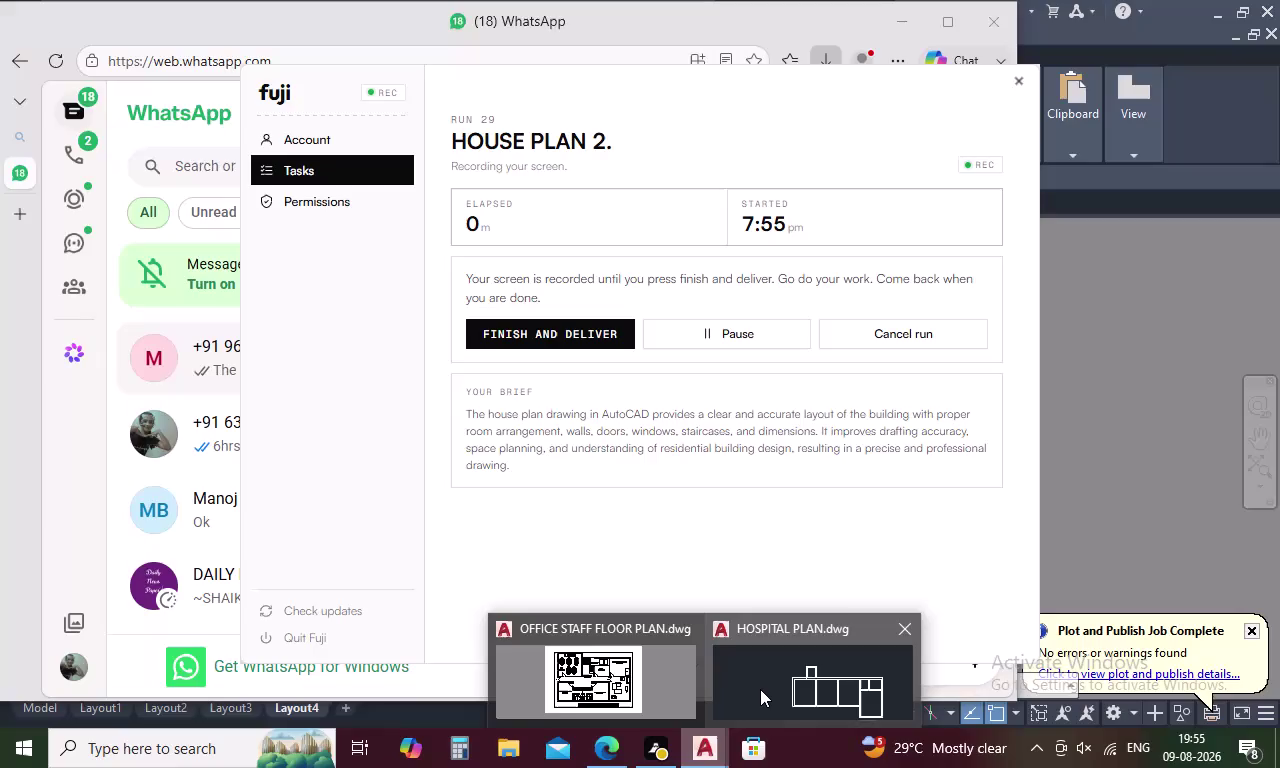
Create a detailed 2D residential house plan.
Close OFFICE STAFF FLOOR PLAN.dwg, saving its changes.
double_click(760, 689)
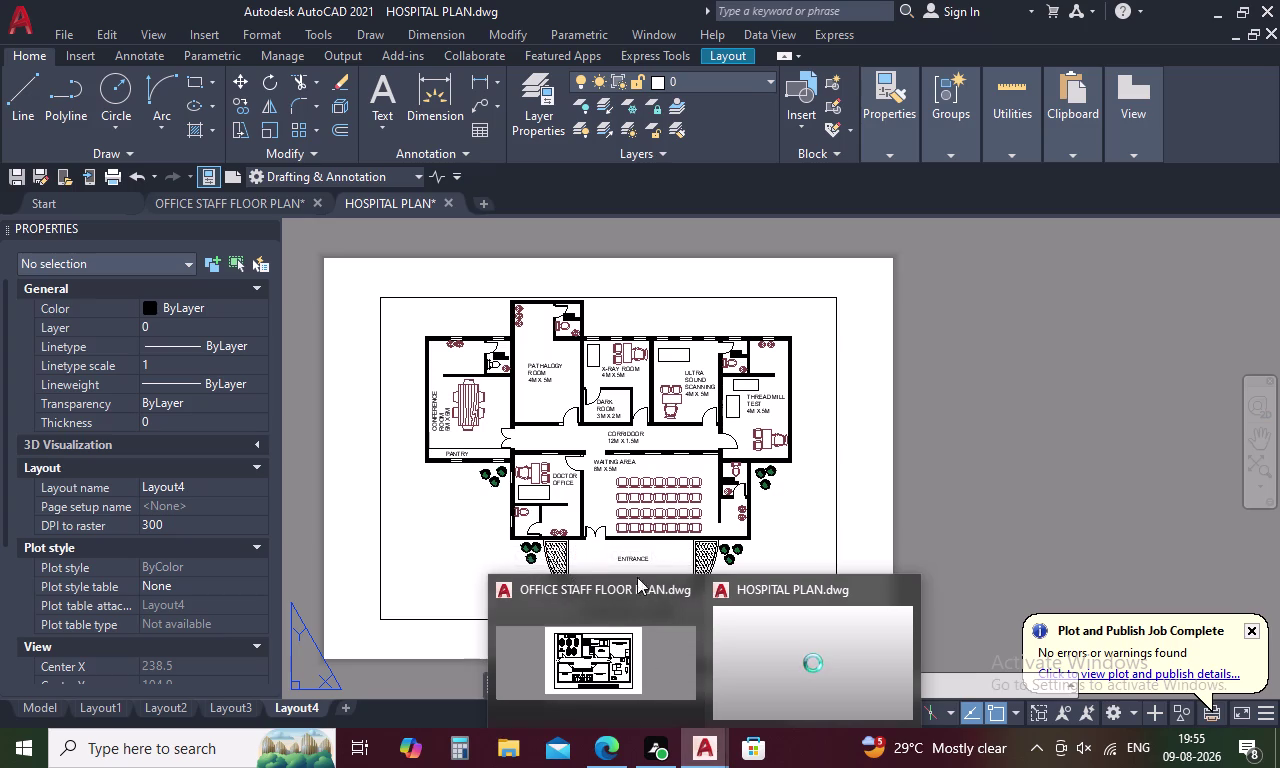
click(691, 595)
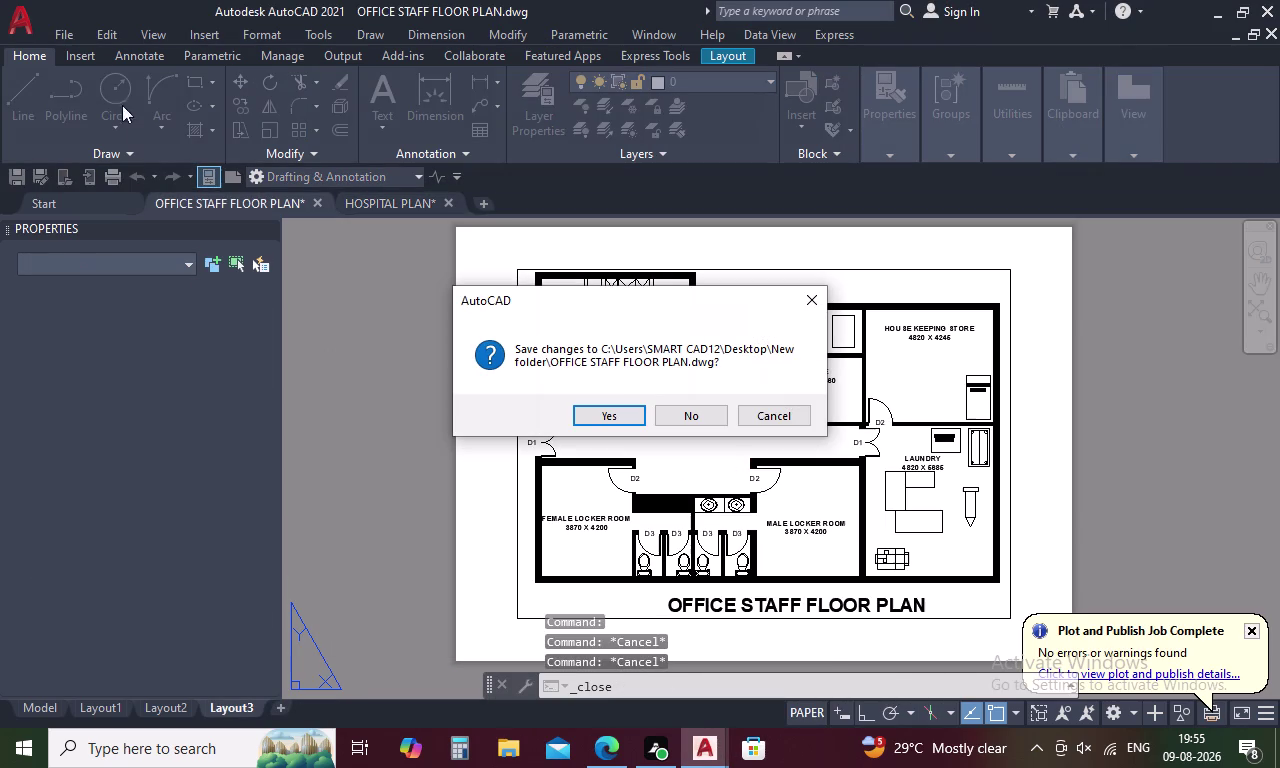
click(14, 19)
click(15, 18)
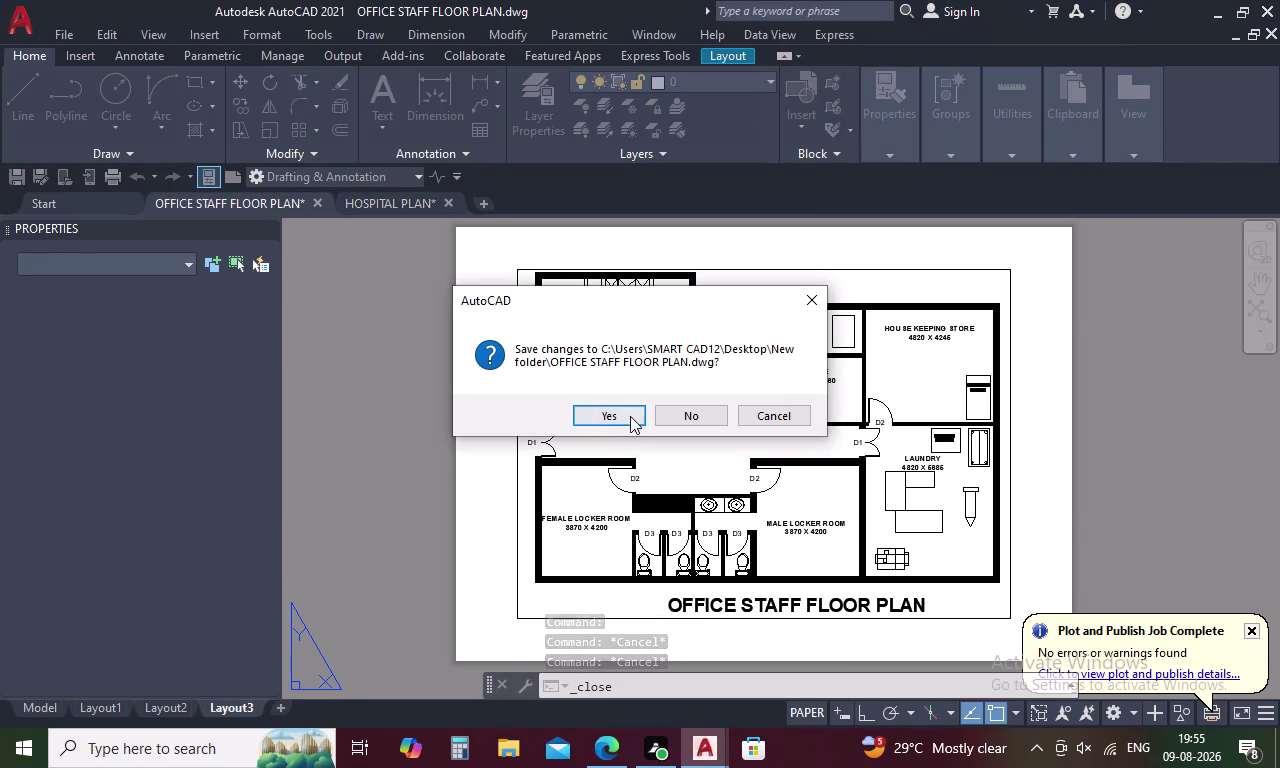
click(628, 415)
Choose New from the application menu to begin a new drawing.
click(32, 32)
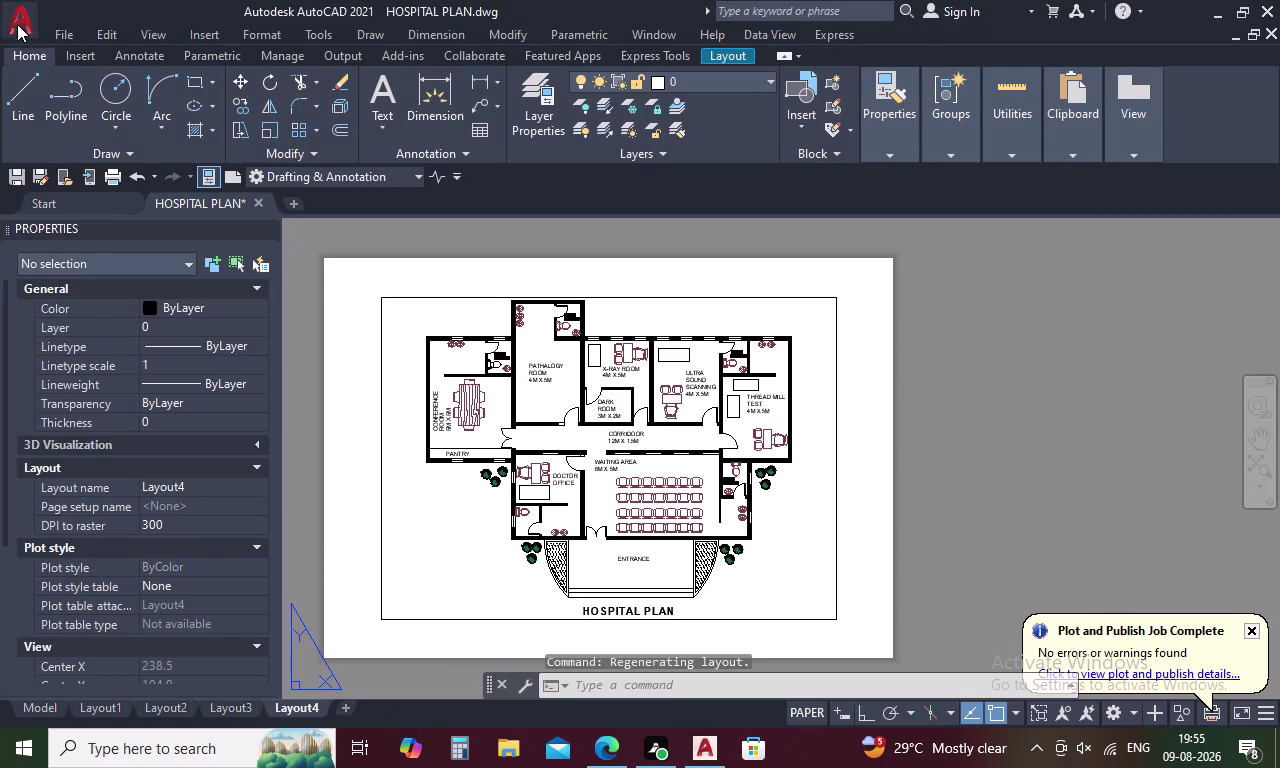
click(19, 22)
click(108, 133)
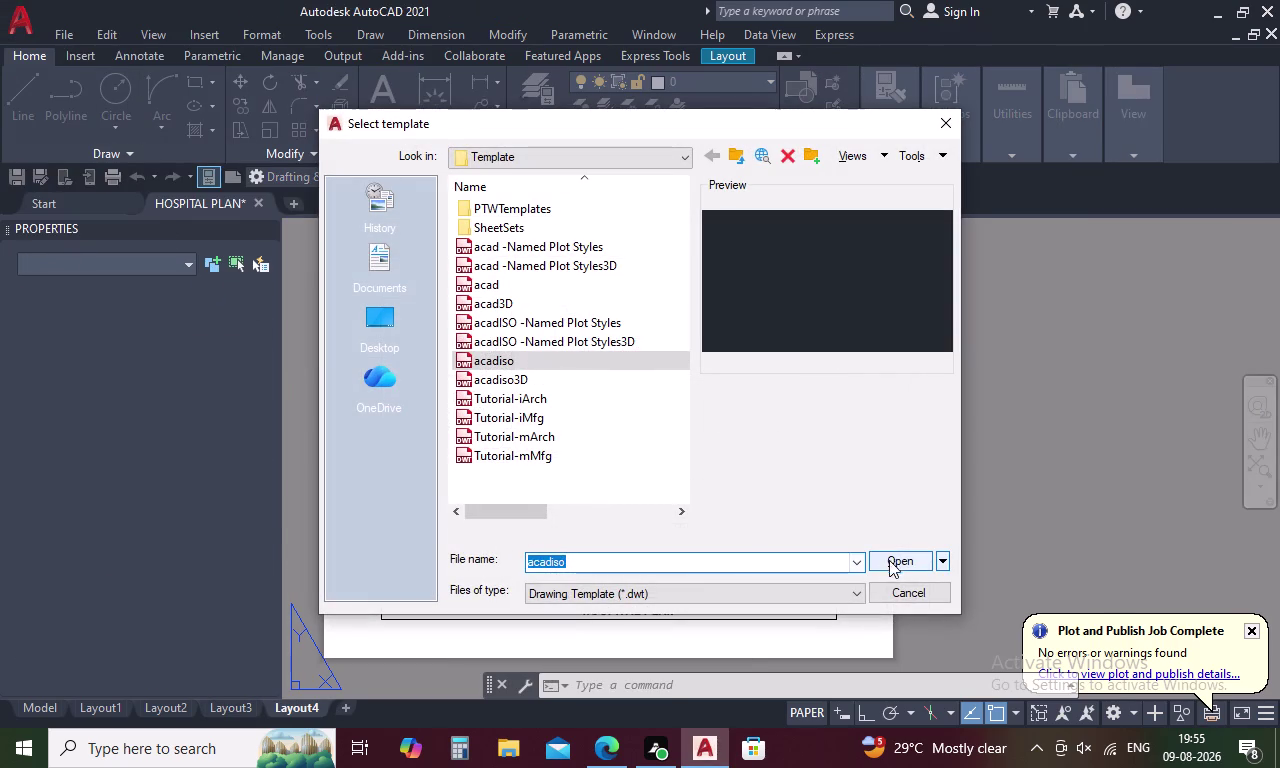
Create a new drawing from acadiso.dwt, then close the HOSPITAL PLAN drawing.
click(890, 558)
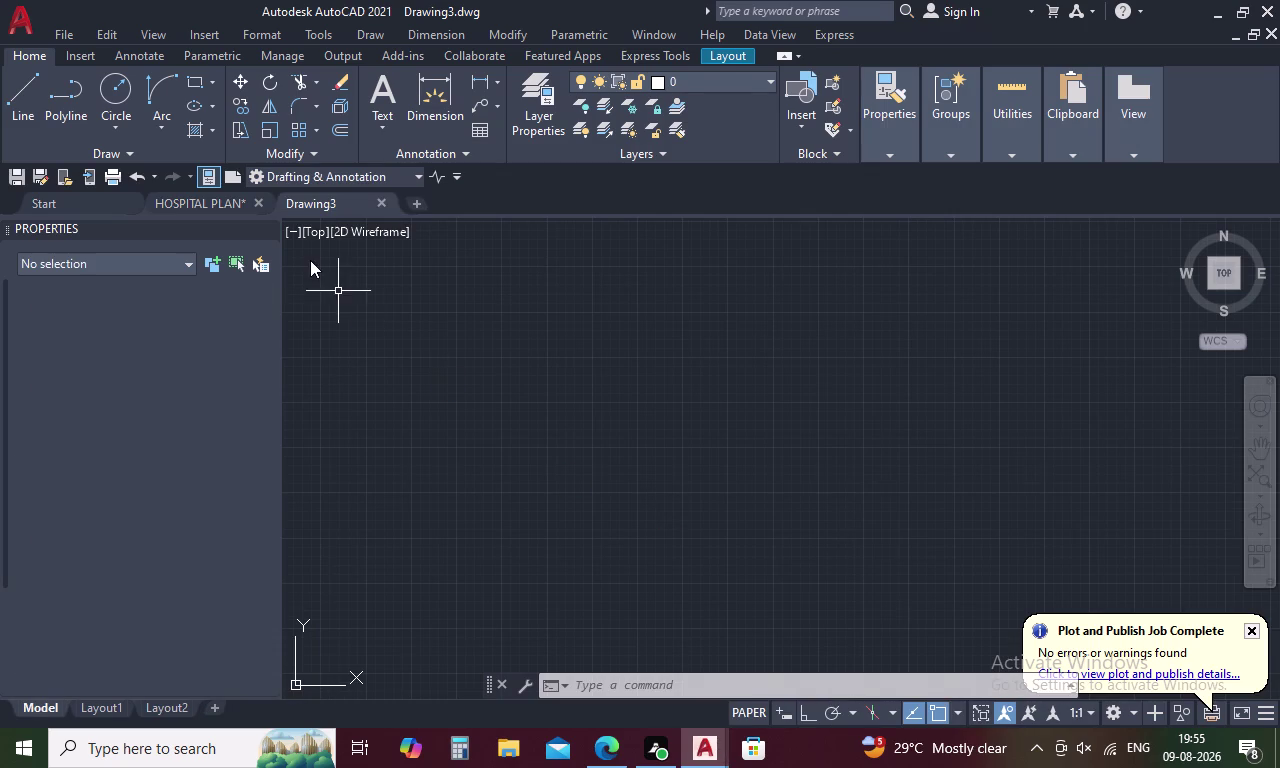
click(269, 225)
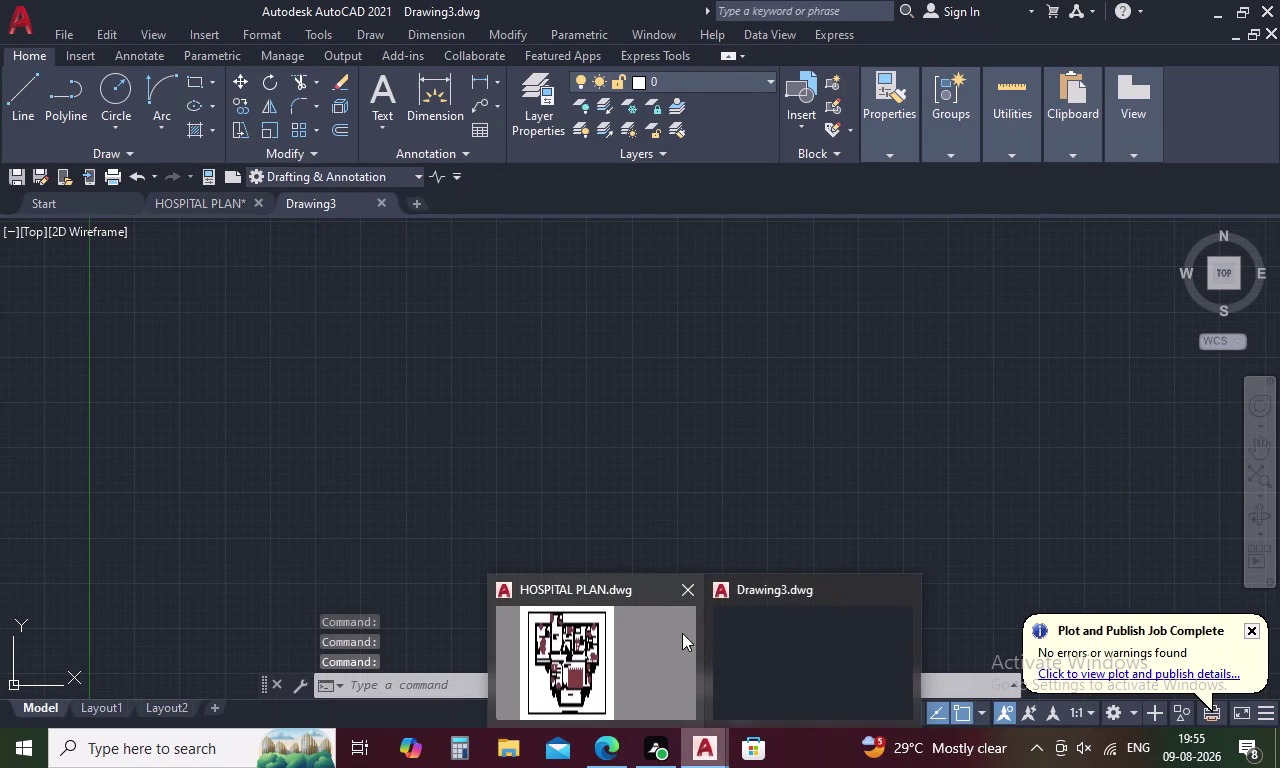
click(677, 578)
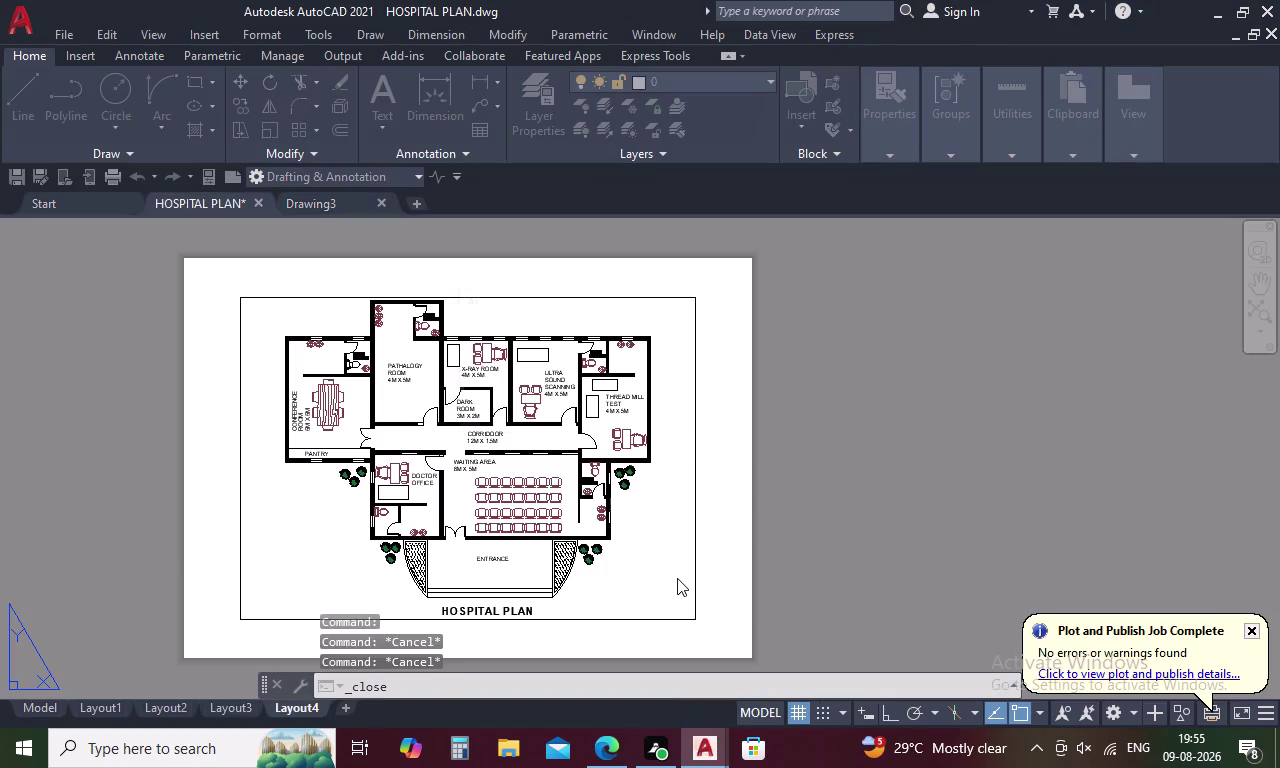
click(621, 417)
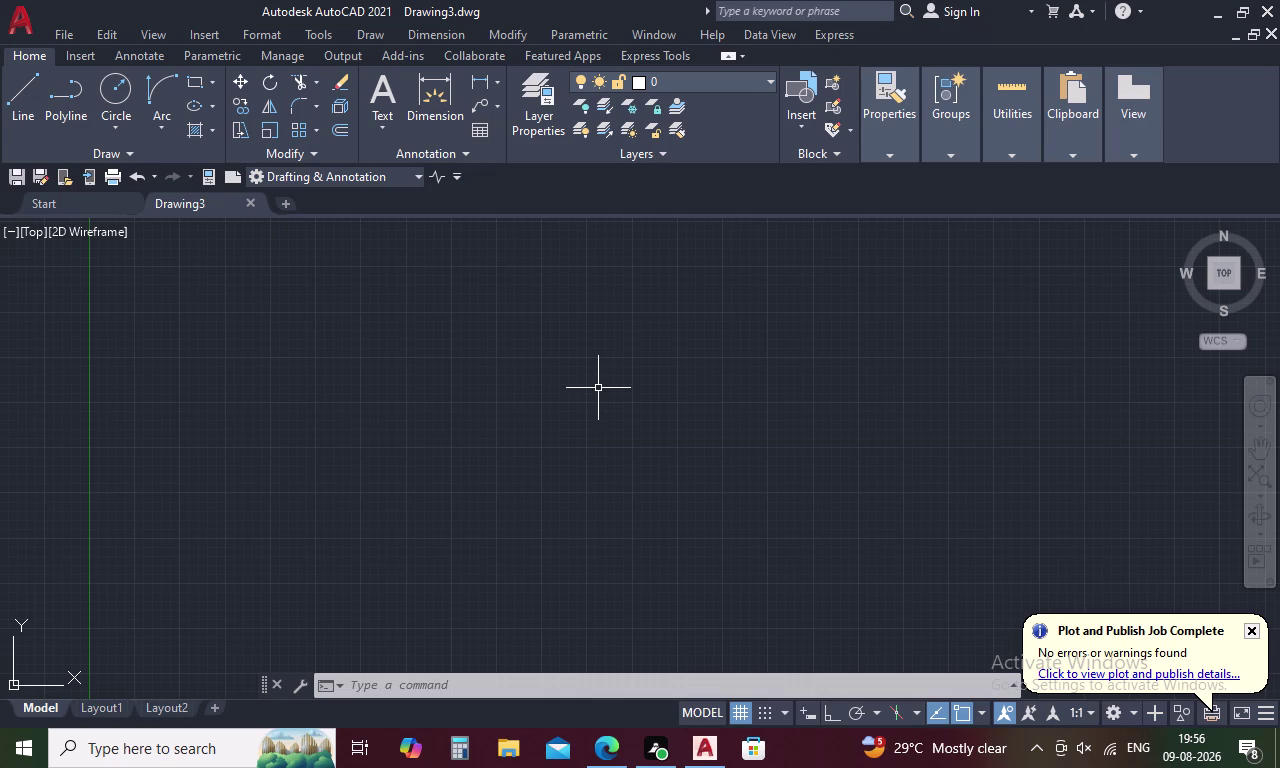
Set drawing units to Engineering, 0'-0.00" precision and Inches insertion scale.
text(UN)
key(space)
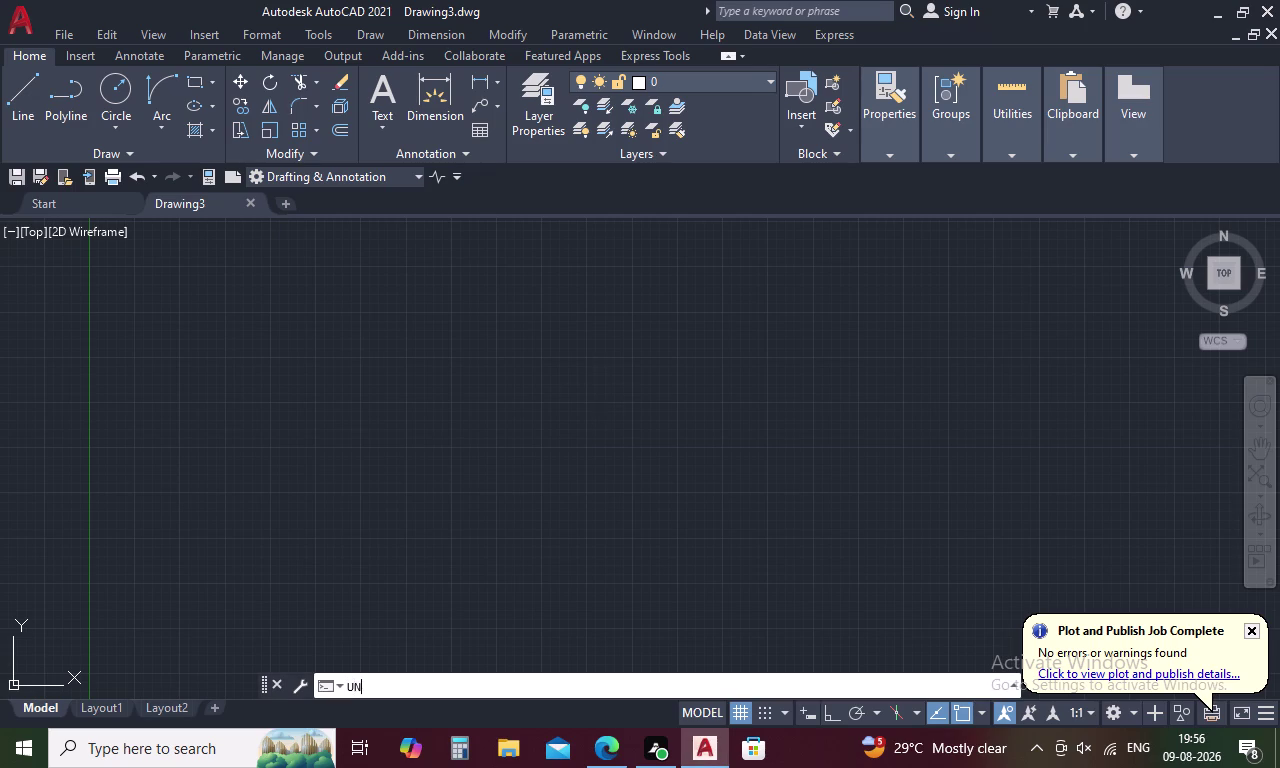
click(603, 233)
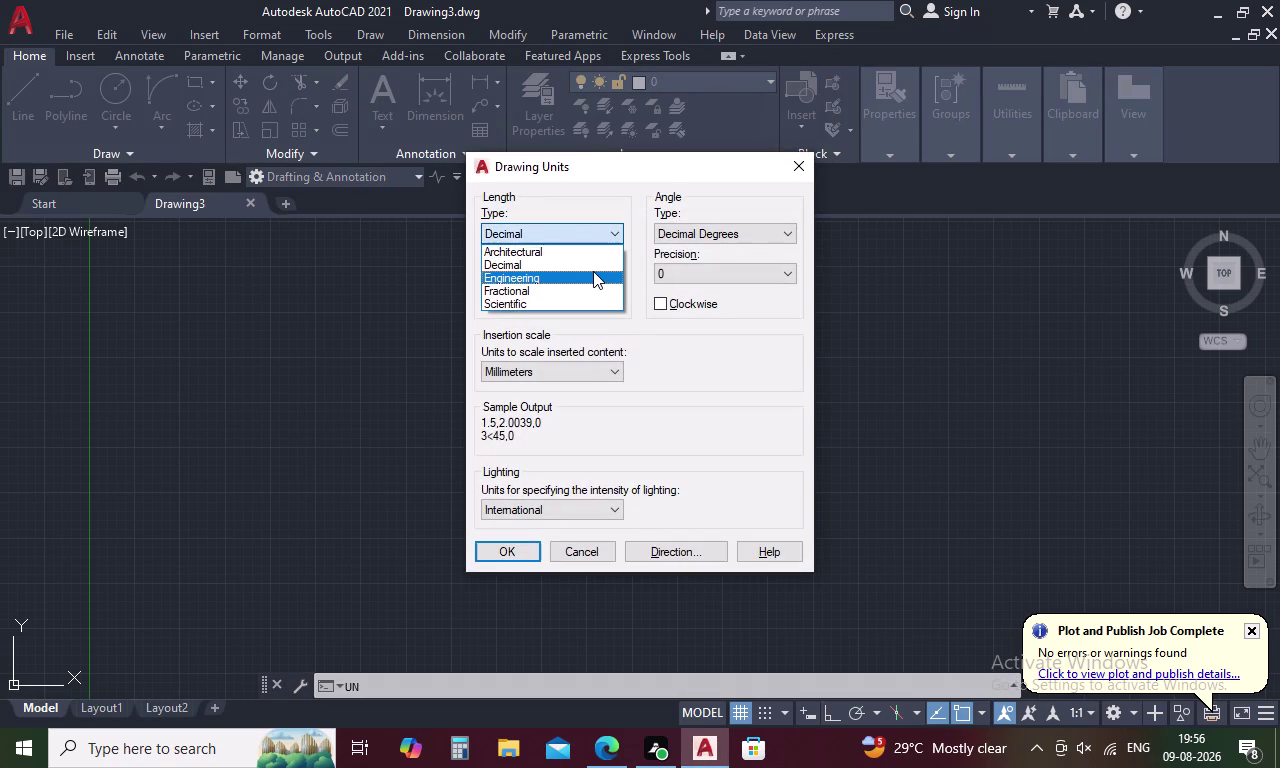
click(593, 271)
click(598, 276)
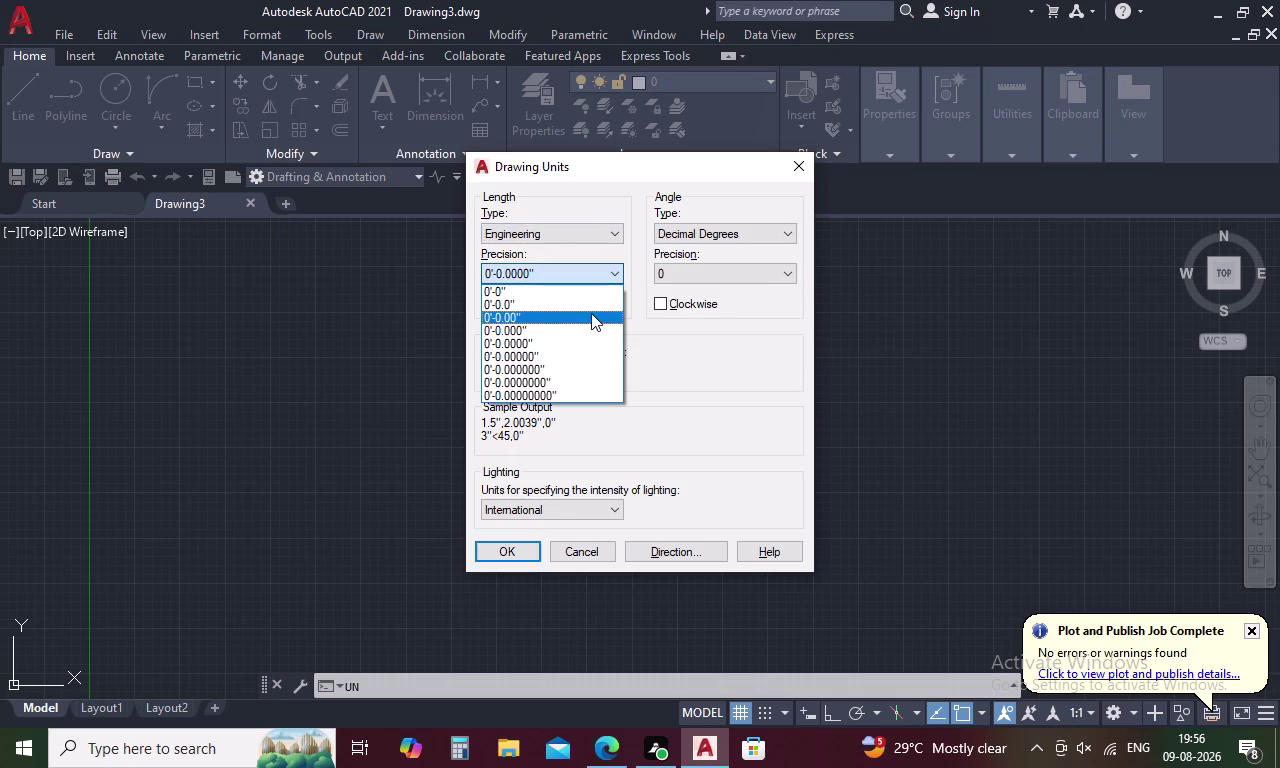
click(594, 313)
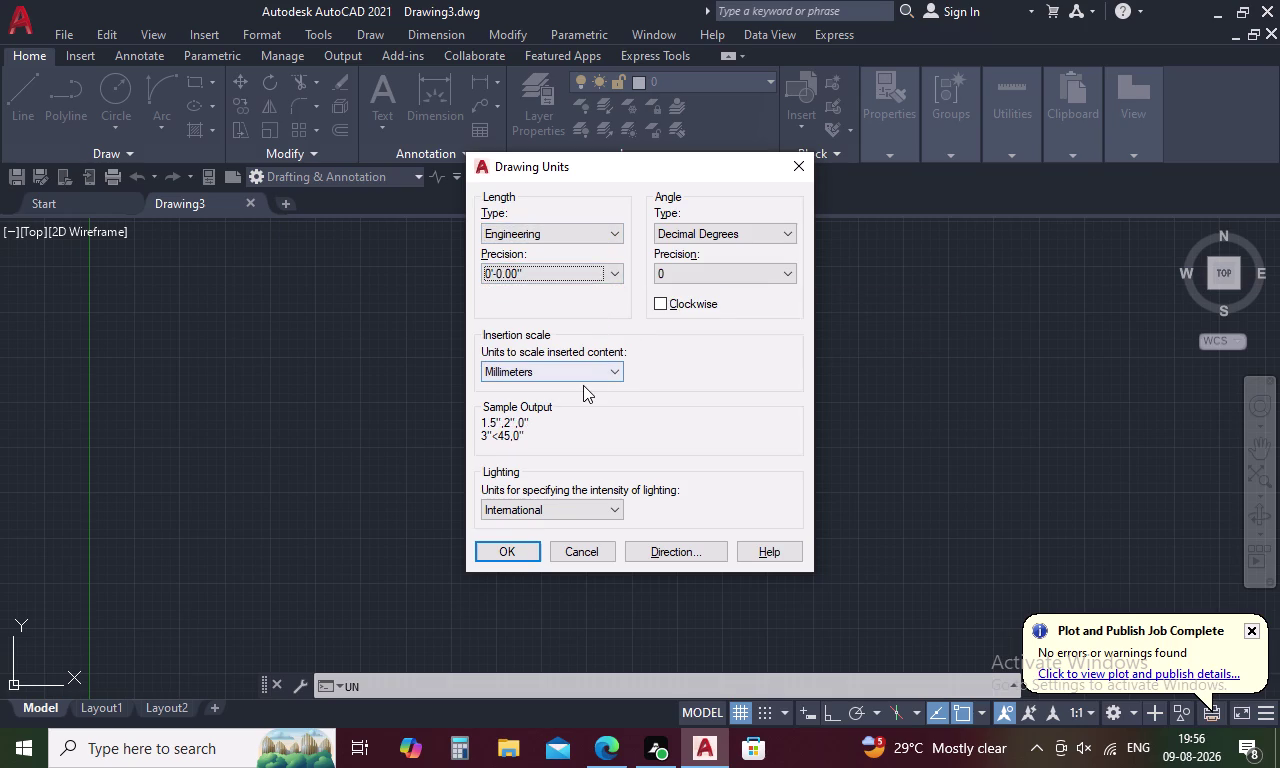
click(583, 377)
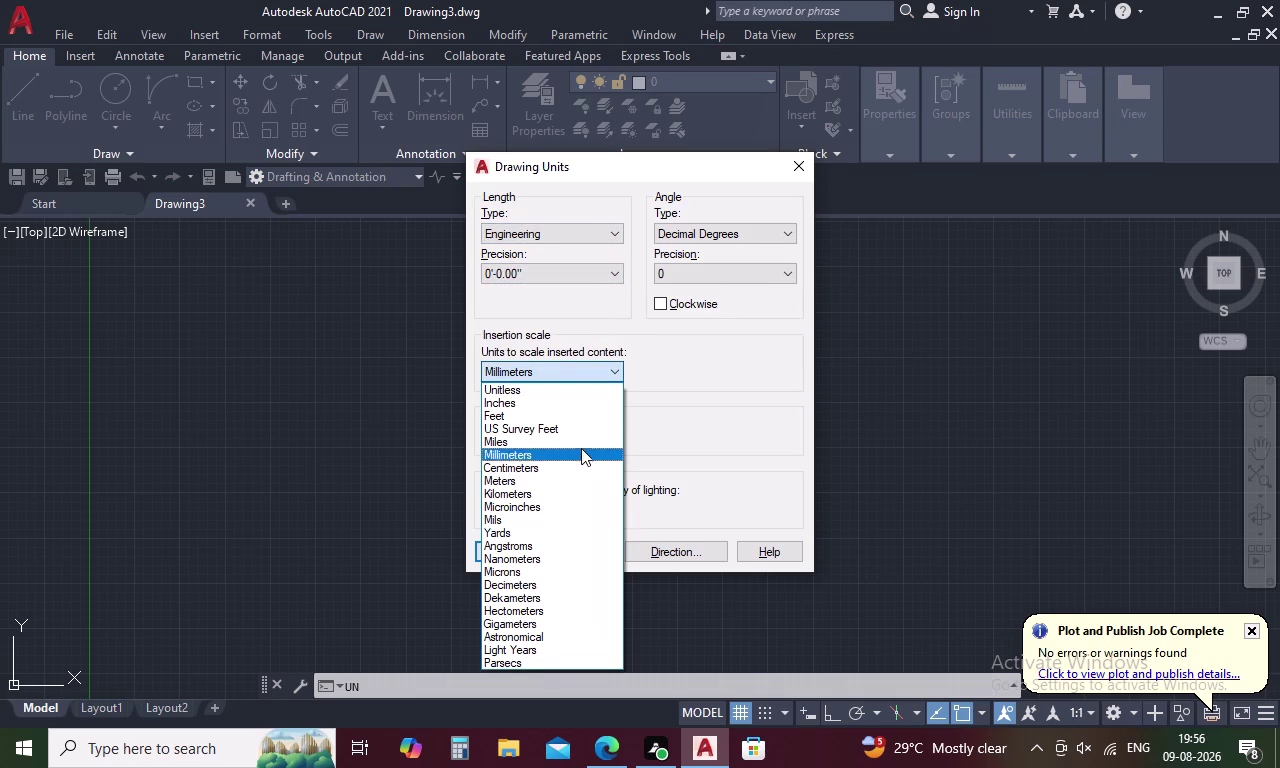
click(581, 406)
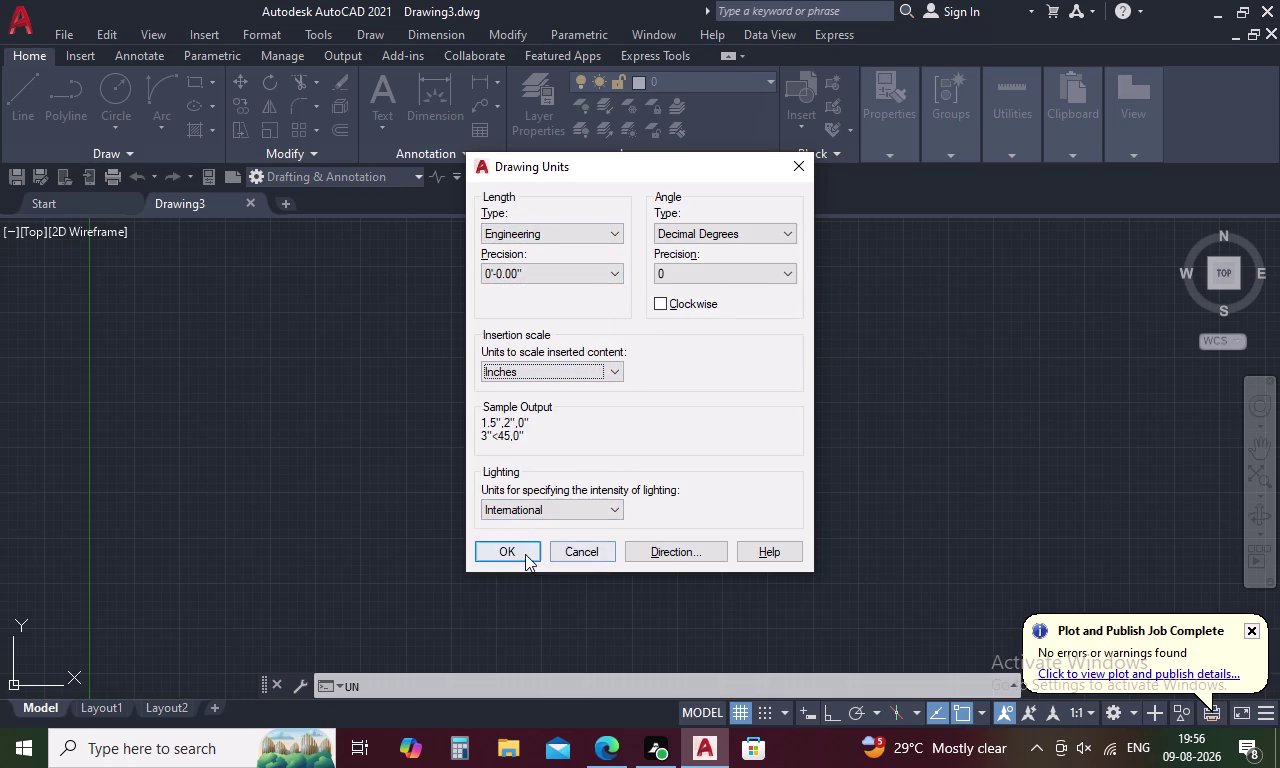
click(524, 553)
text(L)
key(space)
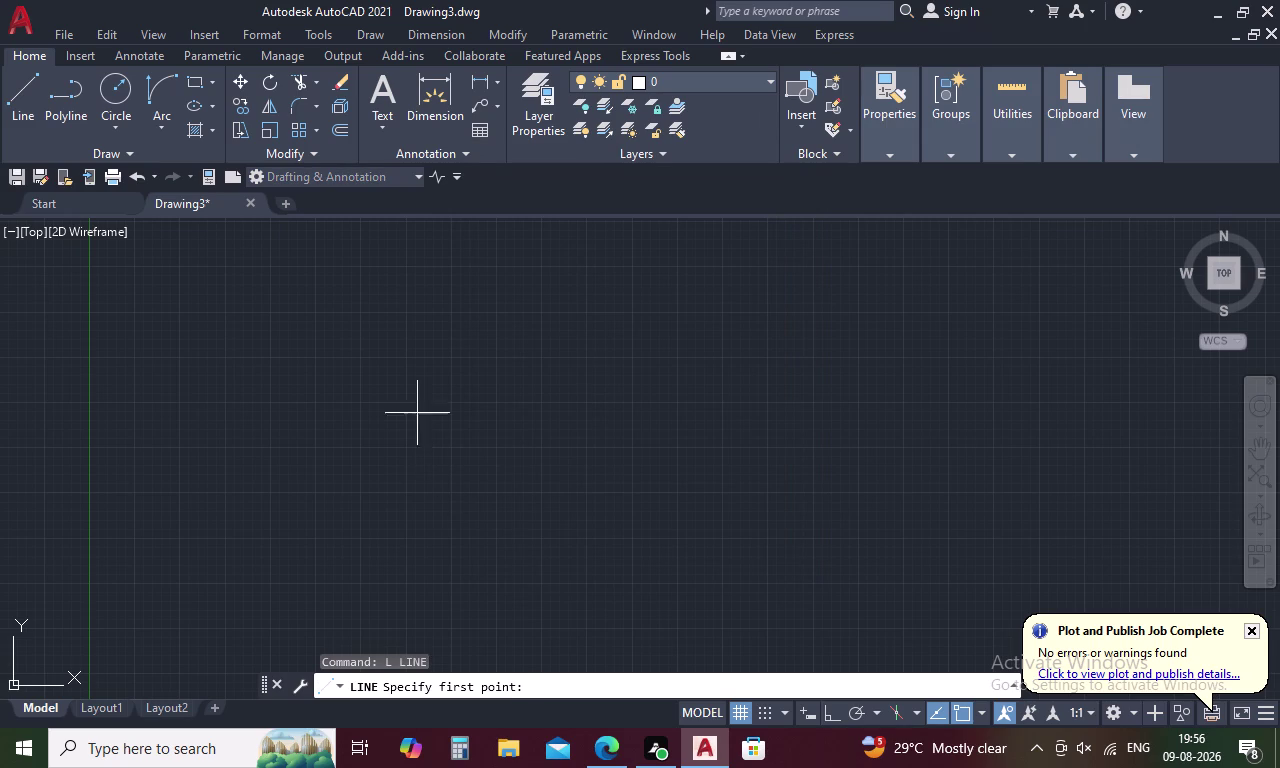
With Ortho on, draw a 28' horizontal wall and a 30' vertical wall.
click(417, 313)
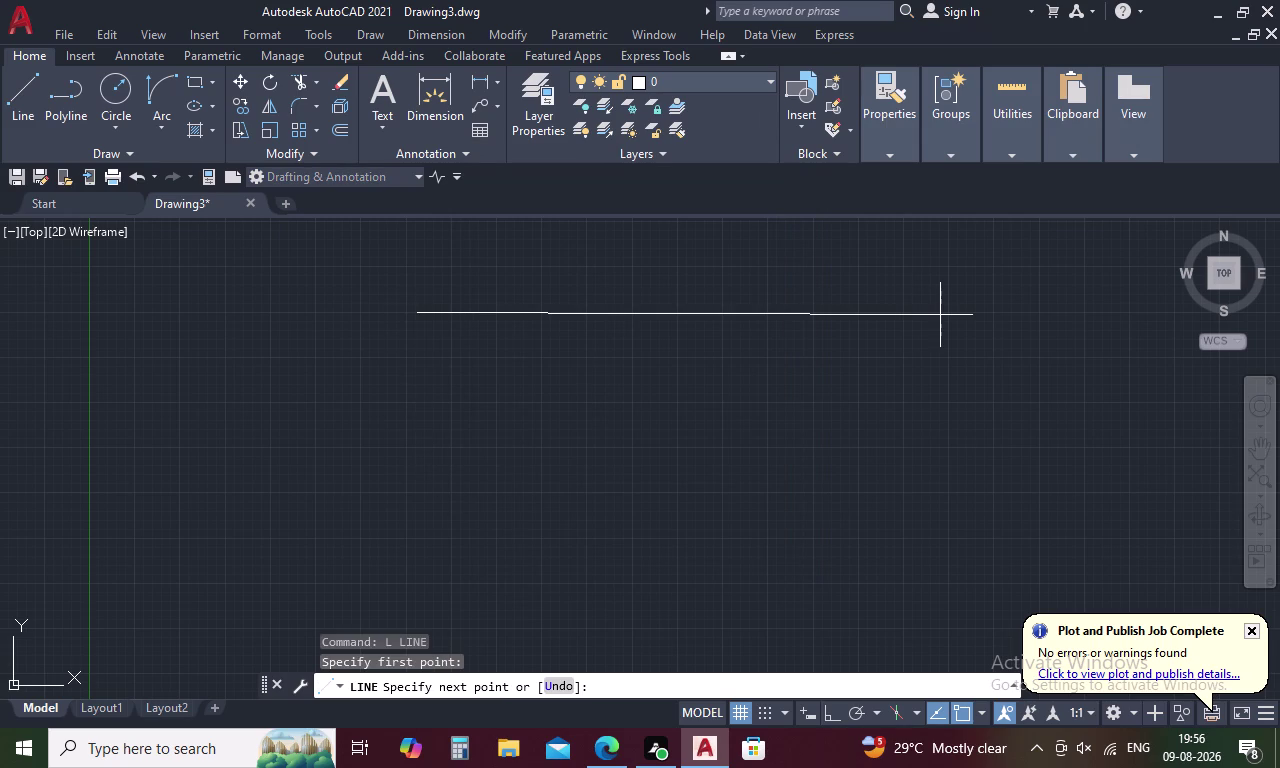
key(F8)
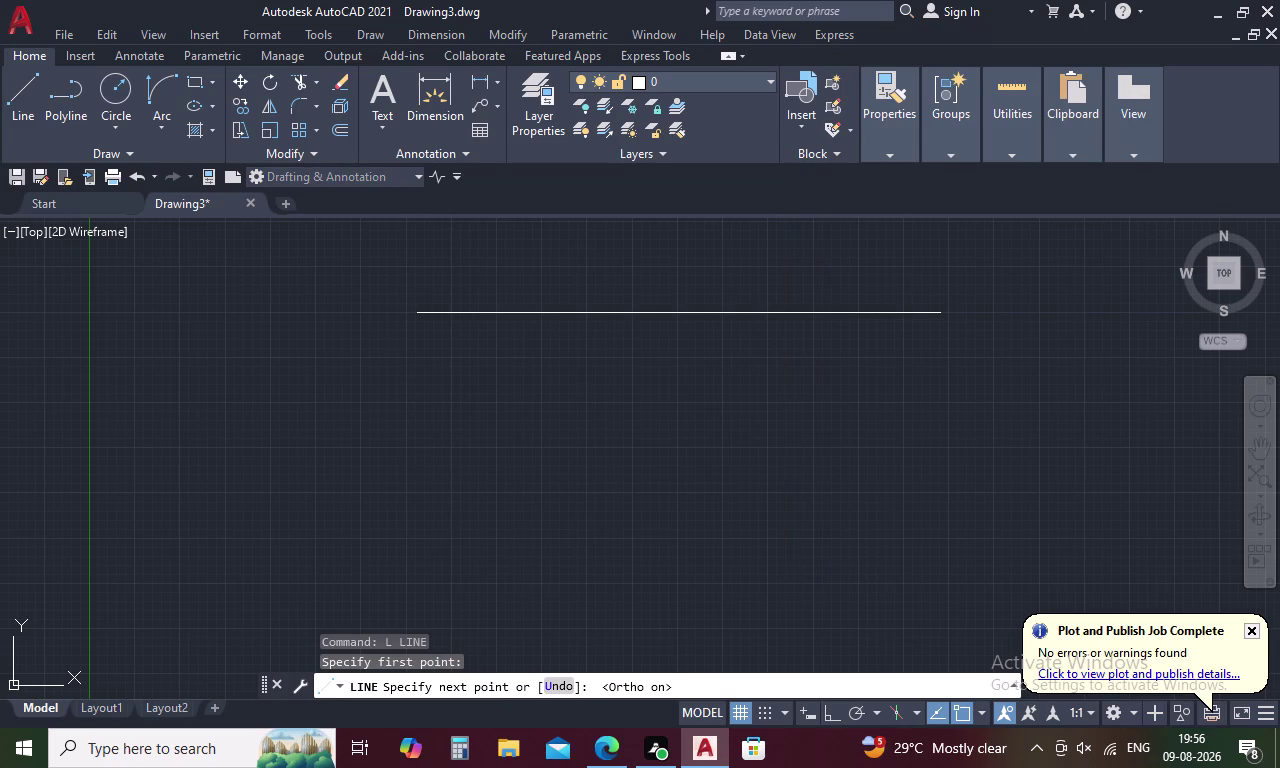
text(28)
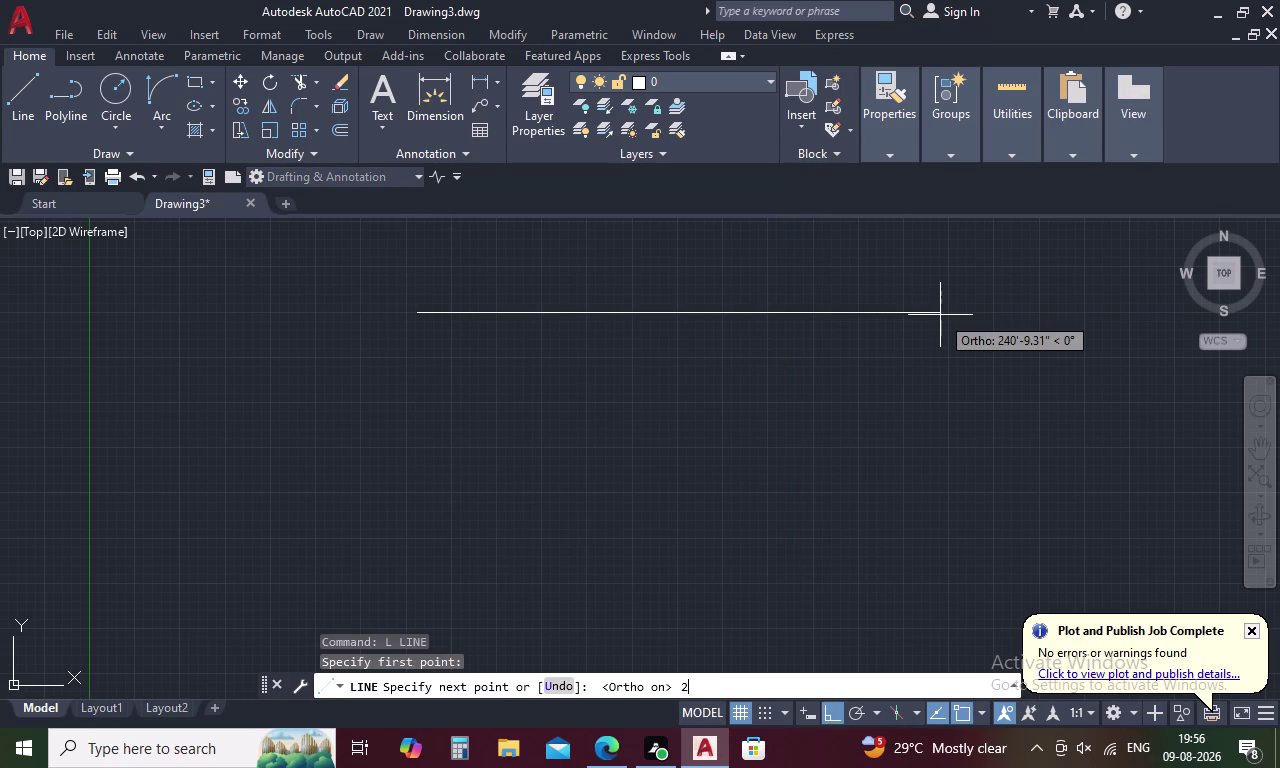
text(')
key(space)
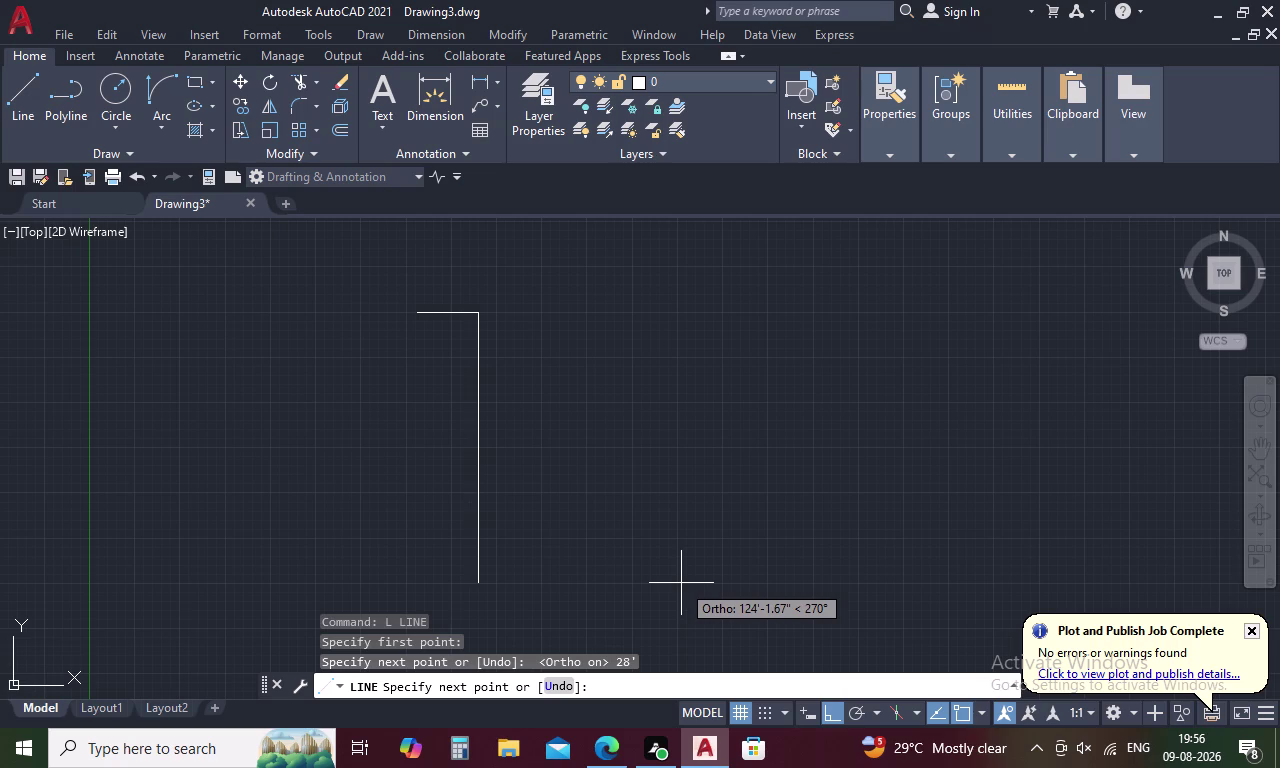
text(30)
text(')
key(space)
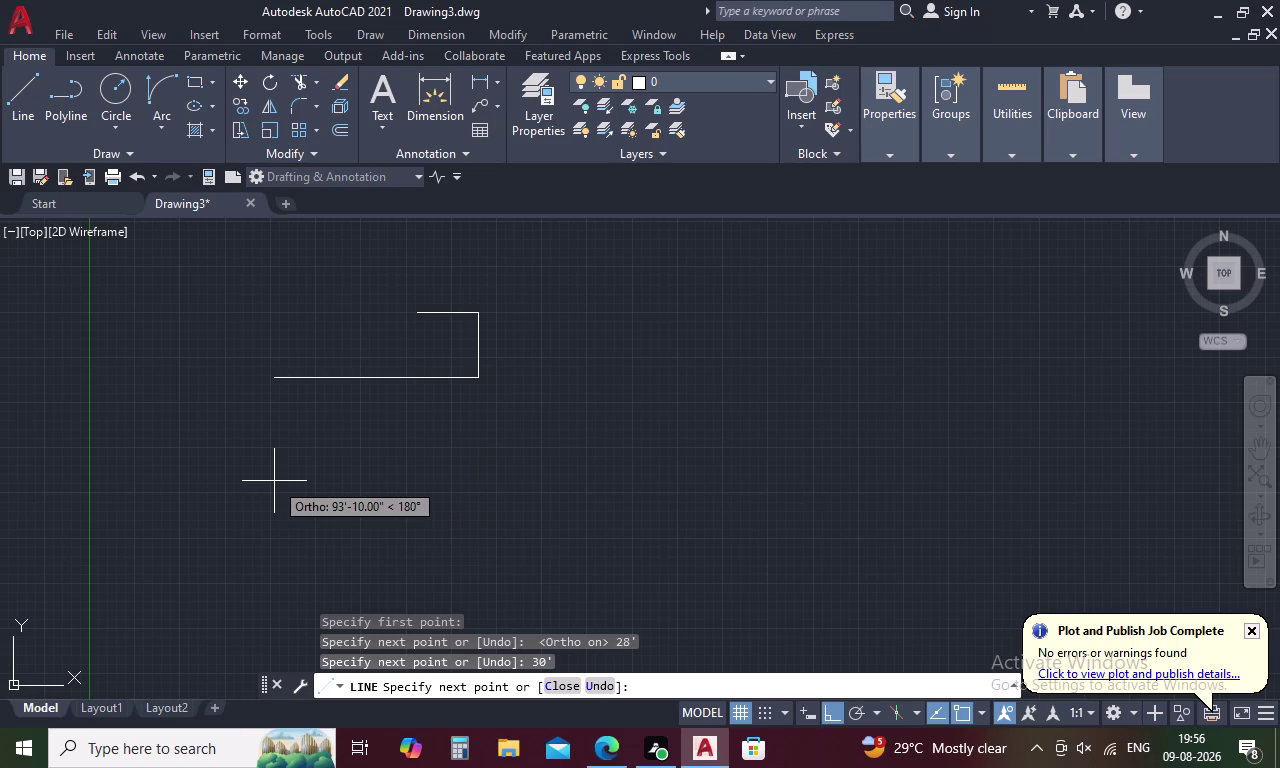
Draw the opposite 28' wall and close the outline at the starting corner.
text(28)
text(')
key(space)
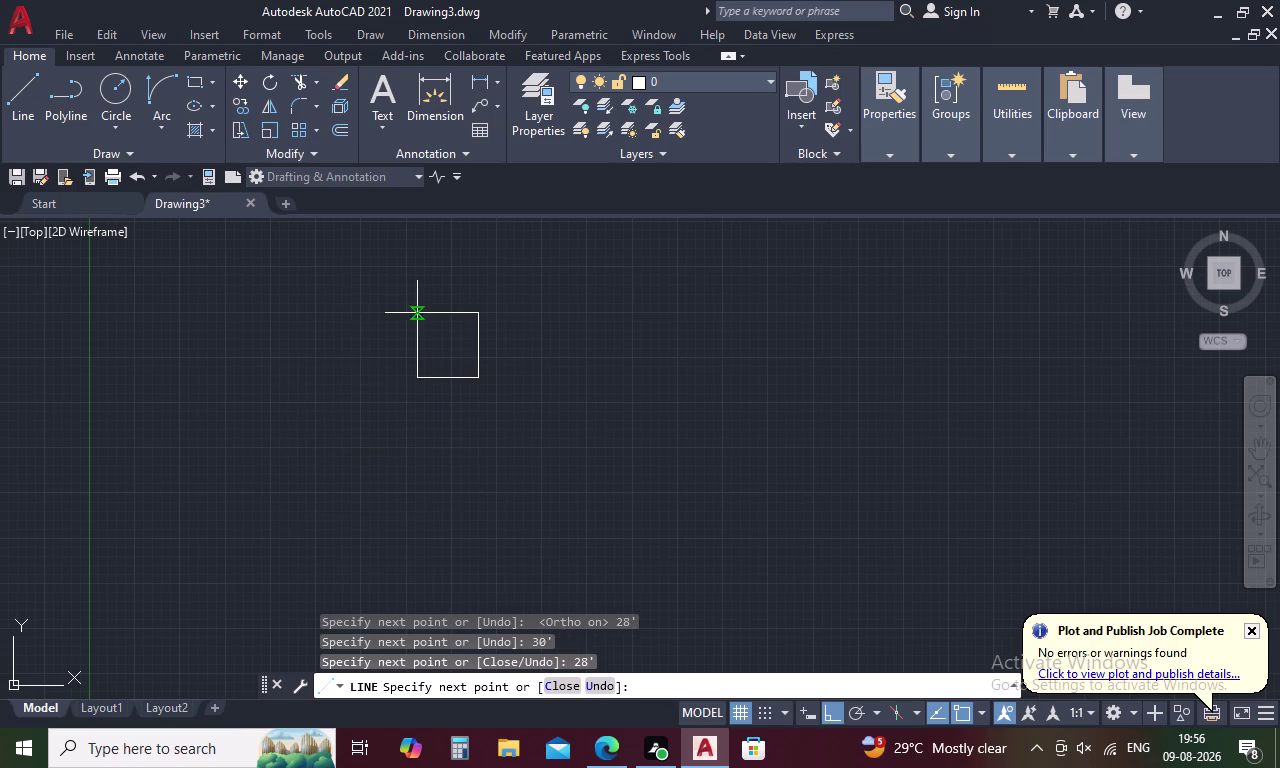
click(418, 314)
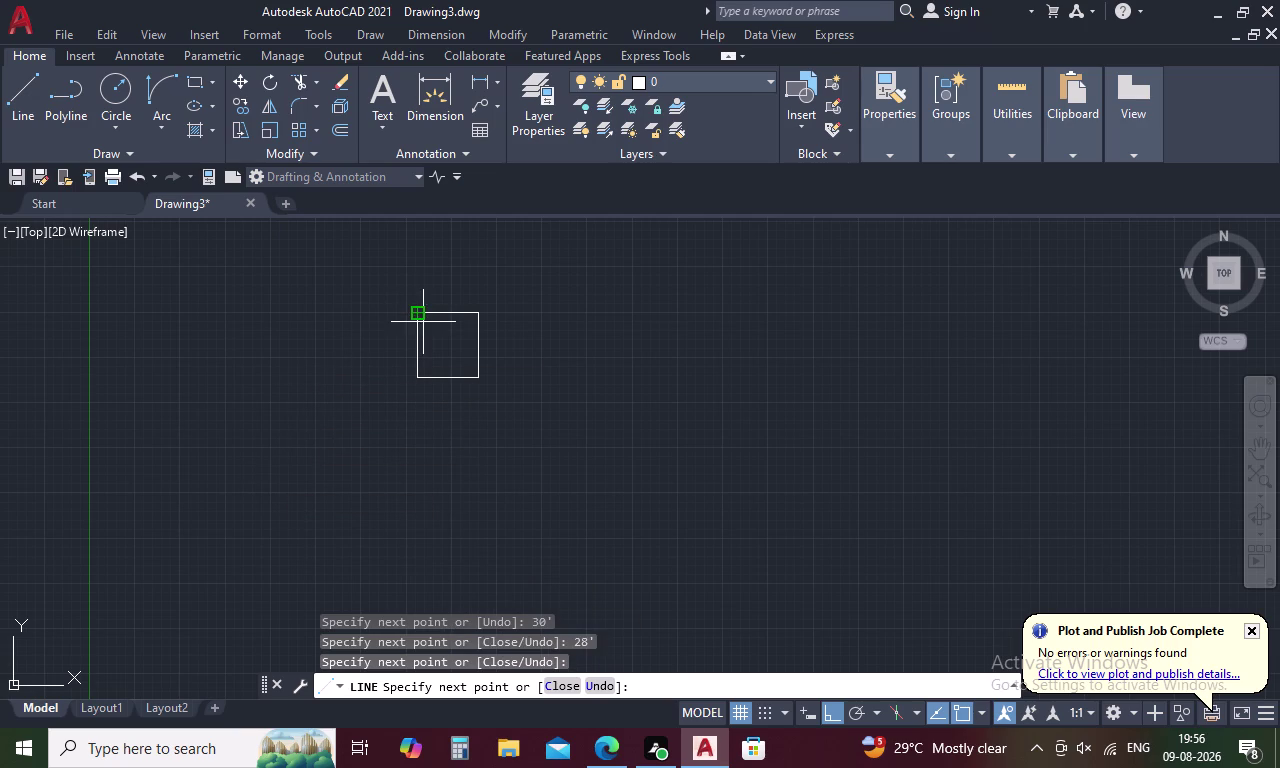
key(Escape)
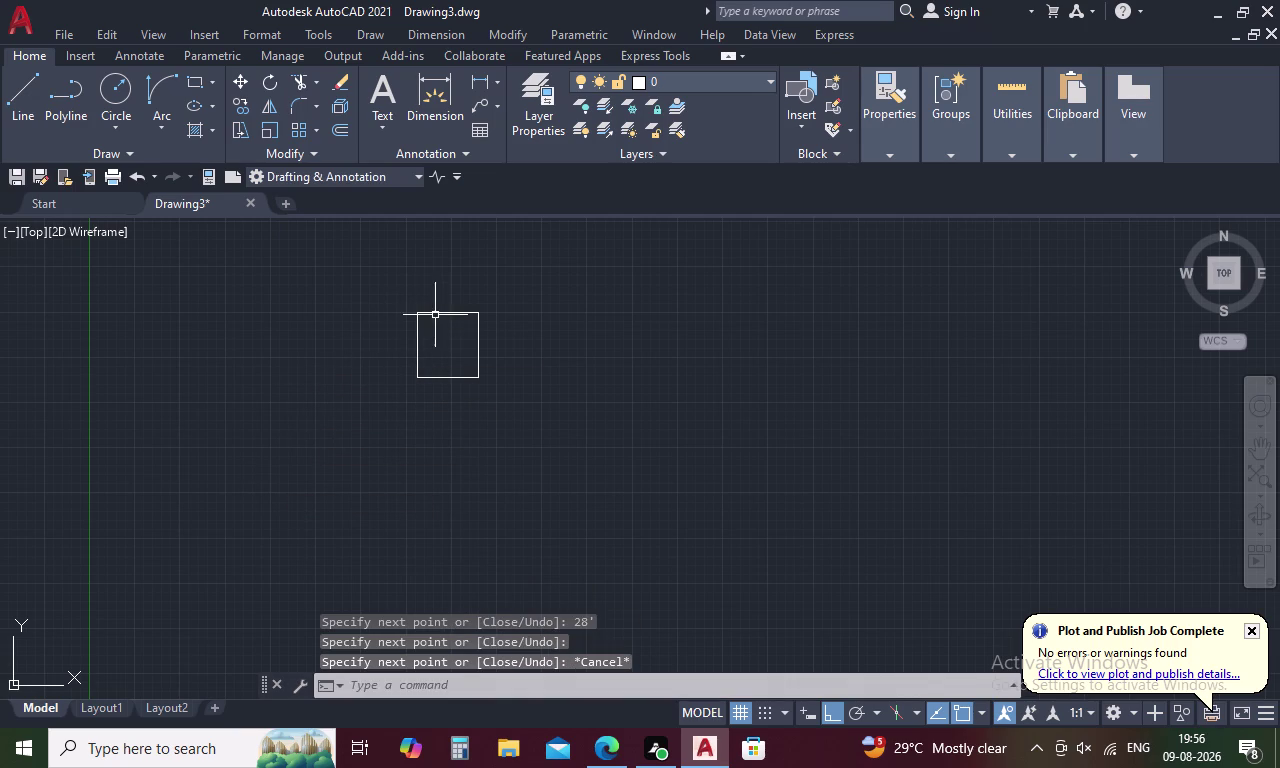
scroll(up, 3)
scroll(up, 3)
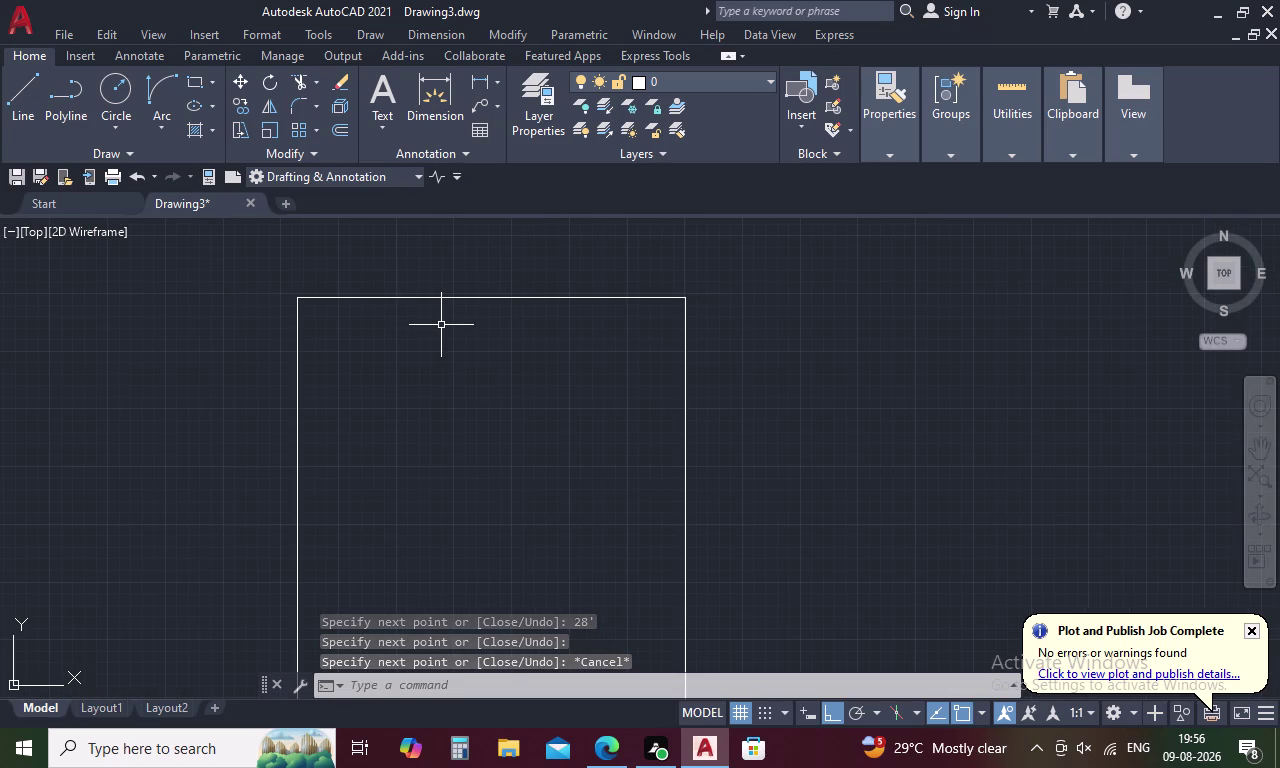
key(Escape)
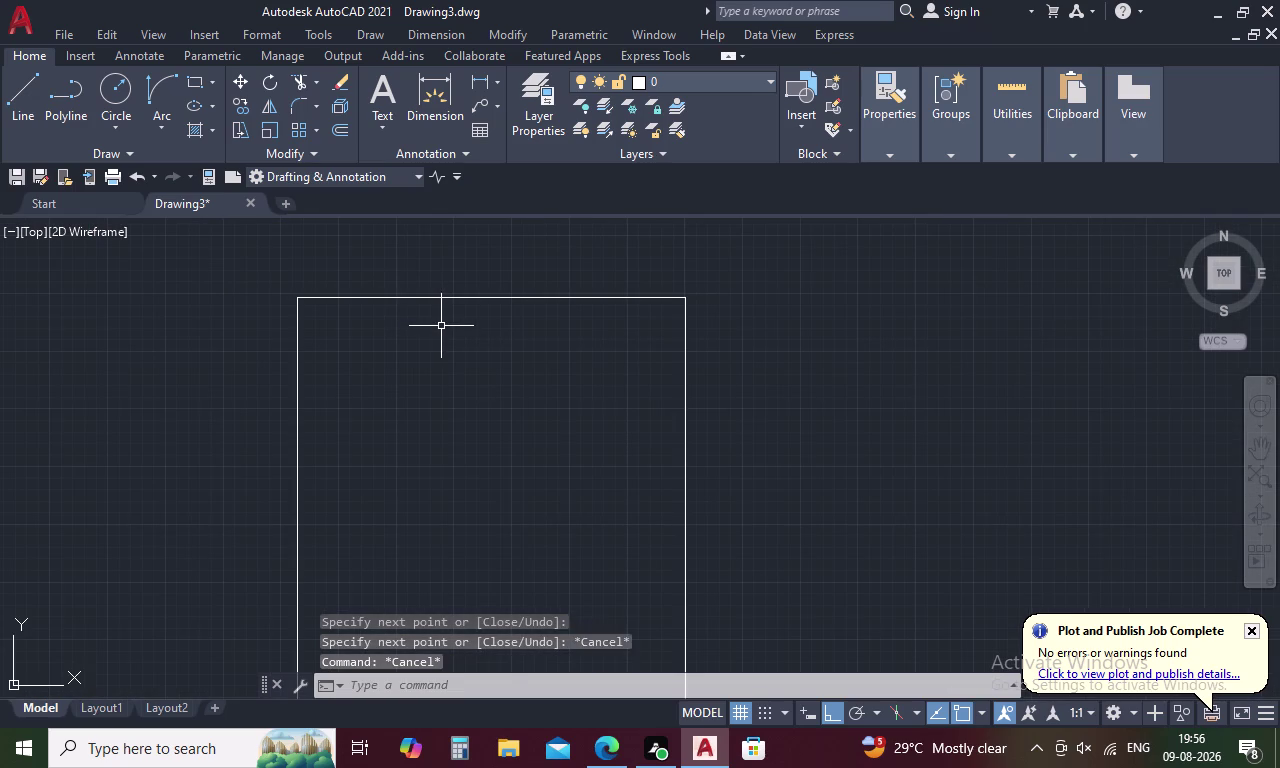
key(o)
key(space)
Offset the left outer wall 9 inches inward.
text(9)
key(space)
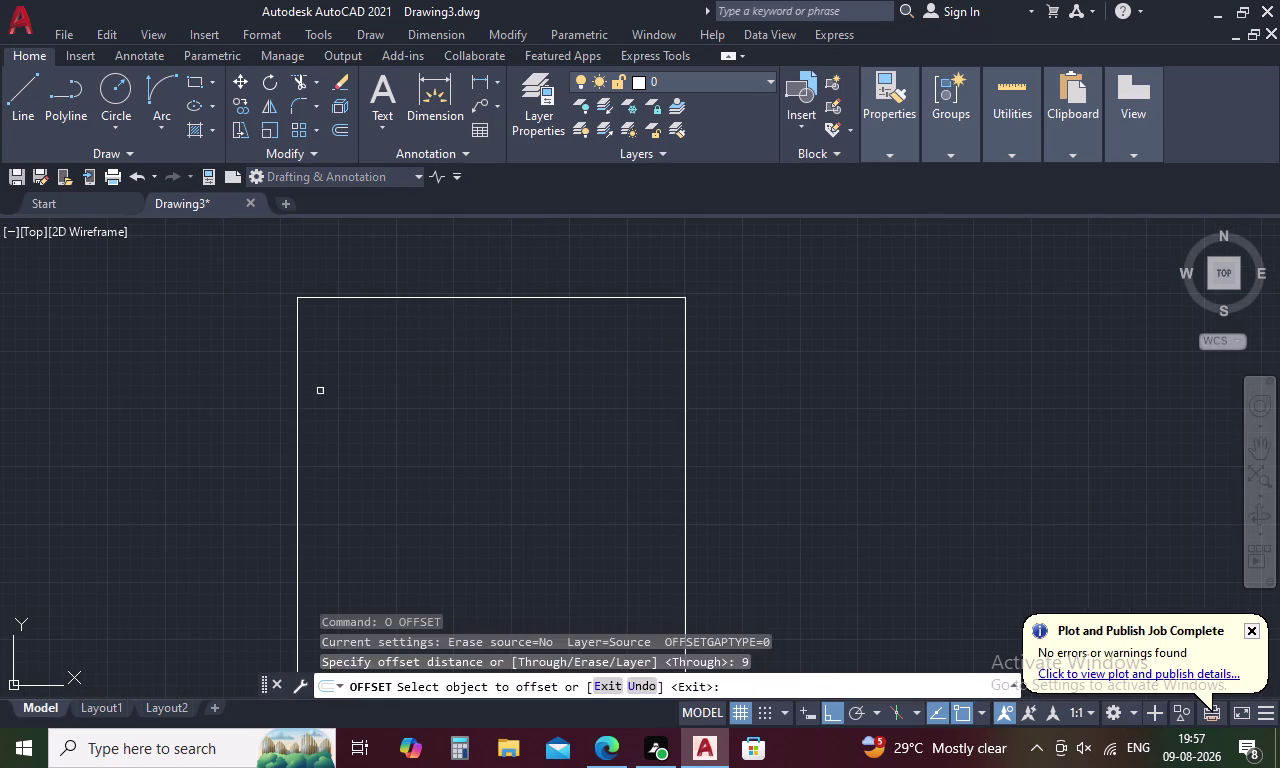
click(296, 378)
click(450, 390)
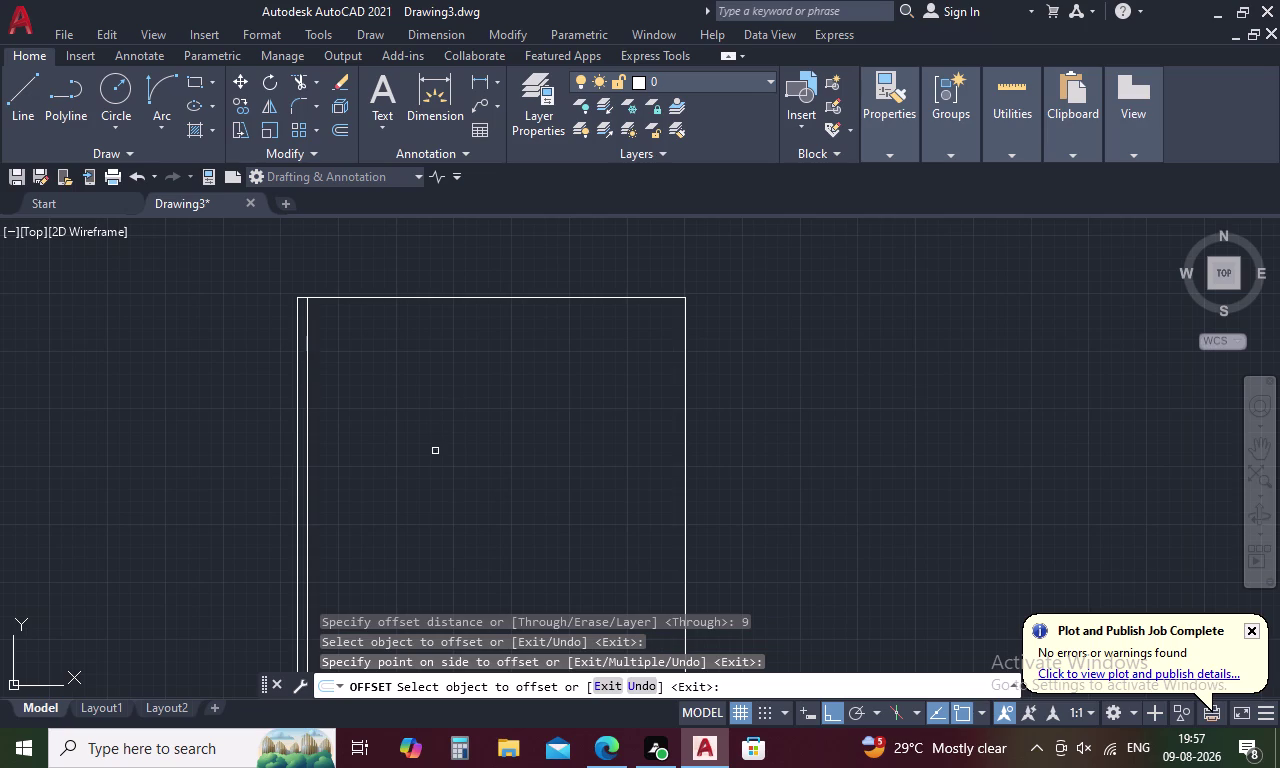
key(space)
key(space)
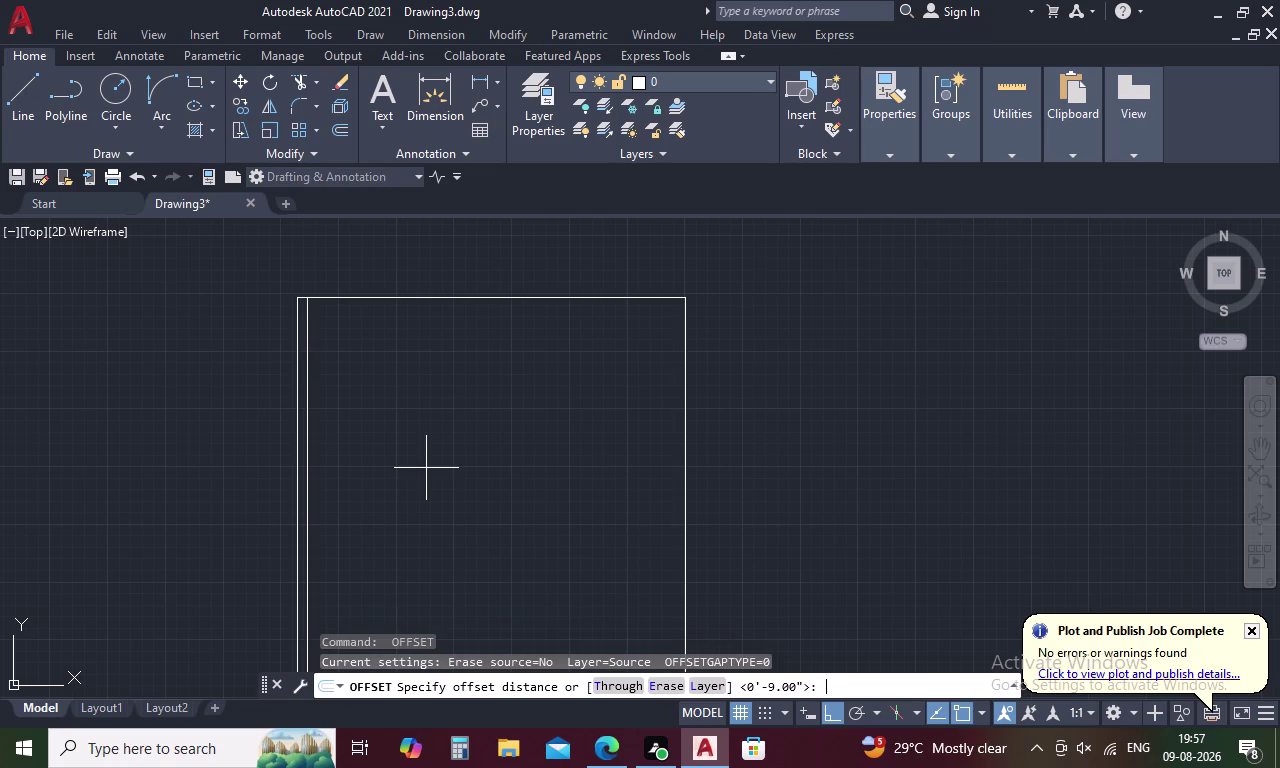
Offset the inner left wall 11' to the right to form a partition line.
text(1)
text(1)
text(')
key(space)
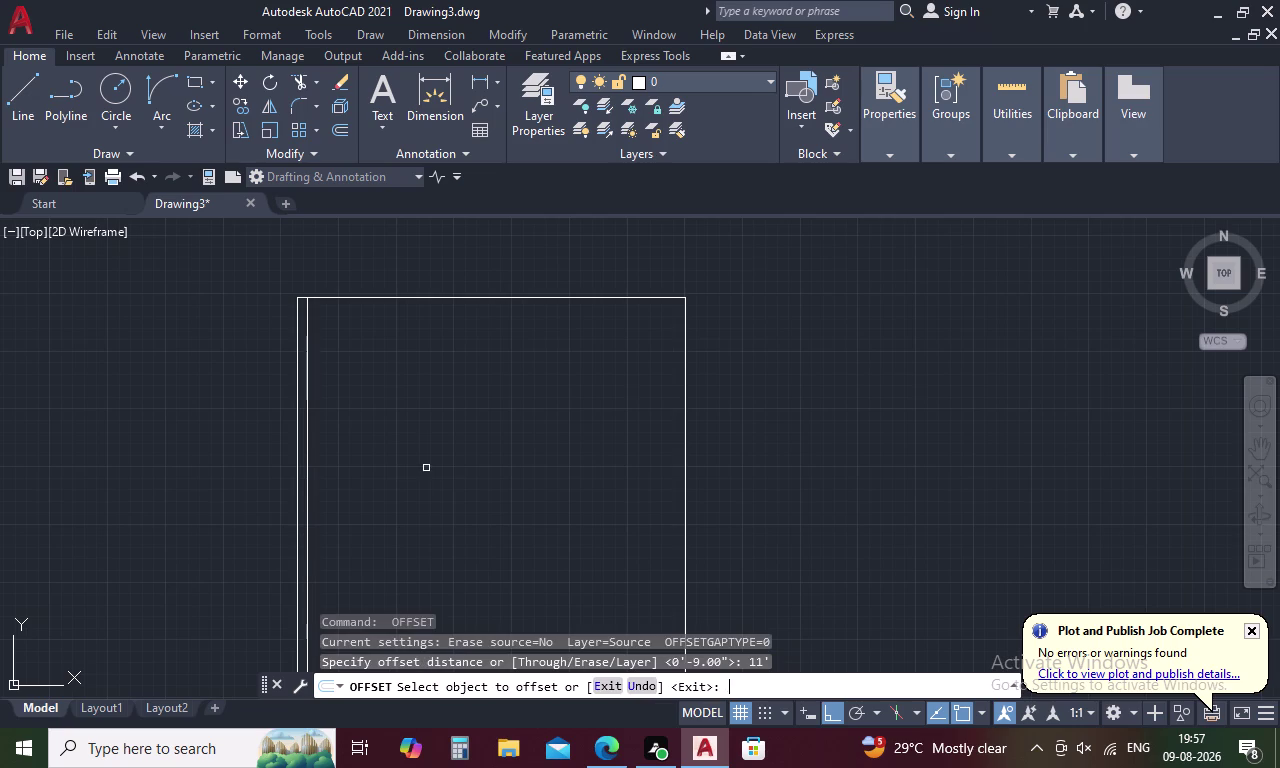
click(306, 377)
click(471, 396)
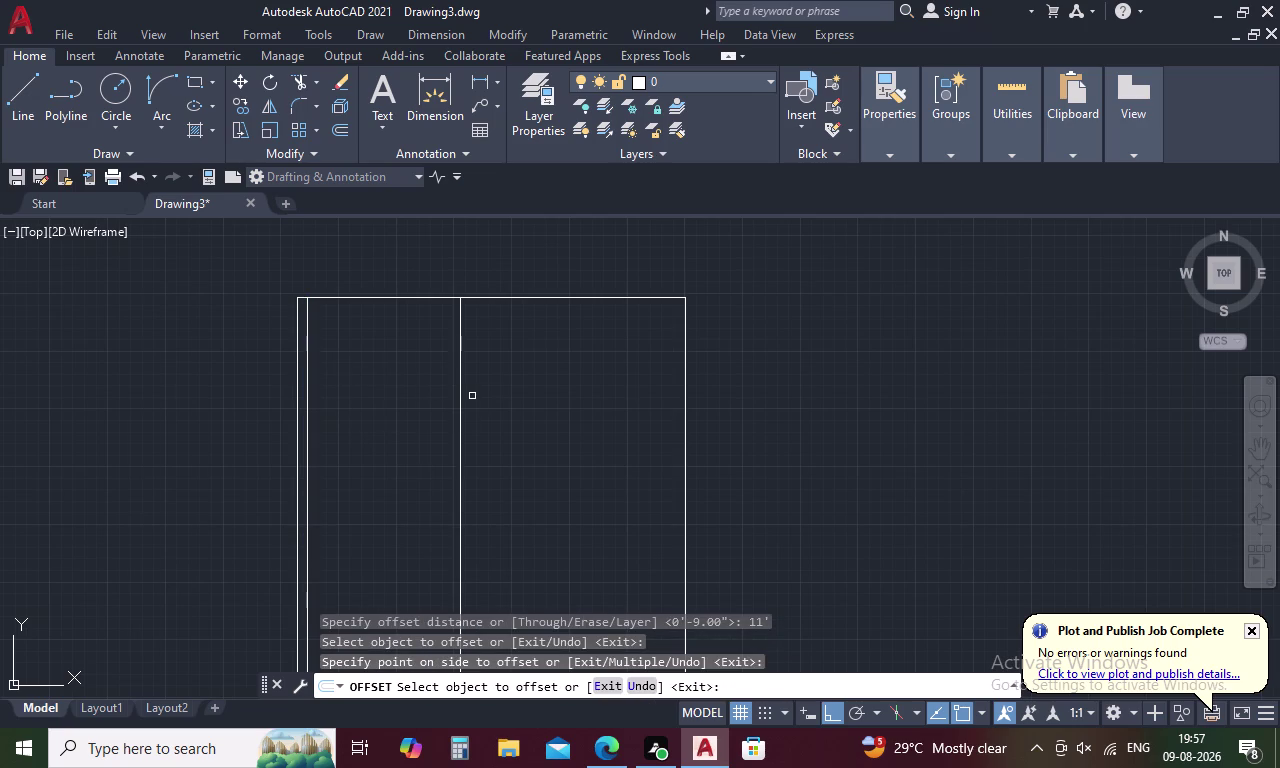
Offset the partition line and the top wall by 4.5.
key(space)
key(space)
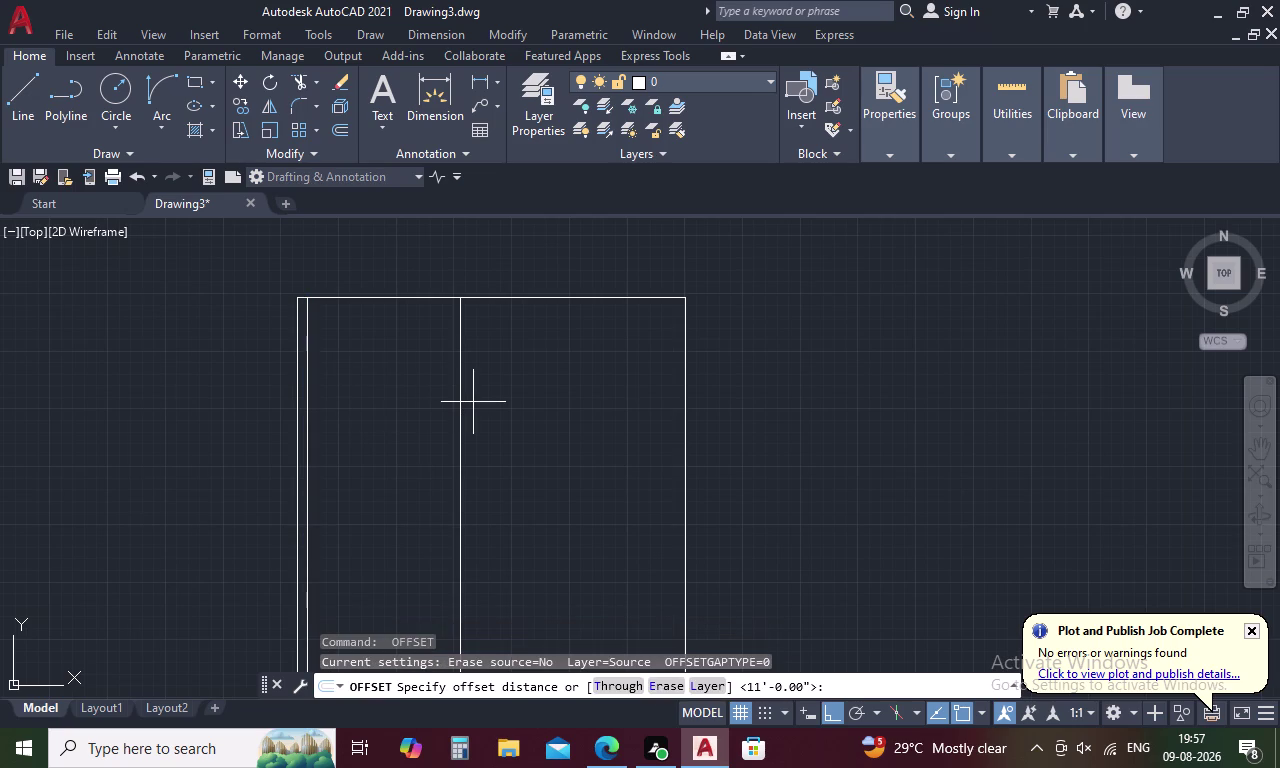
text(4.5)
key(space)
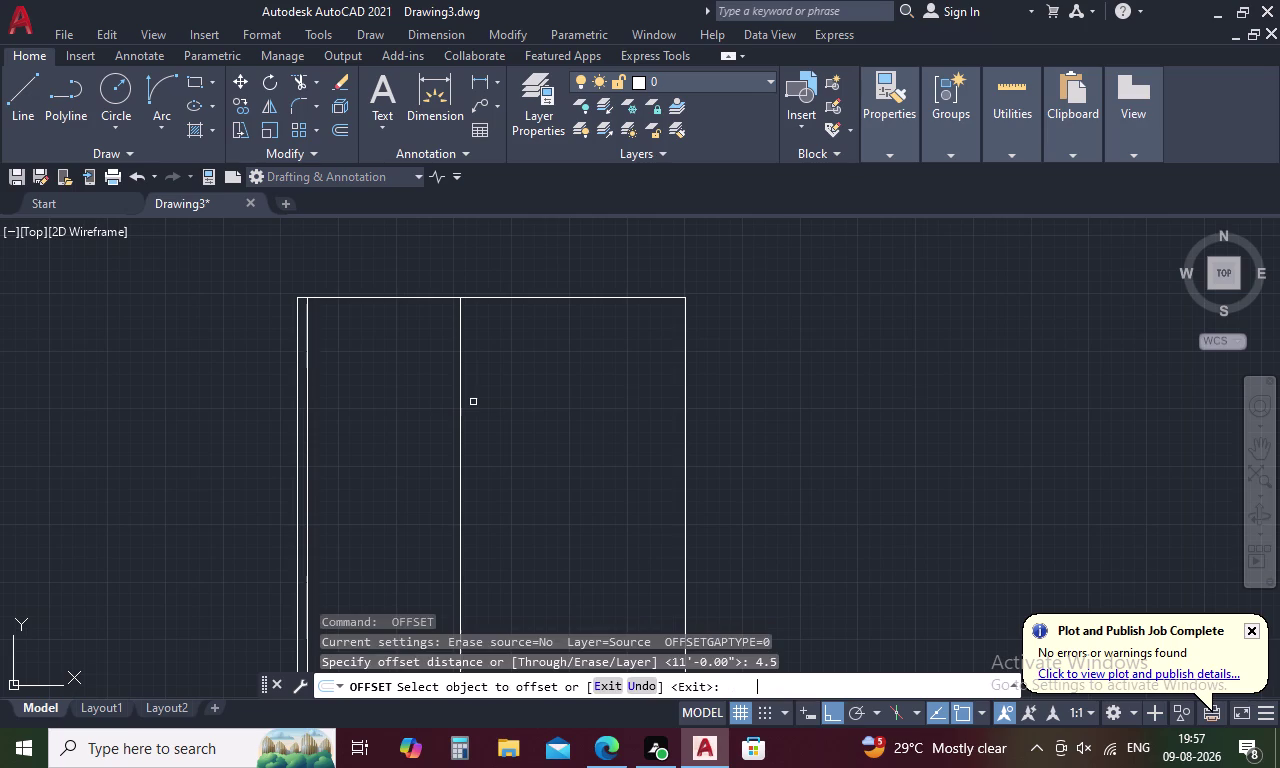
click(458, 361)
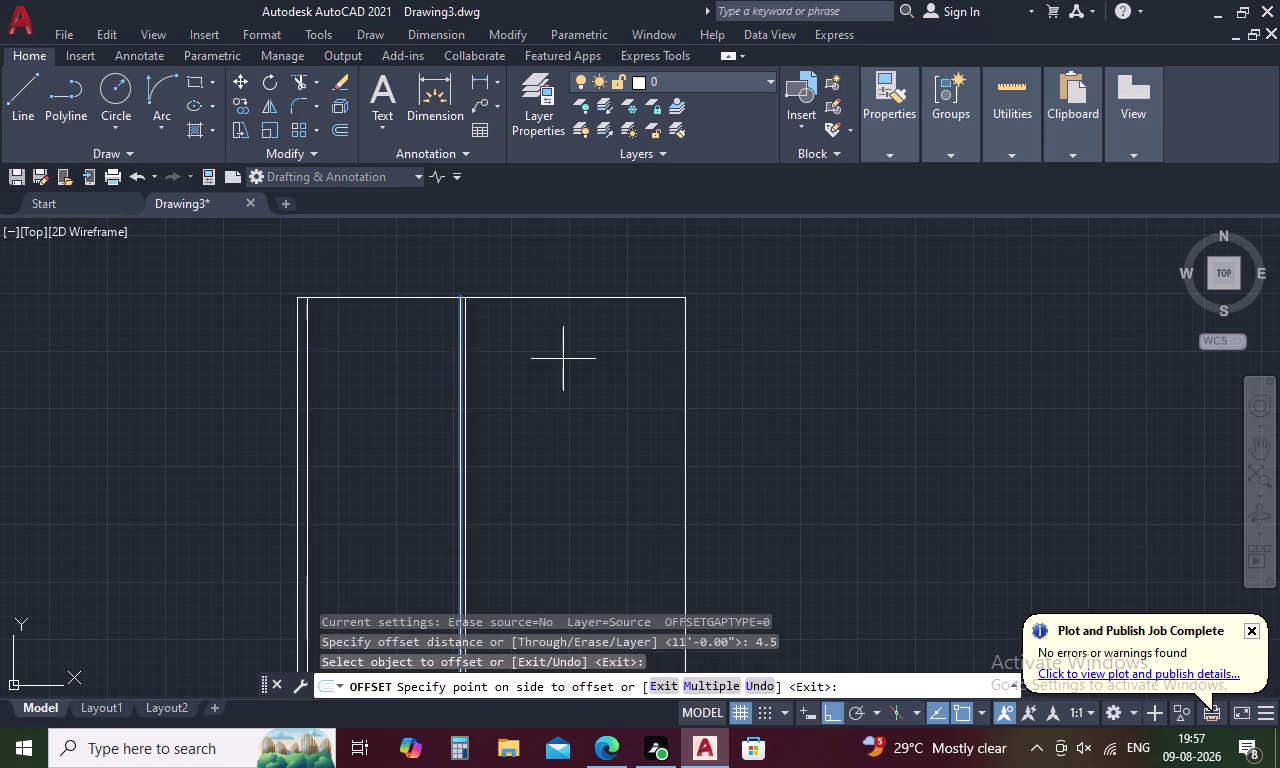
click(565, 359)
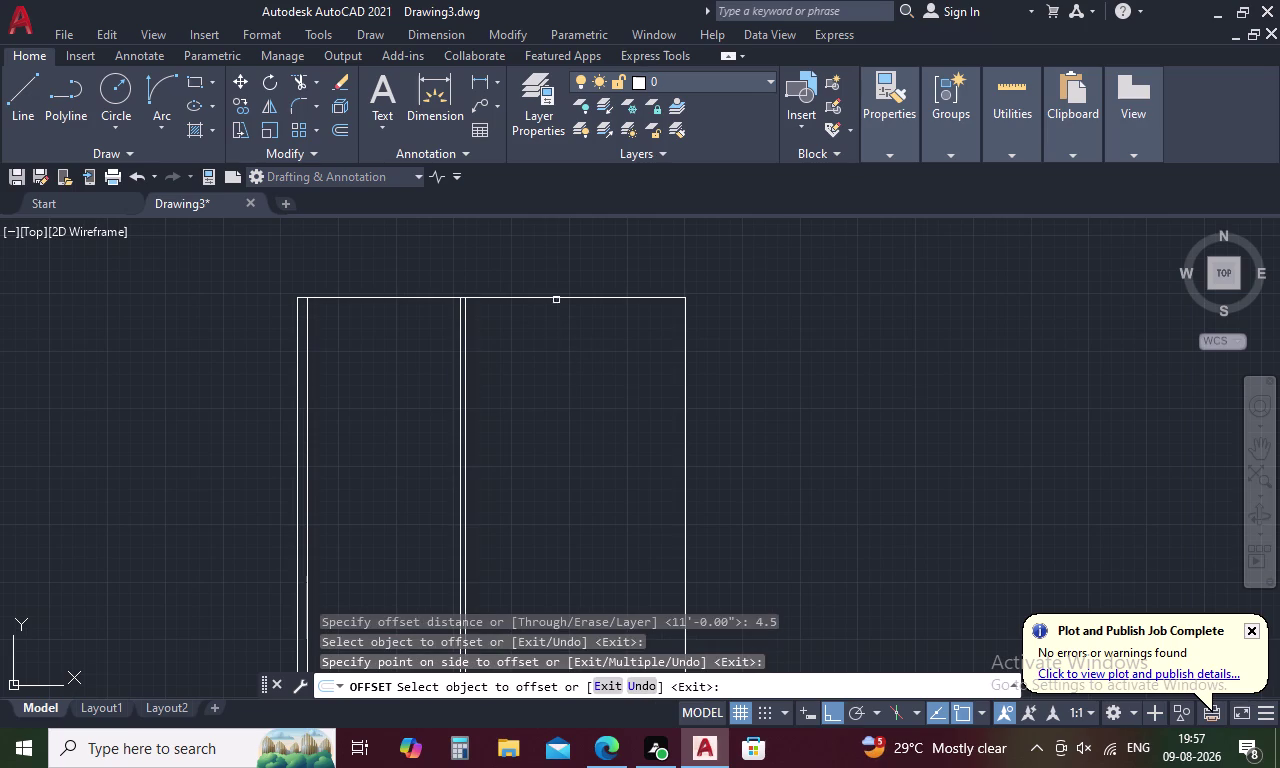
click(556, 298)
click(556, 360)
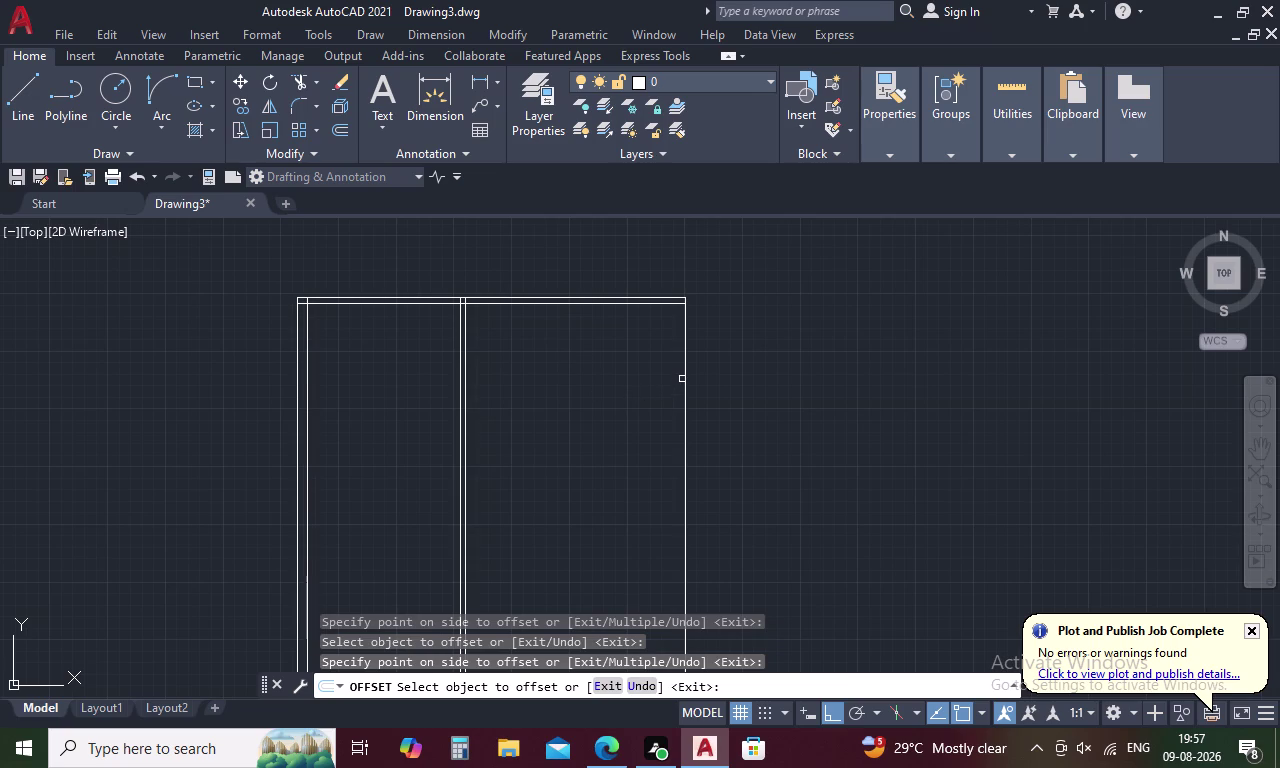
key(Escape)
Delete the 4.5 top-wall copy and re-offset the top wall 9 inward.
click(561, 304)
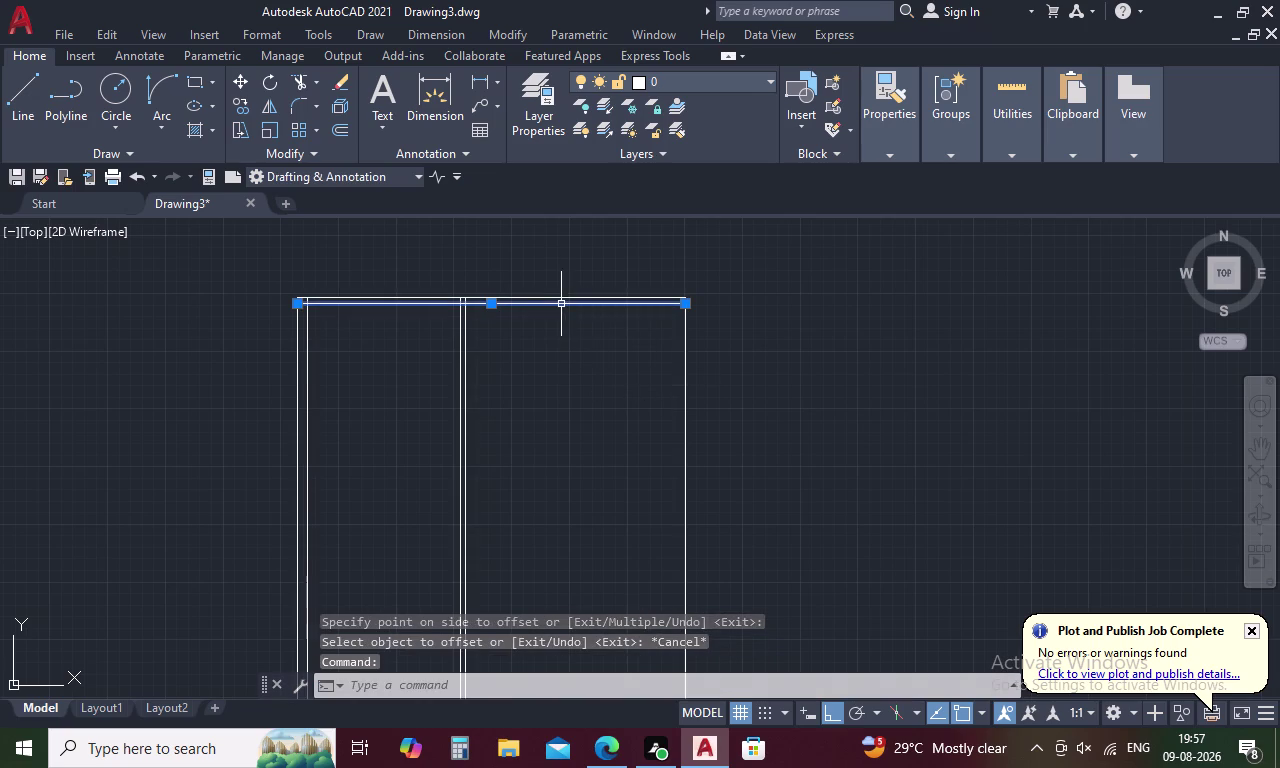
key(Delete)
text(O 9)
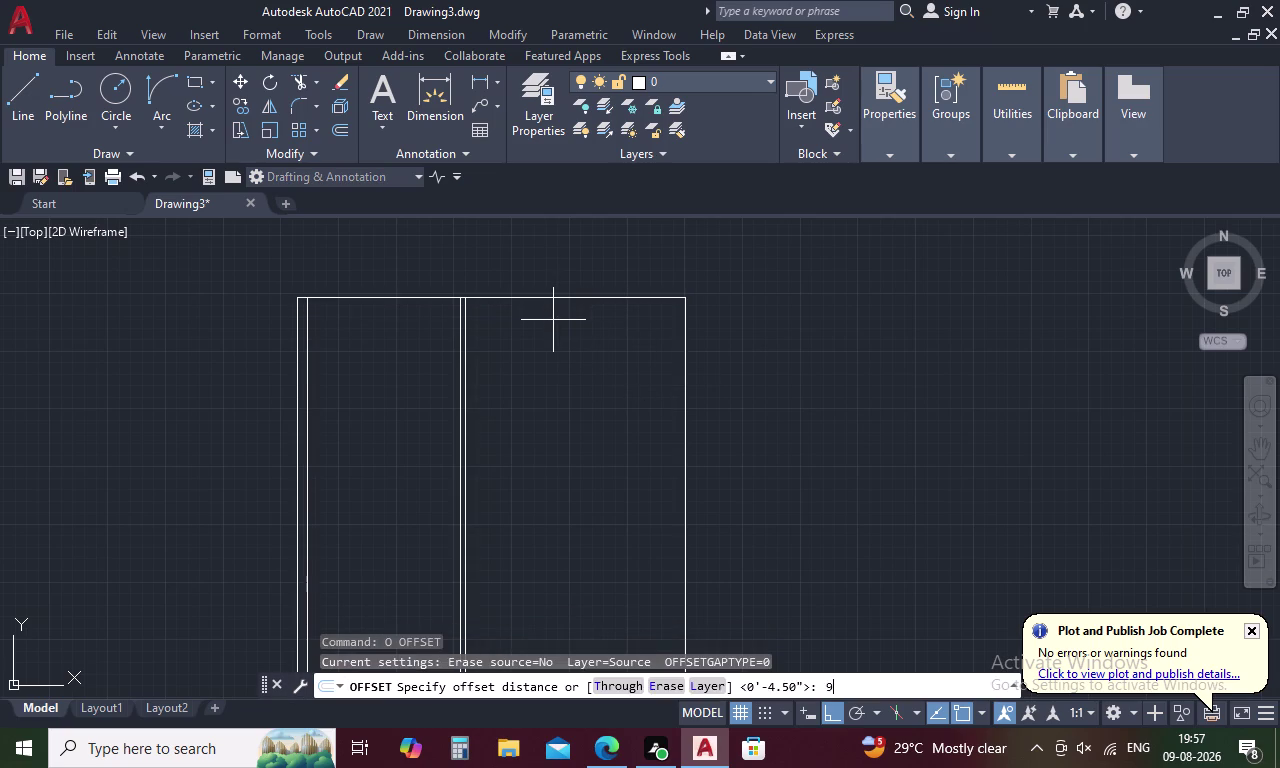
key(space)
click(550, 298)
click(551, 361)
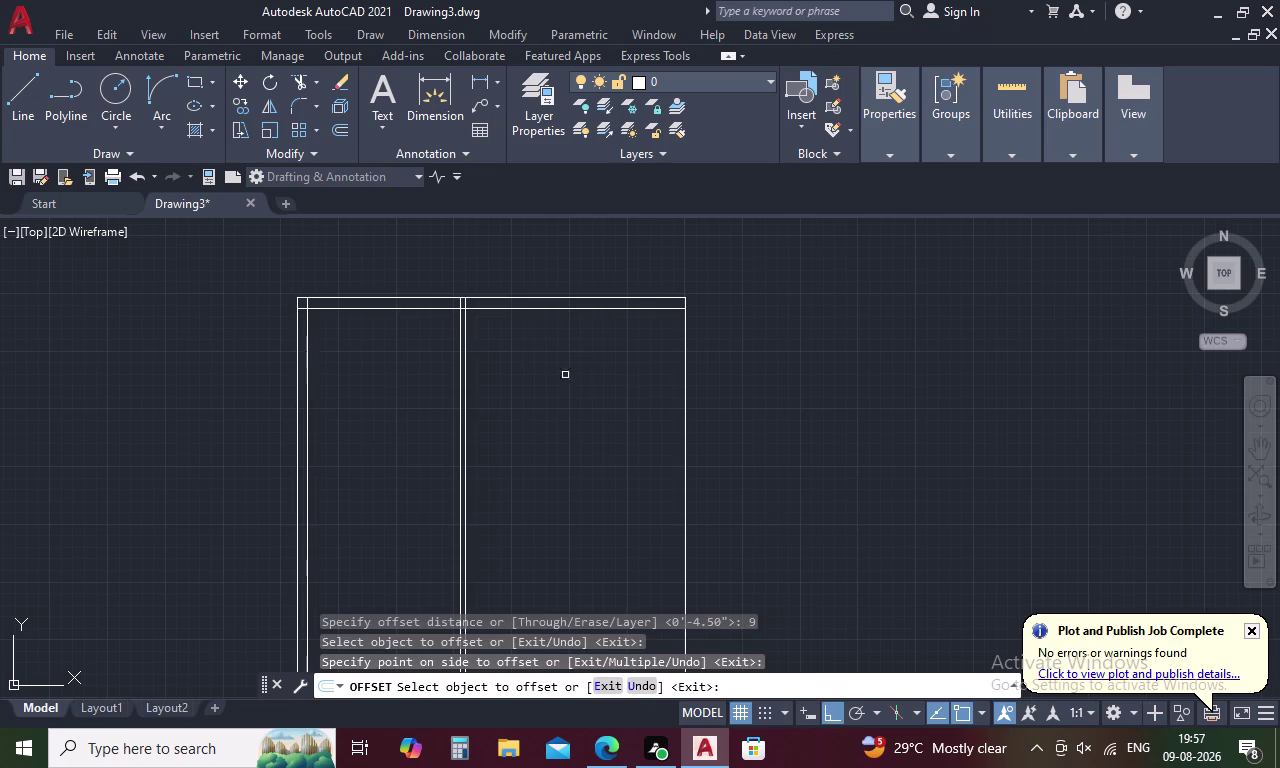
Offset the right and bottom walls 9 inward.
click(683, 370)
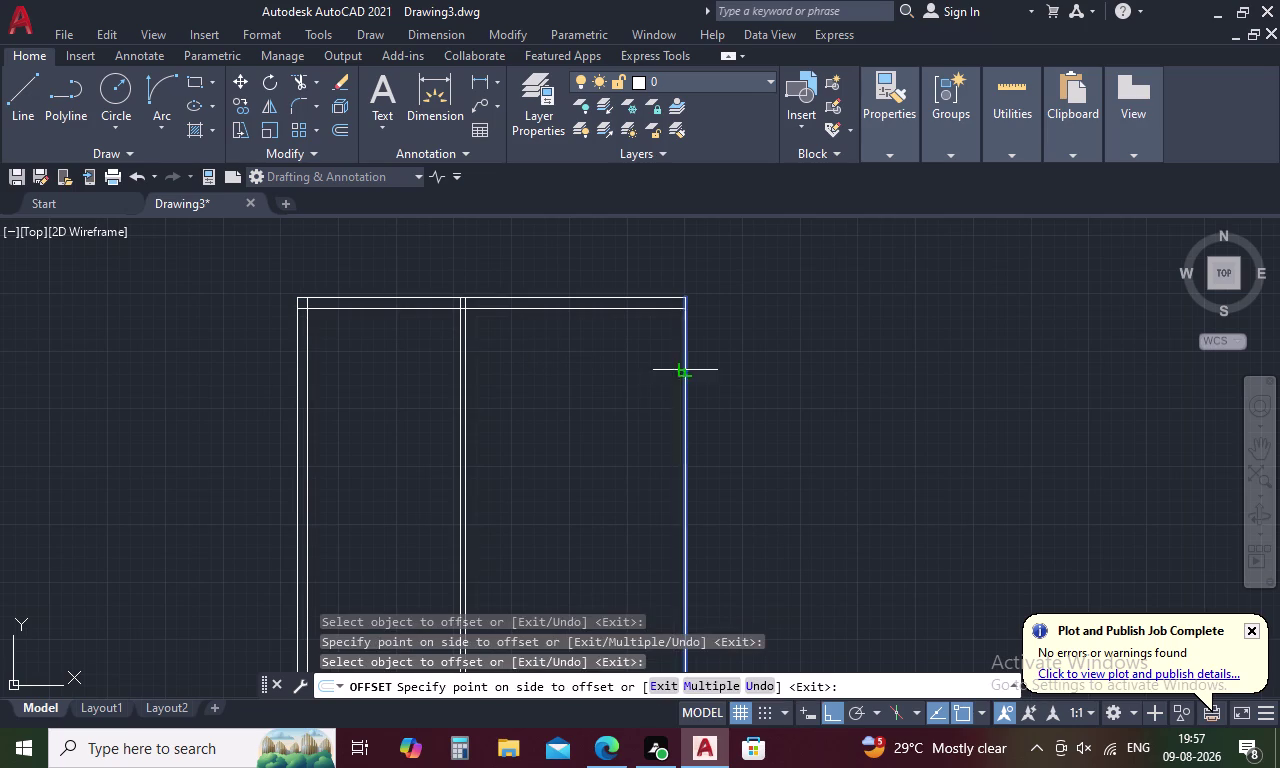
click(604, 396)
scroll(down, 3)
middle_drag(596, 448, 596, 383)
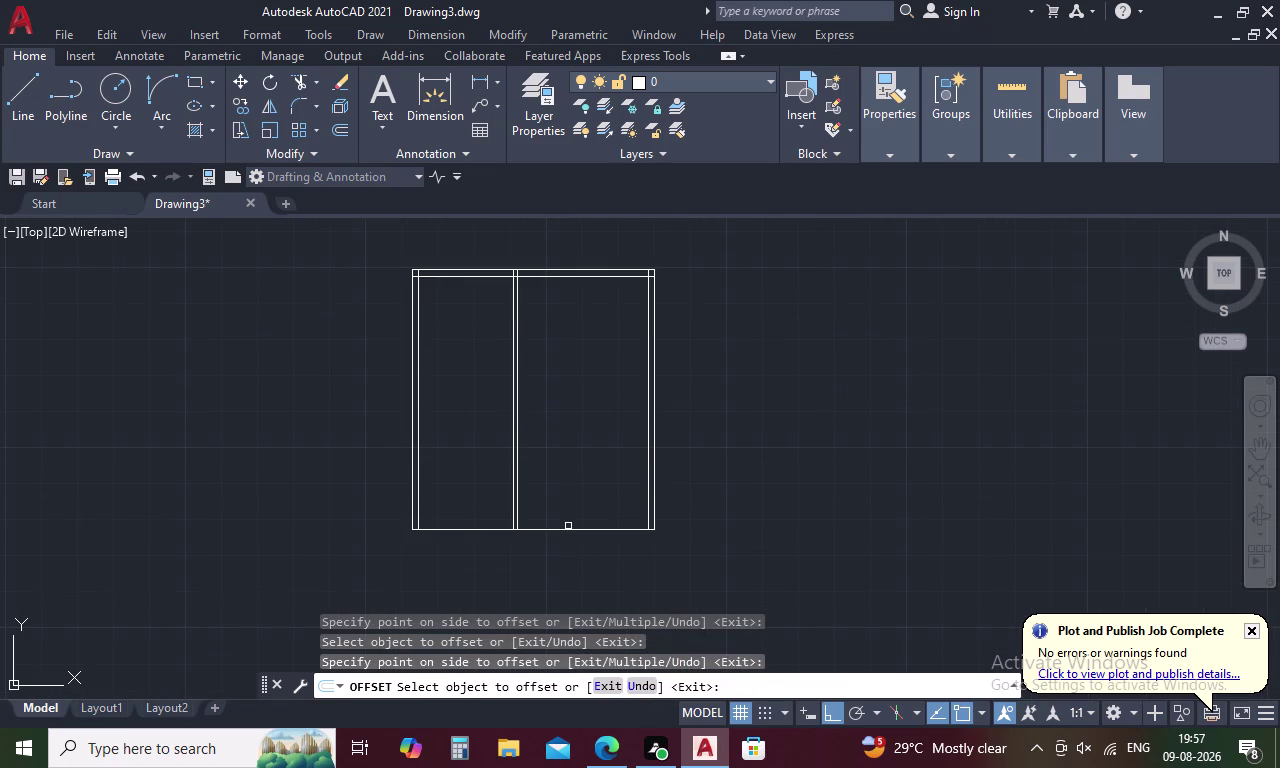
click(573, 531)
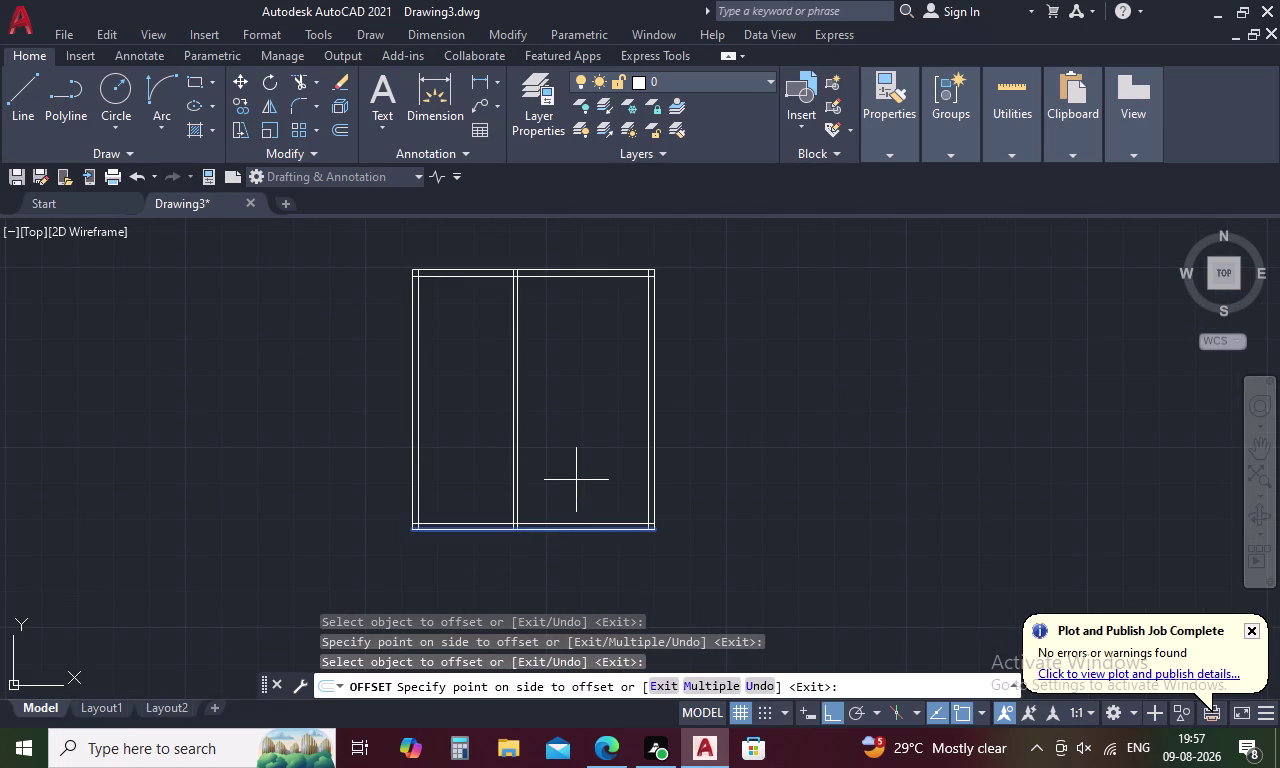
click(576, 480)
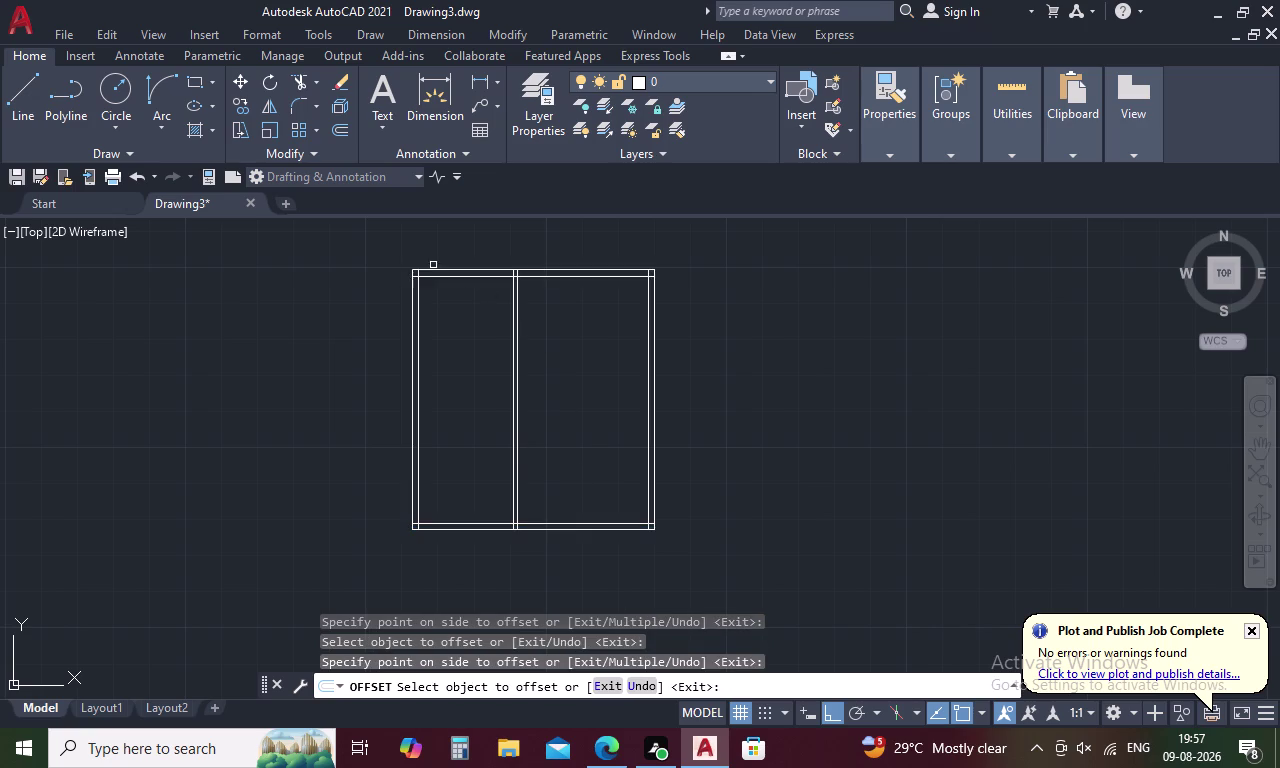
scroll(up, 3)
key(Escape)
text(T)
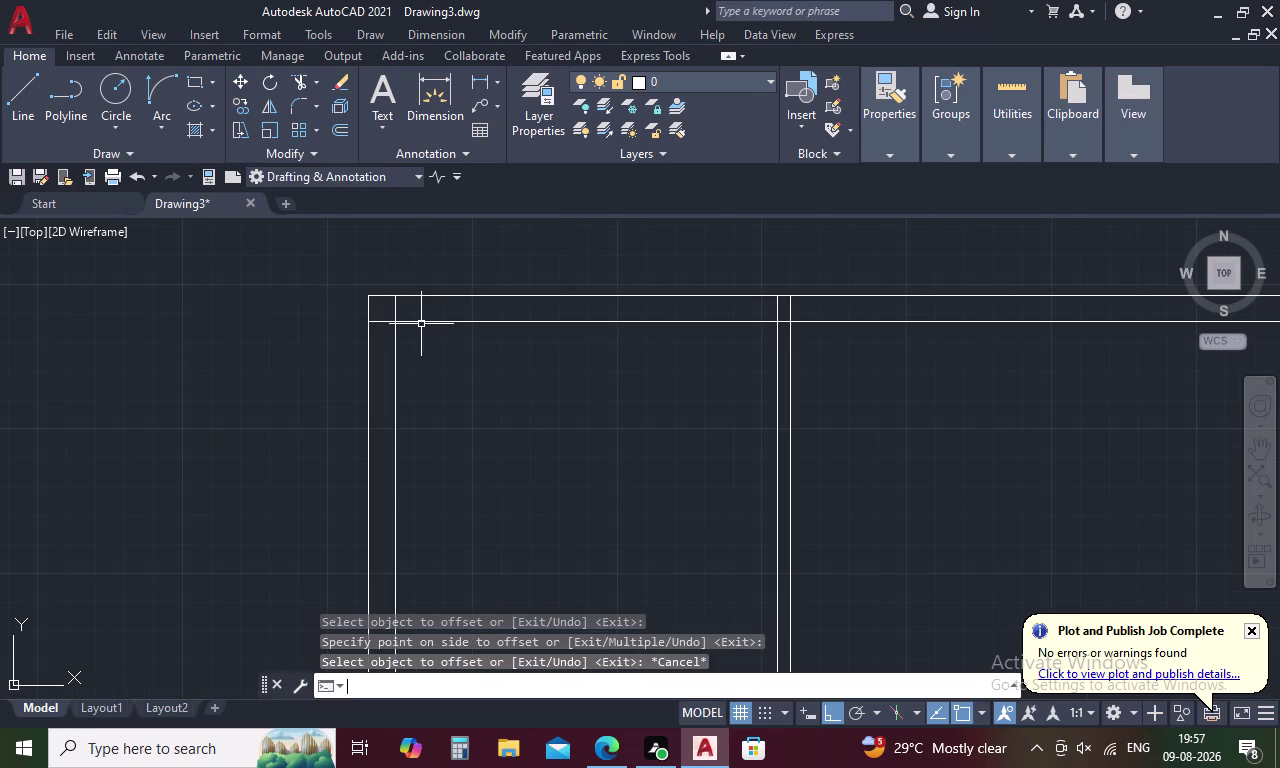
text(R)
key(space)
Trim overlapping line ends at the top corners and partition junctions.
scroll(up, 3)
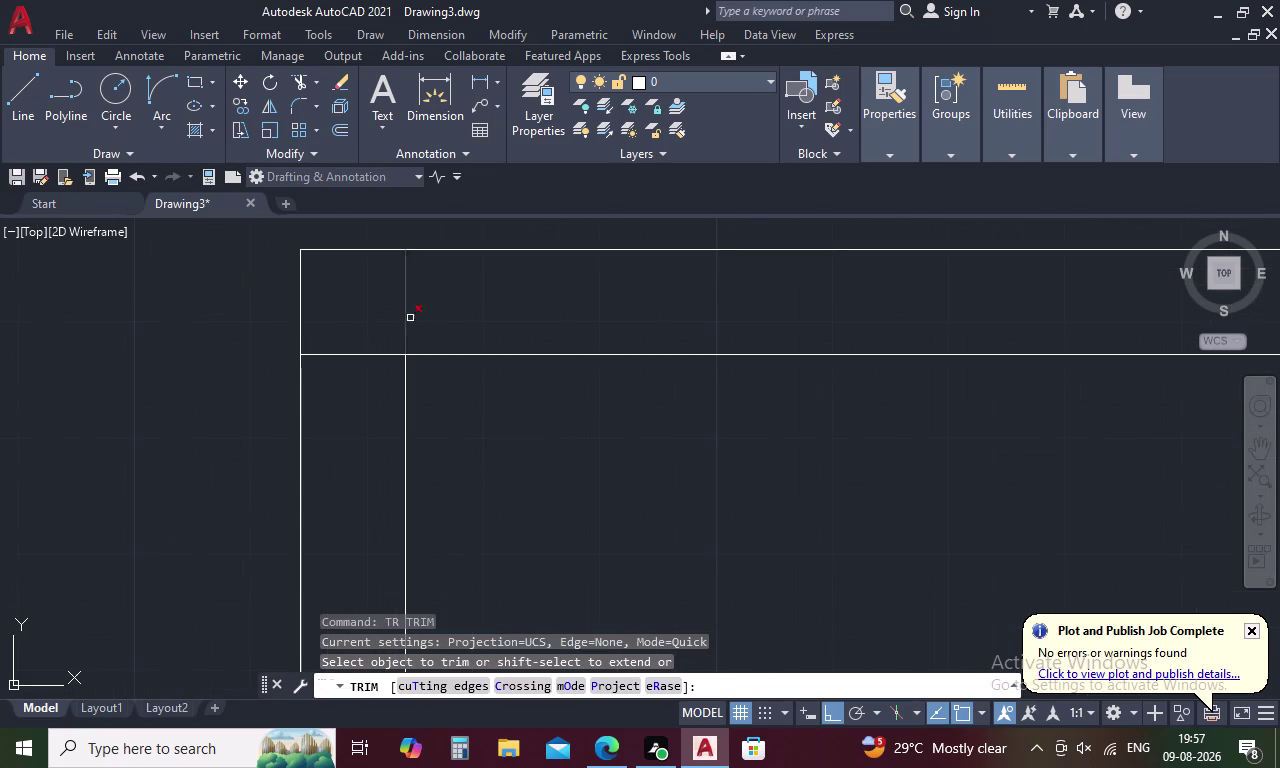
drag(441, 306, 373, 371)
scroll(down, 3)
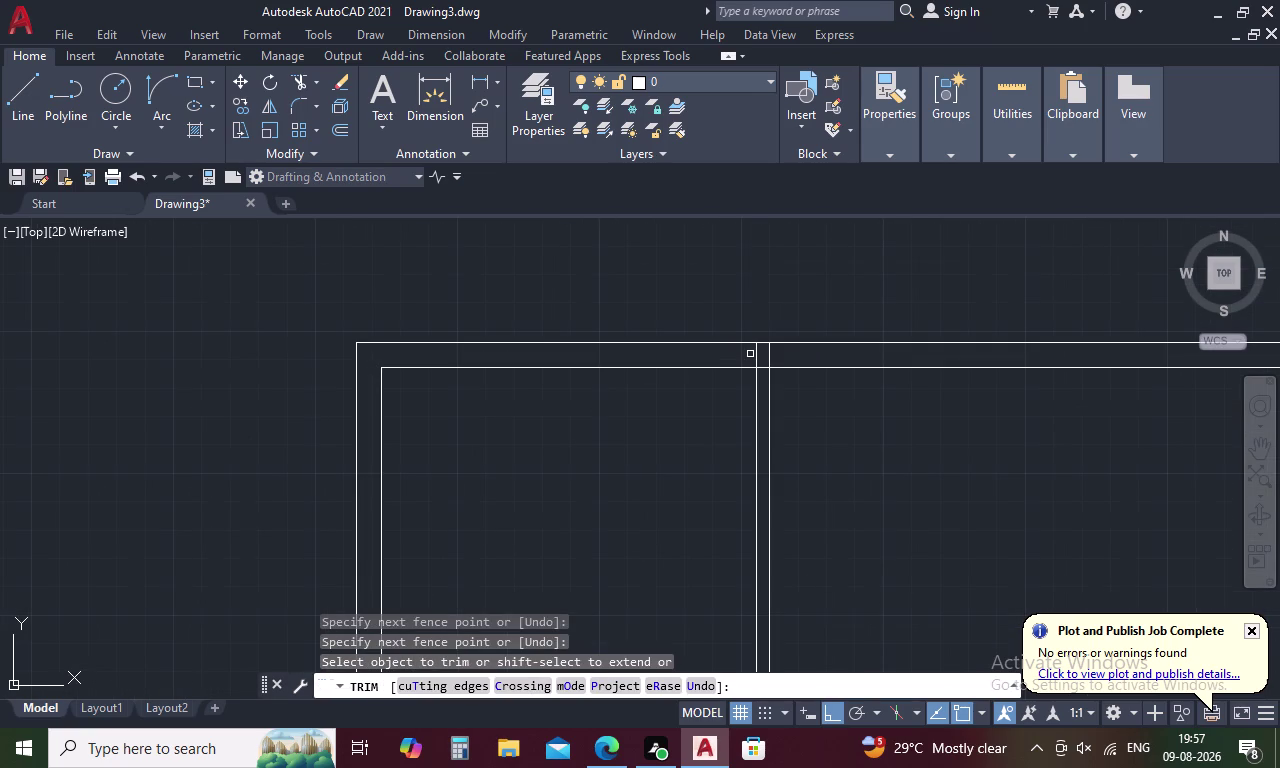
scroll(up, 3)
drag(735, 365, 804, 345)
drag(801, 351, 800, 351)
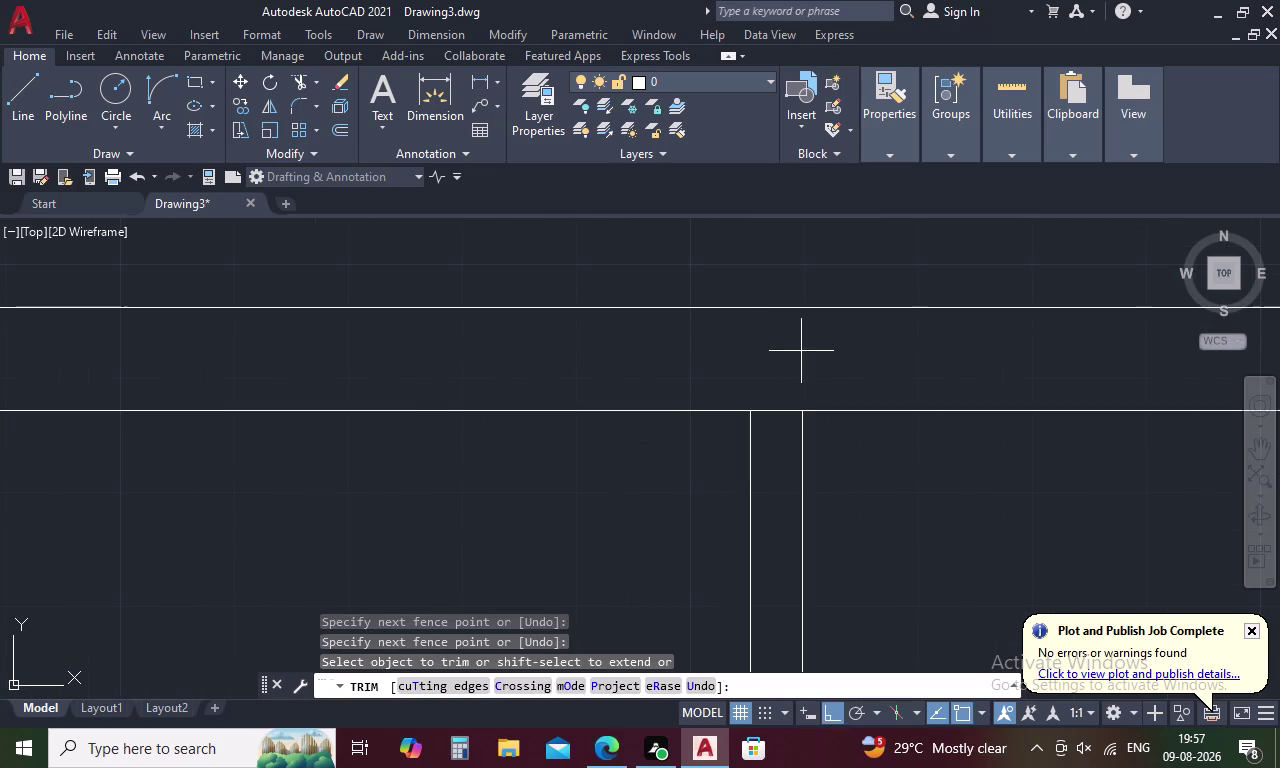
drag(800, 351, 788, 428)
scroll(down, 3)
middle_drag(1003, 414, 817, 414)
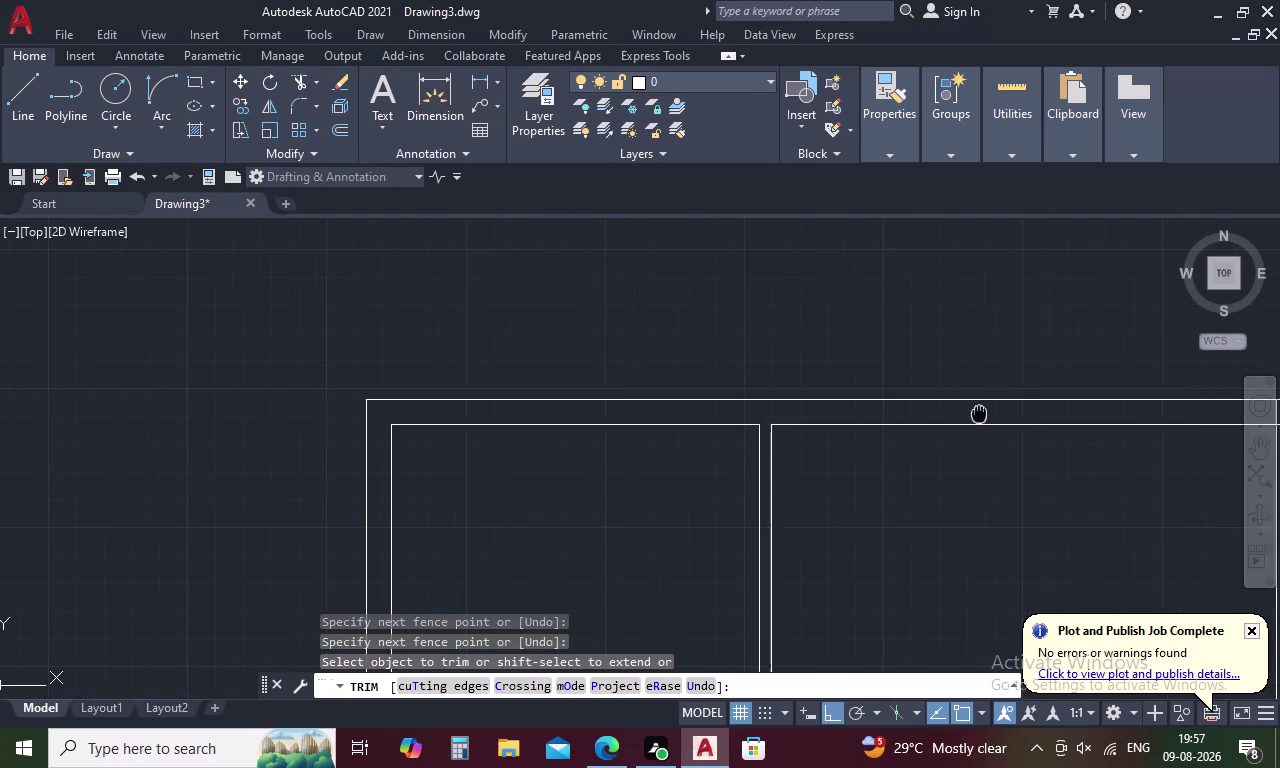
middle_drag(817, 414, 172, 410)
scroll(up, 3)
drag(474, 395, 589, 406)
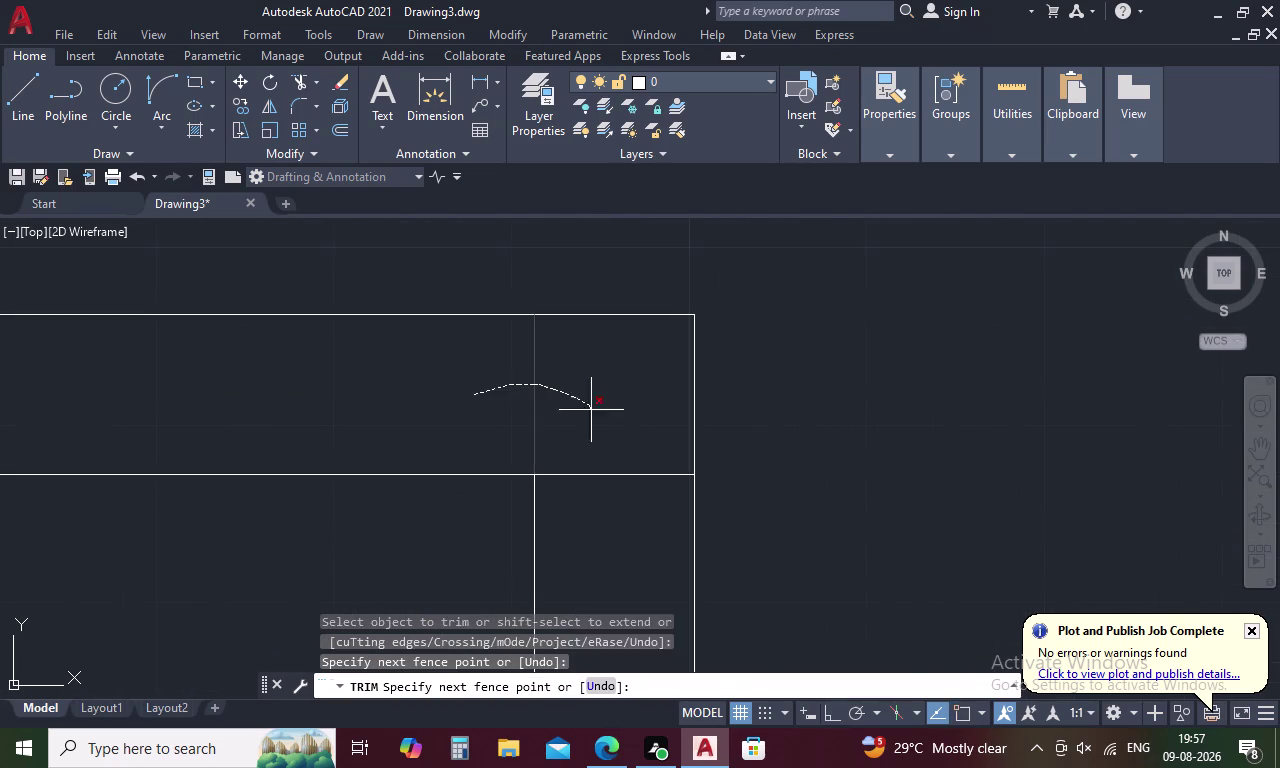
drag(589, 406, 612, 477)
scroll(down, 3)
Trim the bottom corners and the crossing lines at the partition base.
middle_drag(518, 588, 683, 216)
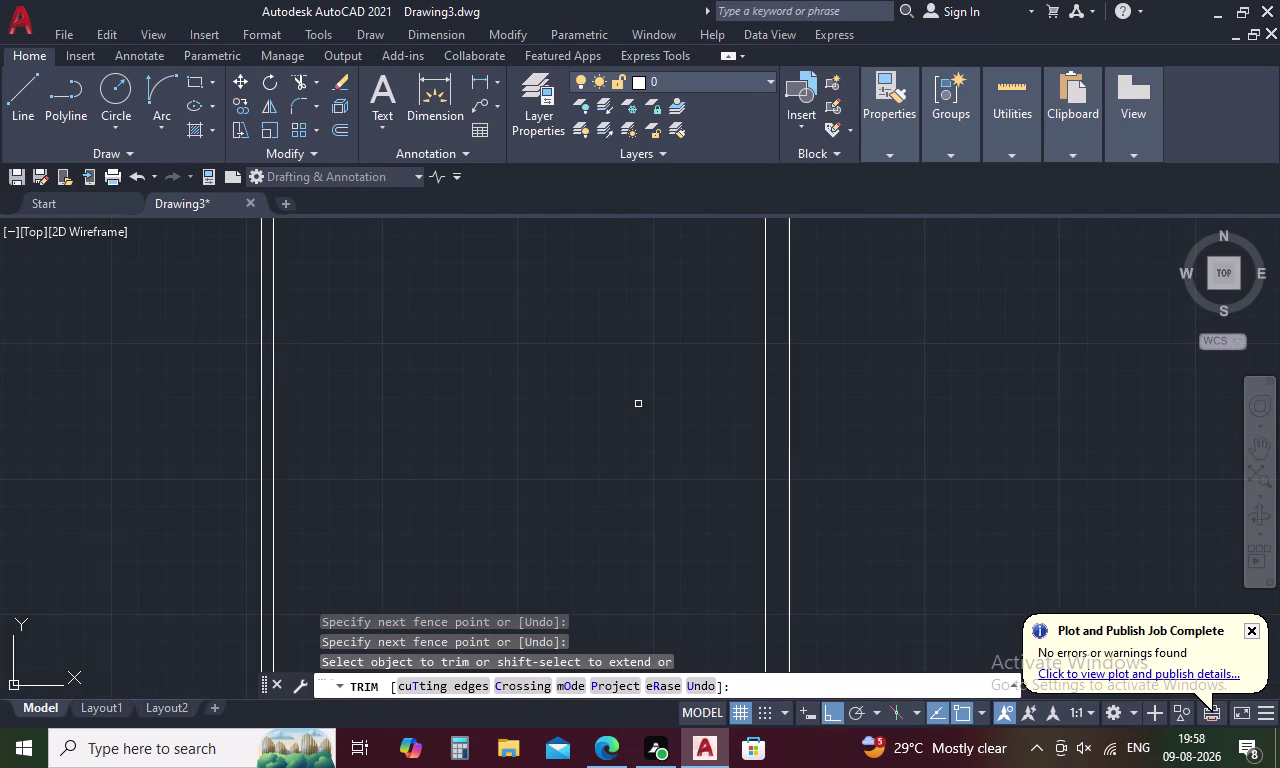
scroll(down, 3)
scroll(up, 3)
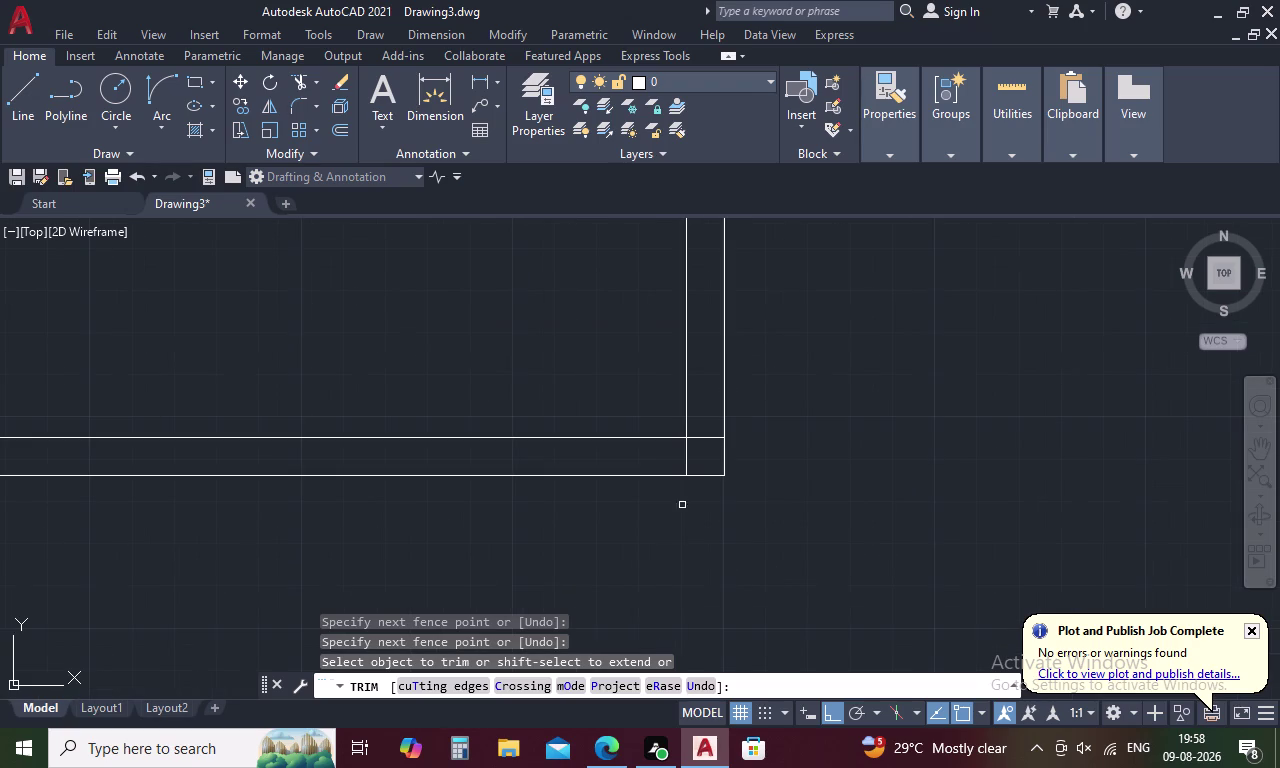
drag(701, 415, 669, 454)
scroll(down, 3)
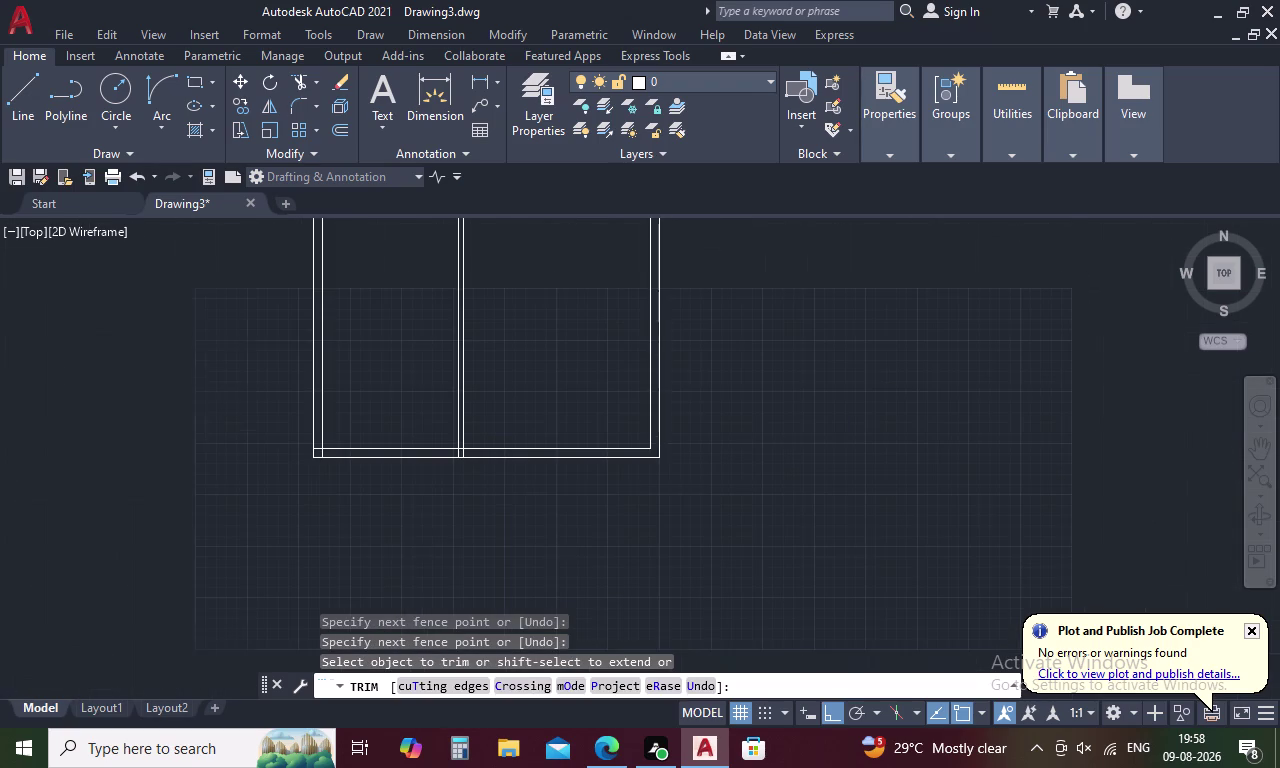
scroll(up, 3)
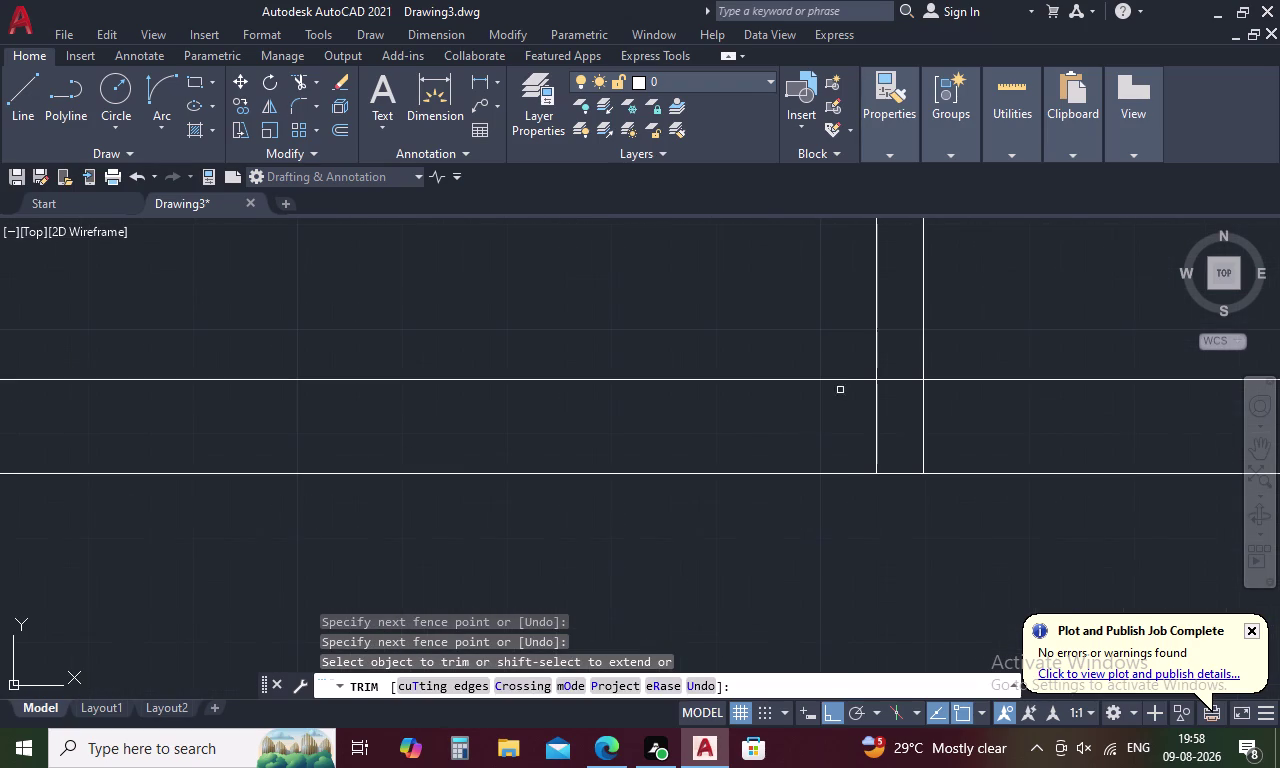
drag(954, 417, 842, 439)
click(903, 381)
scroll(down, 3)
scroll(up, 3)
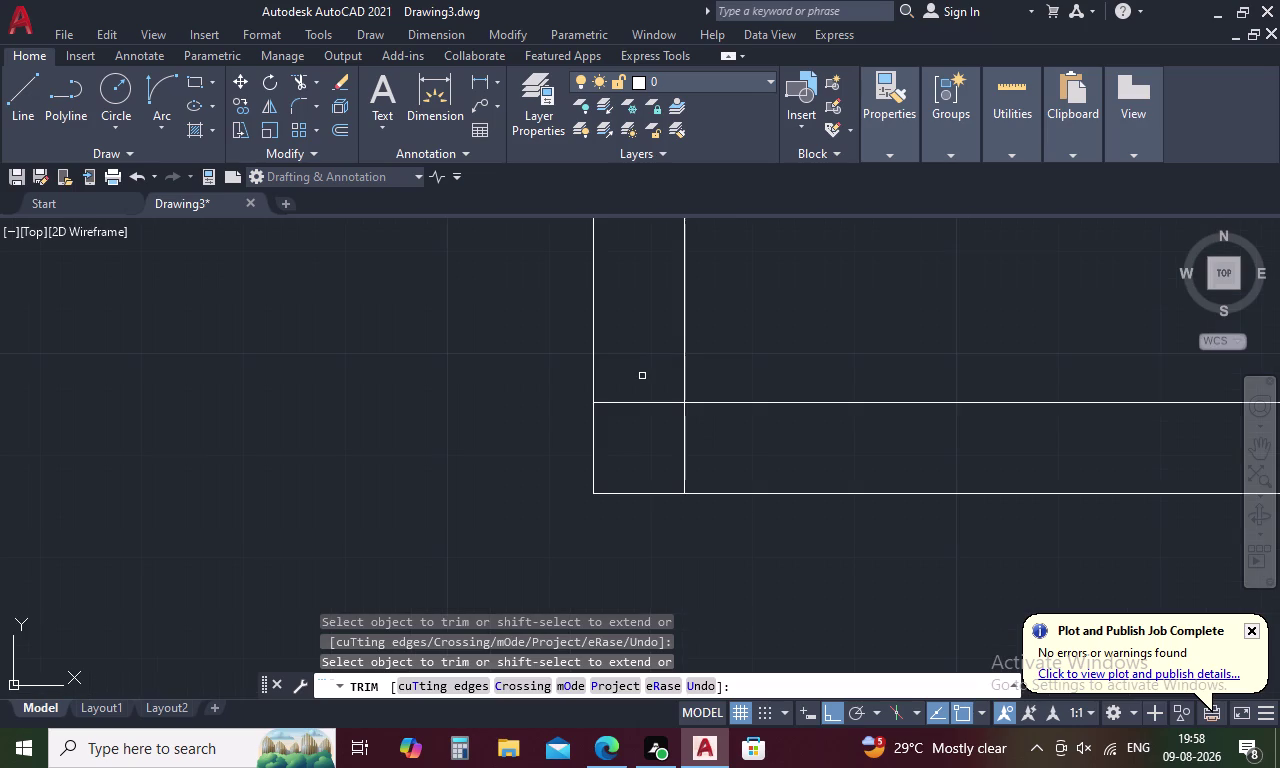
drag(642, 376, 692, 439)
scroll(down, 3)
middle_drag(779, 312, 729, 539)
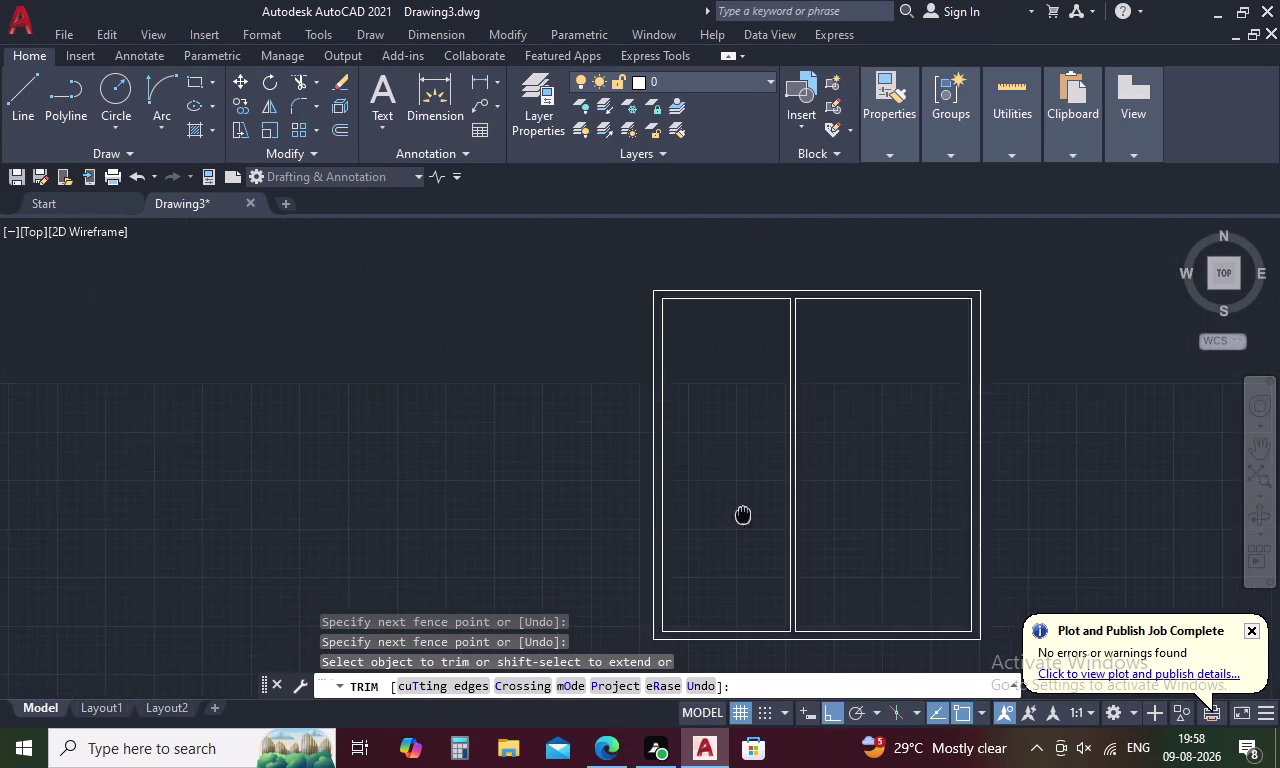
middle_drag(729, 539, 598, 445)
key(Escape)
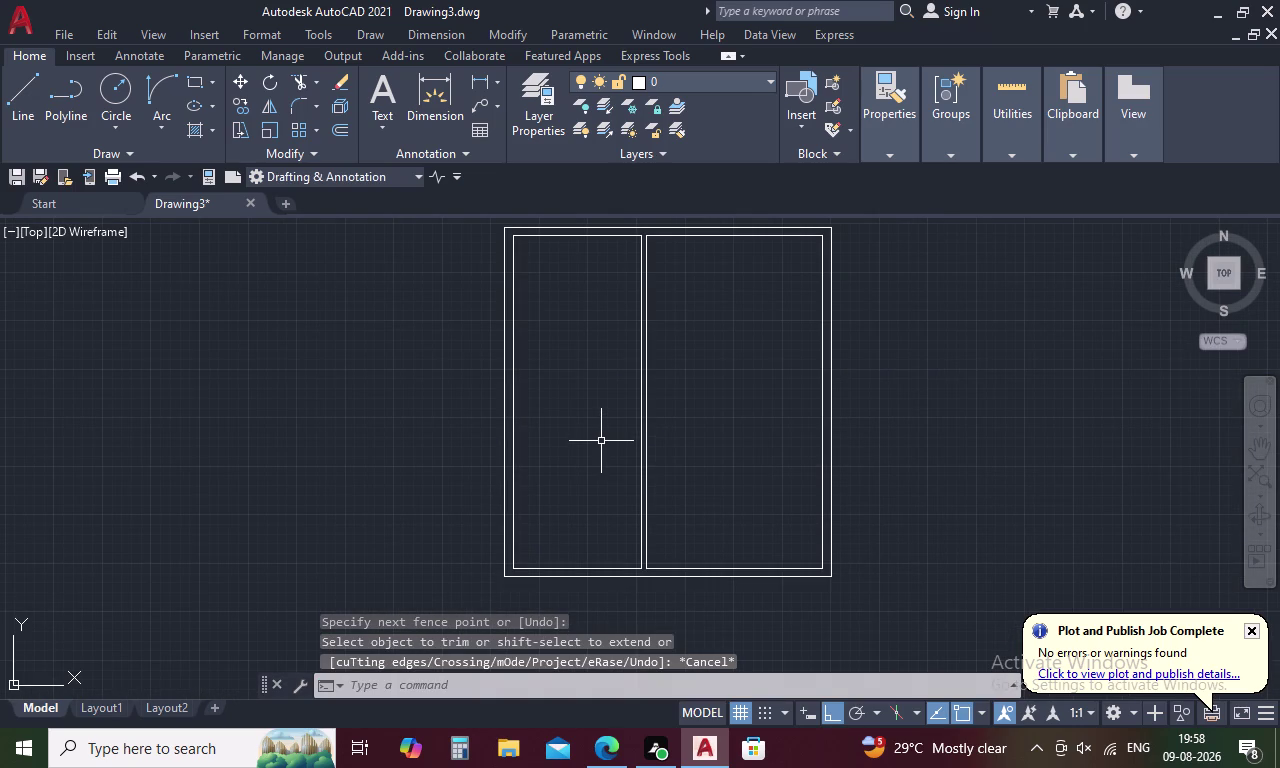
Offset the left room's top inner wall line 12' down as a partition.
text(O)
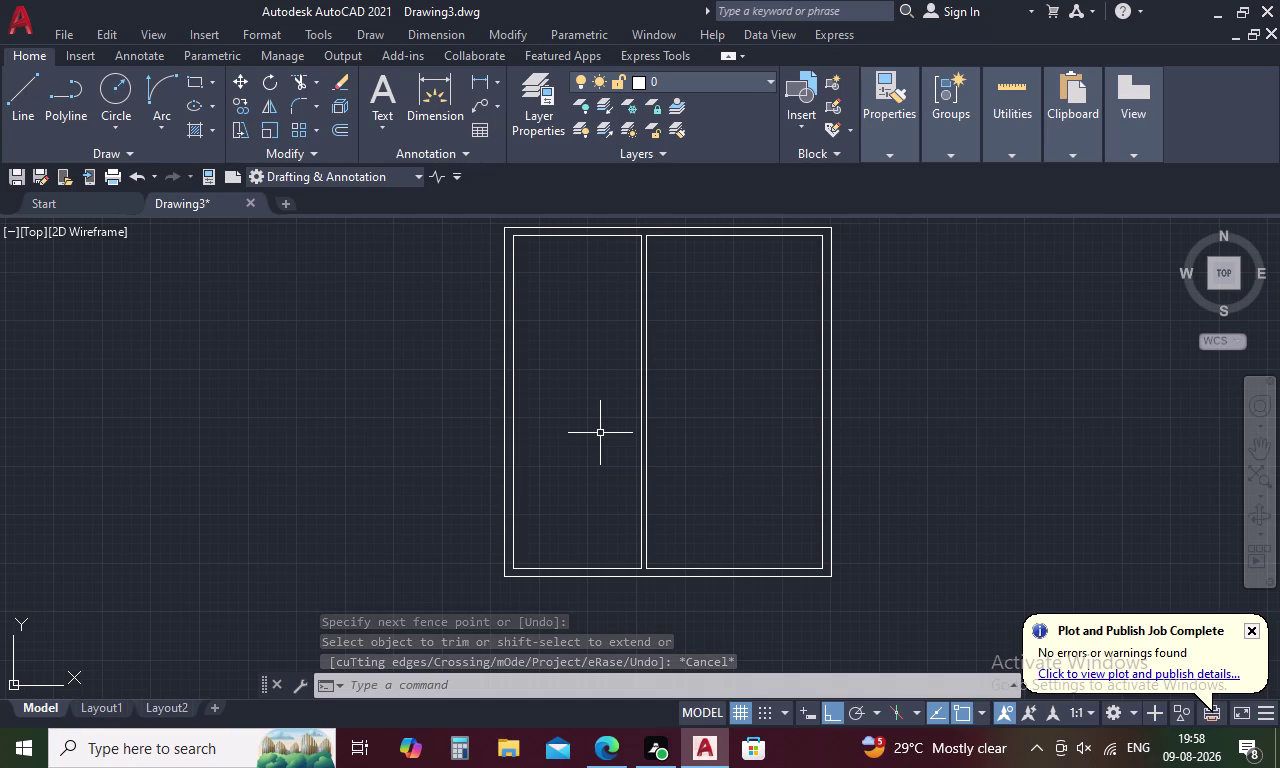
key(space)
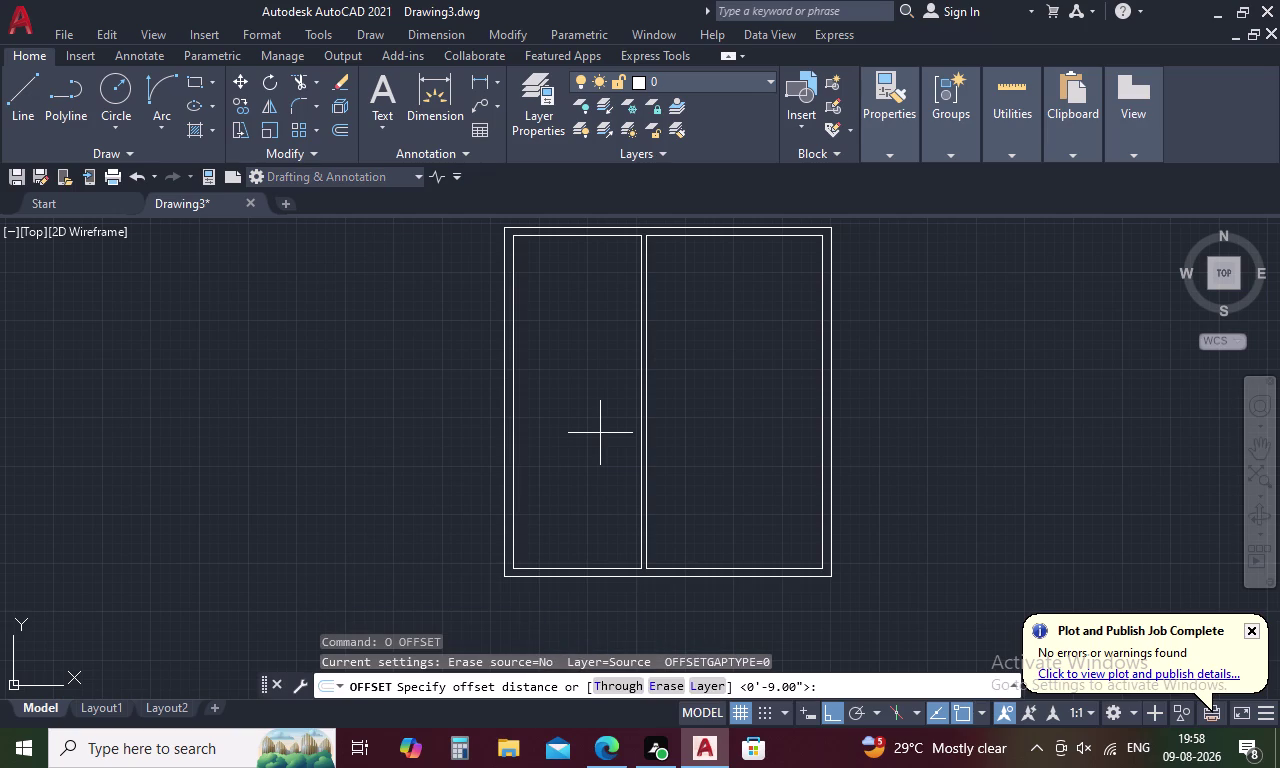
text(12)
text(')
key(space)
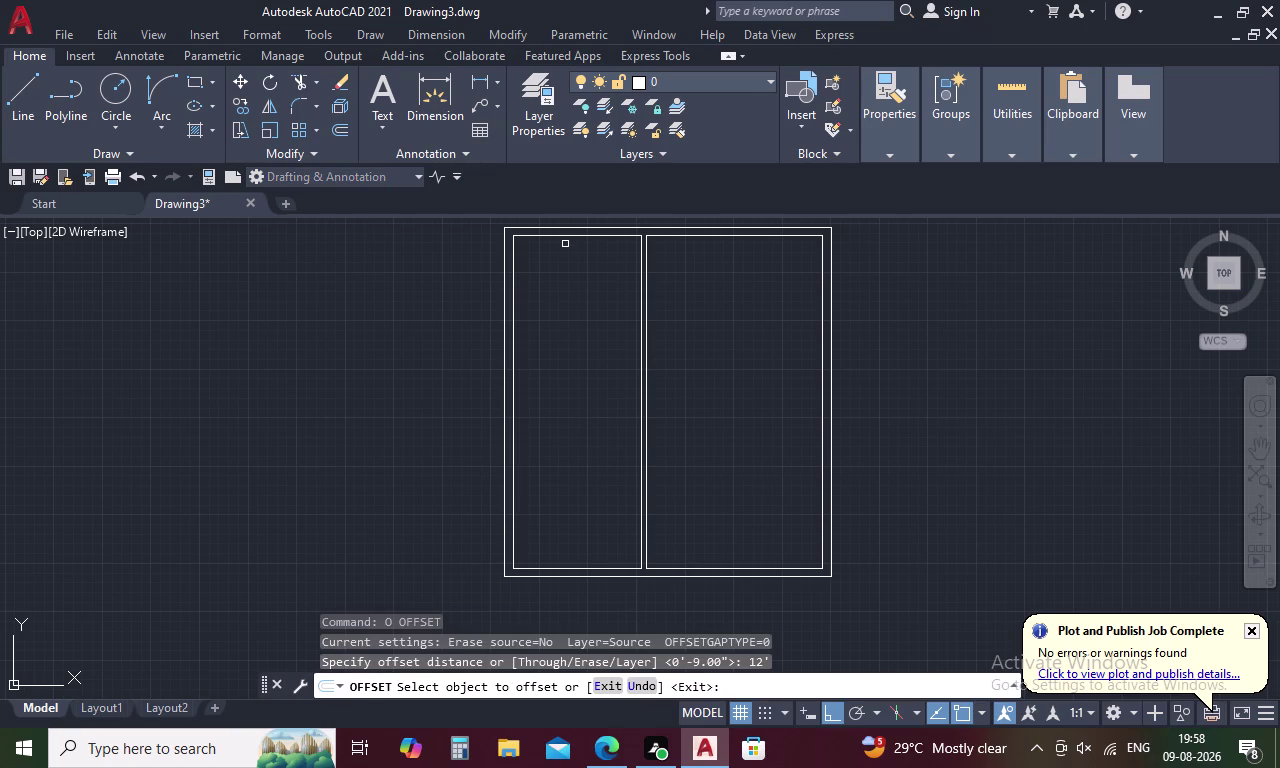
click(569, 237)
click(578, 373)
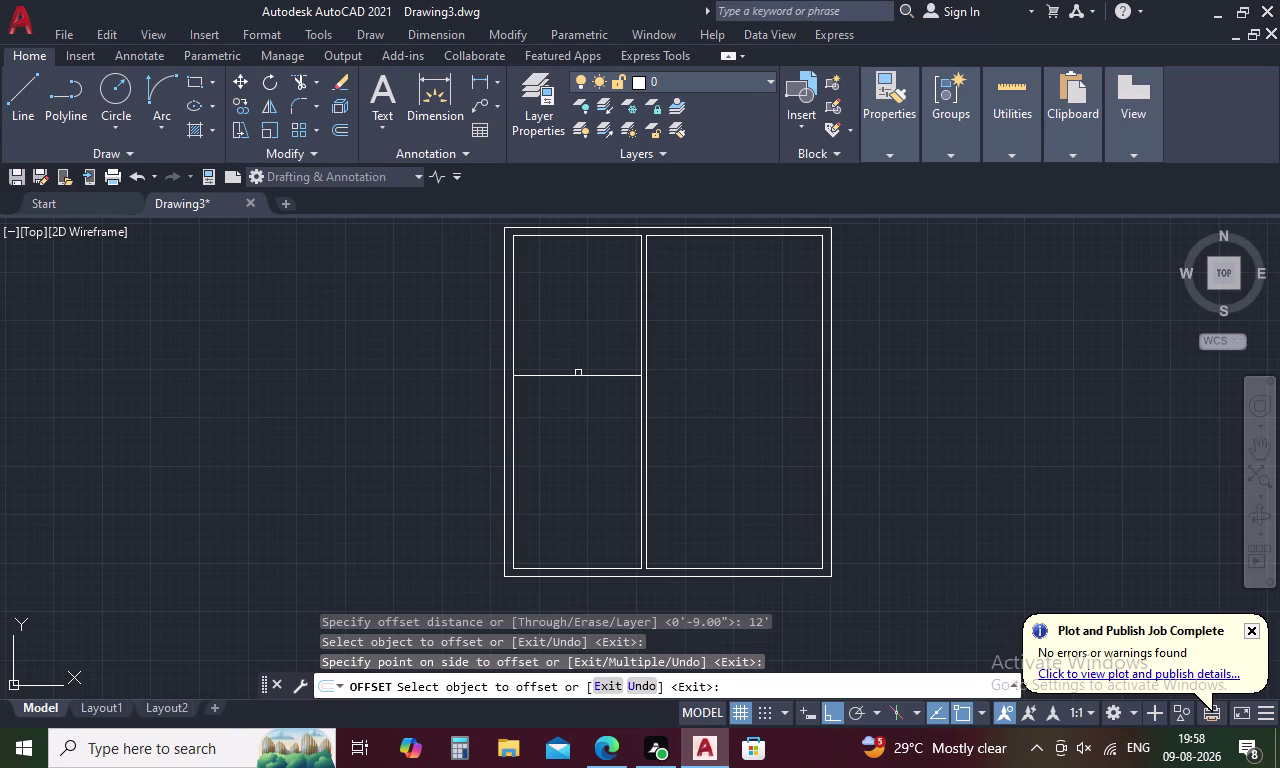
key(space)
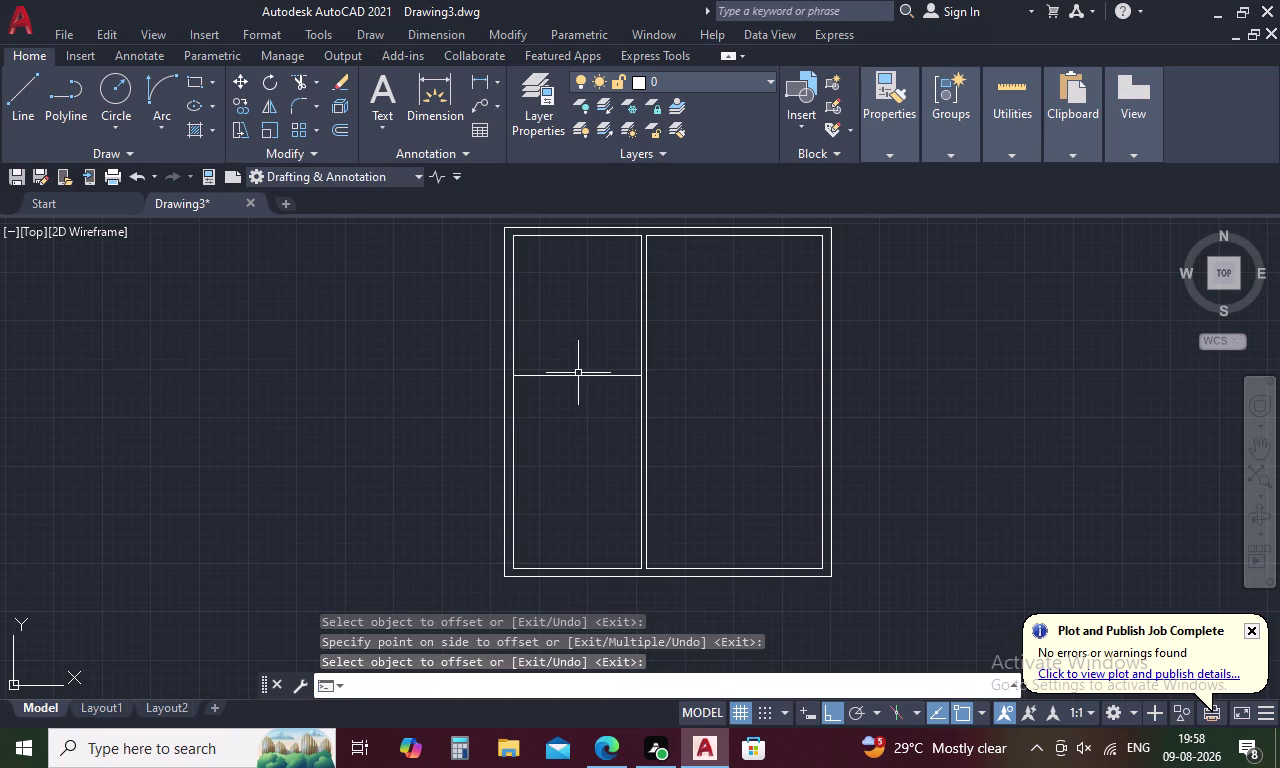
Cancel the 5.5 offset and start the DIST command.
text(5.)
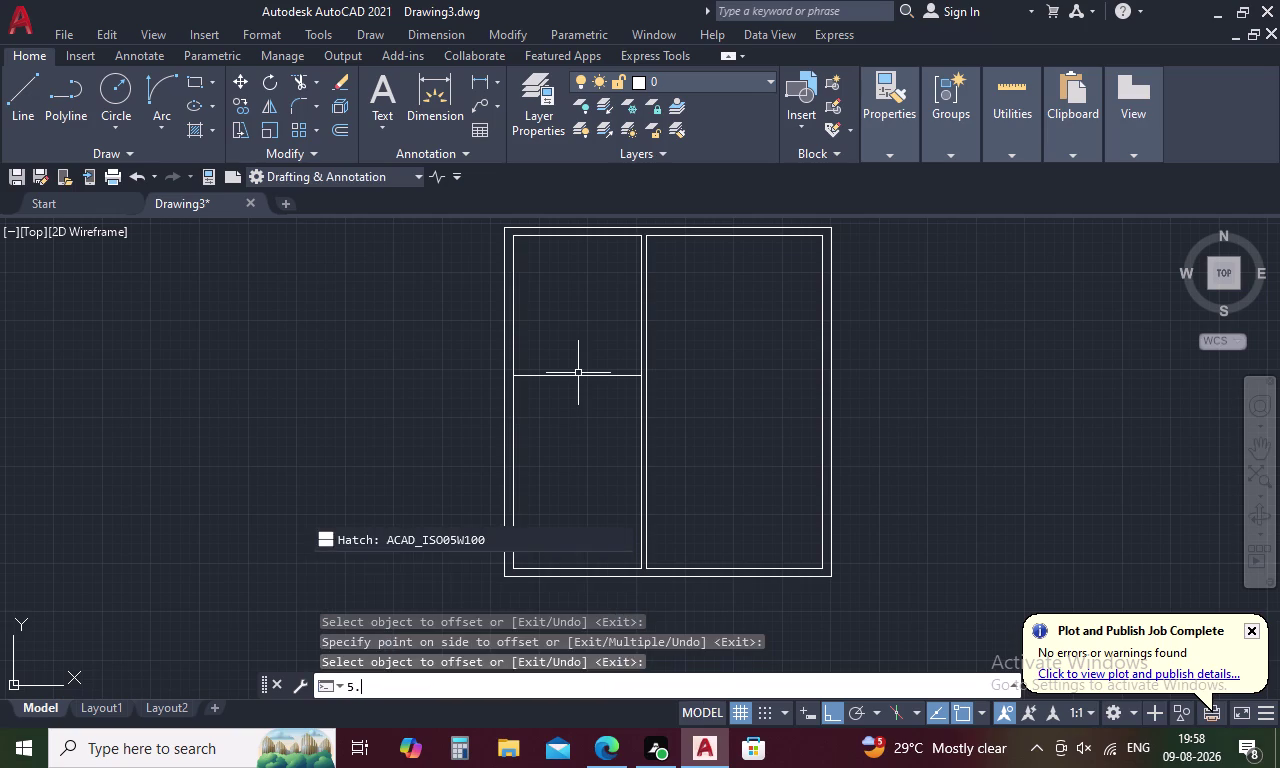
text(5)
key(space)
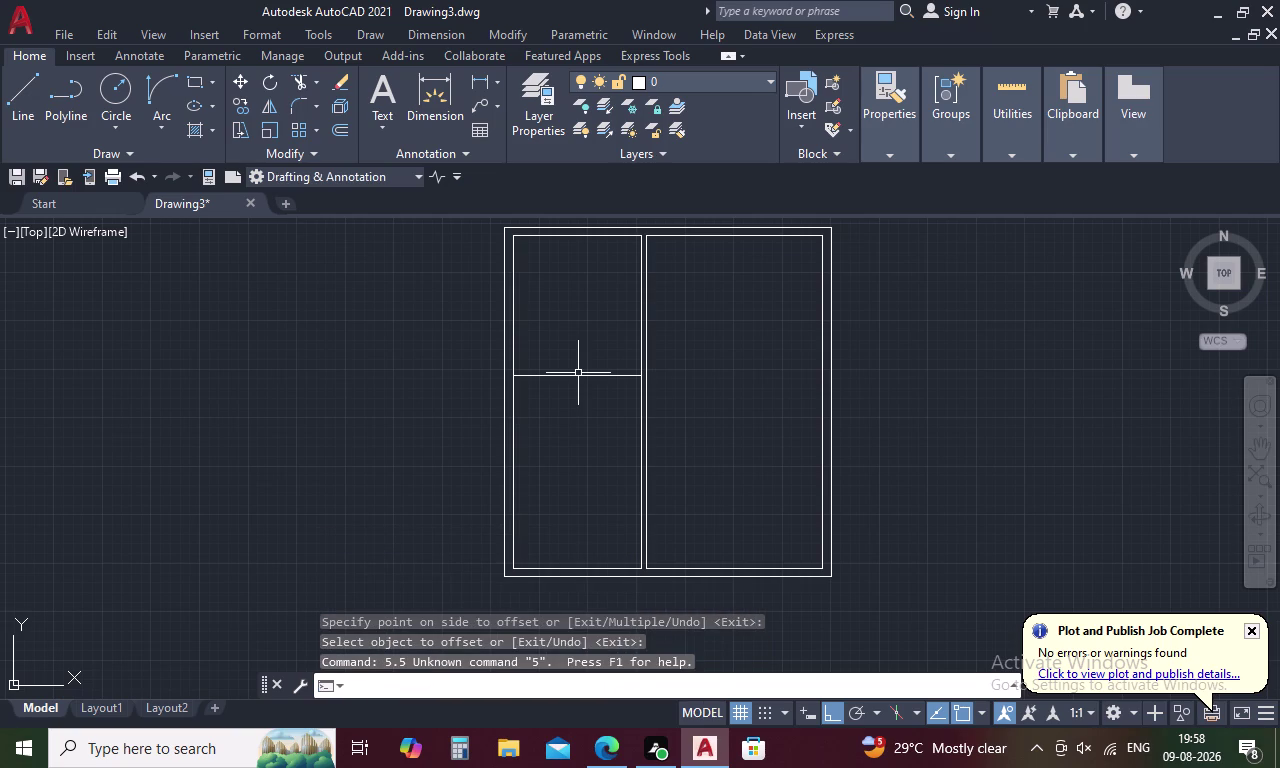
key(Escape)
text(D)
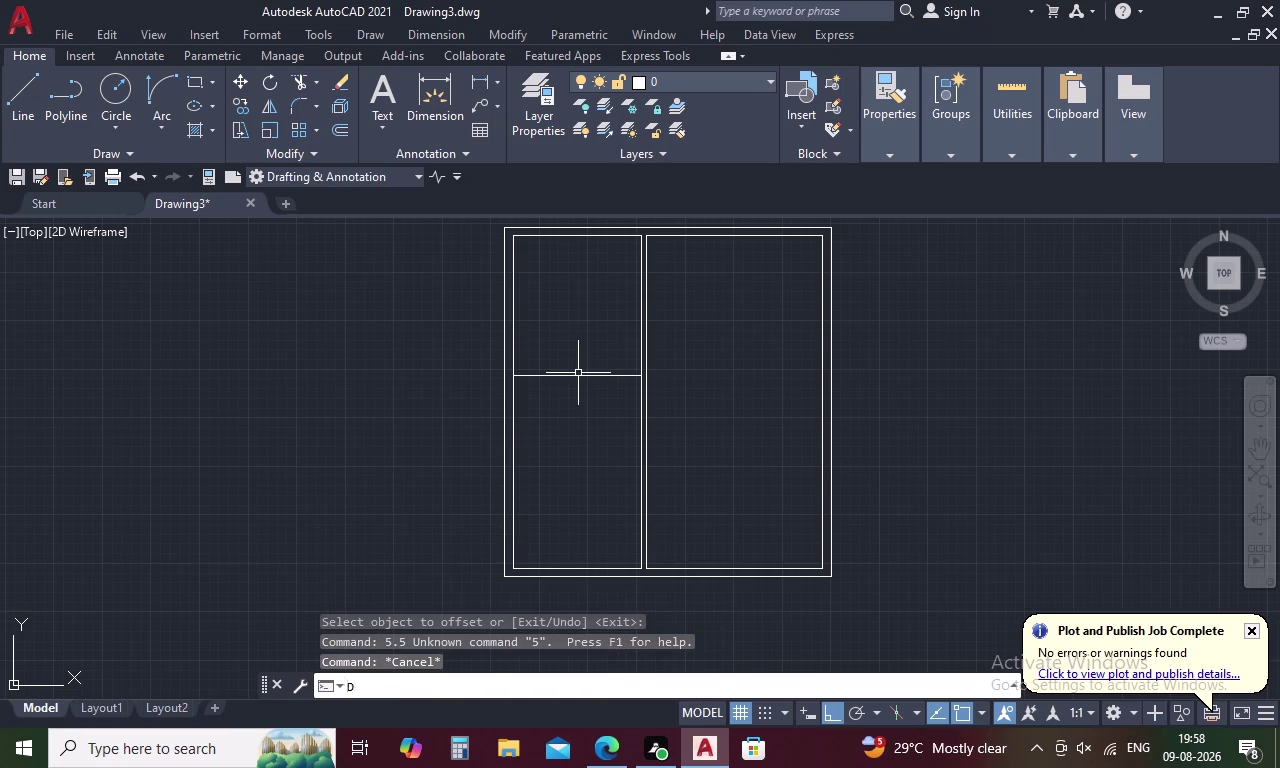
text(I)
key(space)
Measure the wall thickness between inner and outer bottom corners as 0'-4.50".
scroll(up, 3)
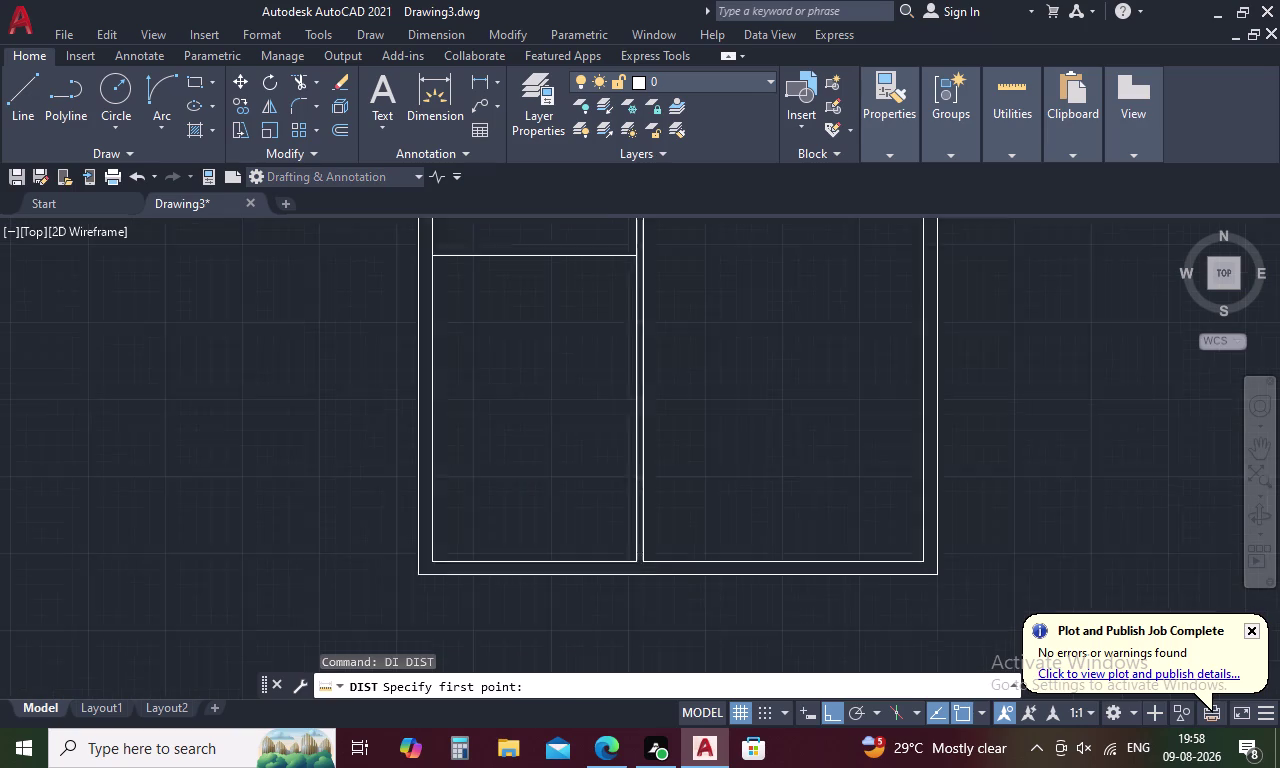
click(624, 550)
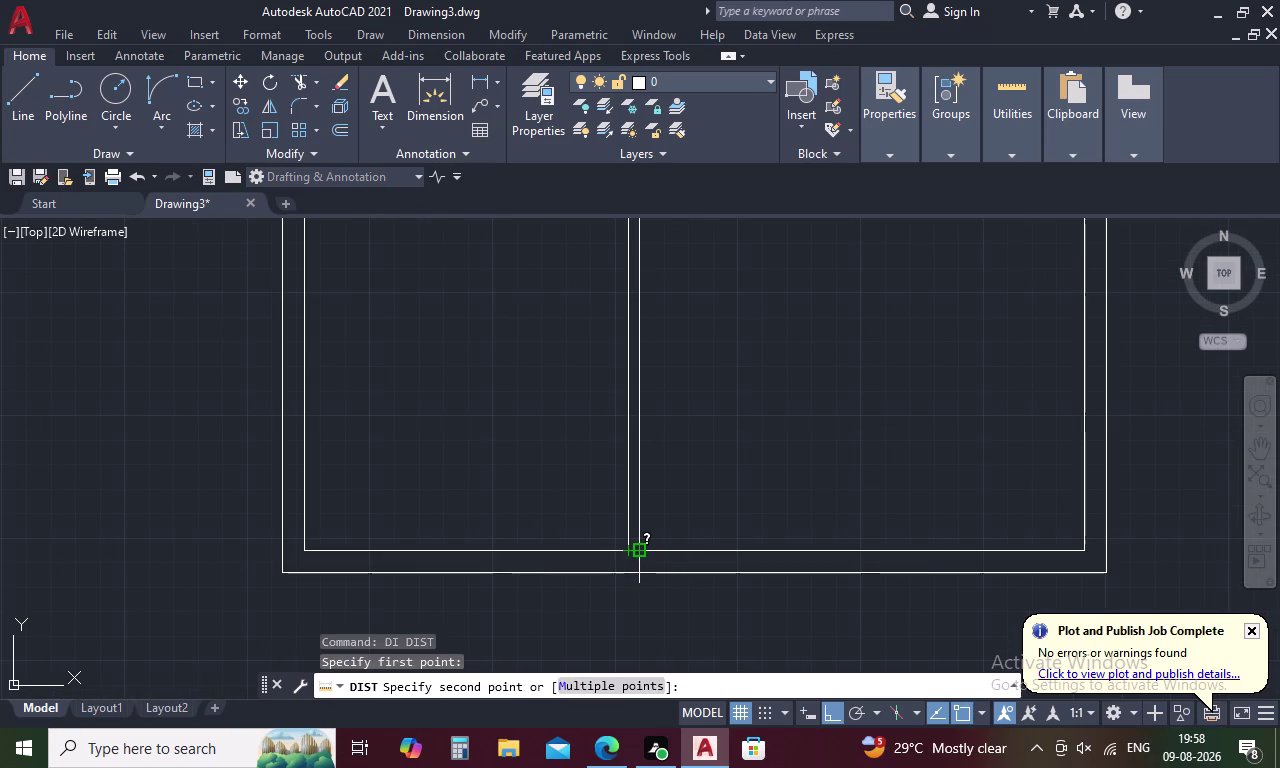
click(639, 550)
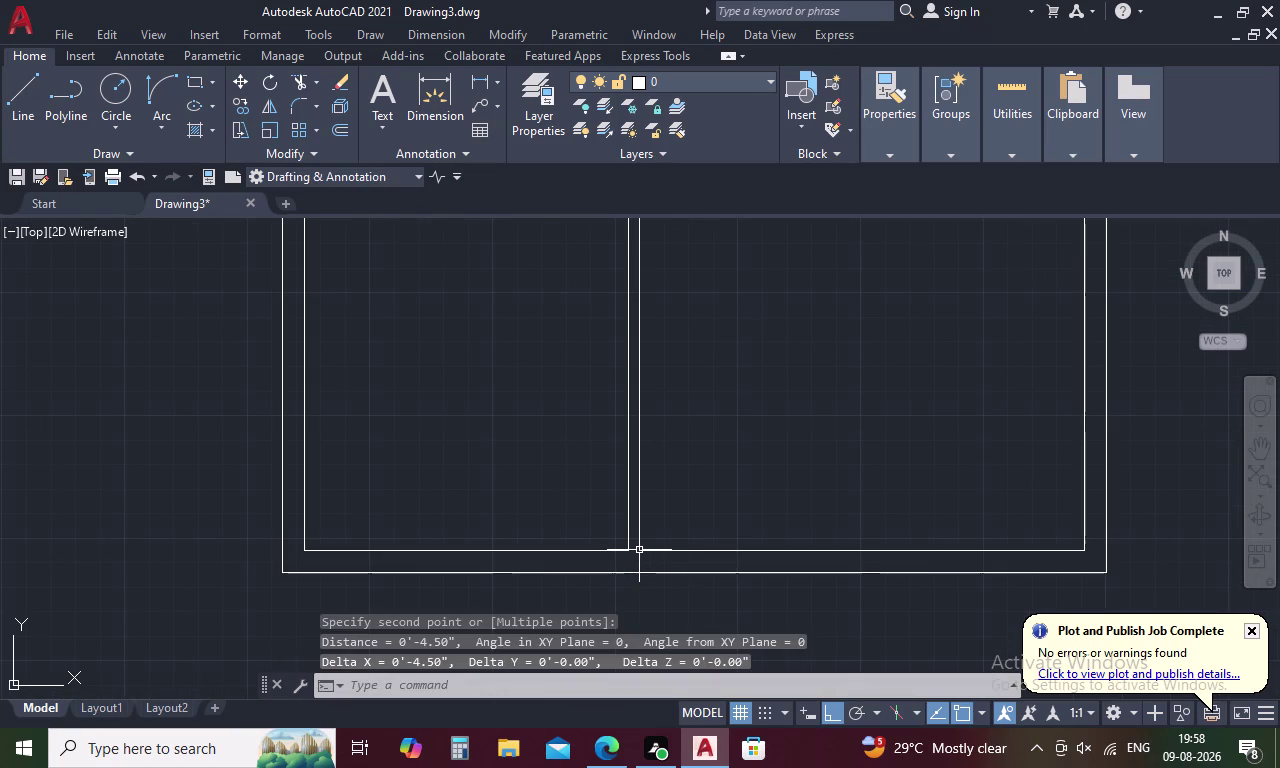
key(Escape)
text(O)
key(space)
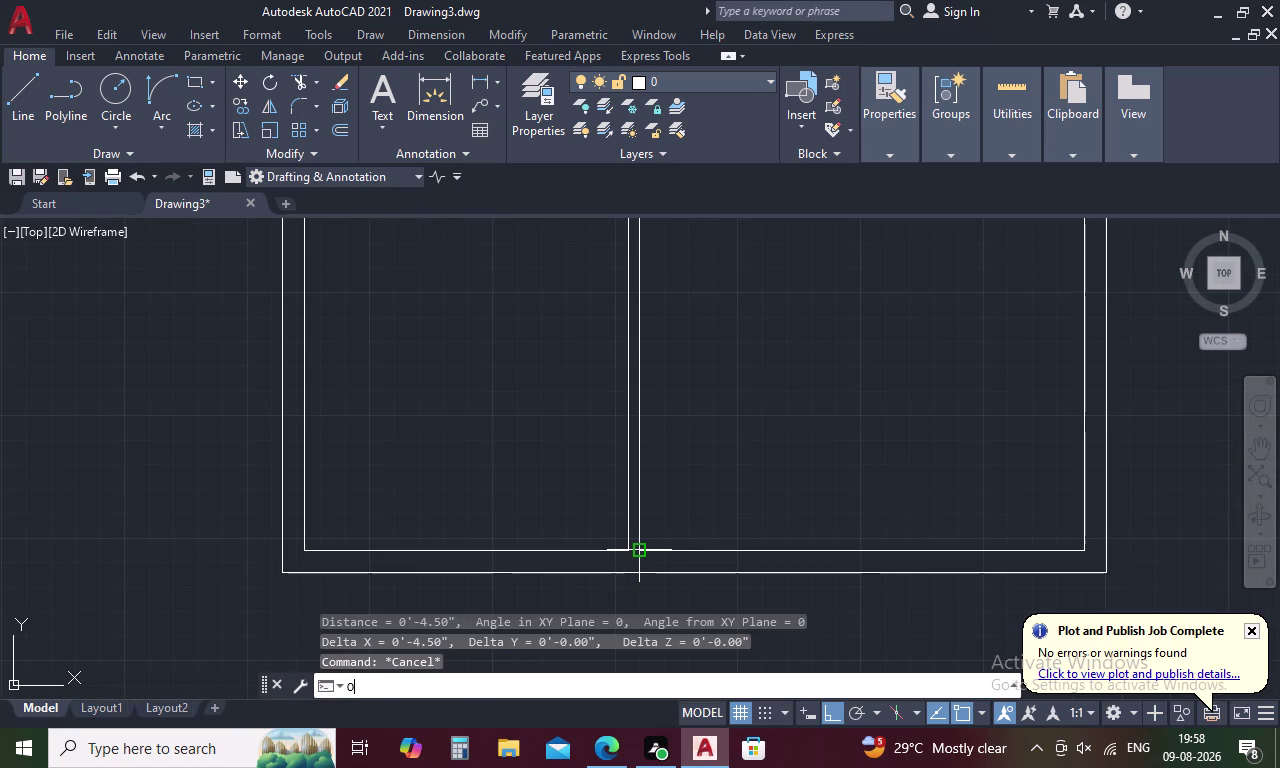
Offset the left room's partition 4.5 inches downward to make it a double line.
text(4.)
text(5)
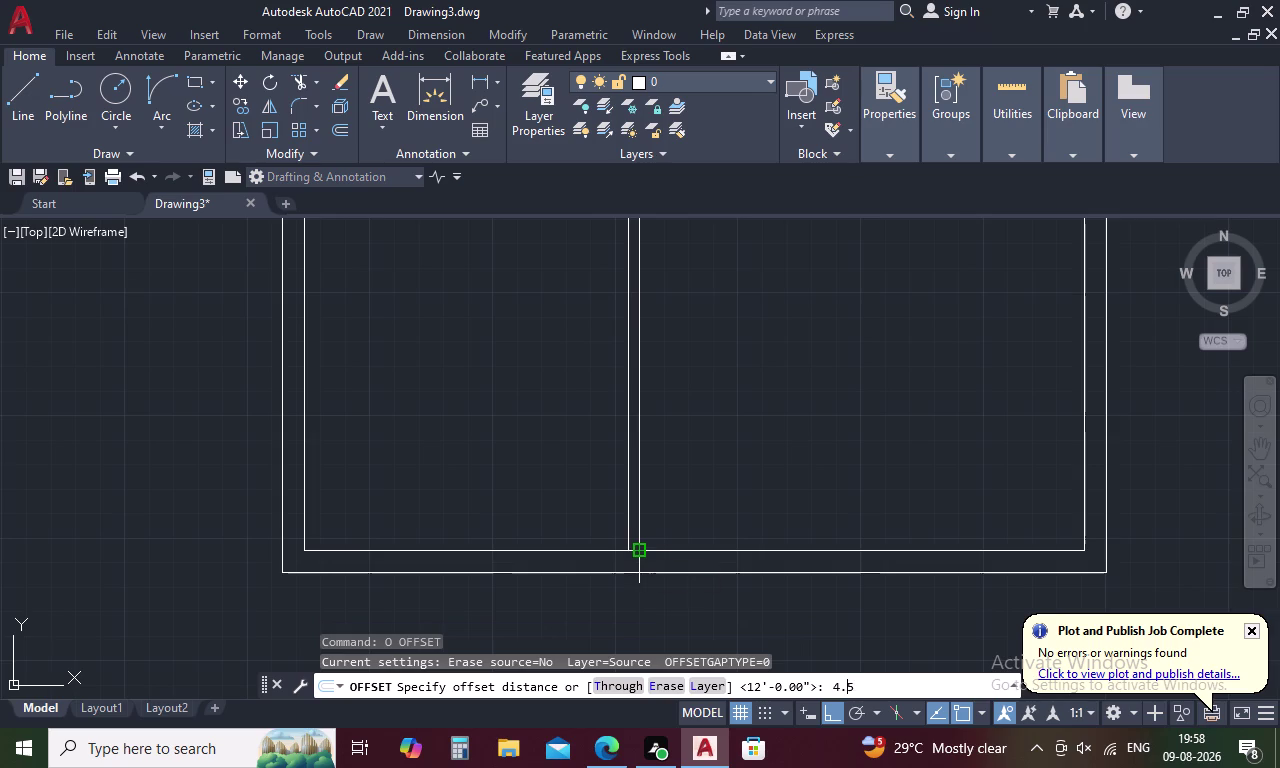
key(space)
scroll(down, 3)
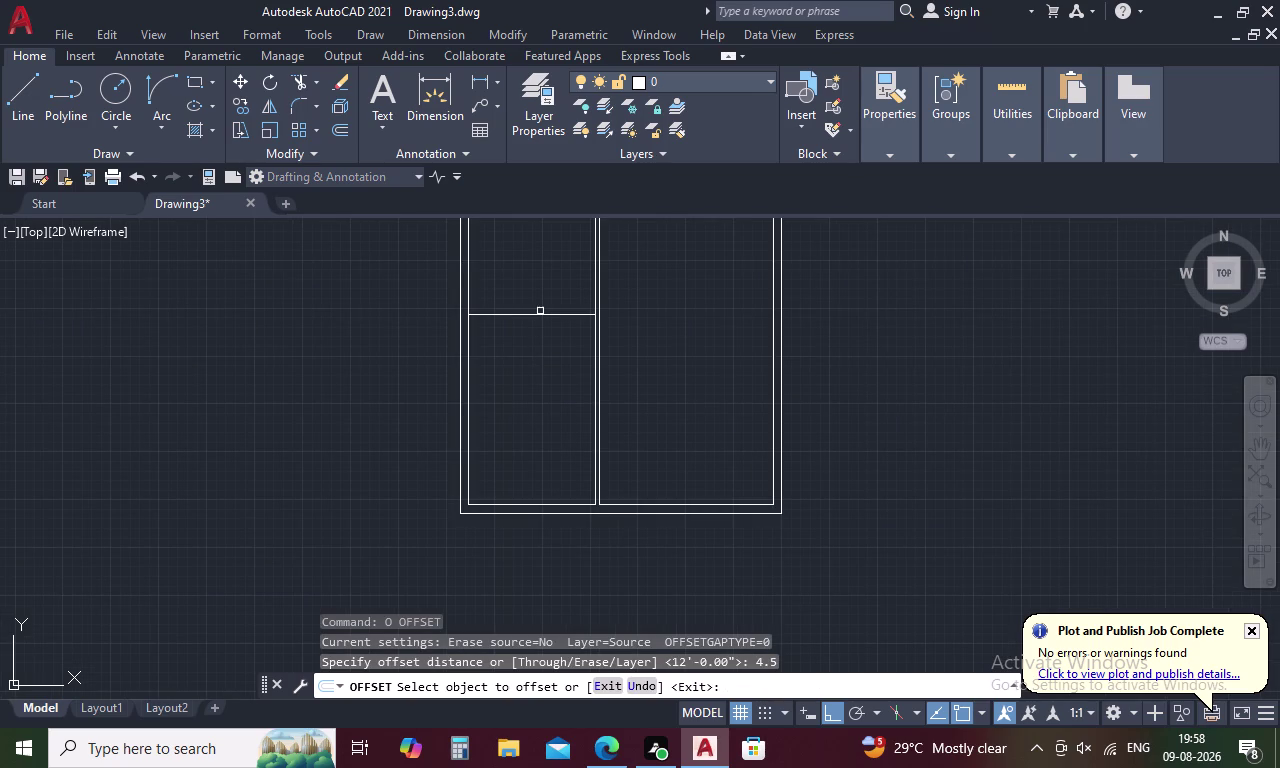
click(544, 316)
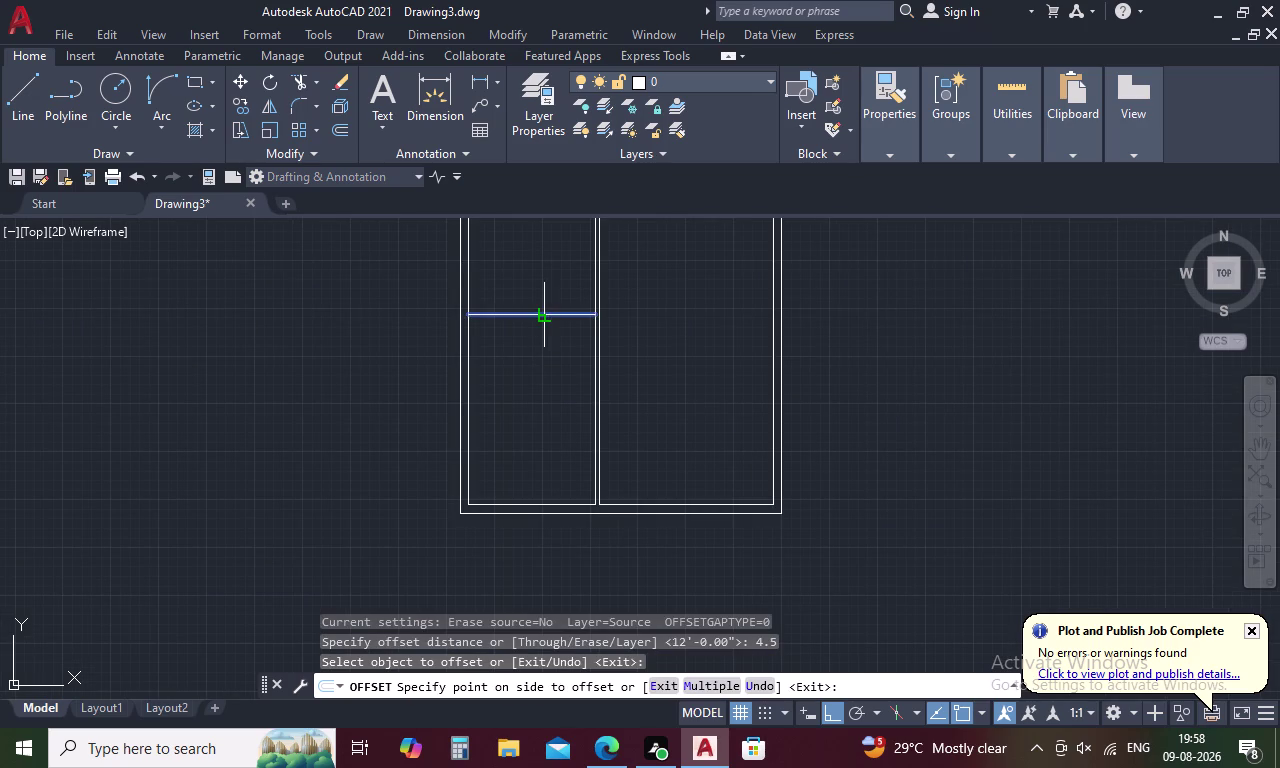
click(545, 365)
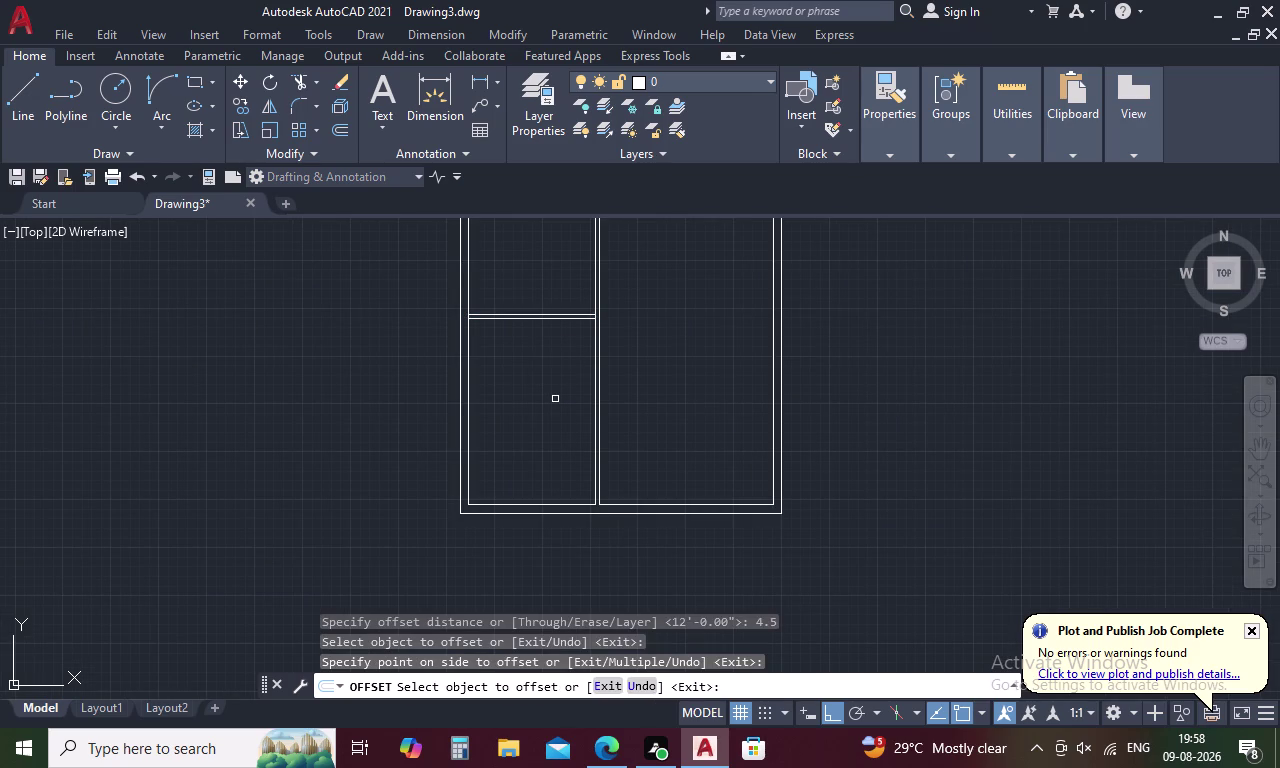
key(space)
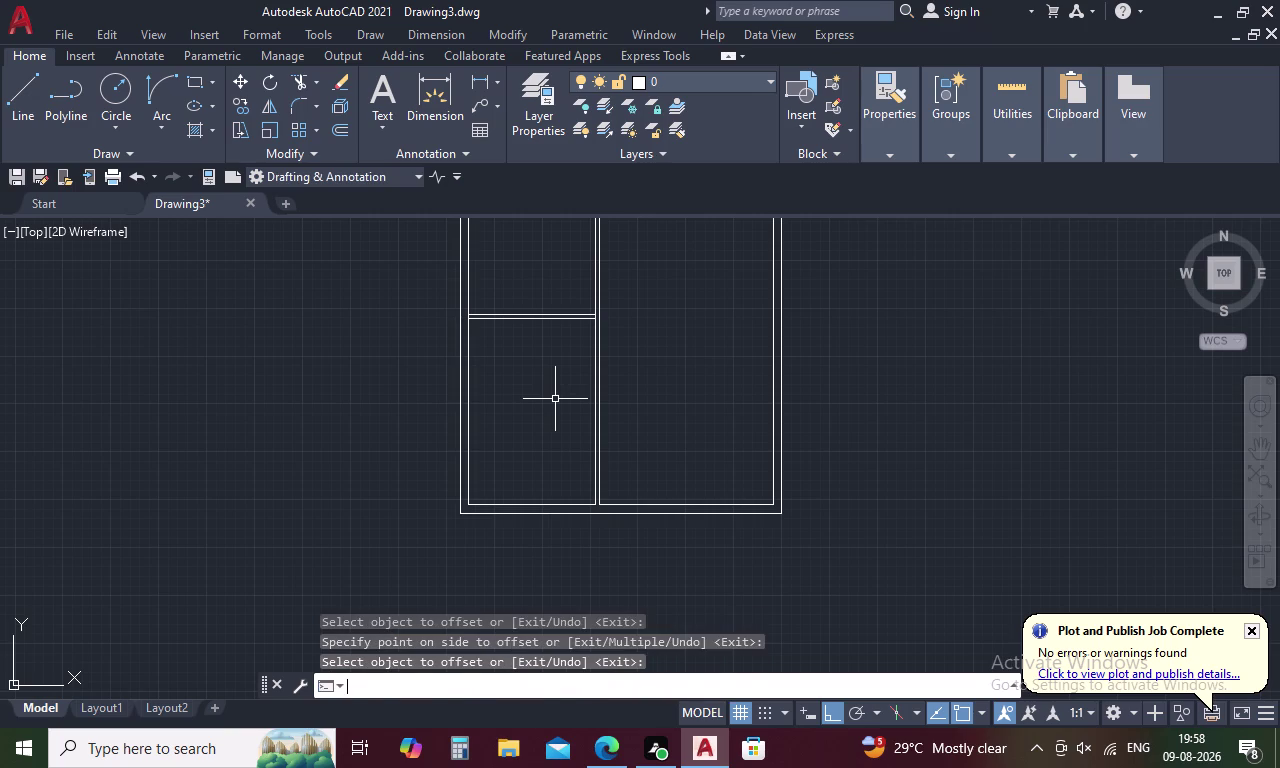
Offset the lower partition line 11 feet downward for a second partition.
key(space)
text(1)
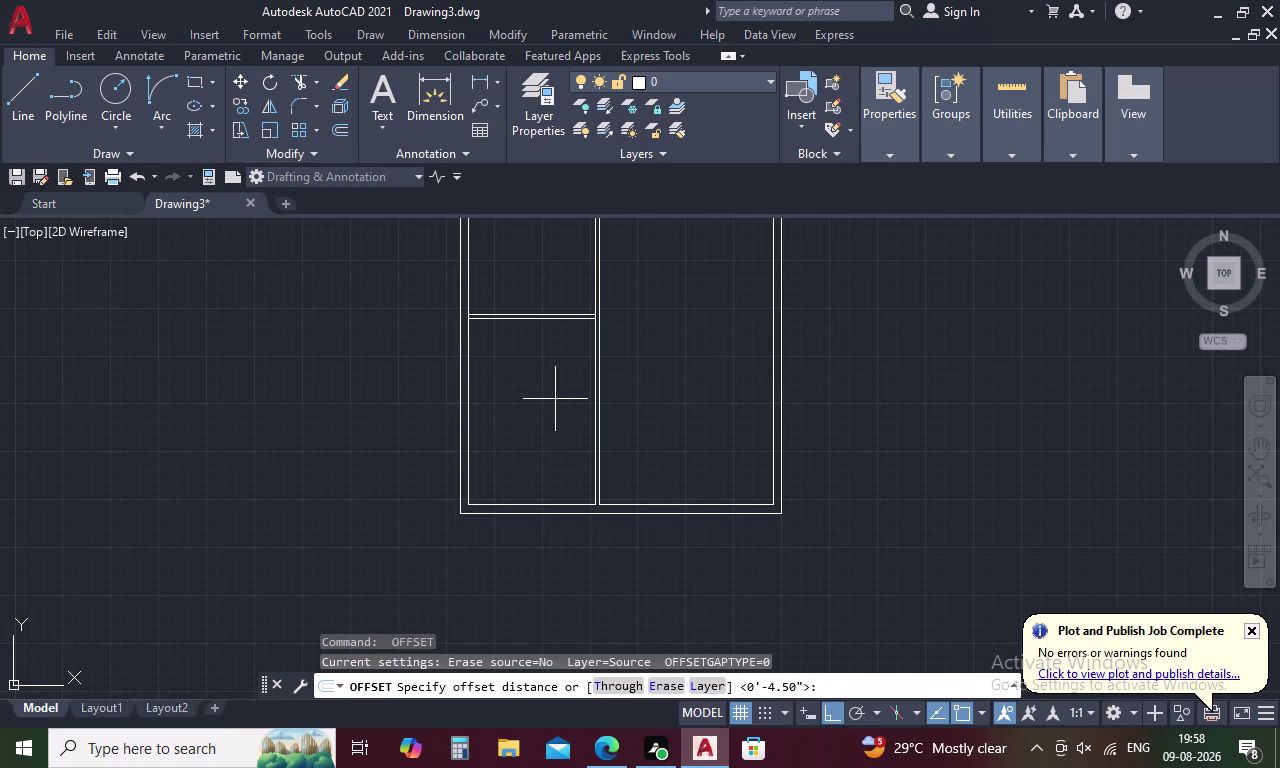
text(1)
key(apostrophe)
key(space)
click(559, 318)
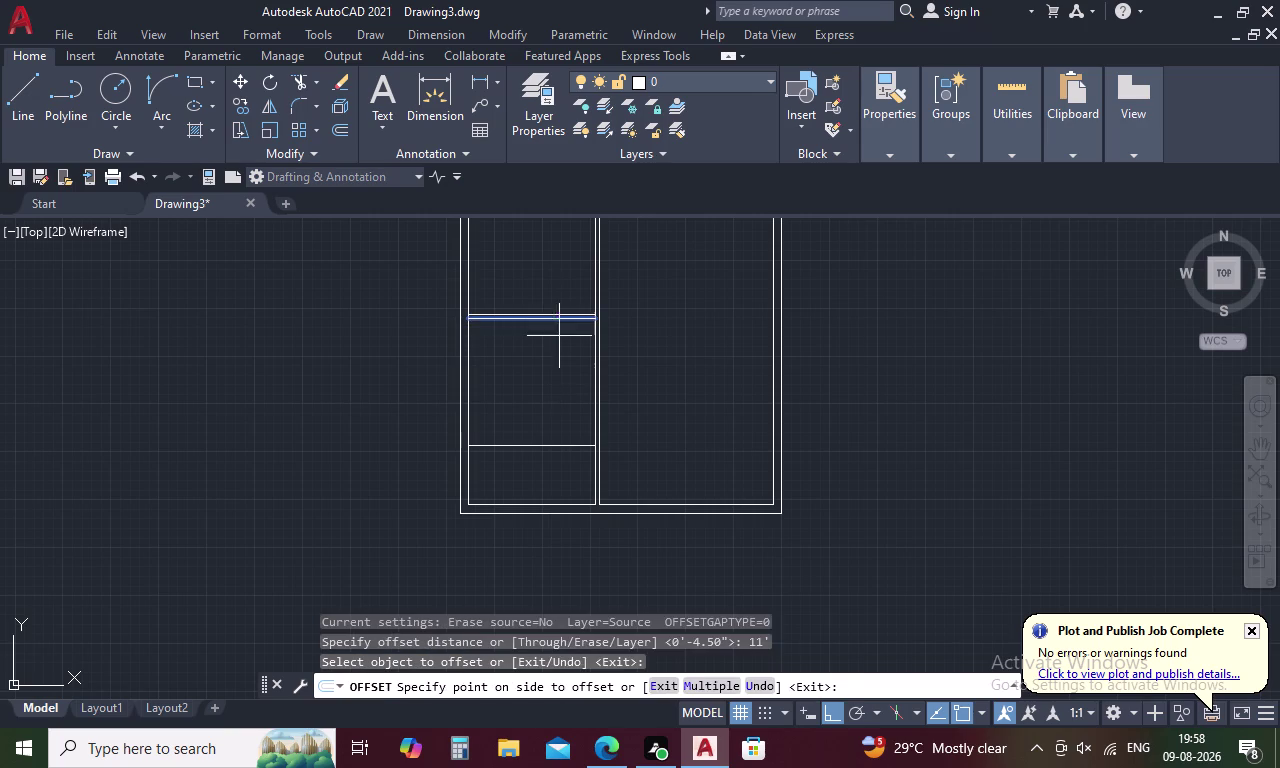
click(560, 425)
key(space)
Offset that new line 4.5 inches downward so the second partition is double-lined.
key(space)
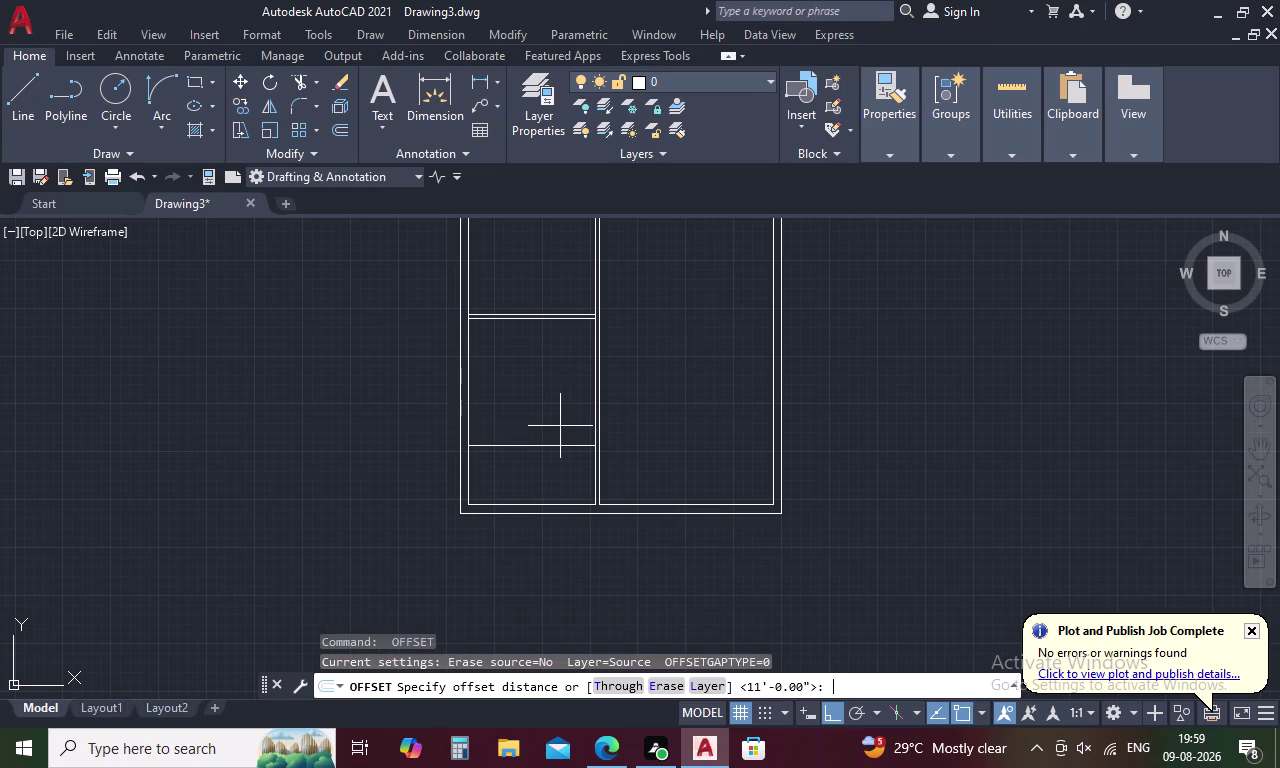
key(space)
key(space)
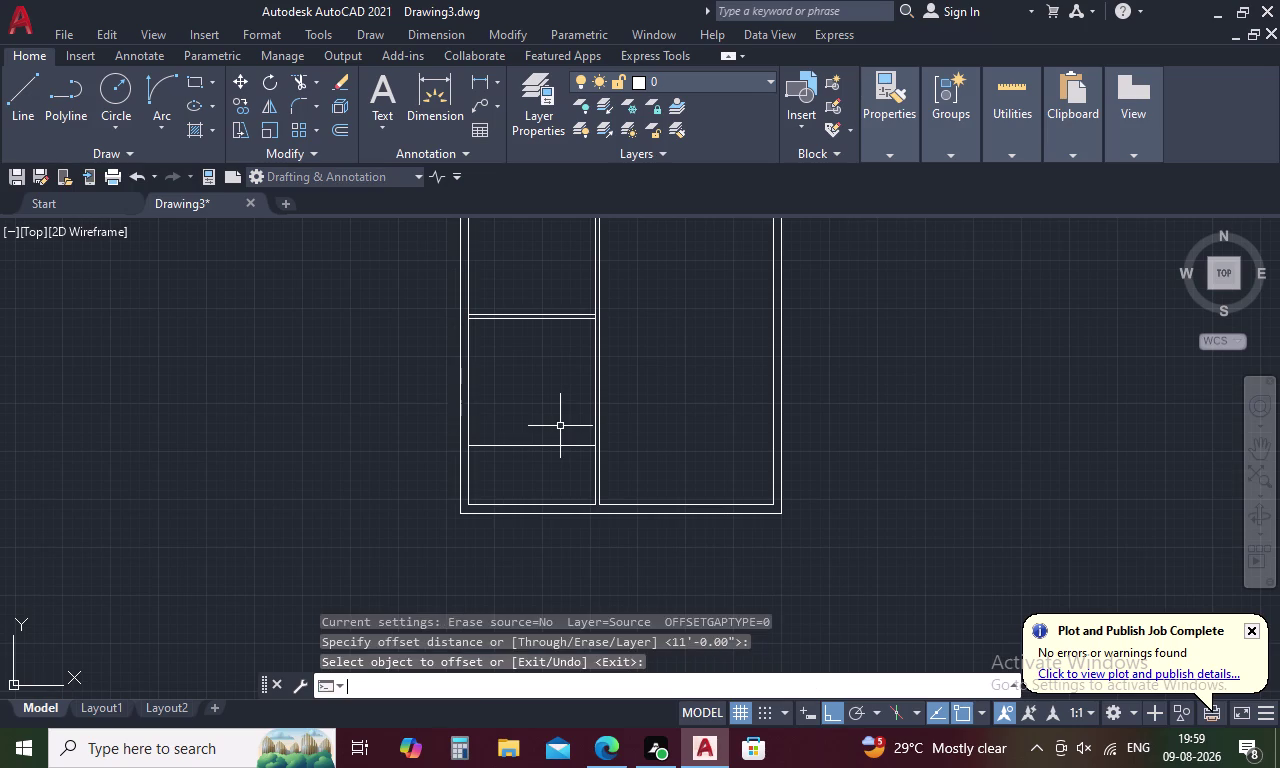
key(space)
text(4.)
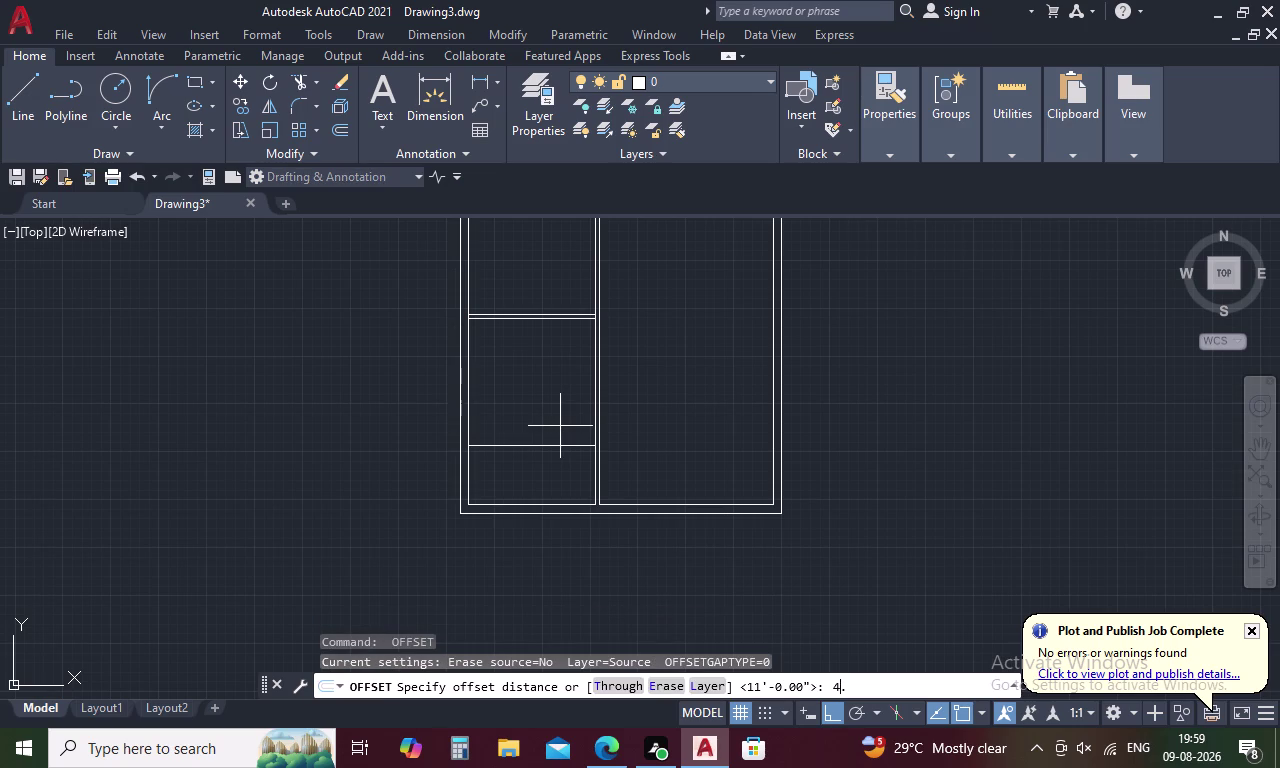
text(5)
key(space)
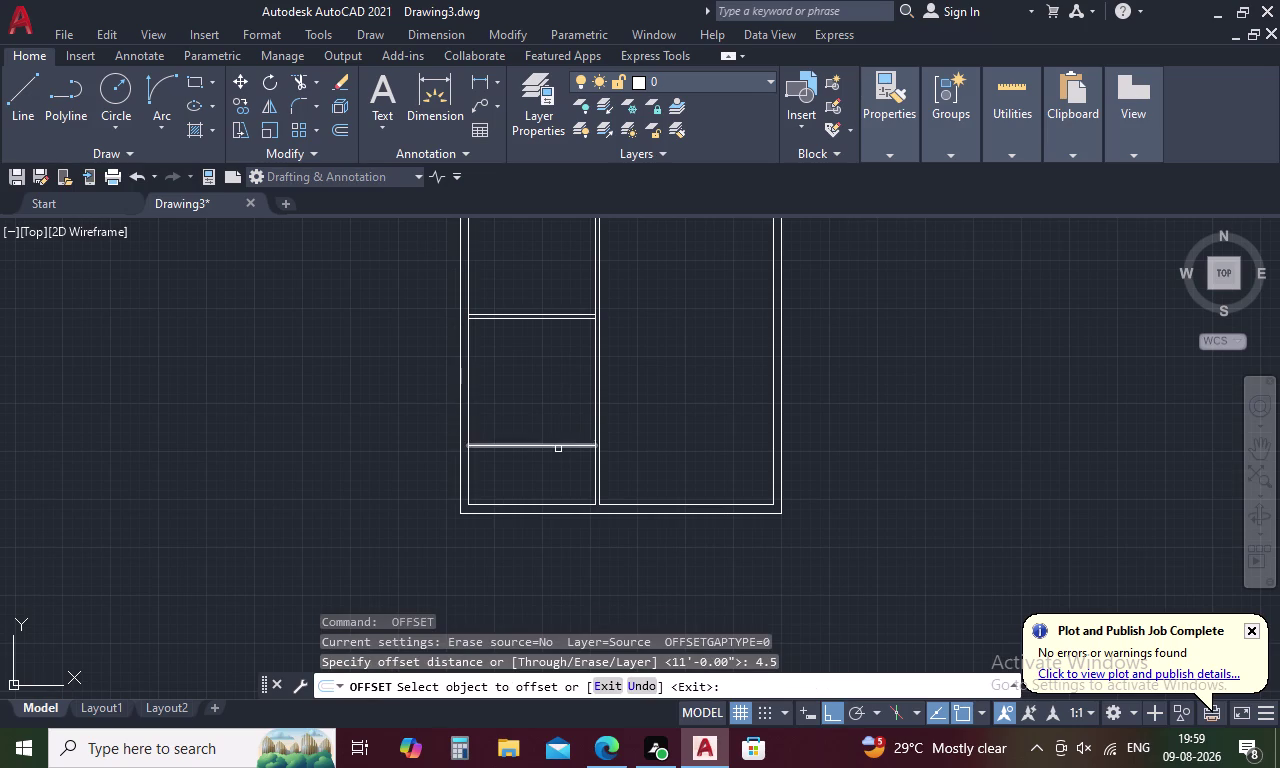
click(558, 447)
click(559, 481)
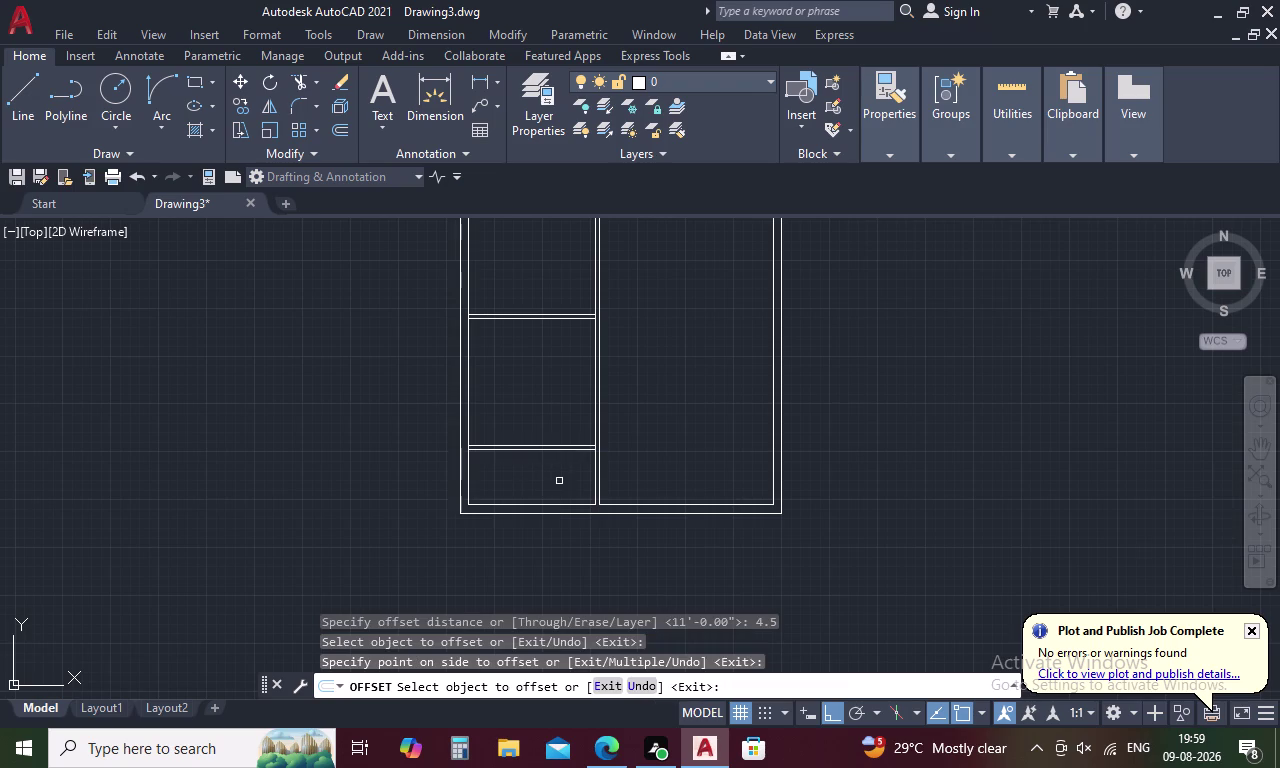
middle_drag(559, 481, 560, 373)
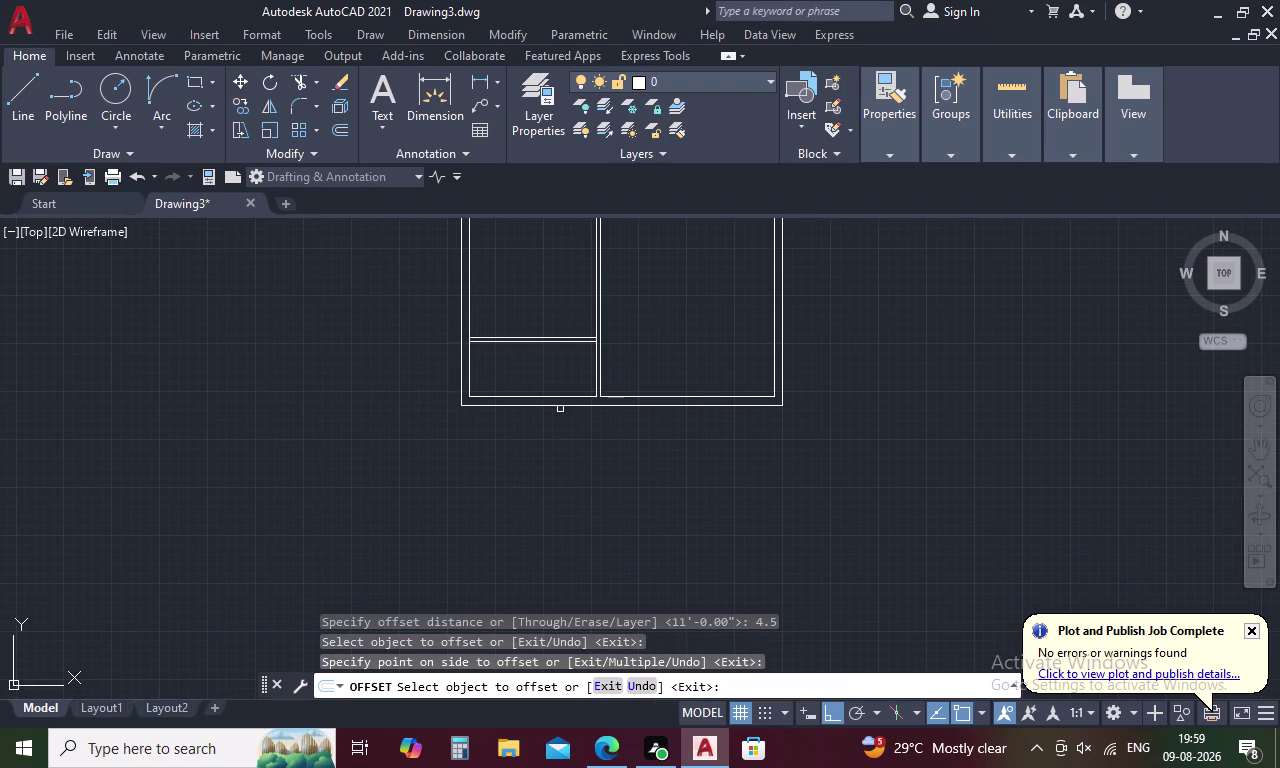
key(Escape)
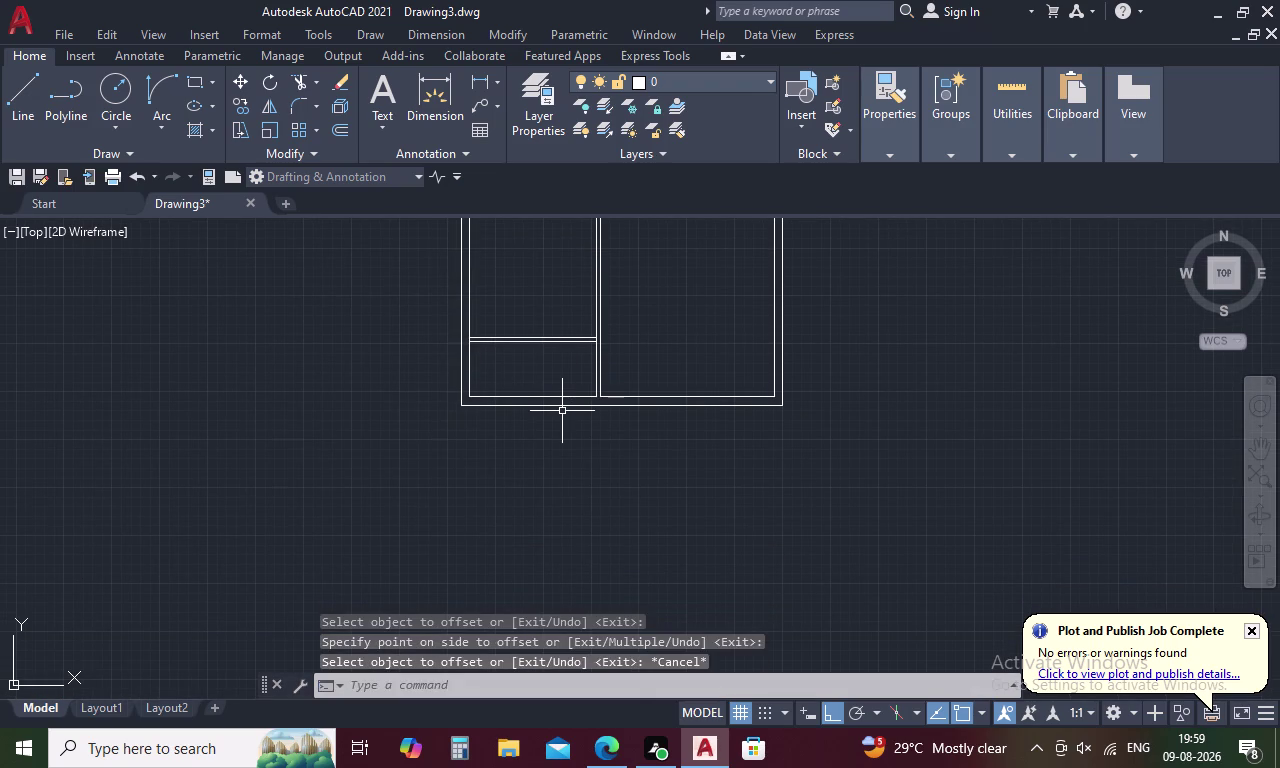
Fence-trim the bottom wall lines beneath the left room with TR.
text(TR)
key(space)
drag(558, 370, 548, 435)
key(Escape)
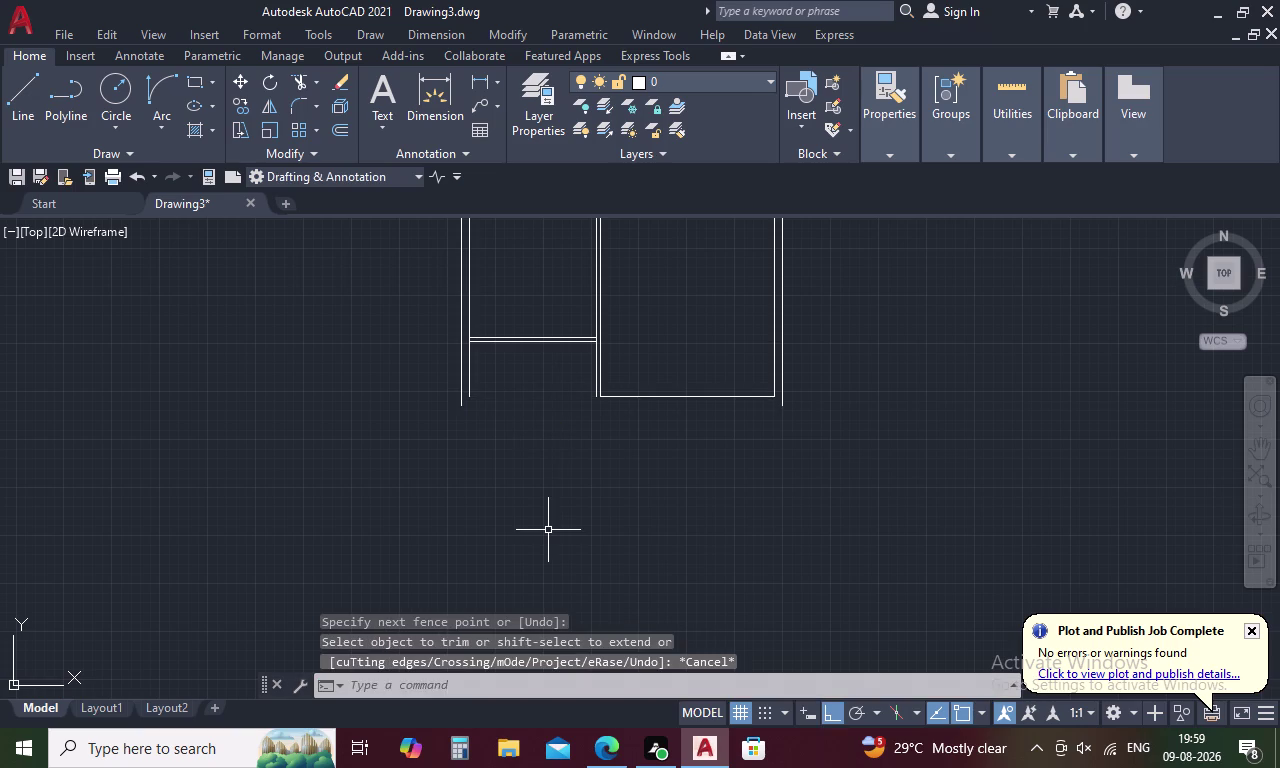
text(O)
key(space)
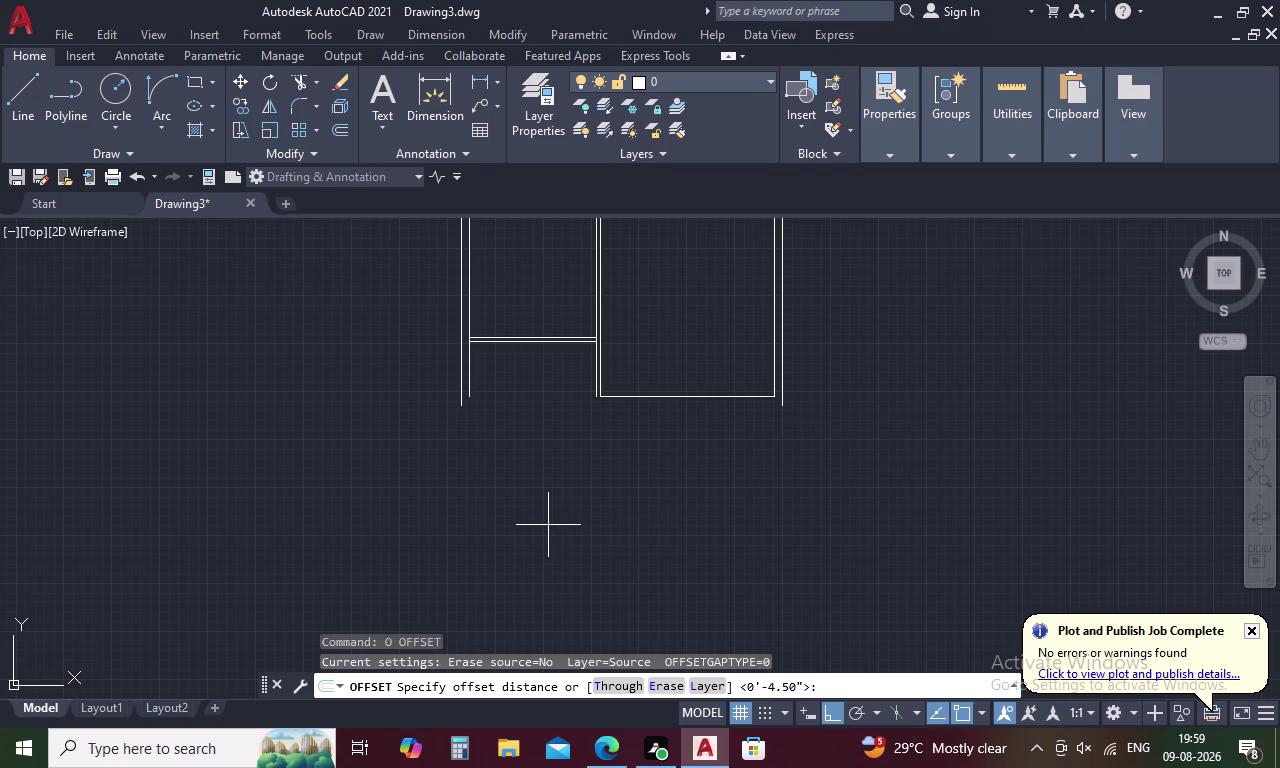
Enter 8 inches as the offset distance, then cancel and start TRIM.
key(8)
key(space)
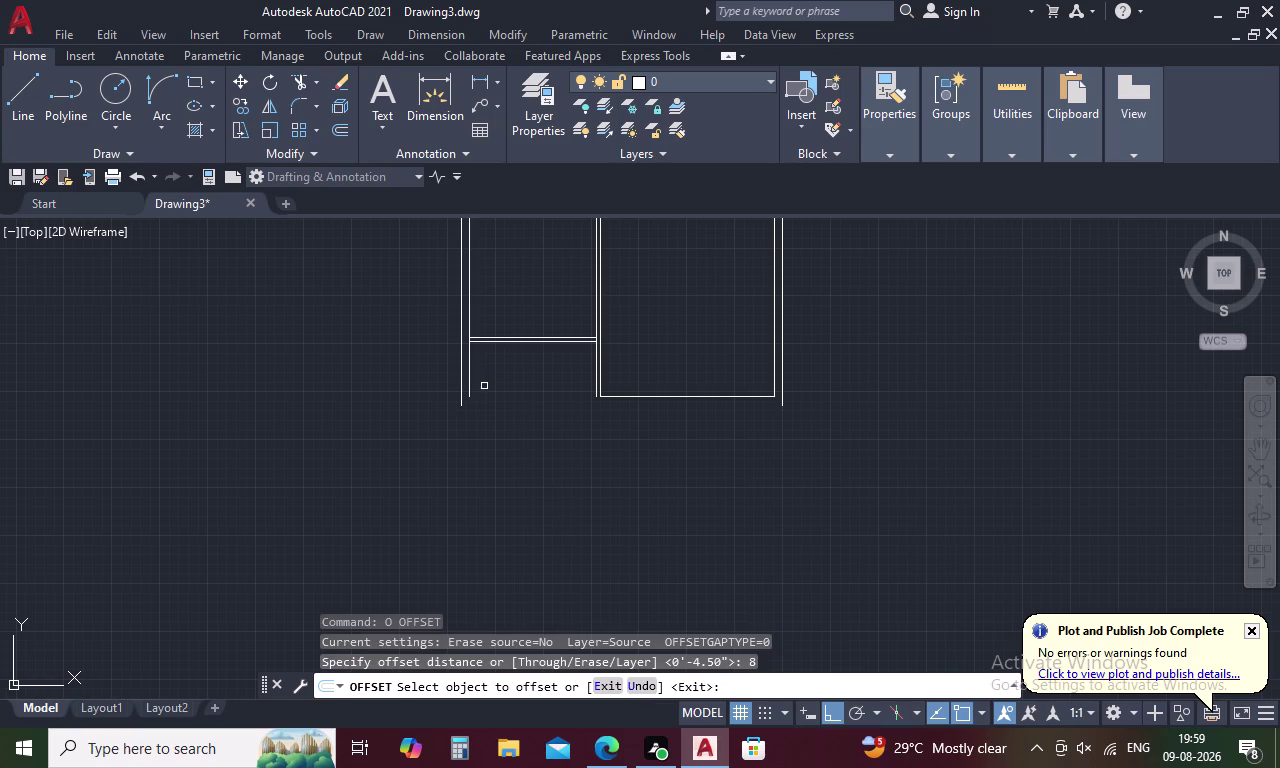
key(Escape)
text(TR)
key(space)
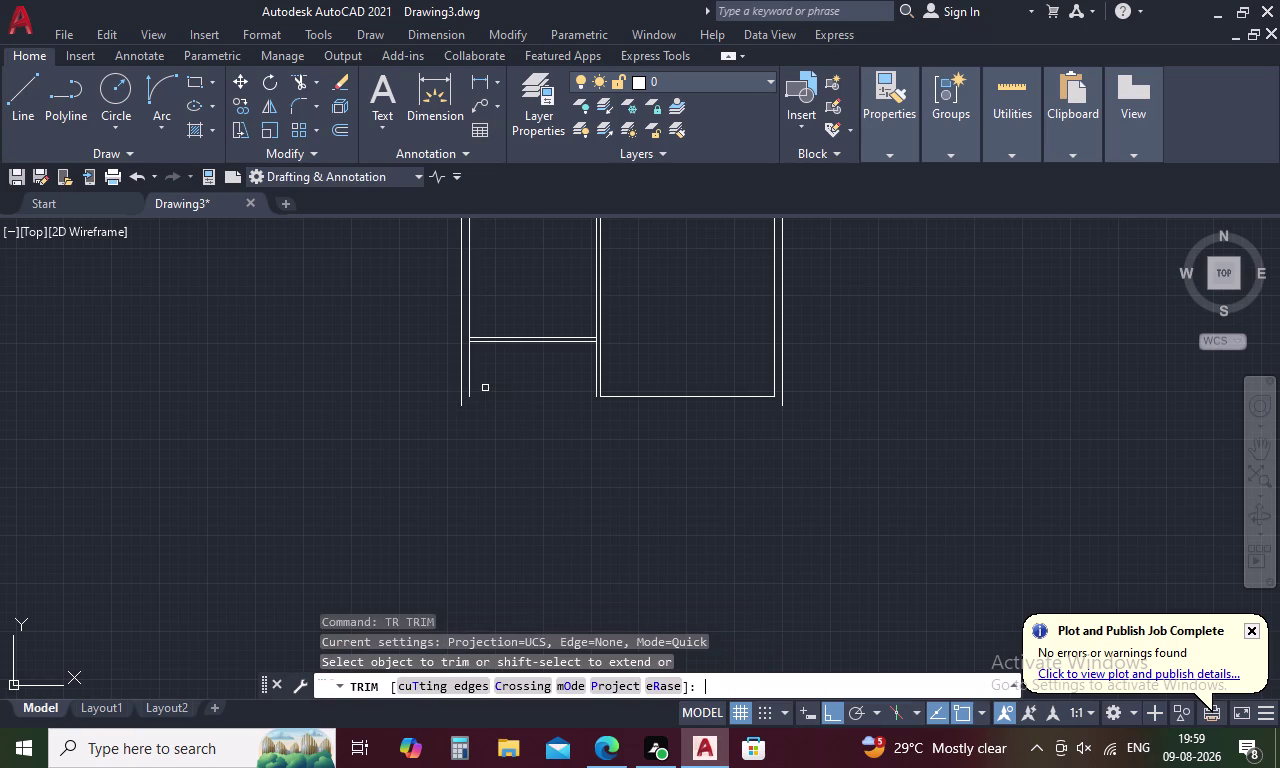
Trim the left wall's inner line between the partition lines at each partition junction.
scroll(up, 3)
click(469, 364)
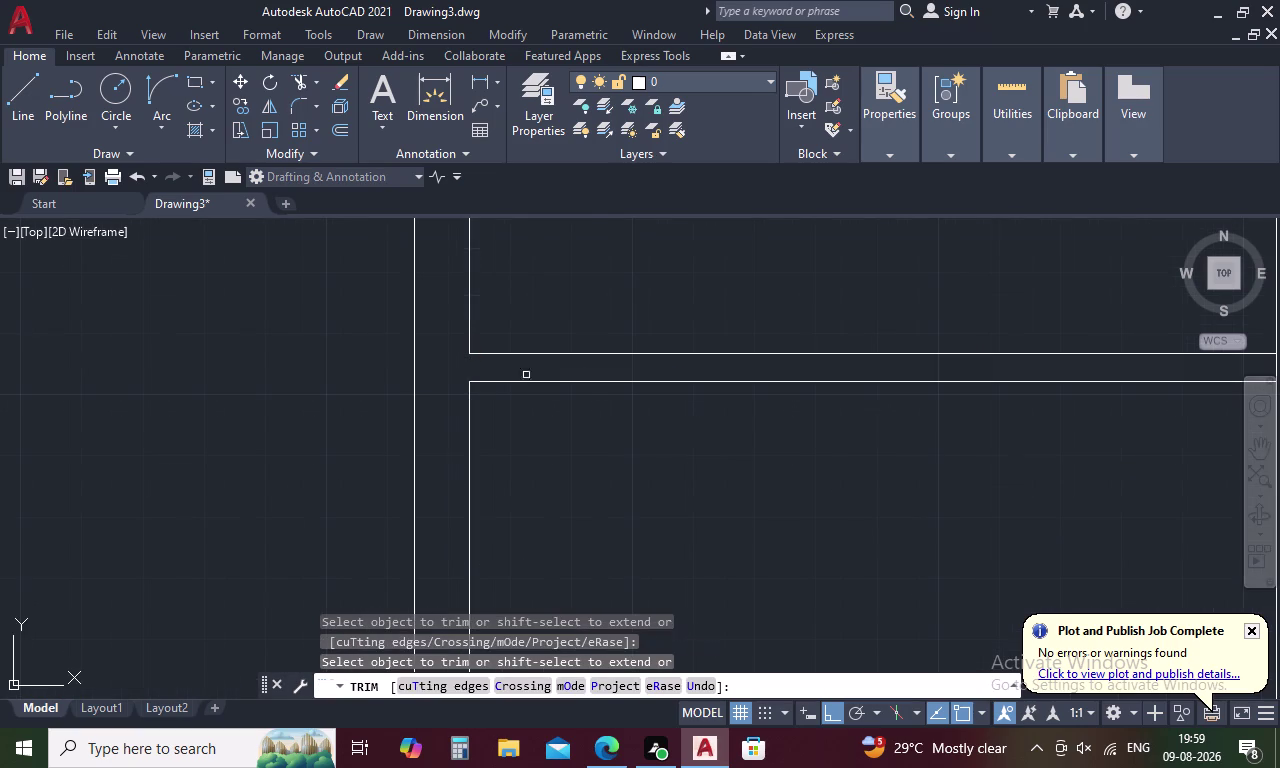
scroll(down, 3)
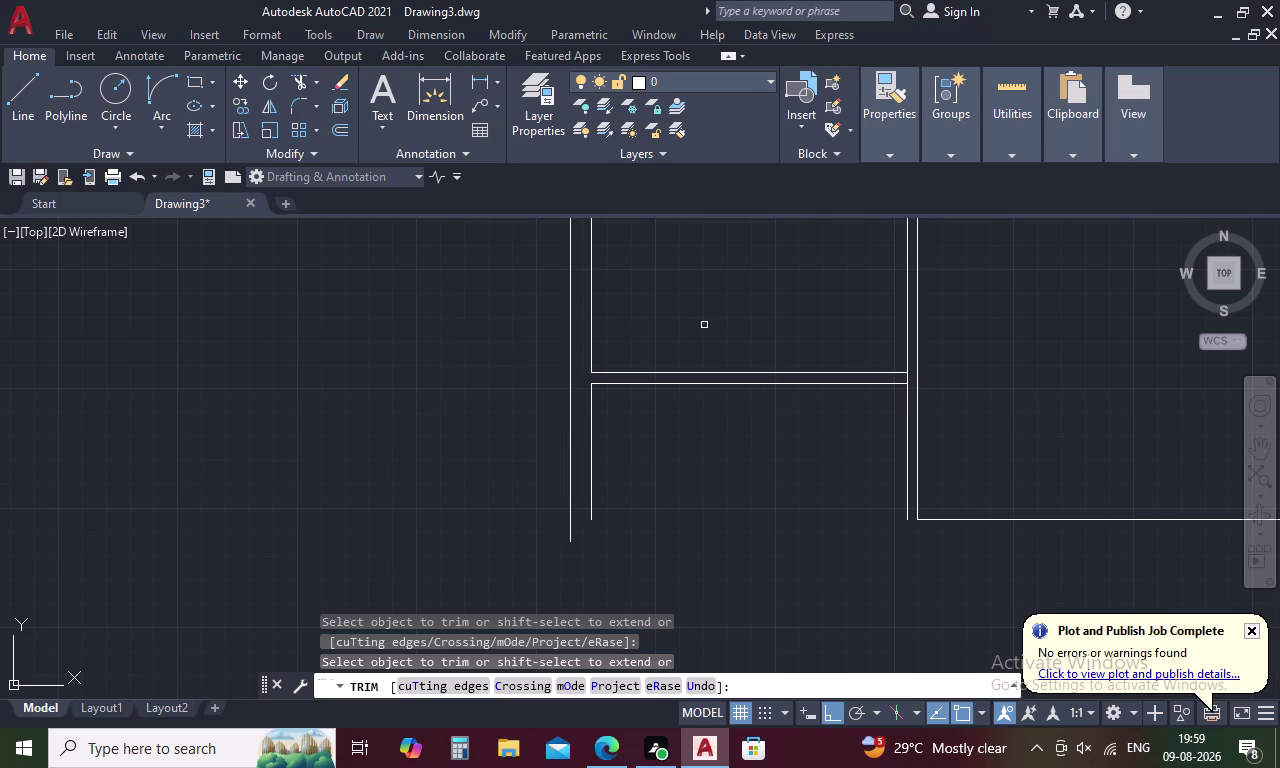
middle_drag(704, 325, 711, 561)
middle_drag(633, 370, 644, 477)
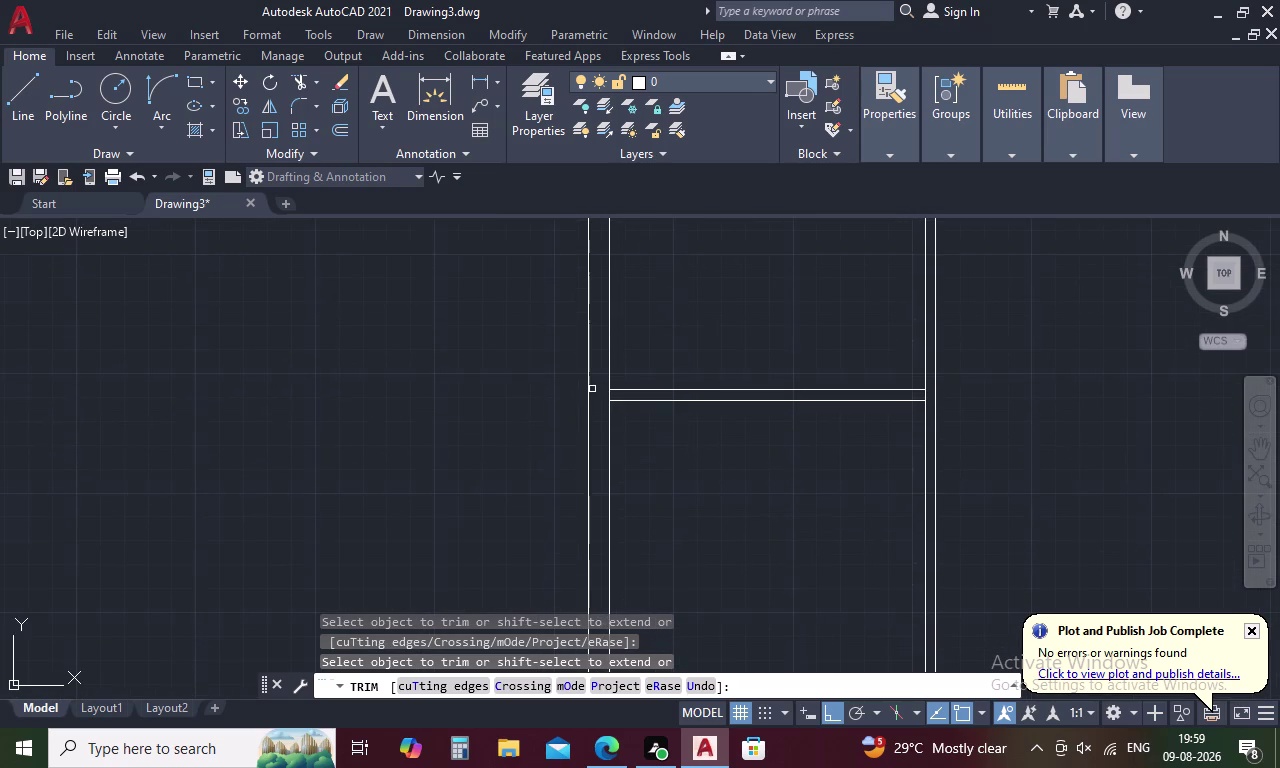
scroll(up, 3)
click(644, 416)
scroll(down, 3)
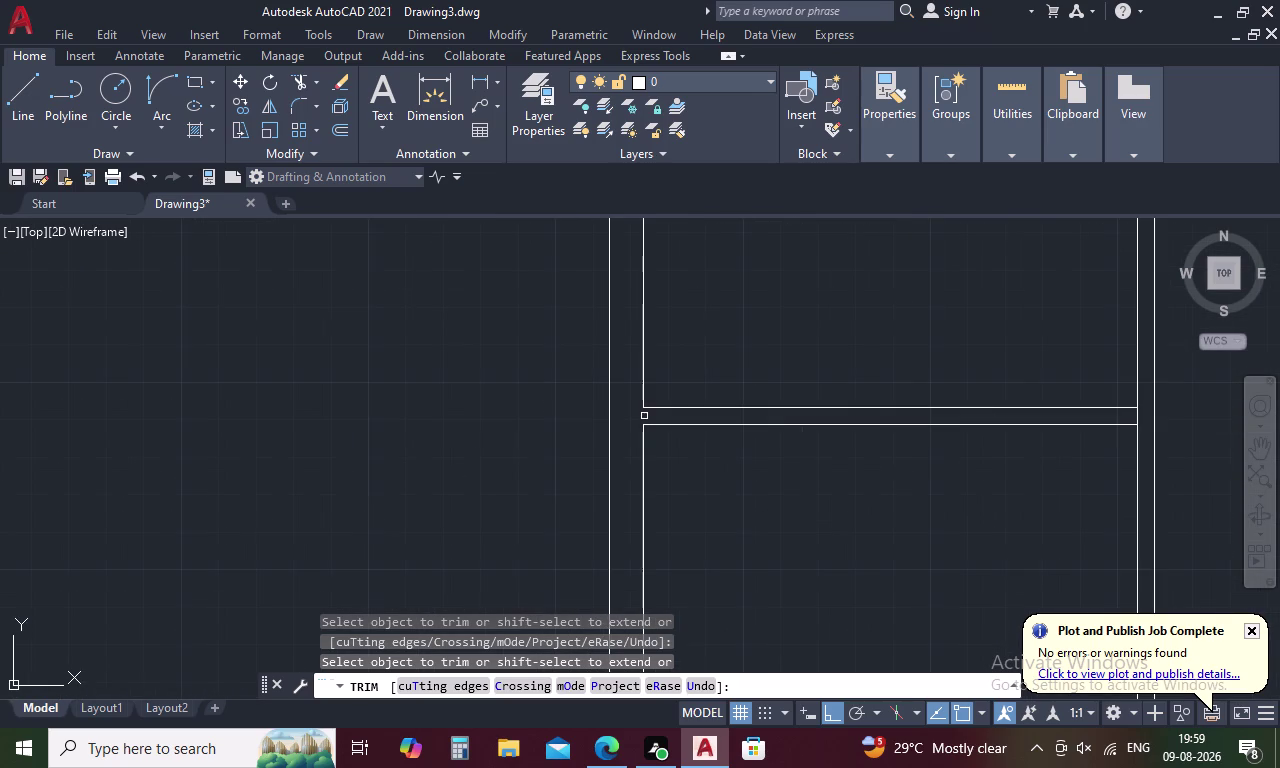
click(1137, 417)
scroll(down, 3)
middle_drag(1052, 382, 792, 215)
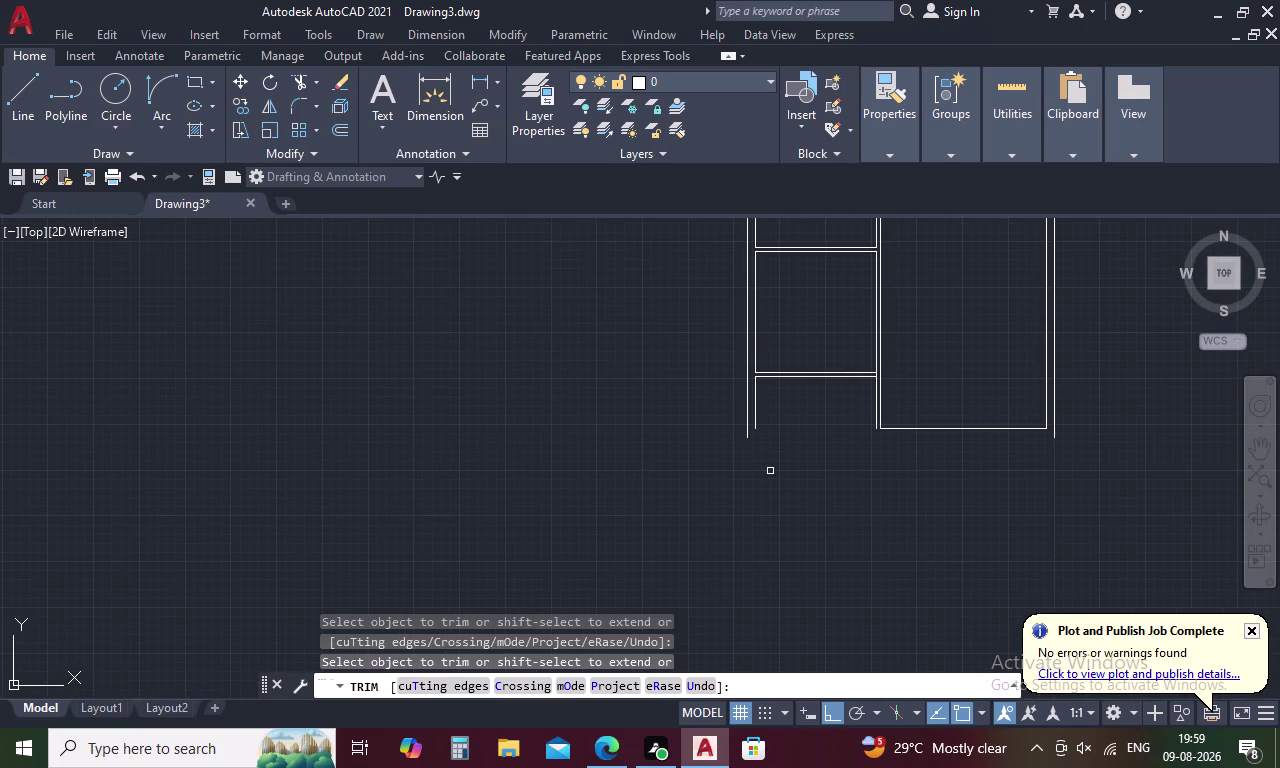
key(Escape)
key(o)
key(space)
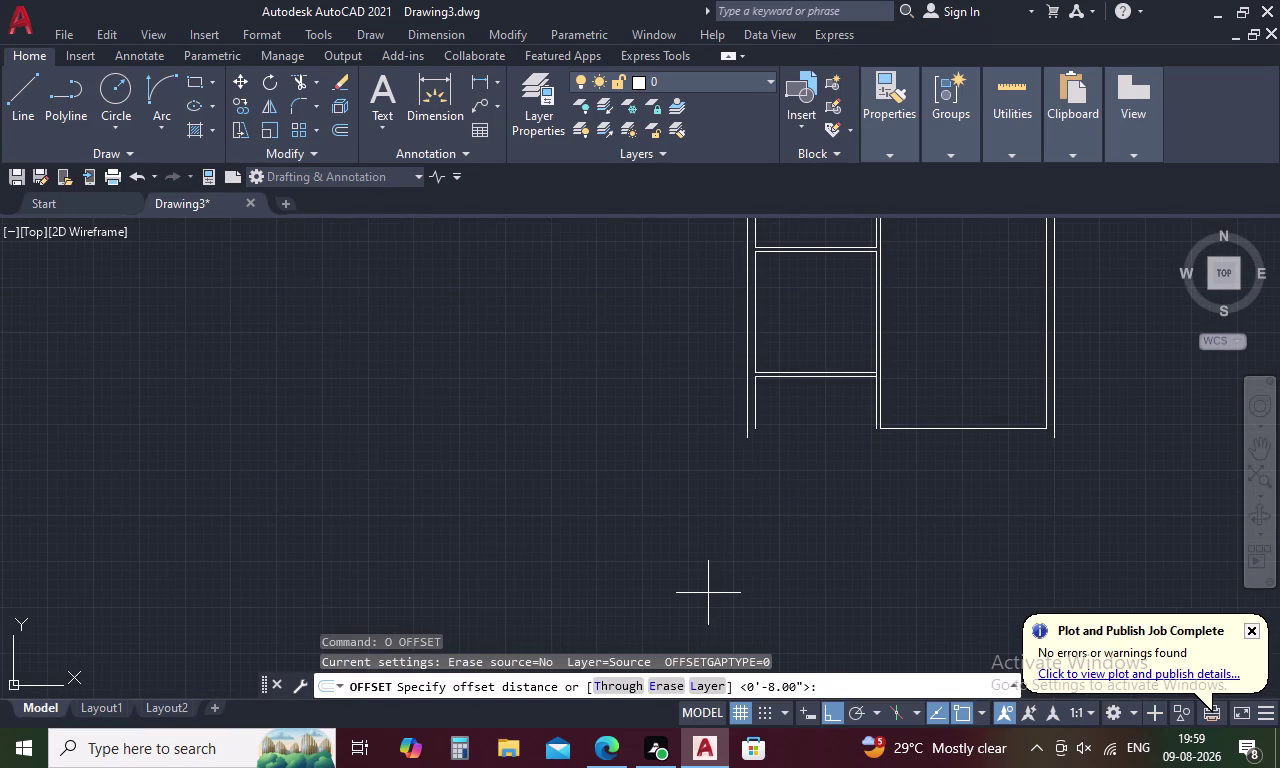
Offset the lower partition line 17.5 feet down to form the bottom wall.
key(1)
key(7)
key(period)
key(5)
key(apostrophe)
key(space)
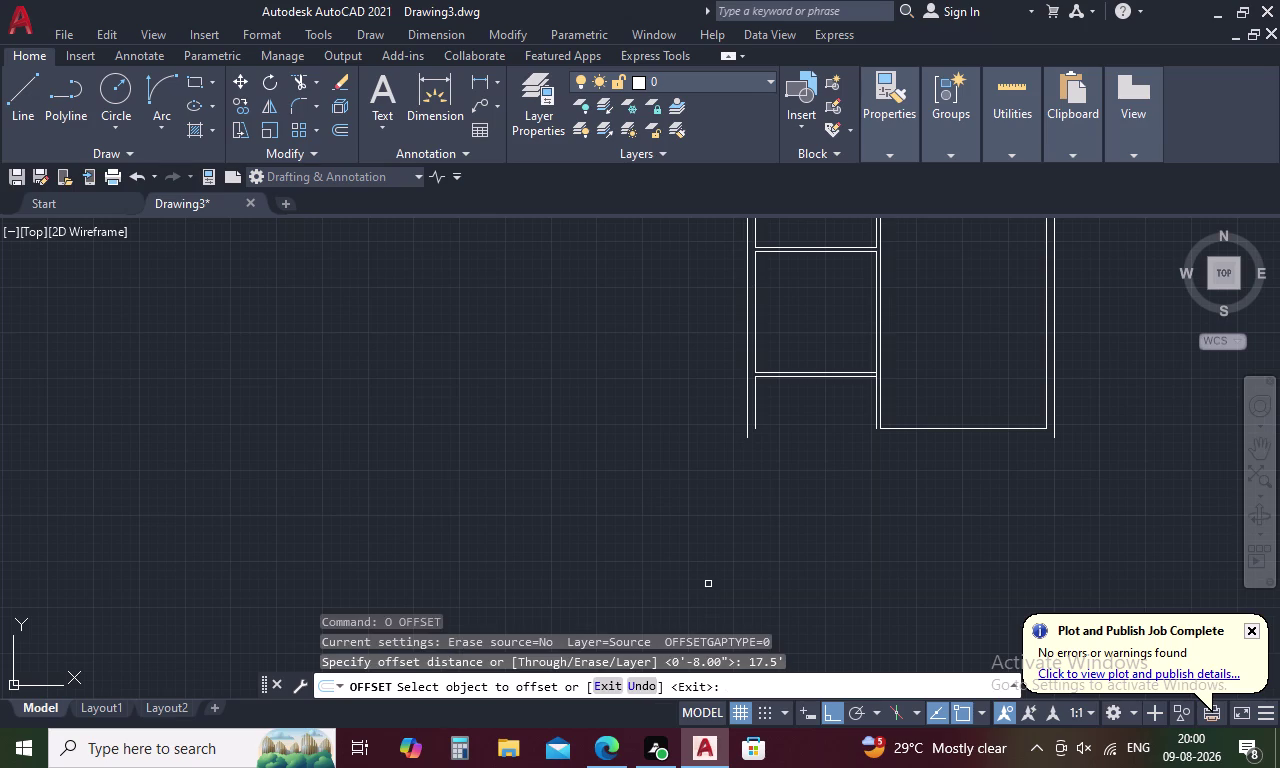
click(818, 376)
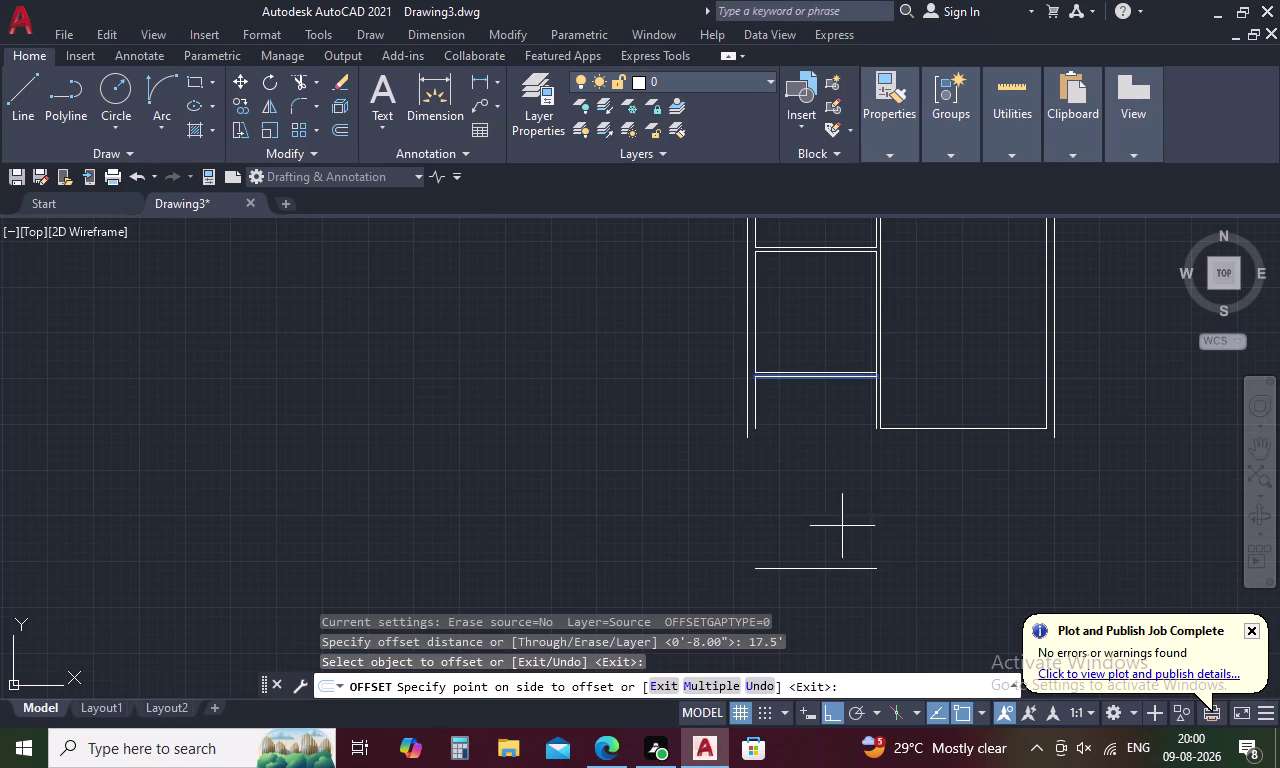
click(843, 531)
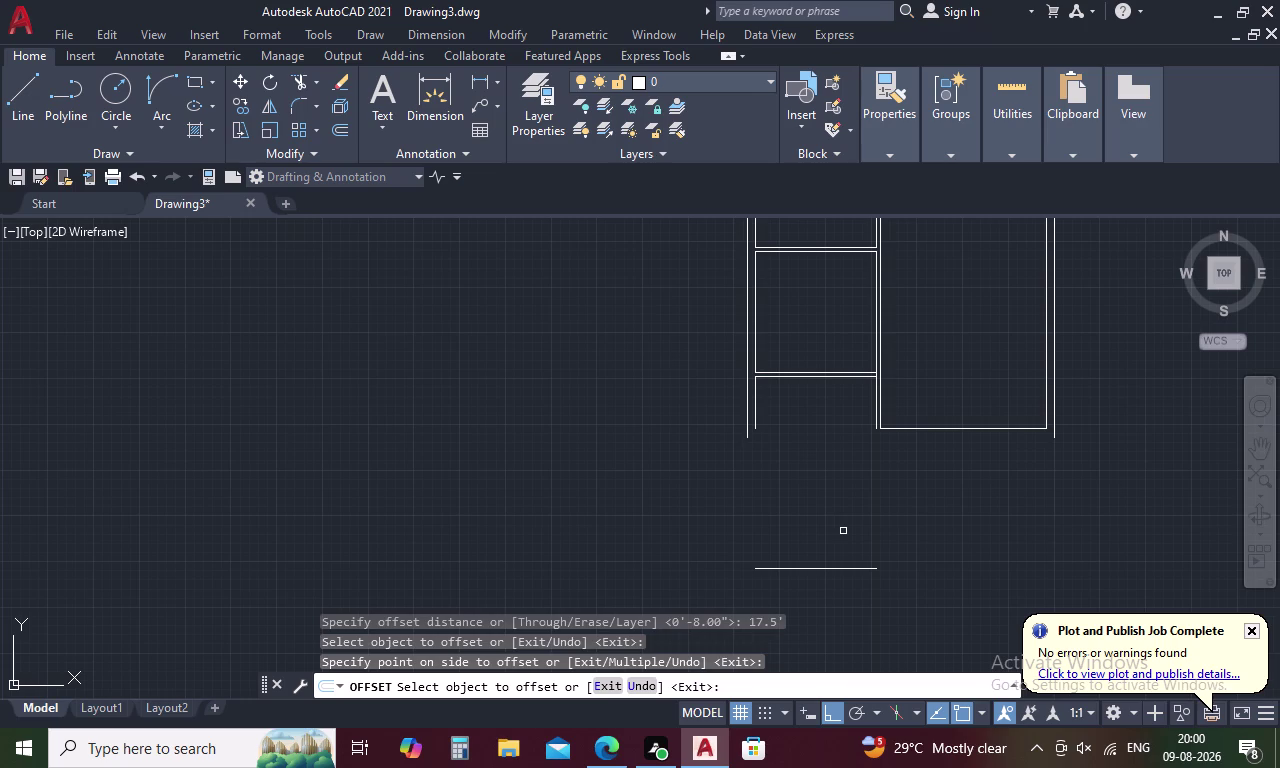
key(space)
Offset the bottom line 9 inches downward to double the bottom wall.
key(space)
text(9)
key(space)
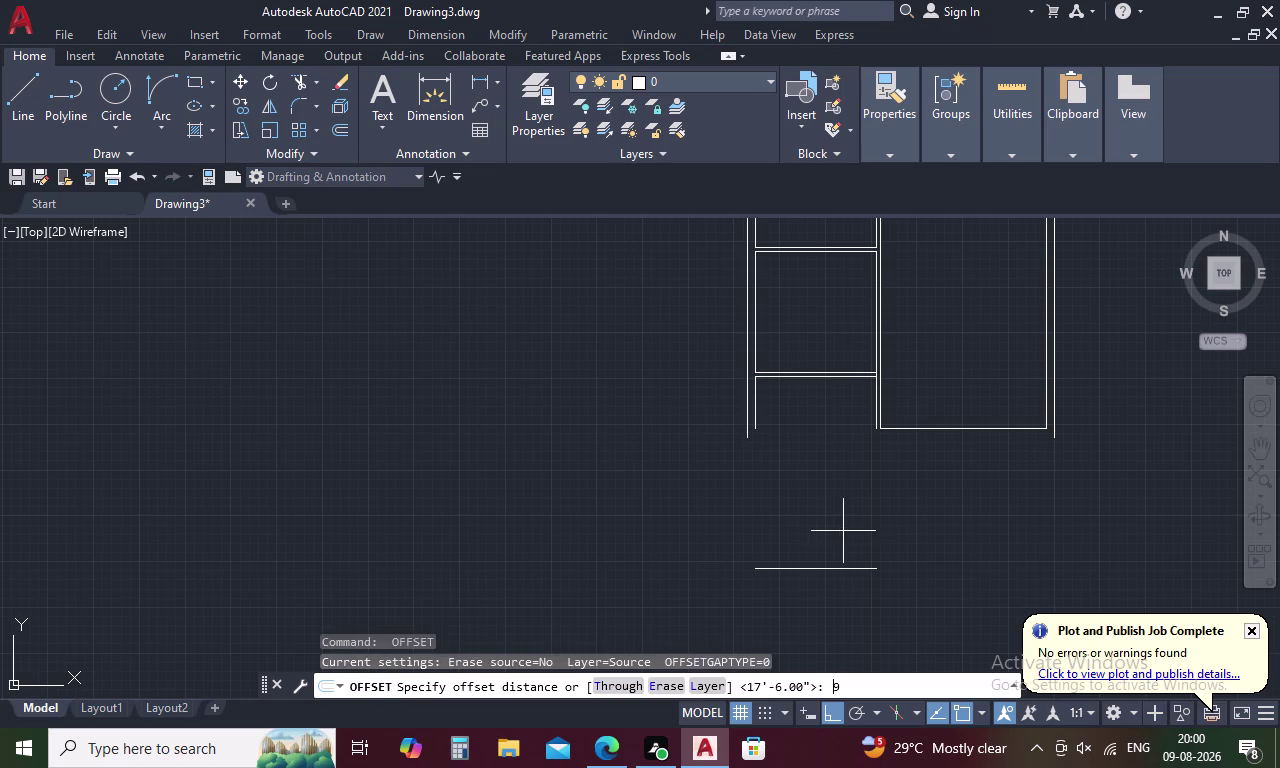
click(846, 568)
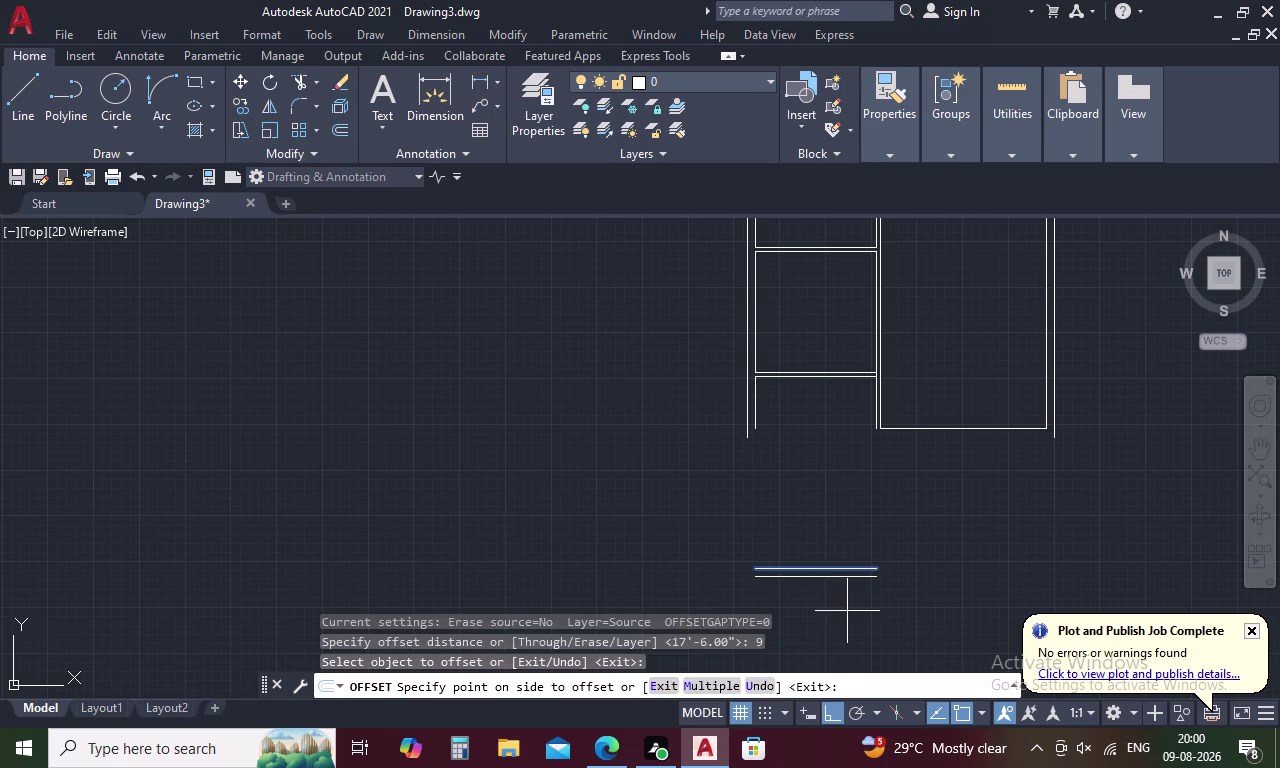
click(847, 612)
middle_drag(904, 534, 736, 455)
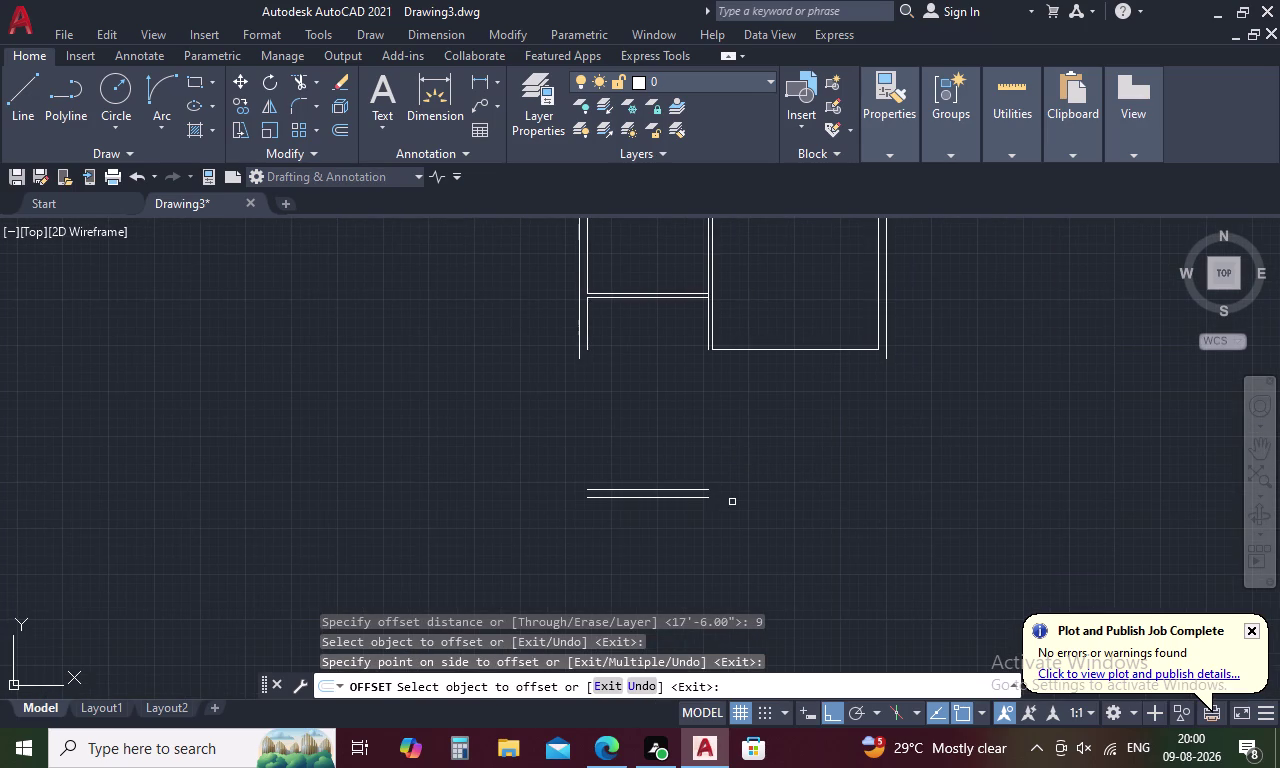
key(Escape)
Extend the inner left wall down to the new bottom line.
text(EX)
key(space)
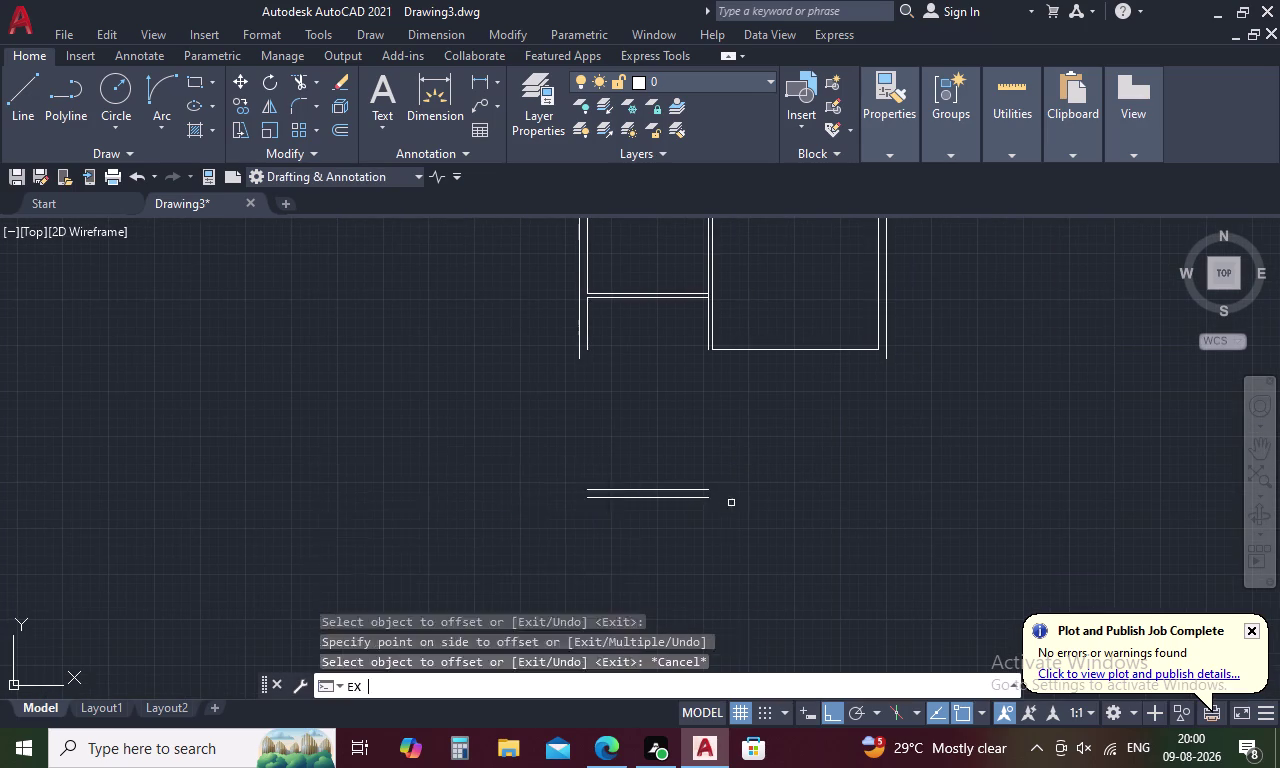
click(584, 336)
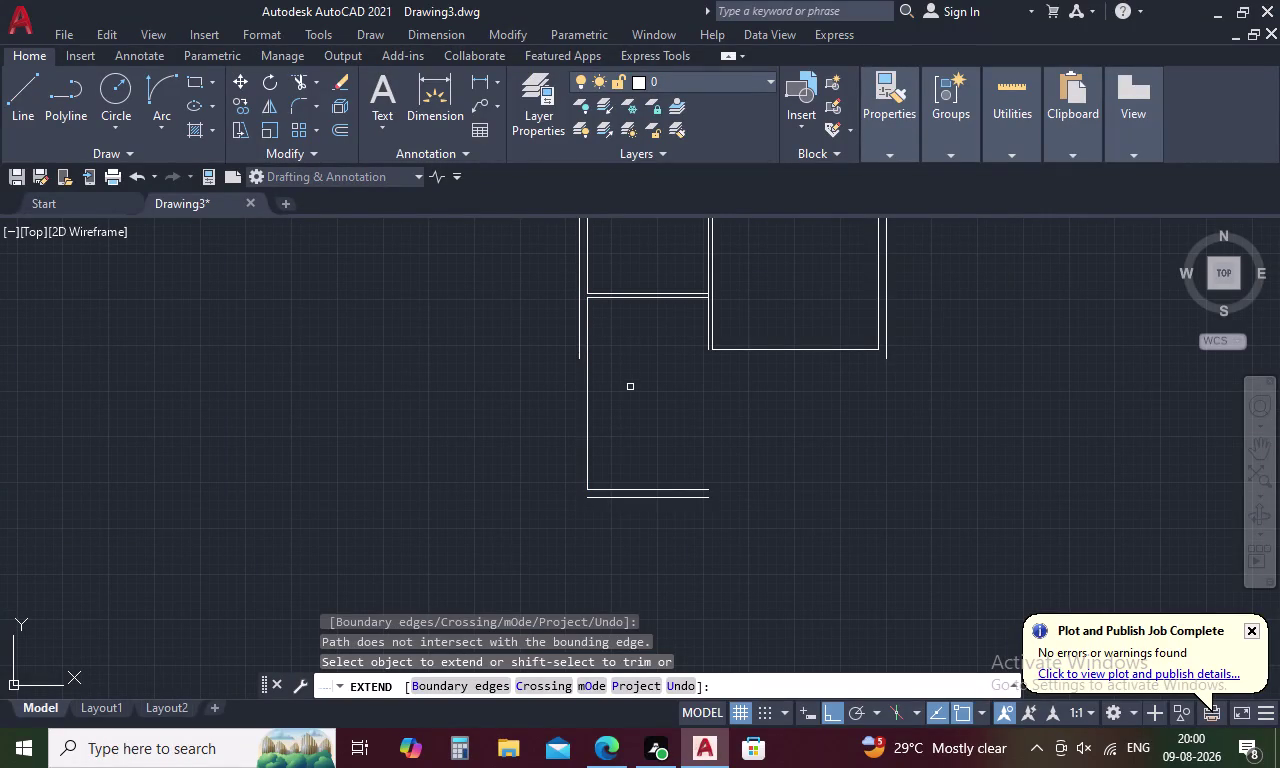
key(Escape)
Fillet the outer left and outer bottom wall lines into a clean corner.
text(F)
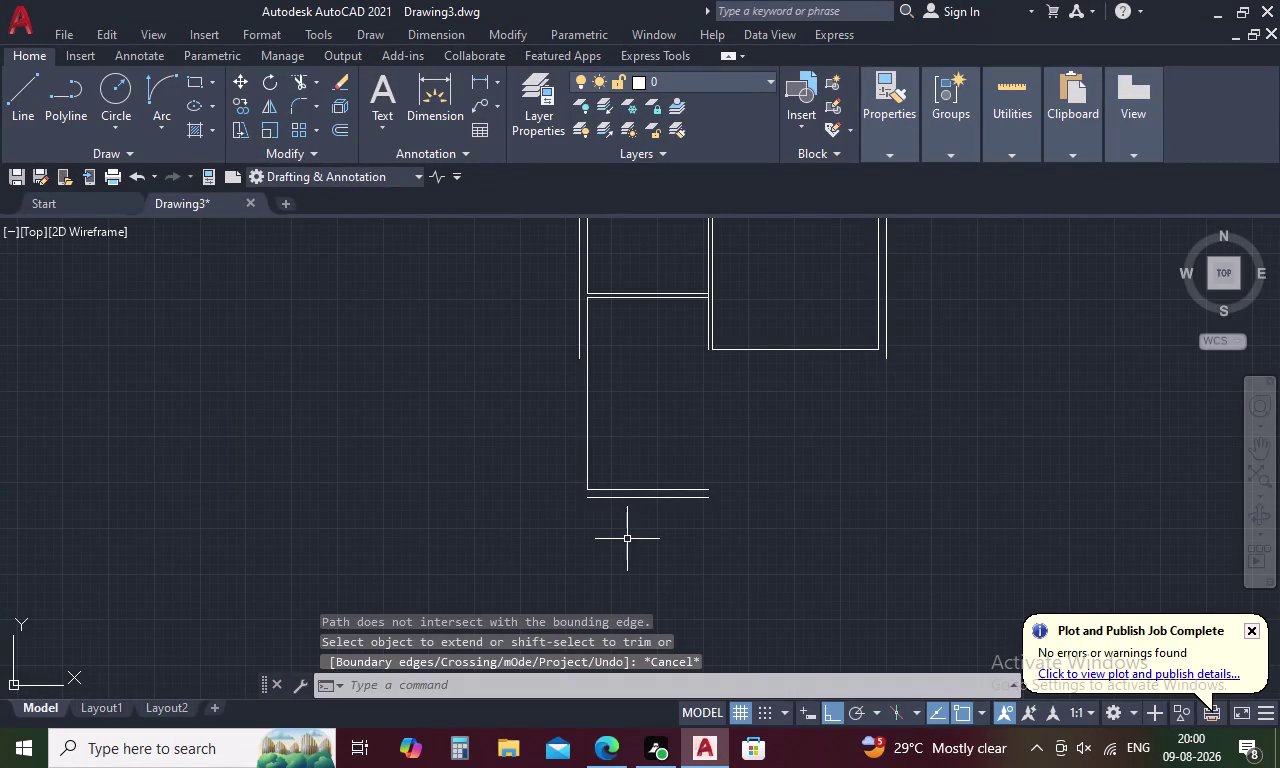
key(space)
click(579, 346)
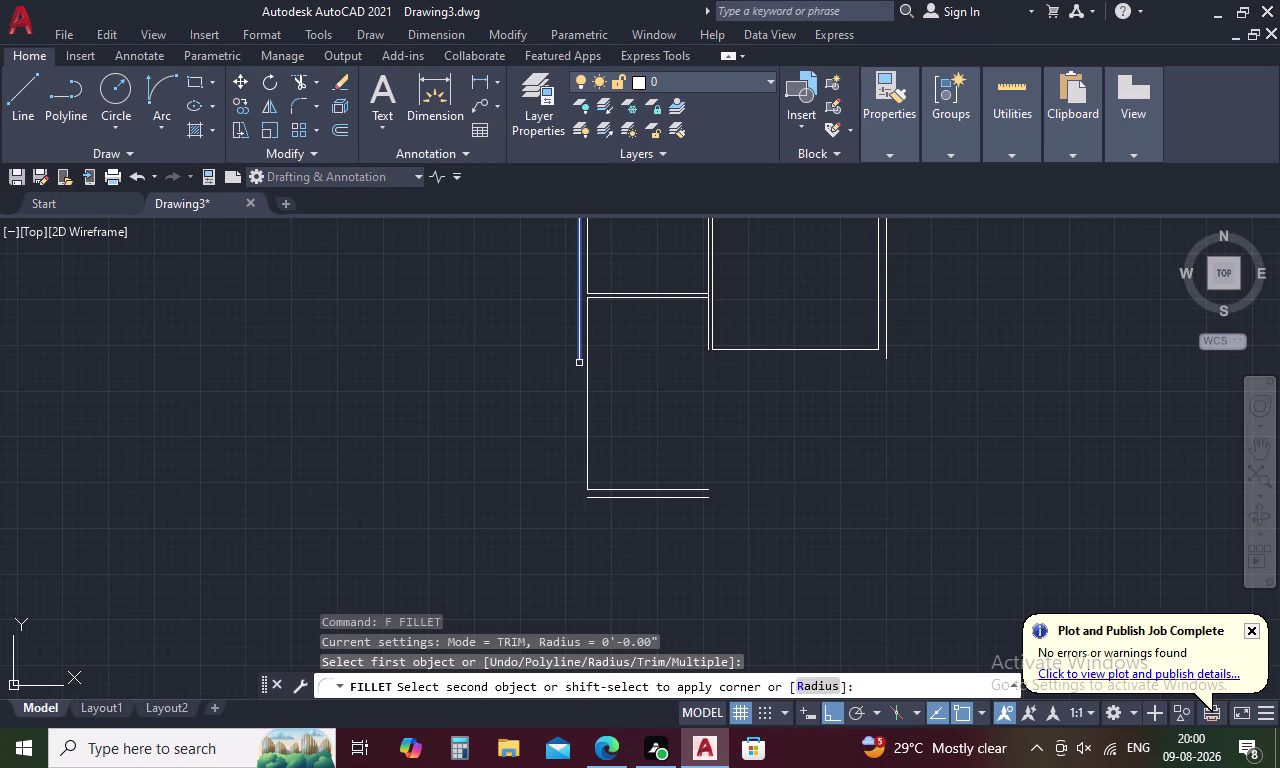
click(607, 498)
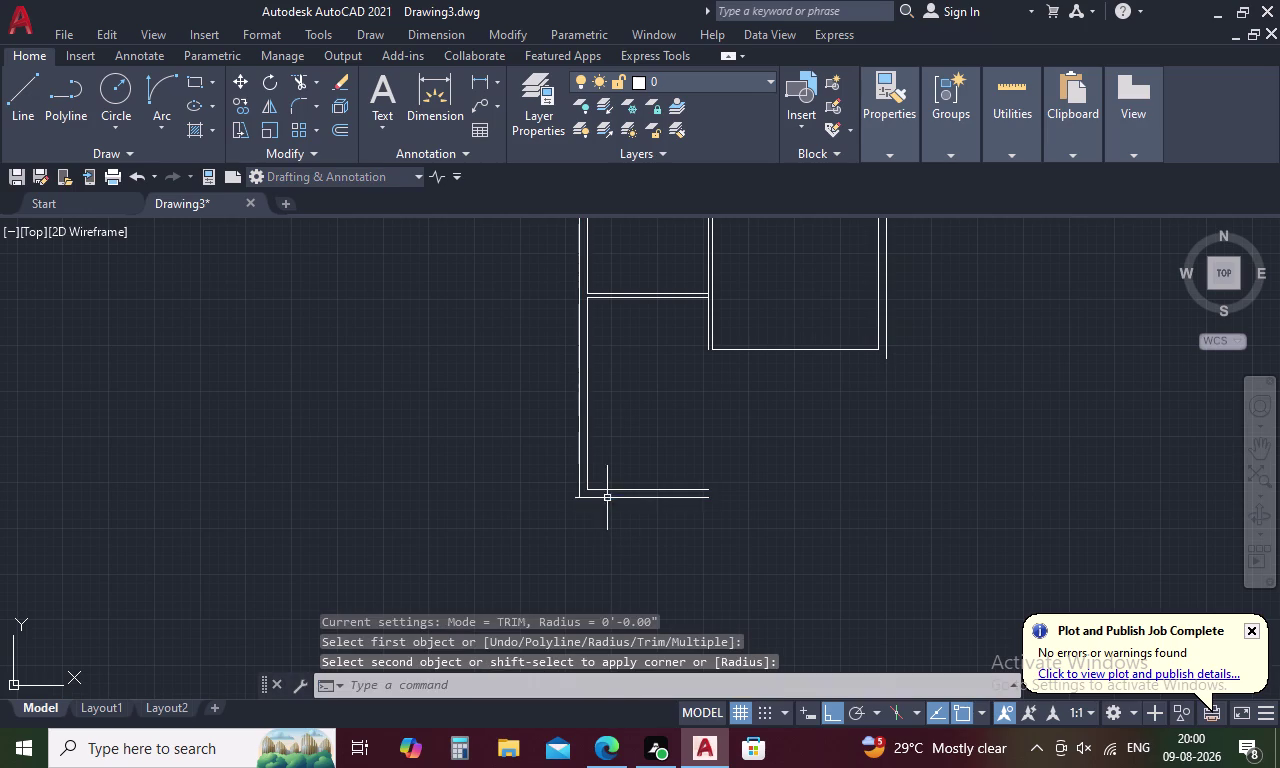
key(Escape)
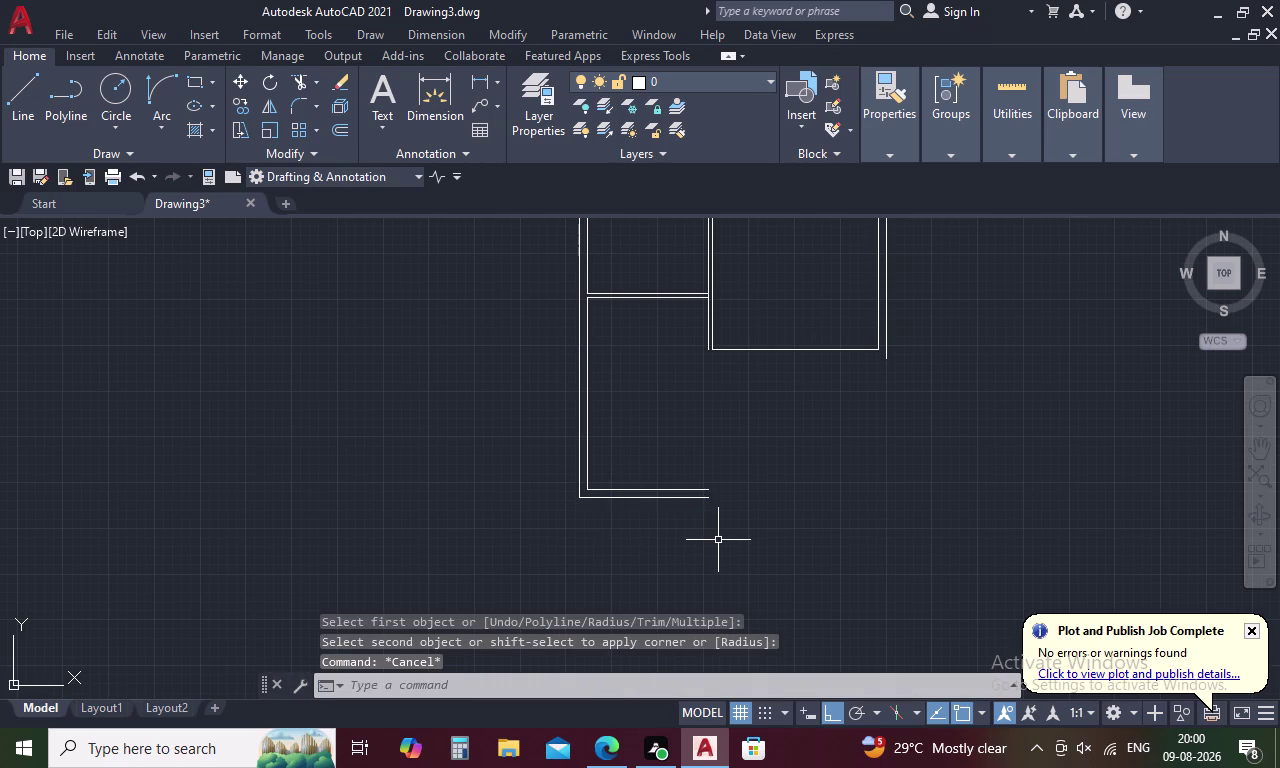
text(O)
key(space)
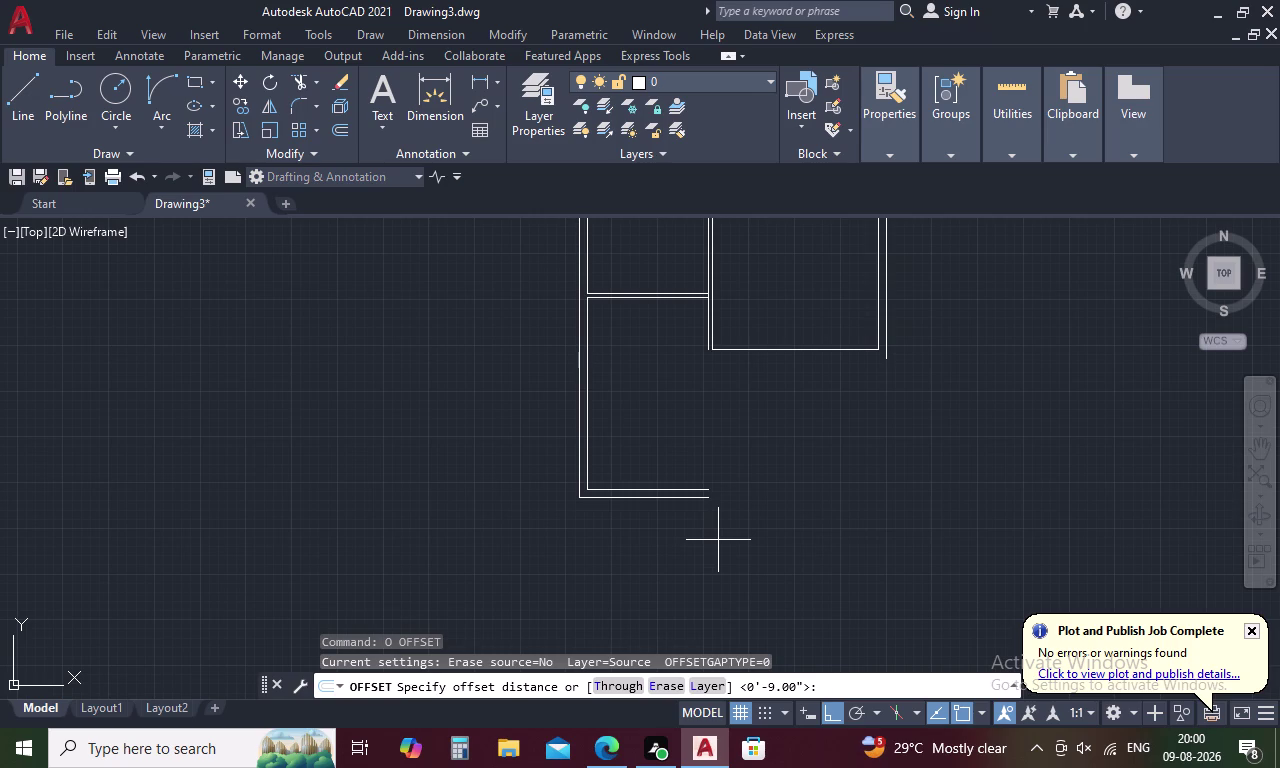
Offset the lower room's inner left wall line 8 feet to the right.
text(8')
key(space)
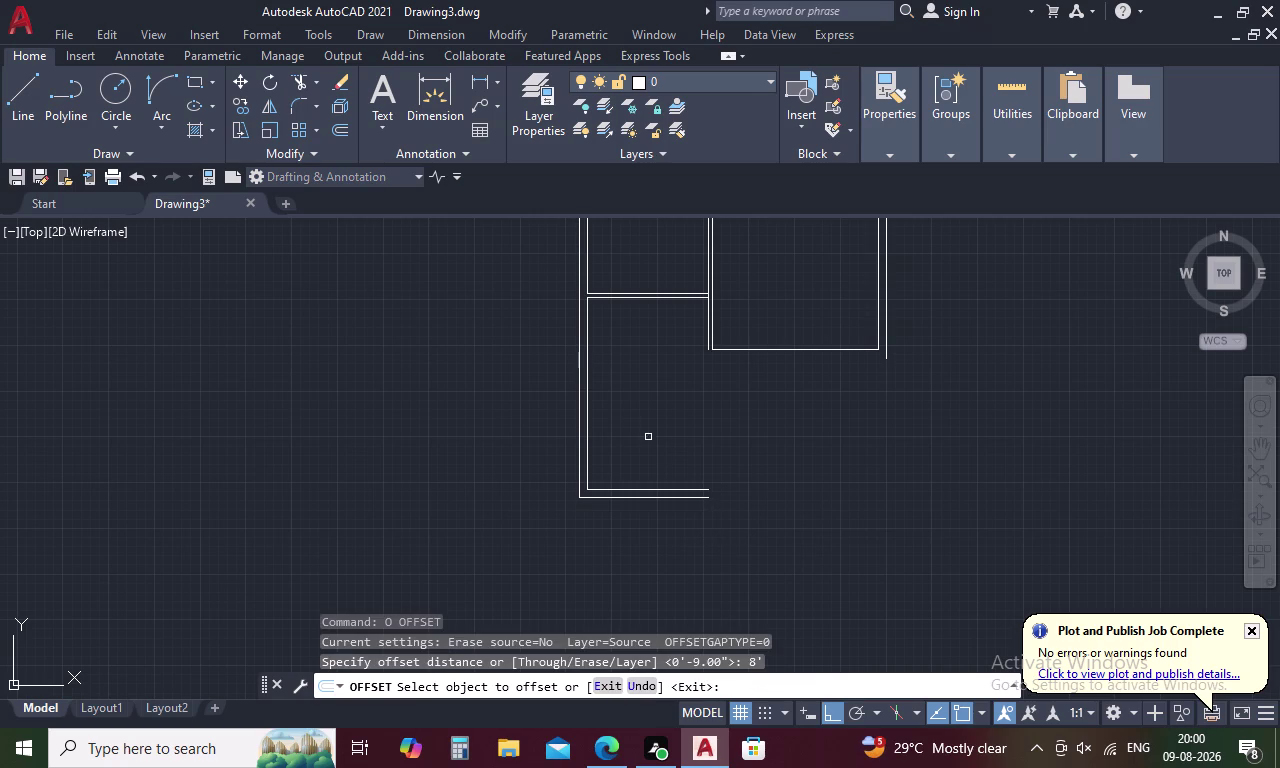
click(589, 398)
click(611, 395)
key(space)
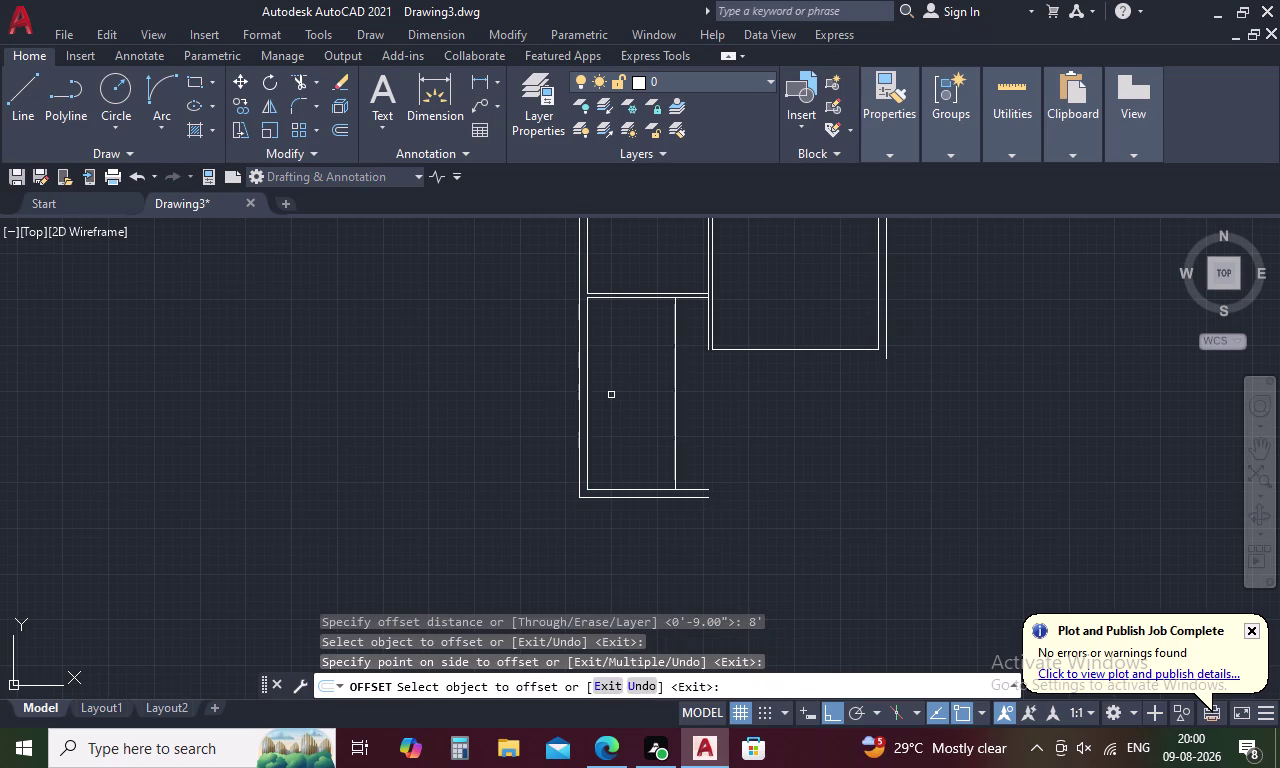
Offset that new line 9 inches to the right to complete the partition.
key(space)
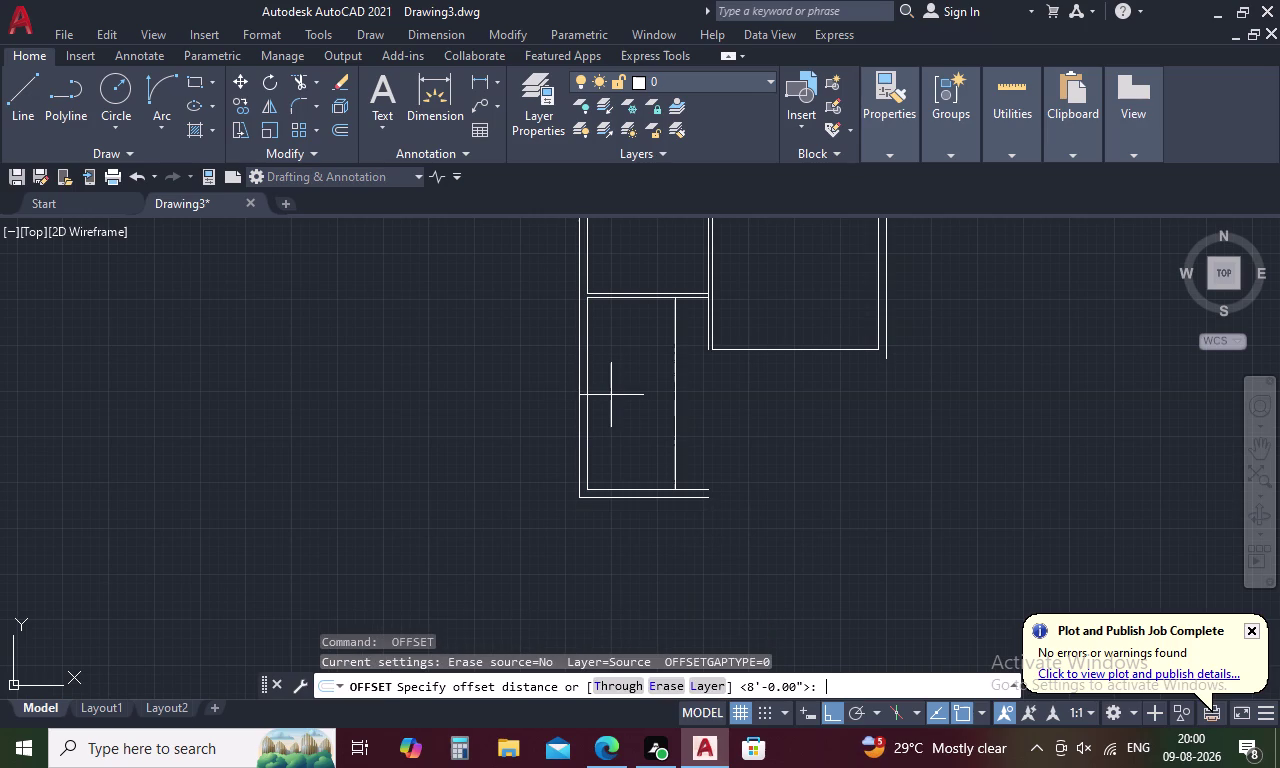
key(9)
key(space)
click(674, 376)
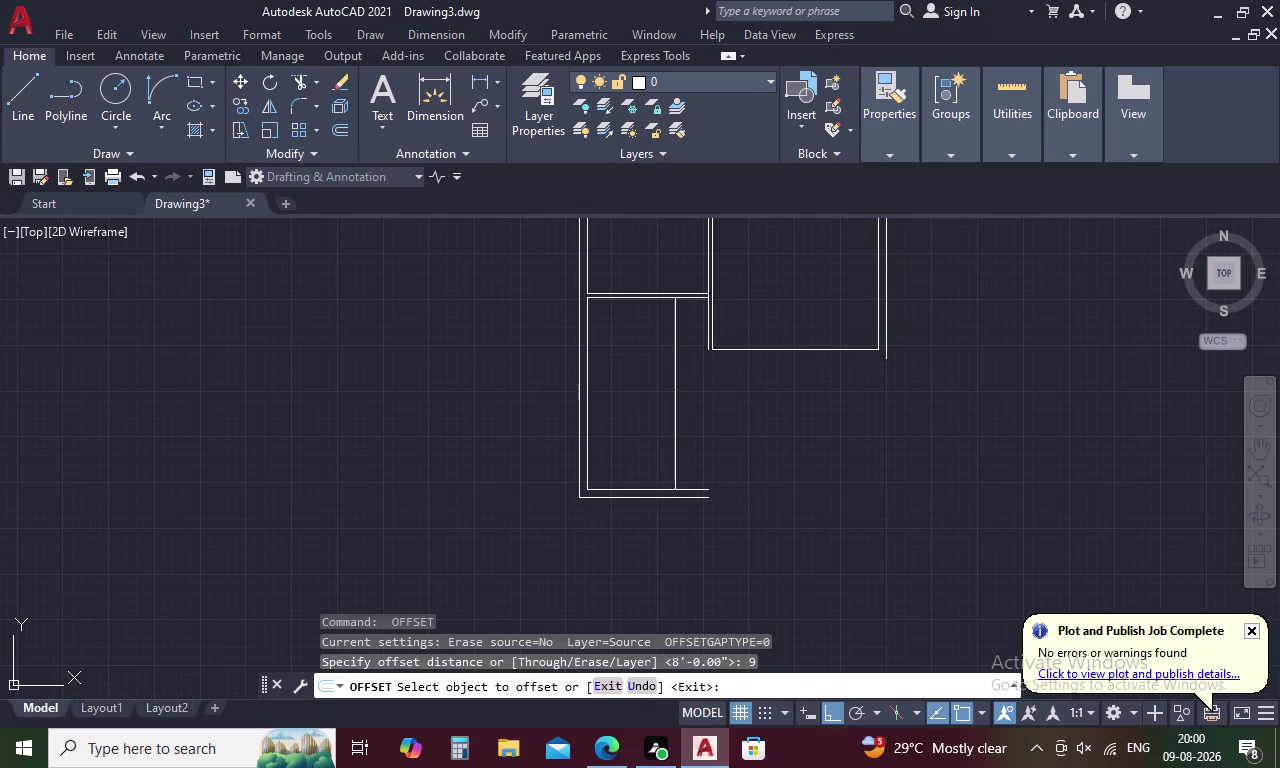
click(776, 383)
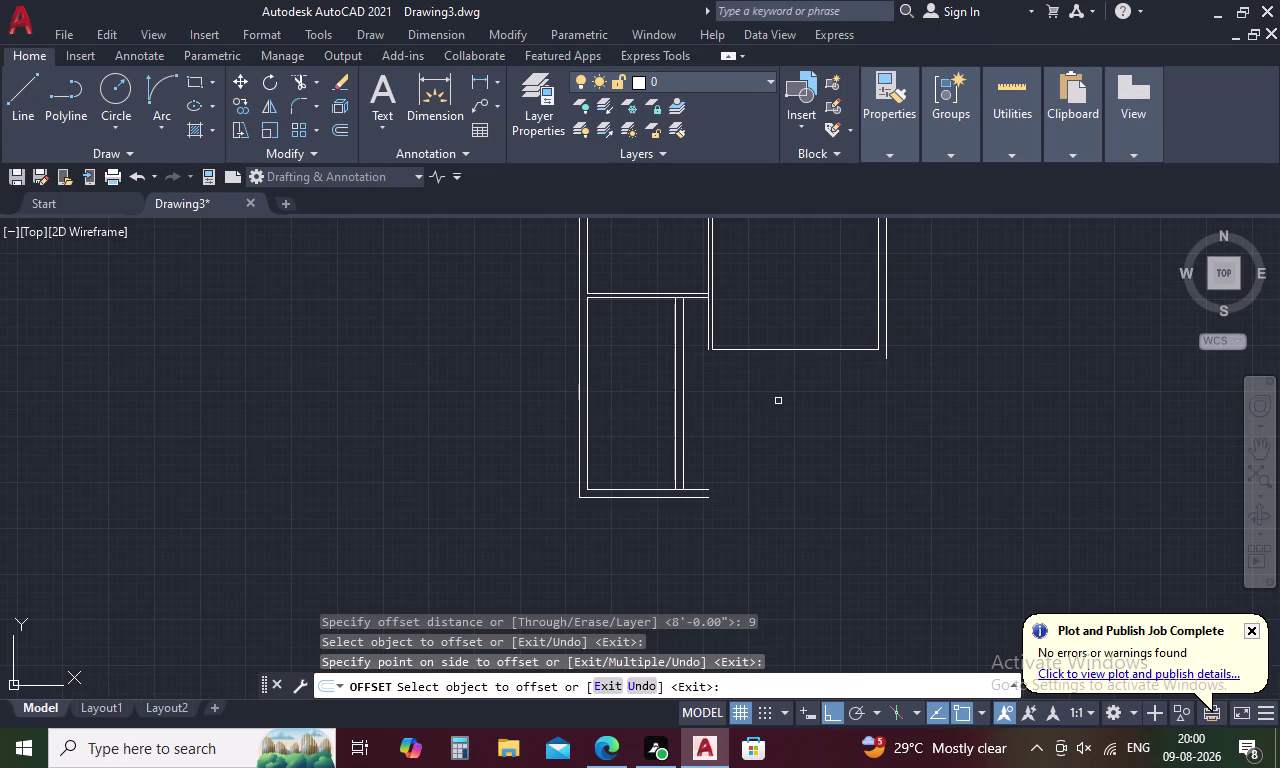
key(Escape)
Trim away the wall line pieces between the partition lines at its ends.
text(TR)
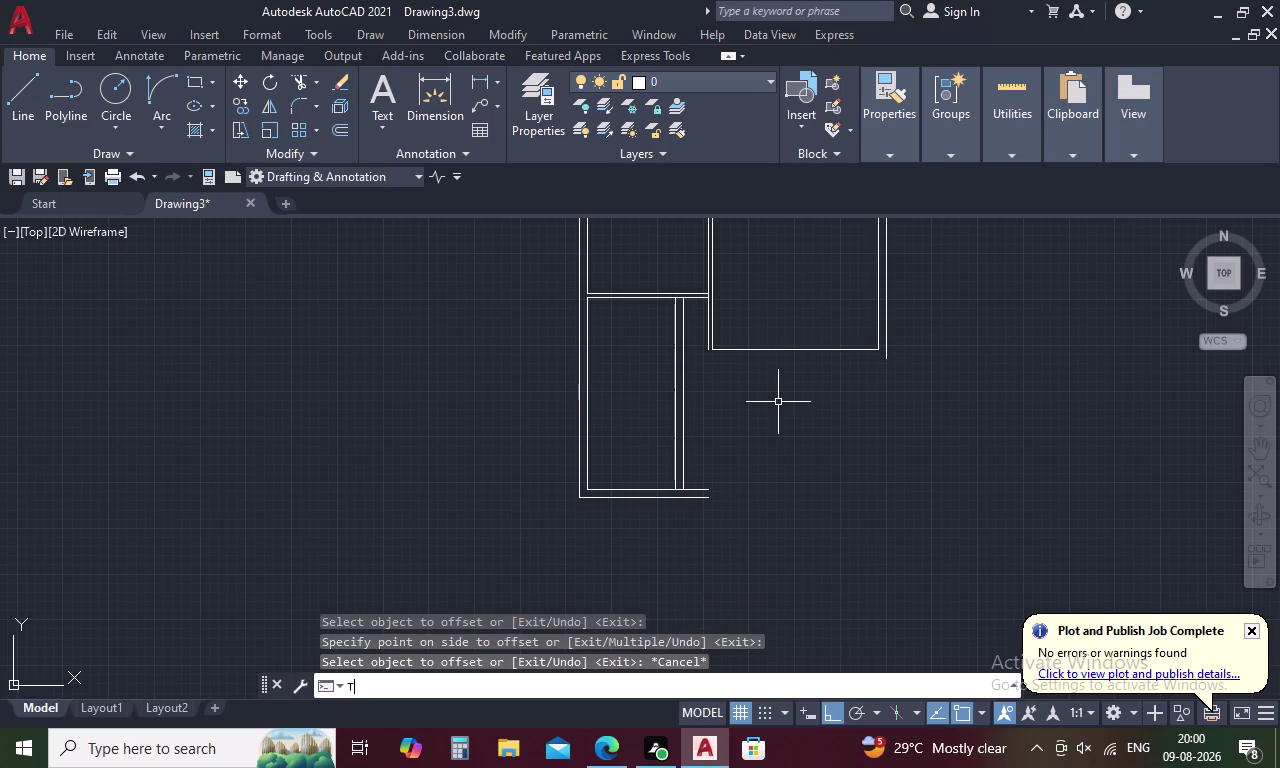
key(space)
scroll(up, 3)
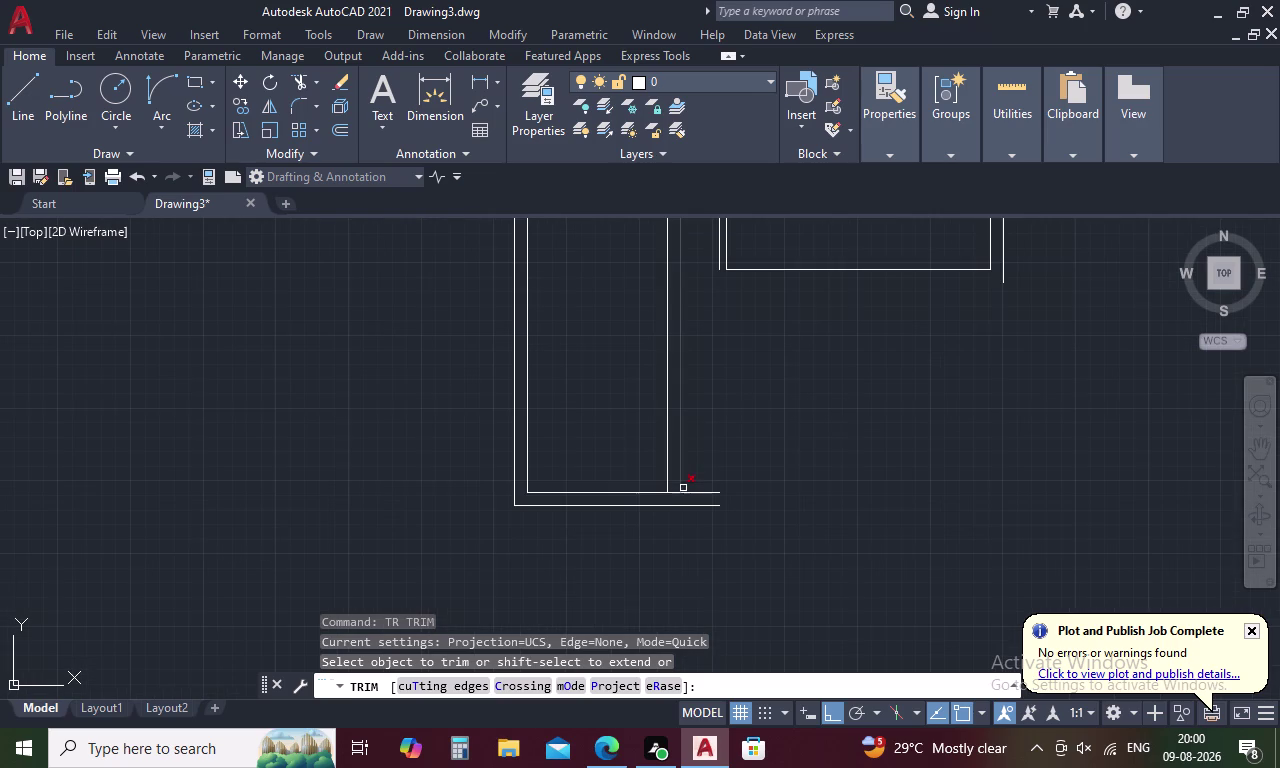
click(674, 495)
middle_drag(634, 421, 609, 578)
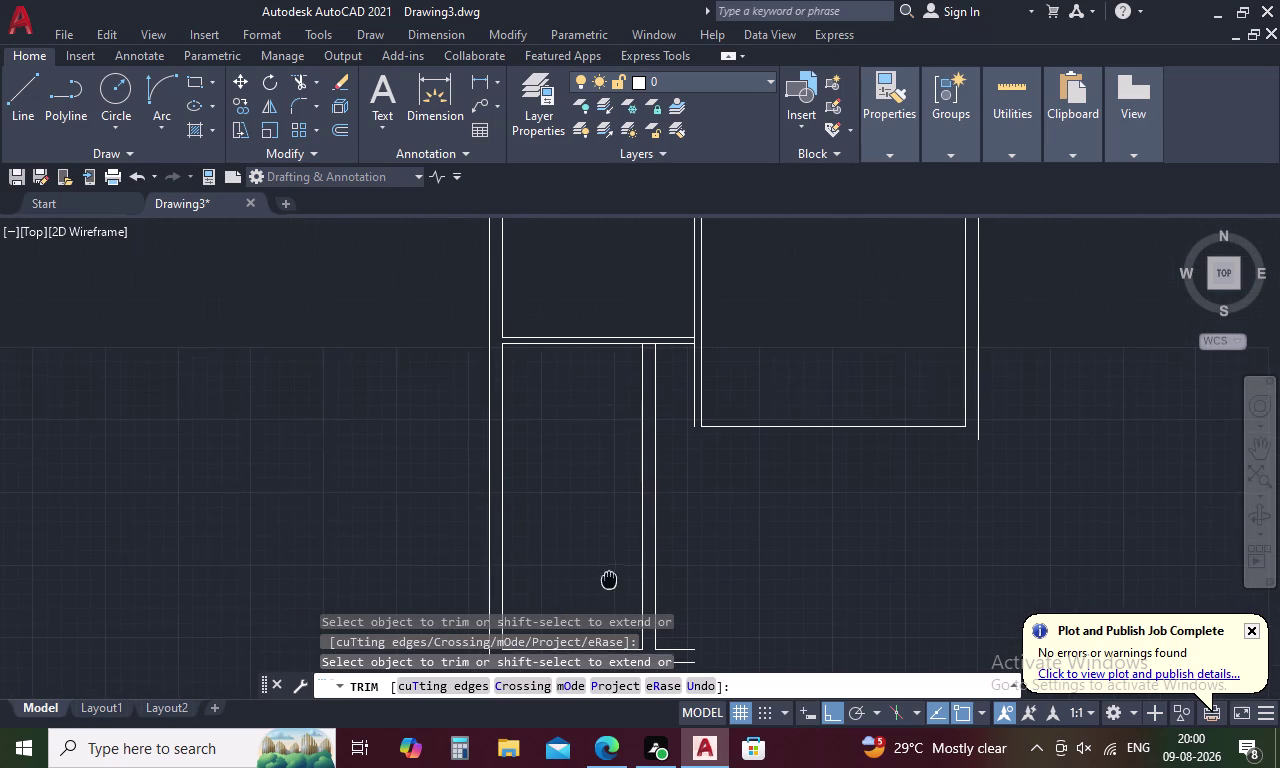
middle_drag(609, 578, 609, 579)
scroll(up, 3)
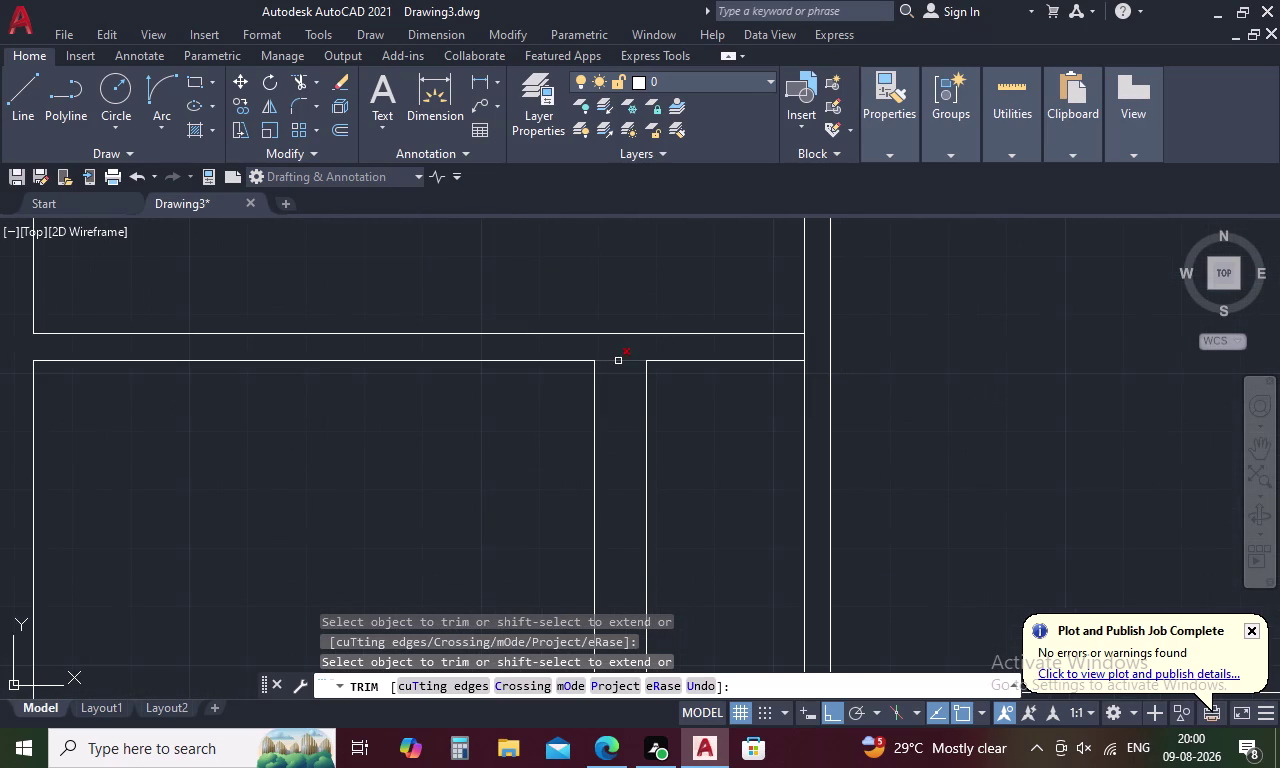
click(618, 361)
scroll(down, 3)
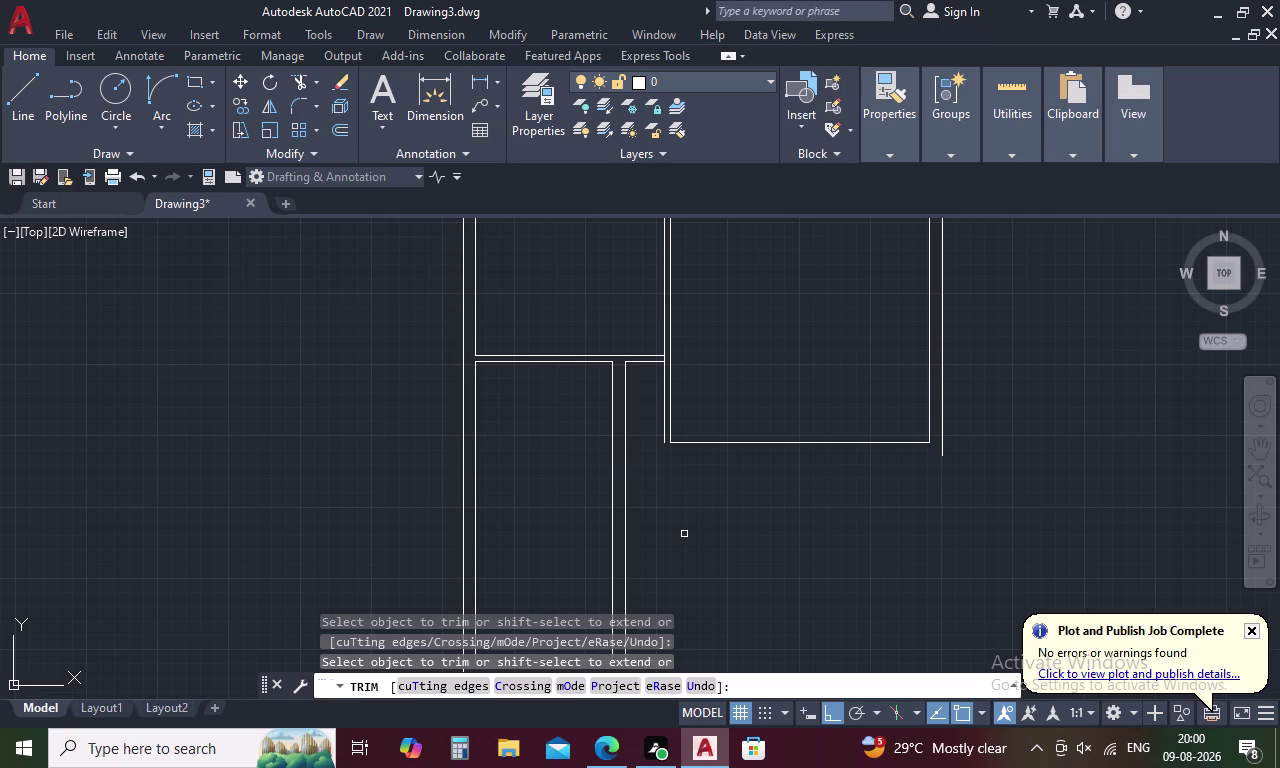
key(Escape)
Extend the partition's right line down to the bottom wall.
text(TR)
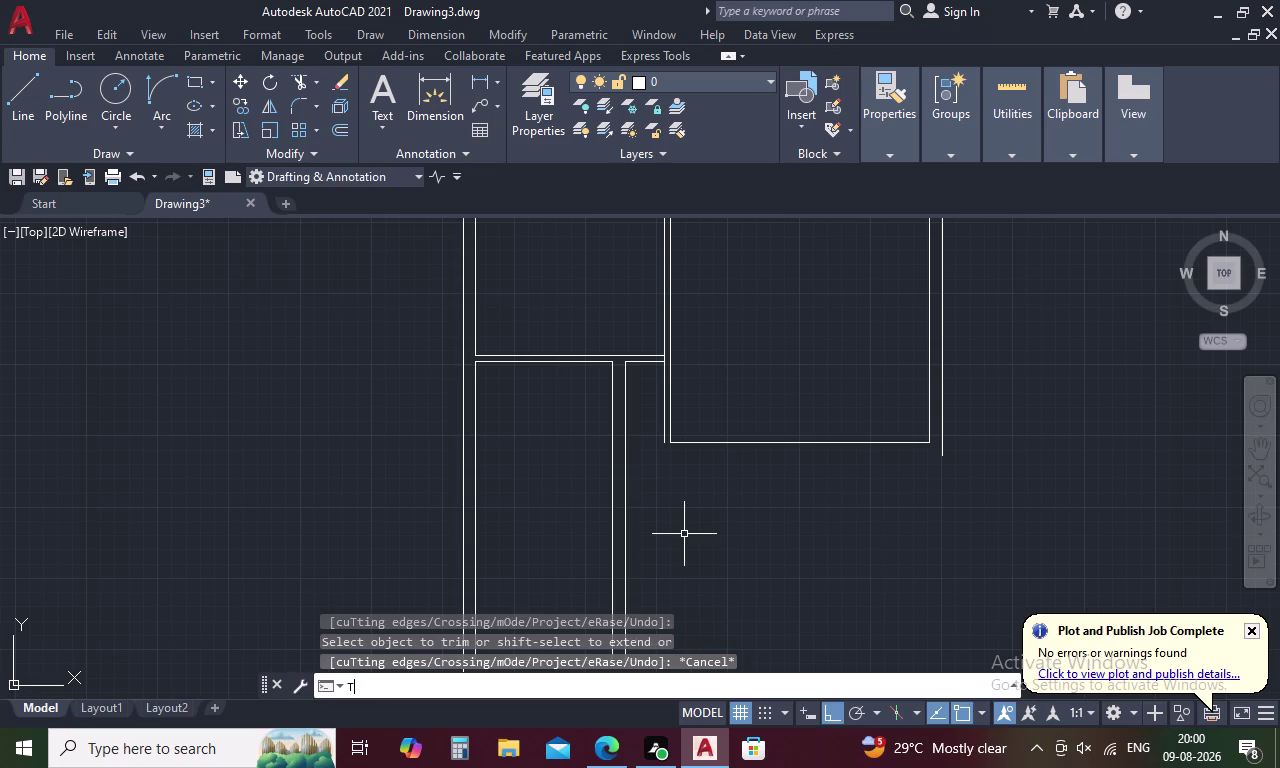
key(space)
middle_drag(686, 545, 658, 413)
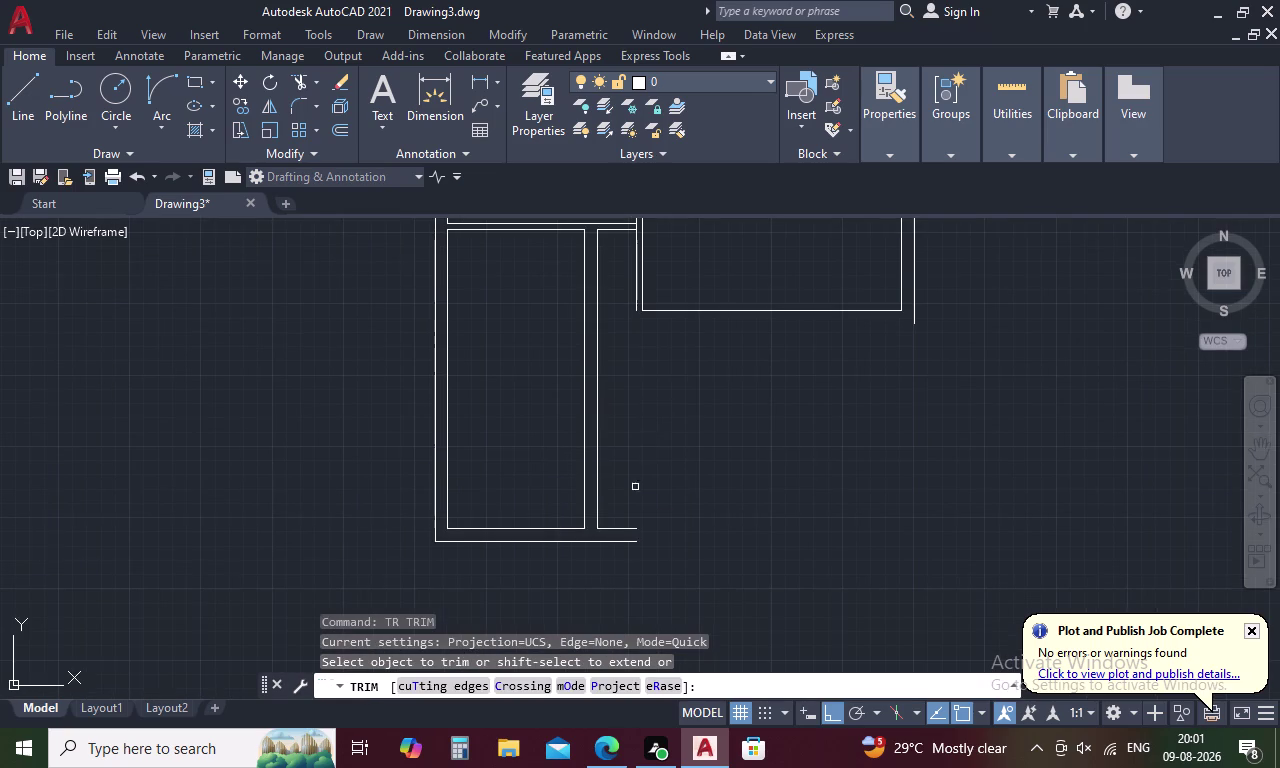
key(Escape)
key(Escape)
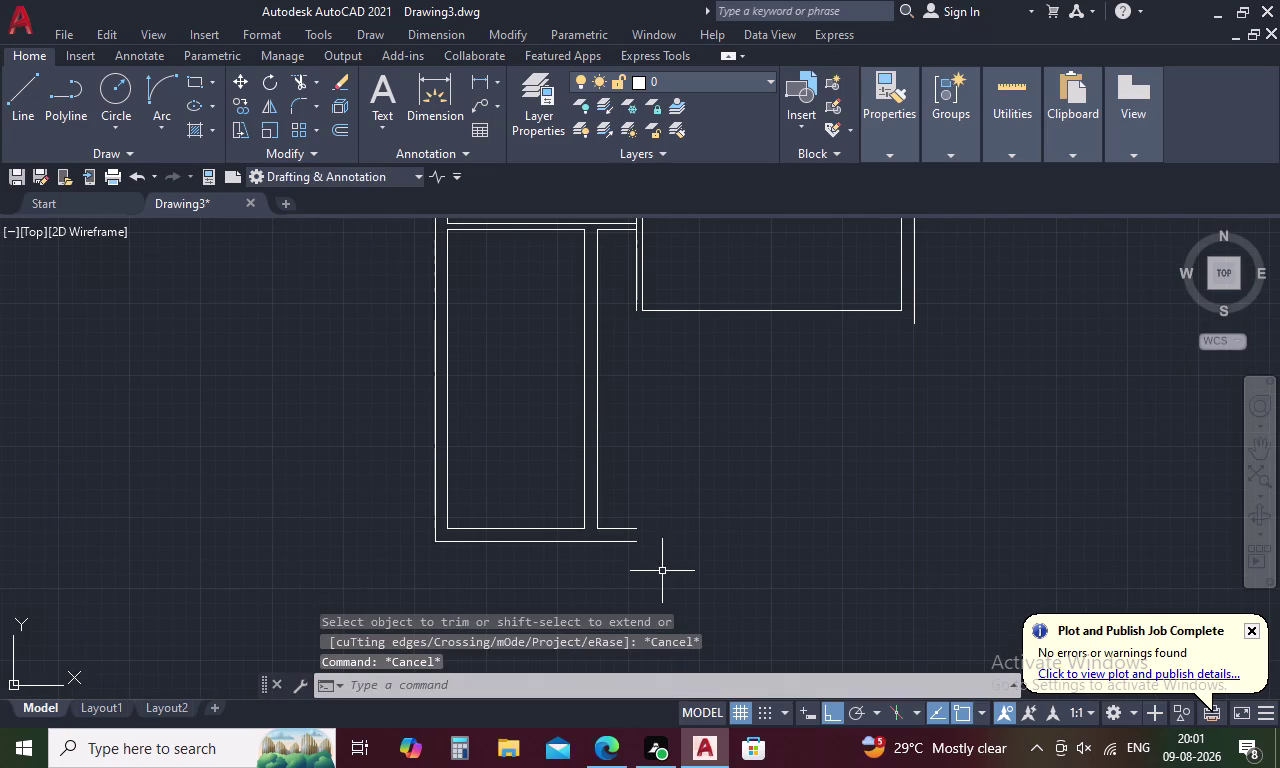
text(EX)
key(space)
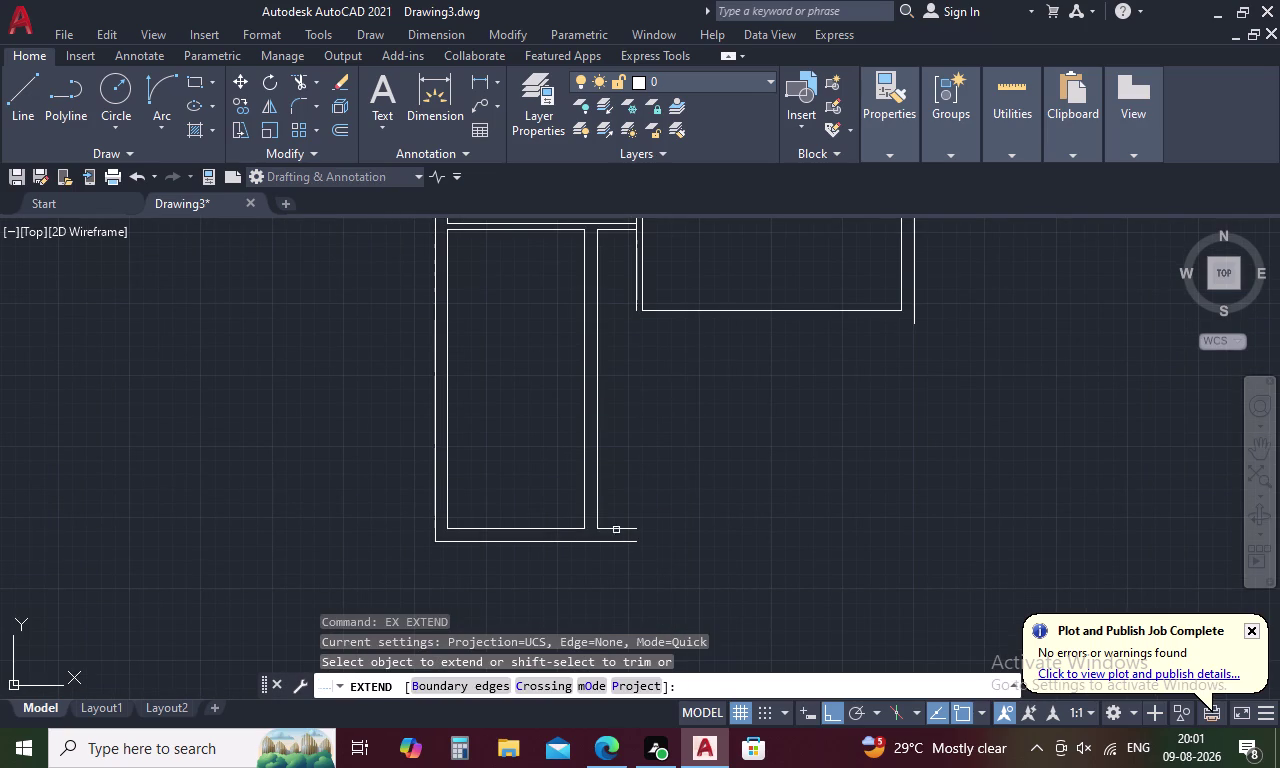
click(597, 496)
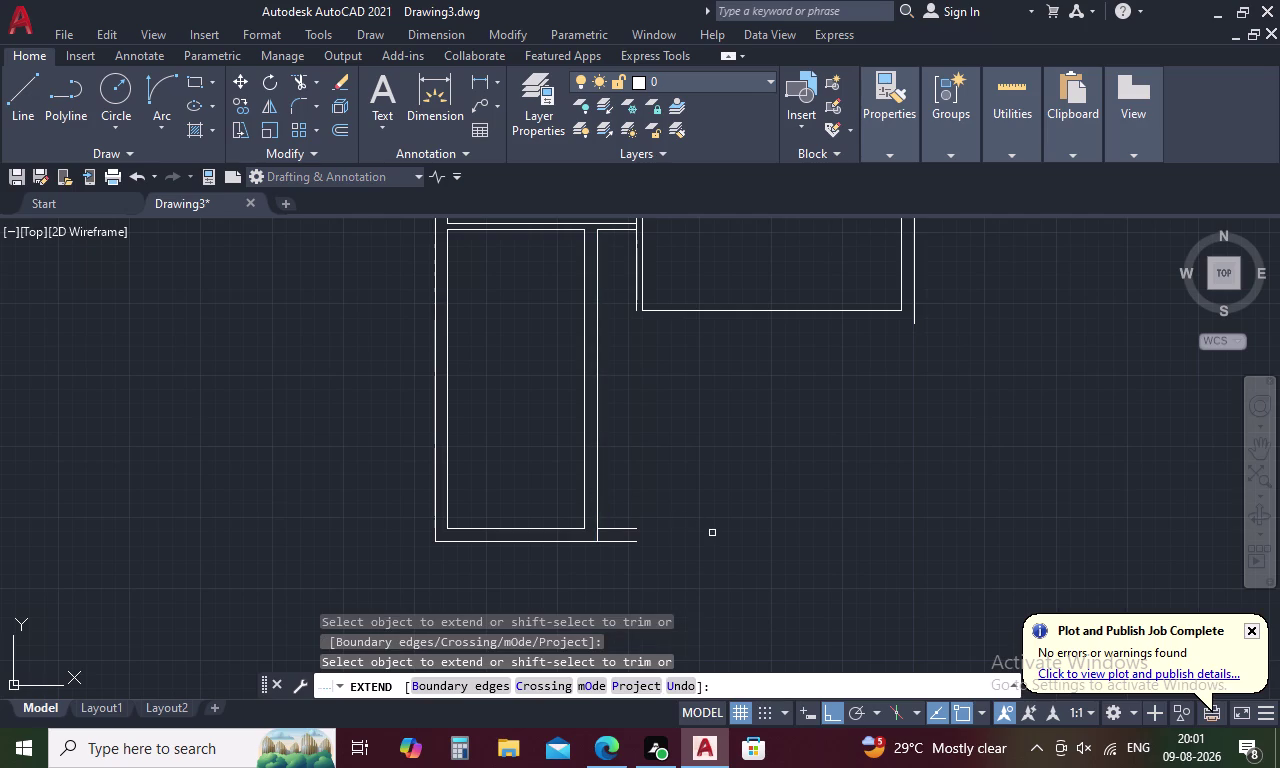
key(Escape)
Fence-trim leftover bottom wall pieces at the partition's foot, then center the whole plan.
text(TR)
key(space)
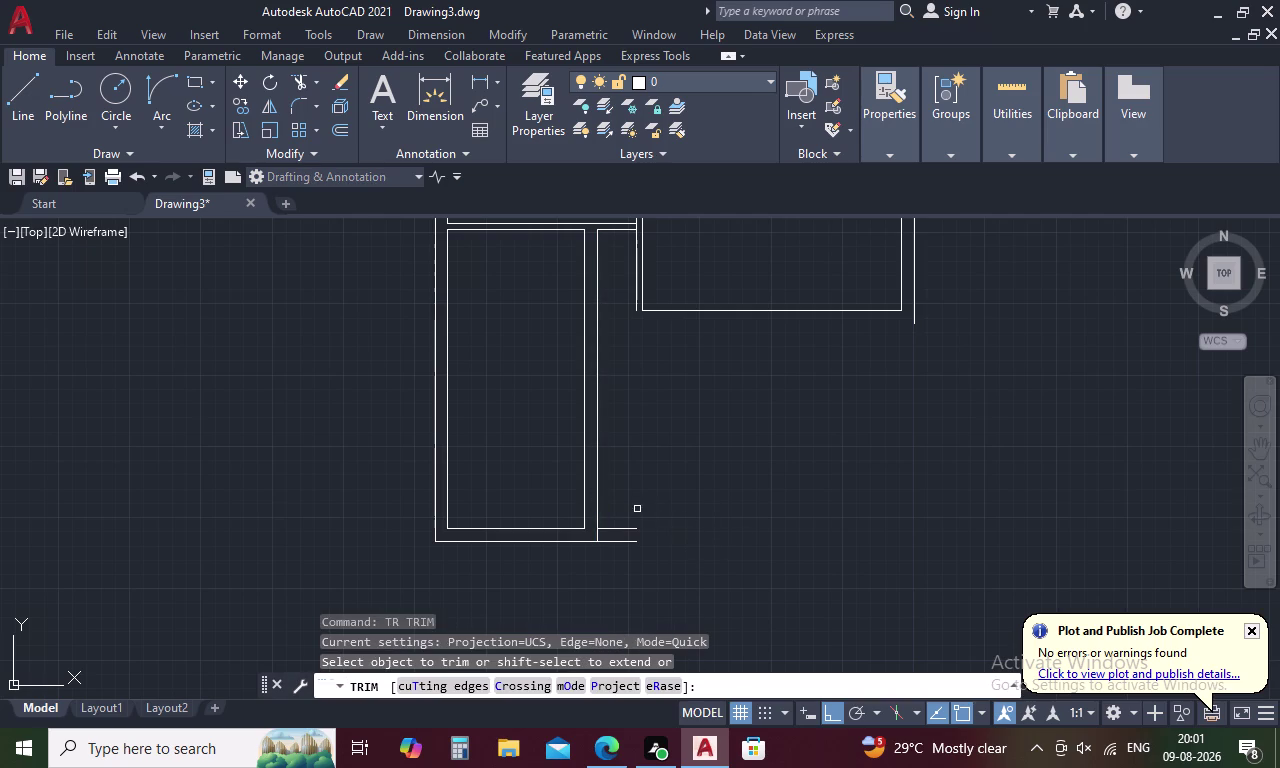
drag(637, 509, 631, 564)
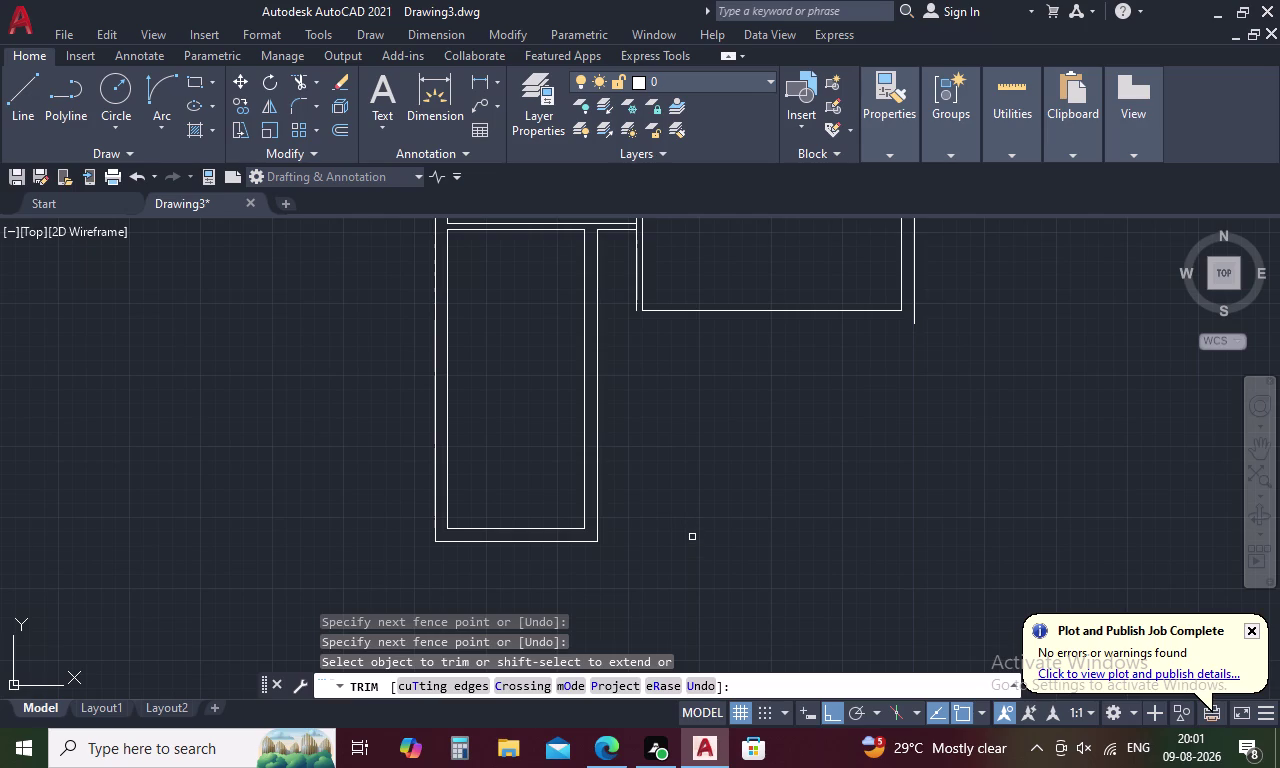
middle_drag(742, 430, 736, 474)
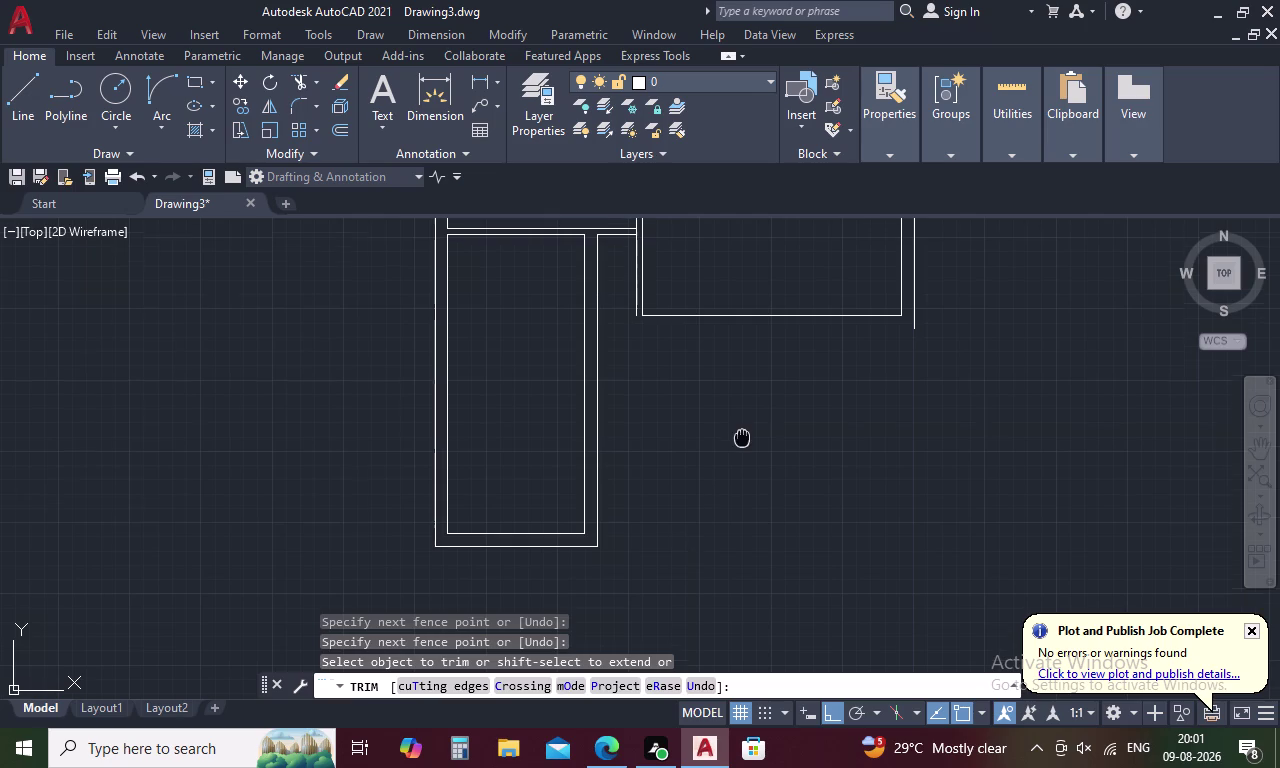
middle_drag(736, 474, 701, 686)
scroll(down, 3)
middle_drag(702, 413, 703, 417)
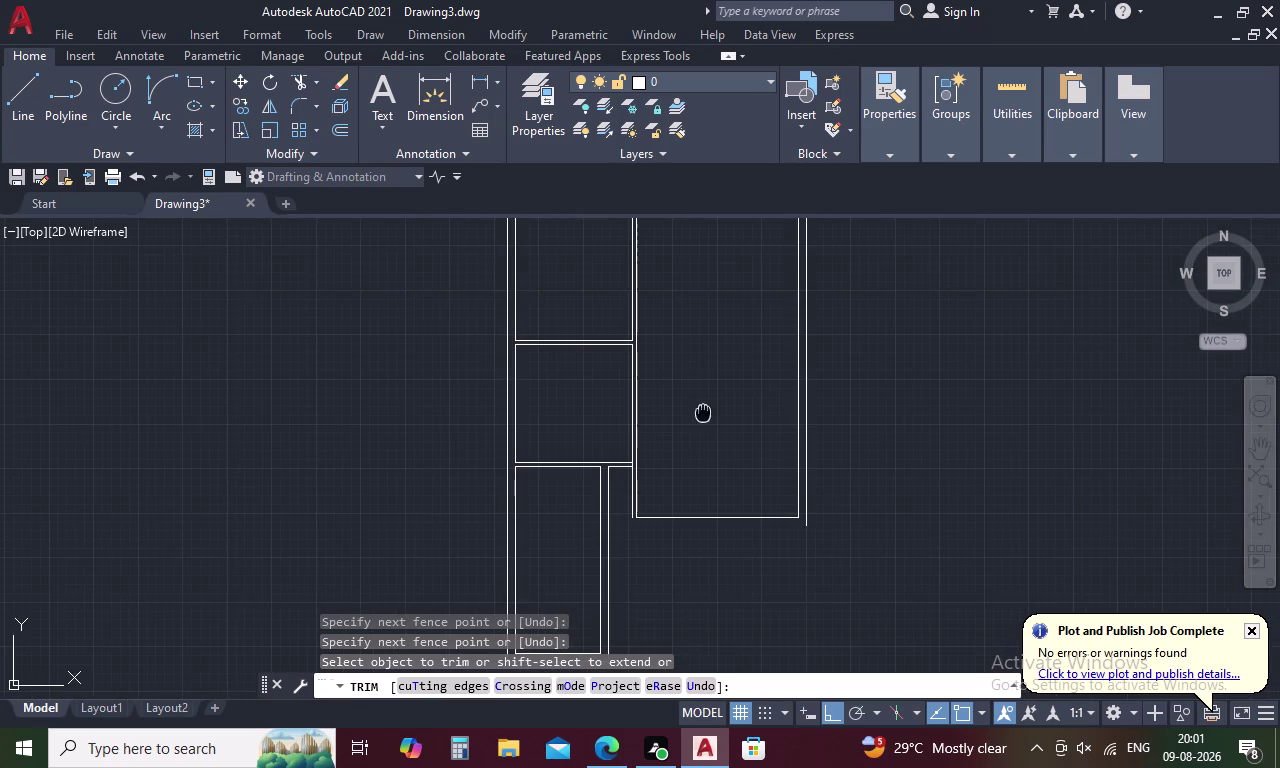
middle_drag(703, 417, 633, 664)
middle_drag(639, 594, 625, 392)
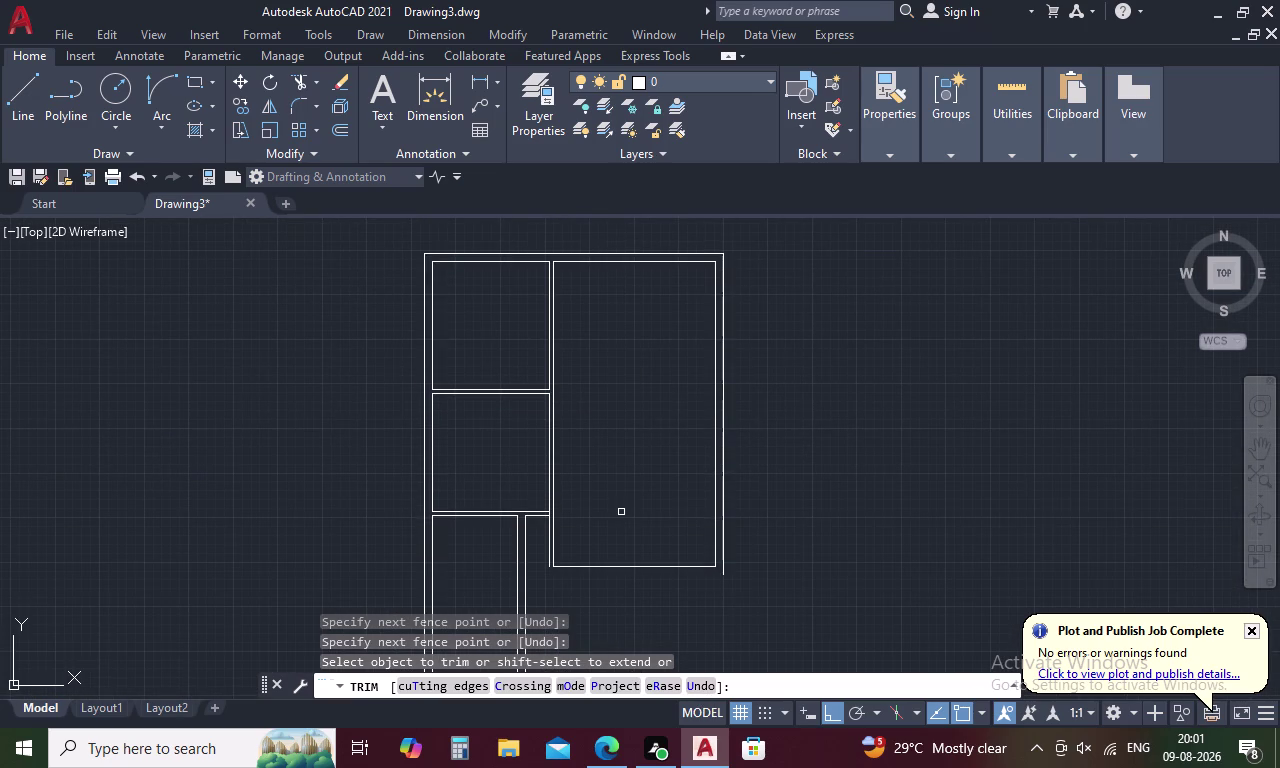
Offset a line 11 feet into the right room to place a vertical partition.
key(Escape)
text(O)
key(space)
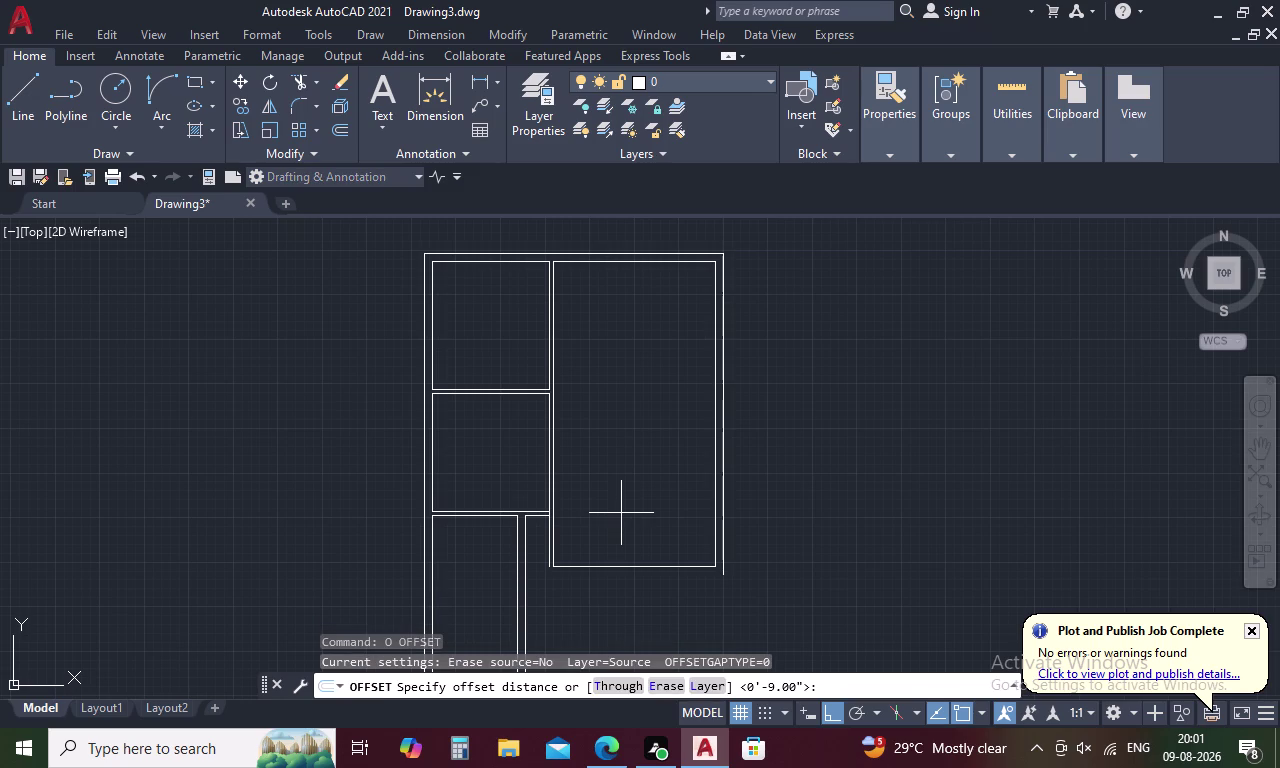
text(11)
text(')
key(space)
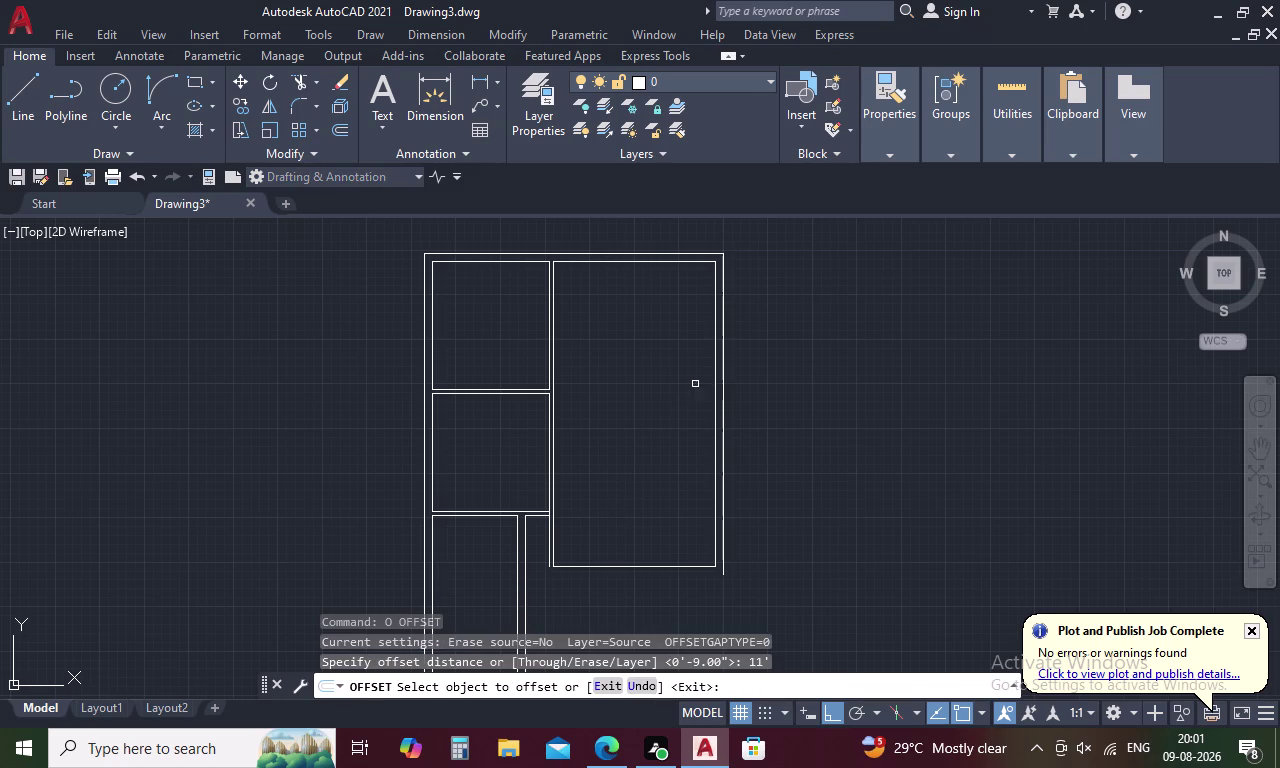
click(714, 363)
click(675, 377)
key(space)
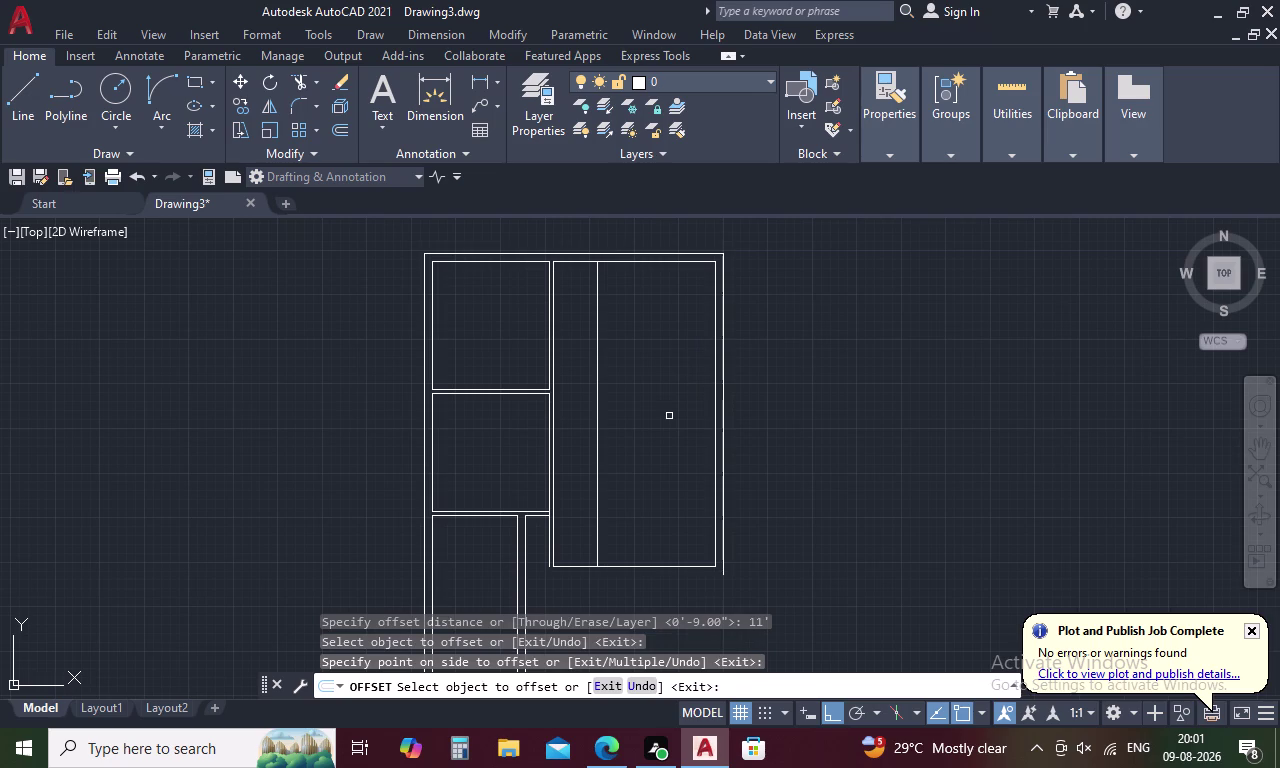
Offset the new partition line 4.5 inches to its left, making a double-line wall.
key(space)
text(4.)
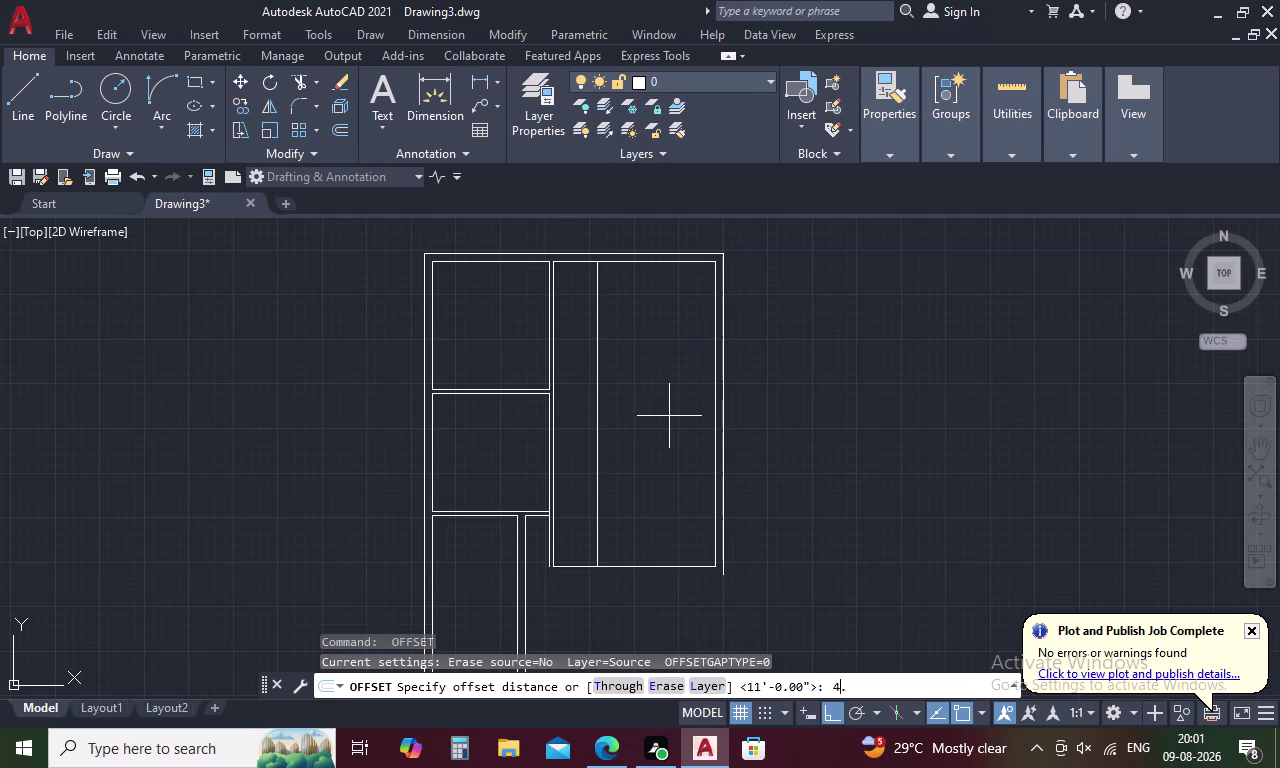
text(5)
key(space)
click(599, 387)
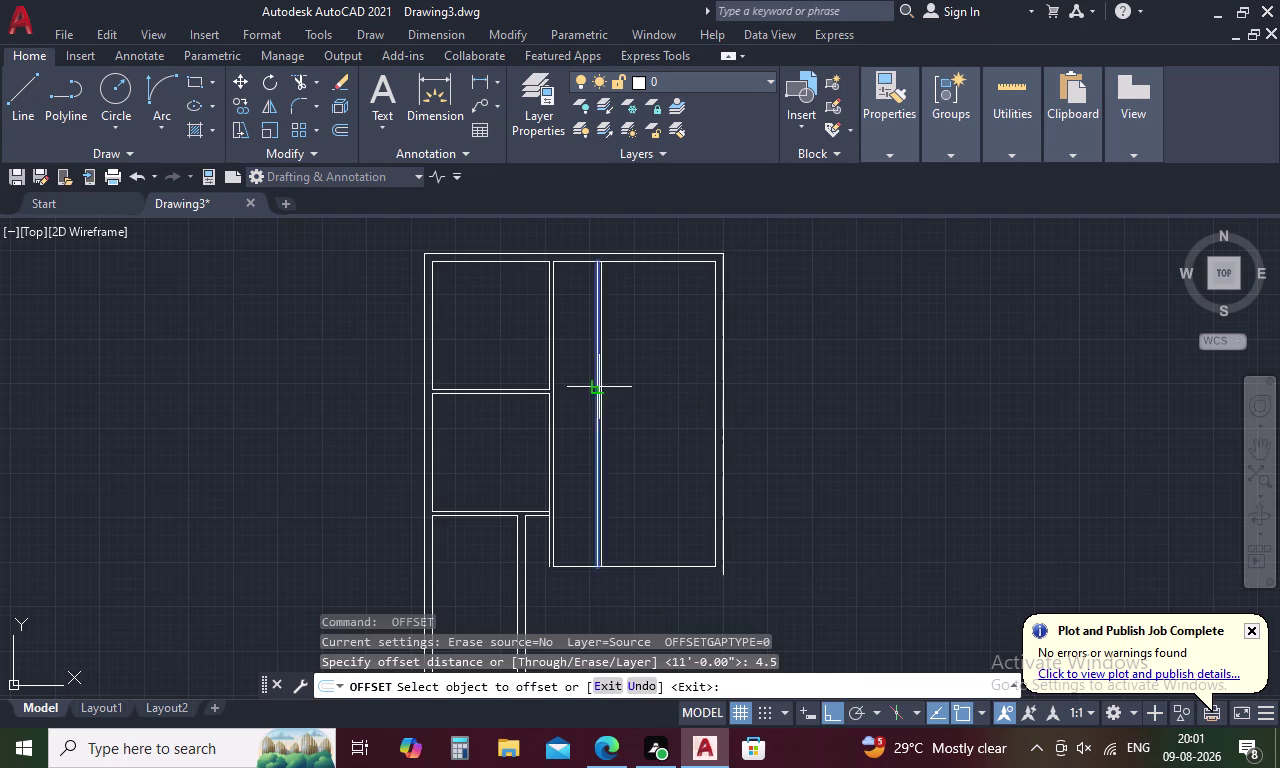
click(565, 393)
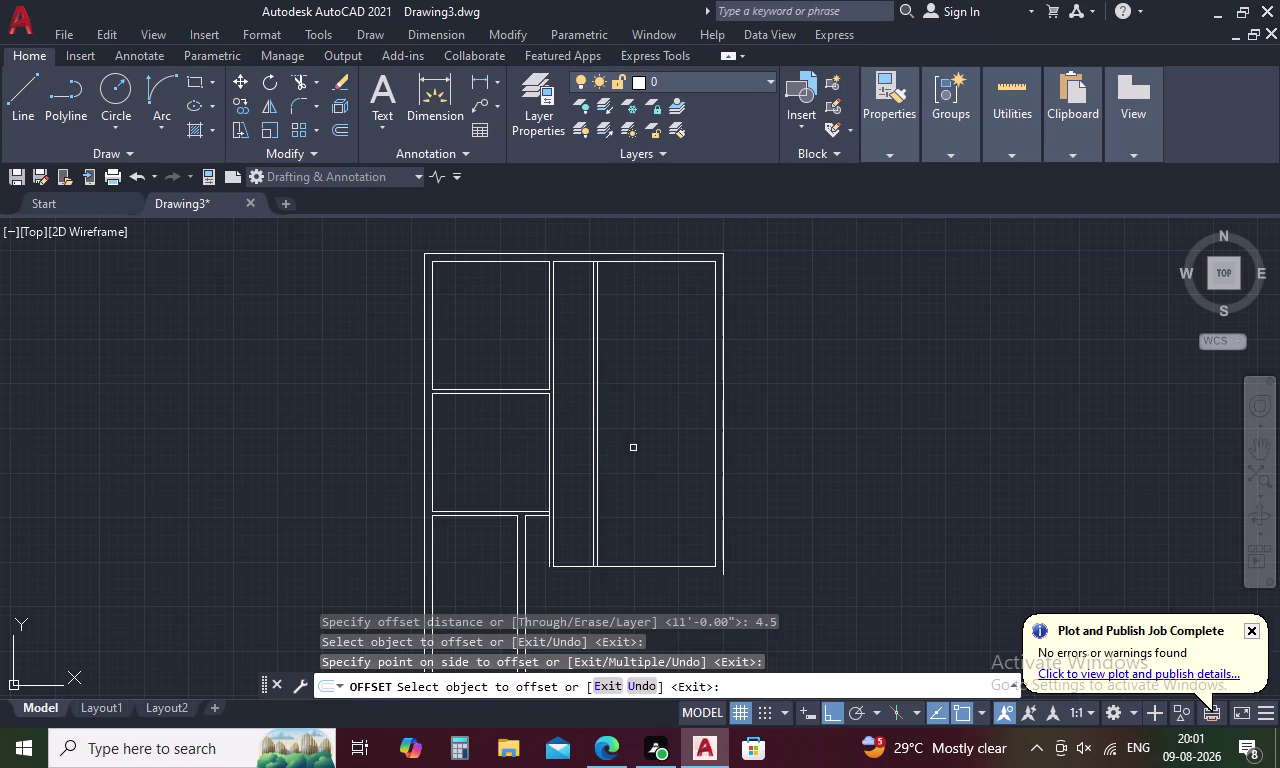
key(Escape)
text(D)
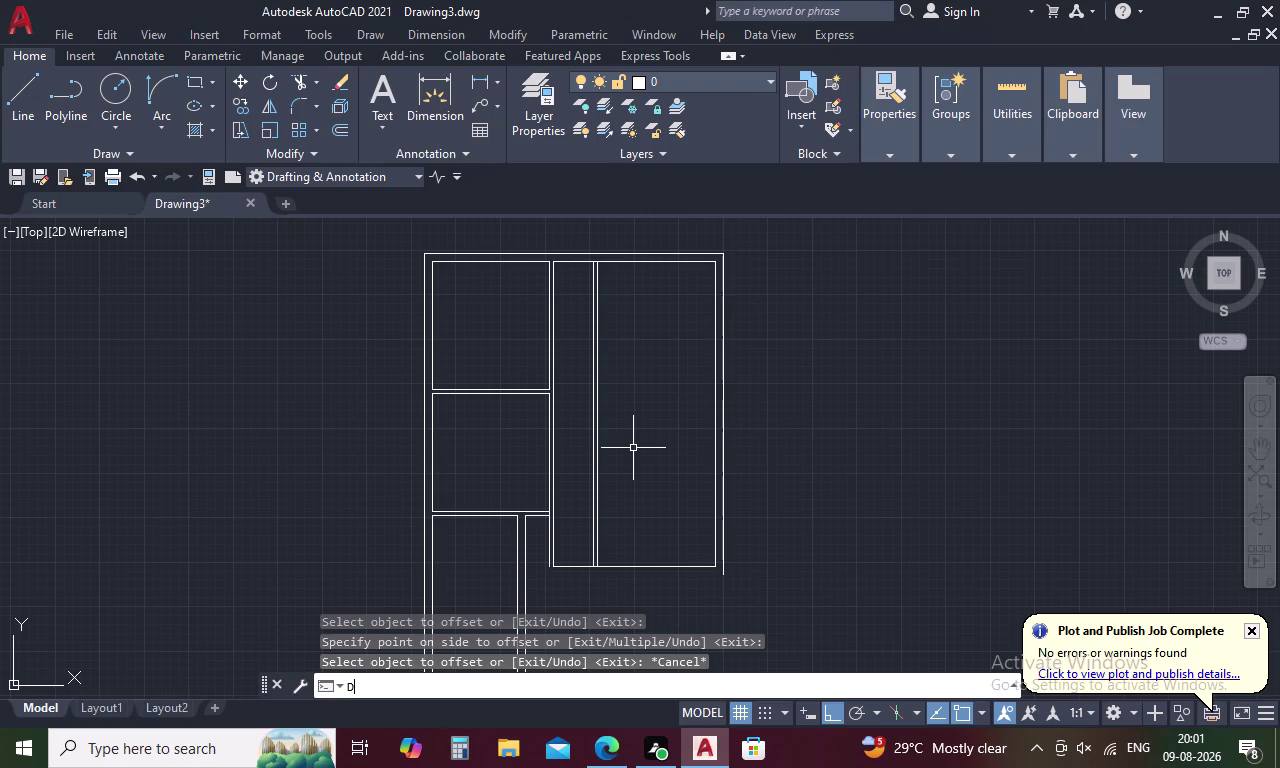
text(I)
key(space)
scroll(up, 3)
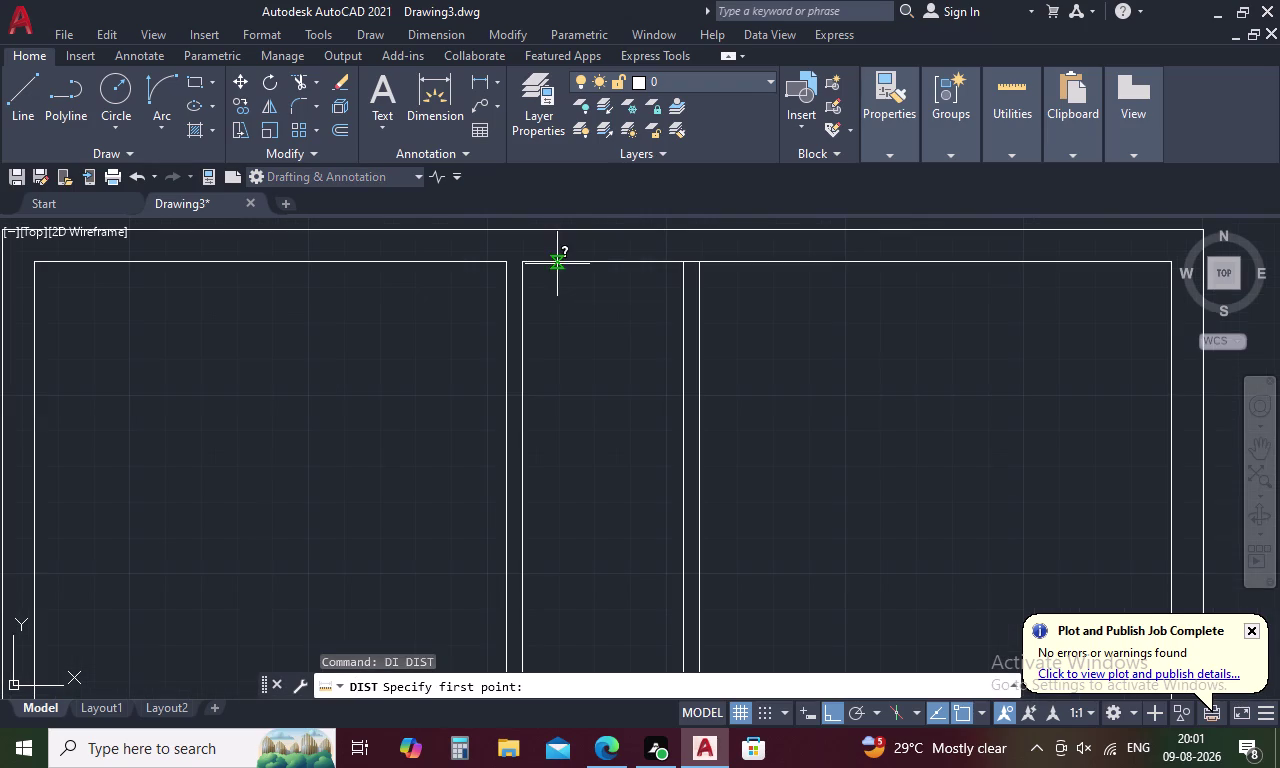
click(524, 266)
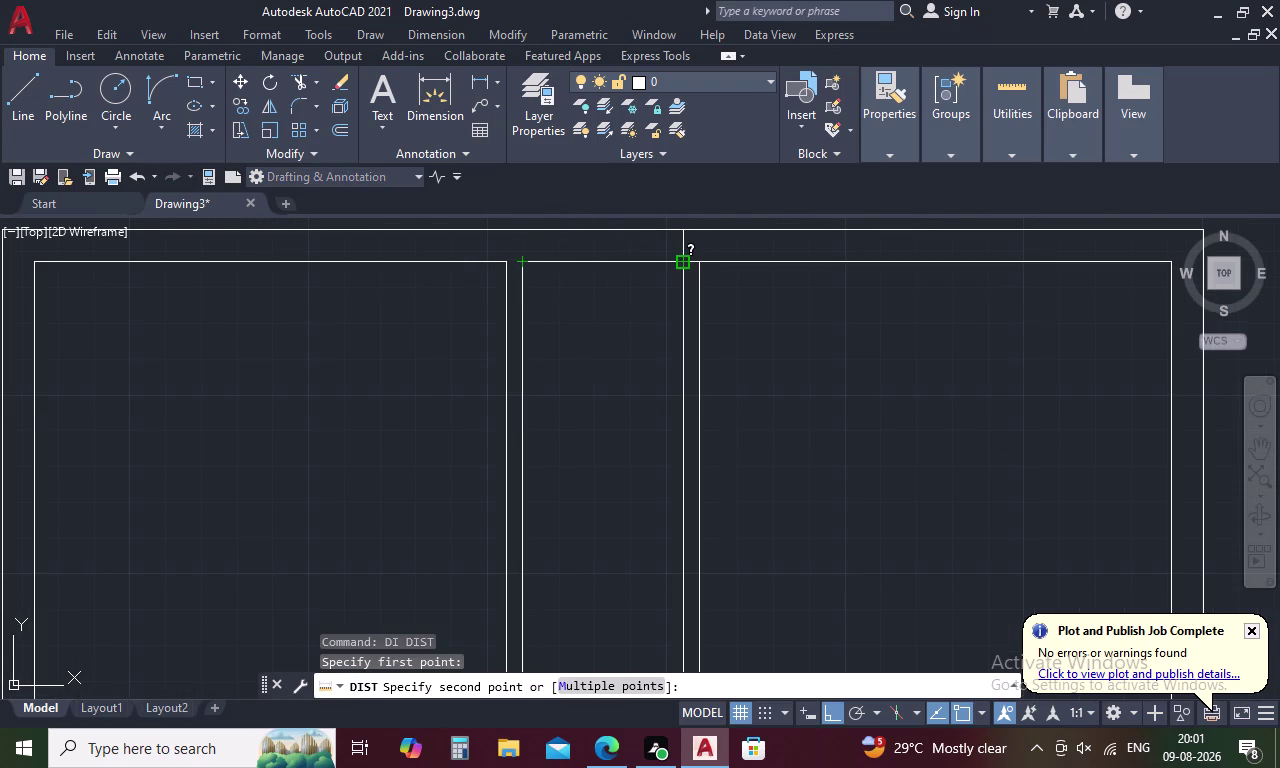
click(684, 264)
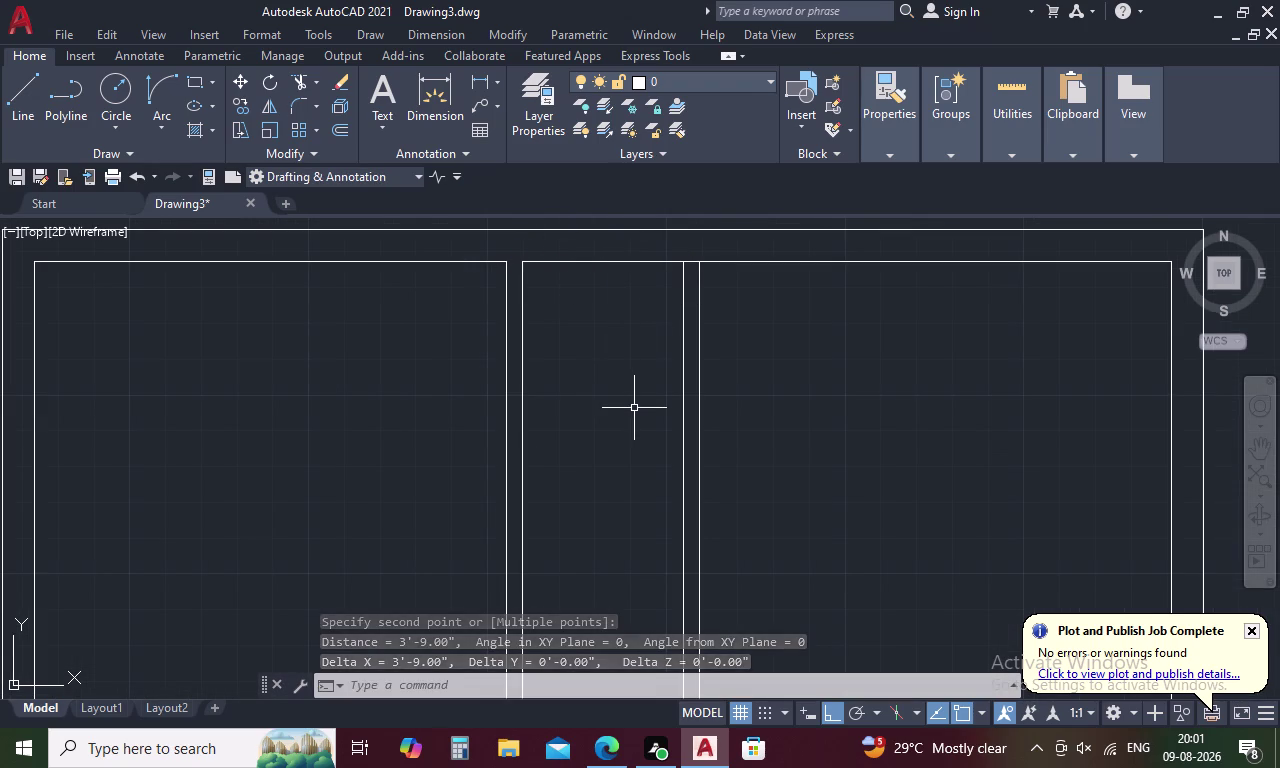
key(Escape)
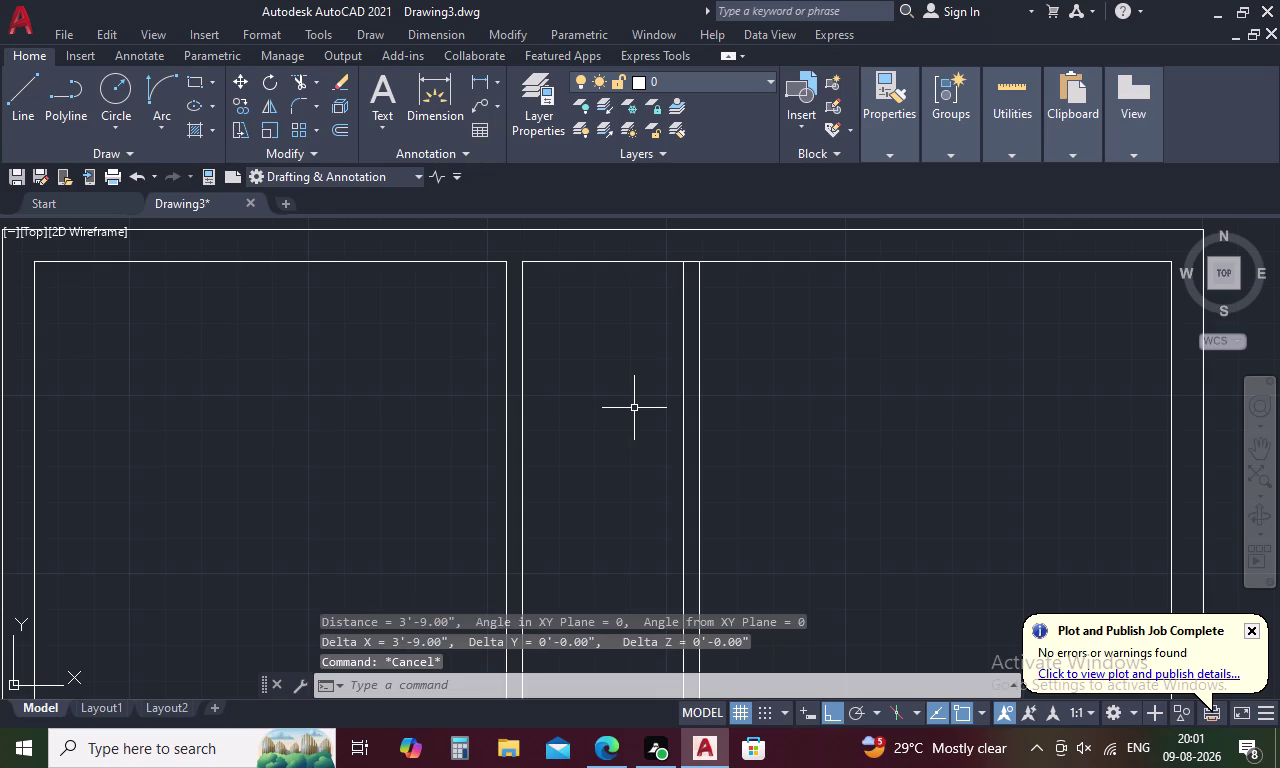
scroll(down, 3)
scroll(down, 3)
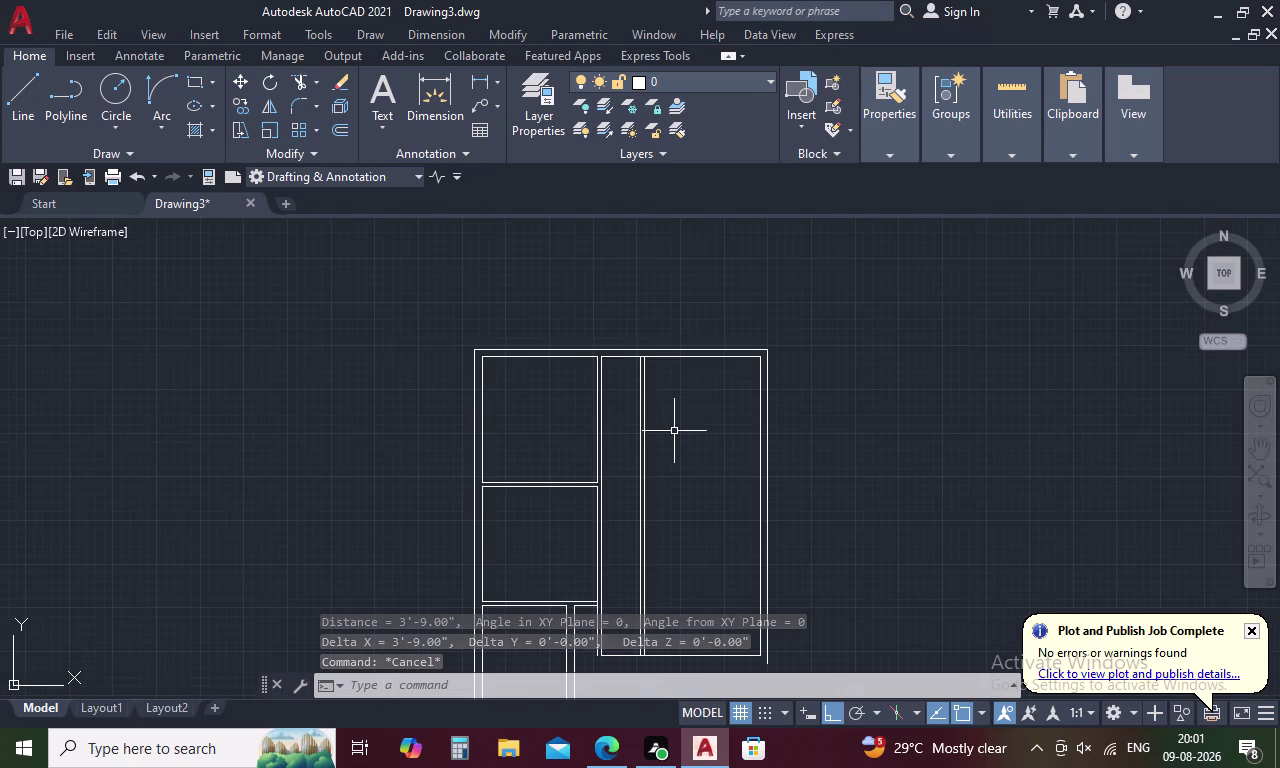
middle_drag(676, 431, 681, 349)
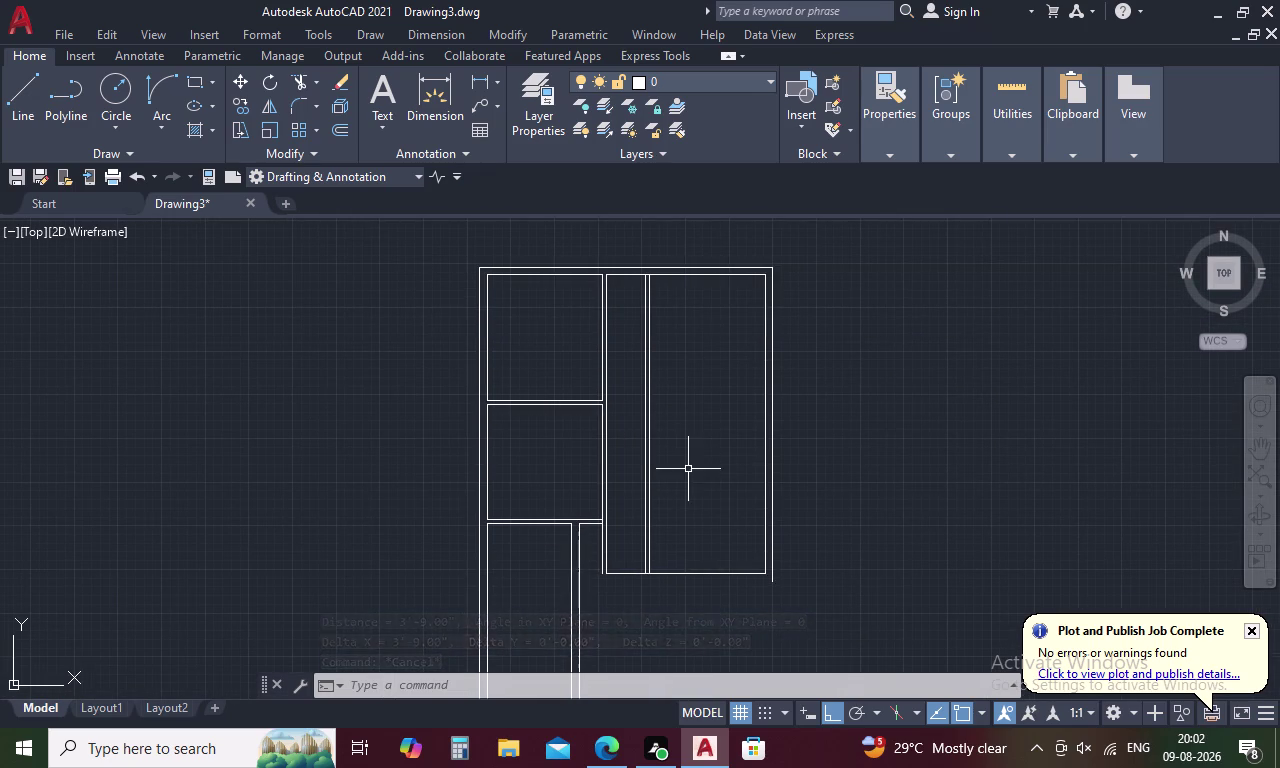
middle_drag(688, 469, 643, 429)
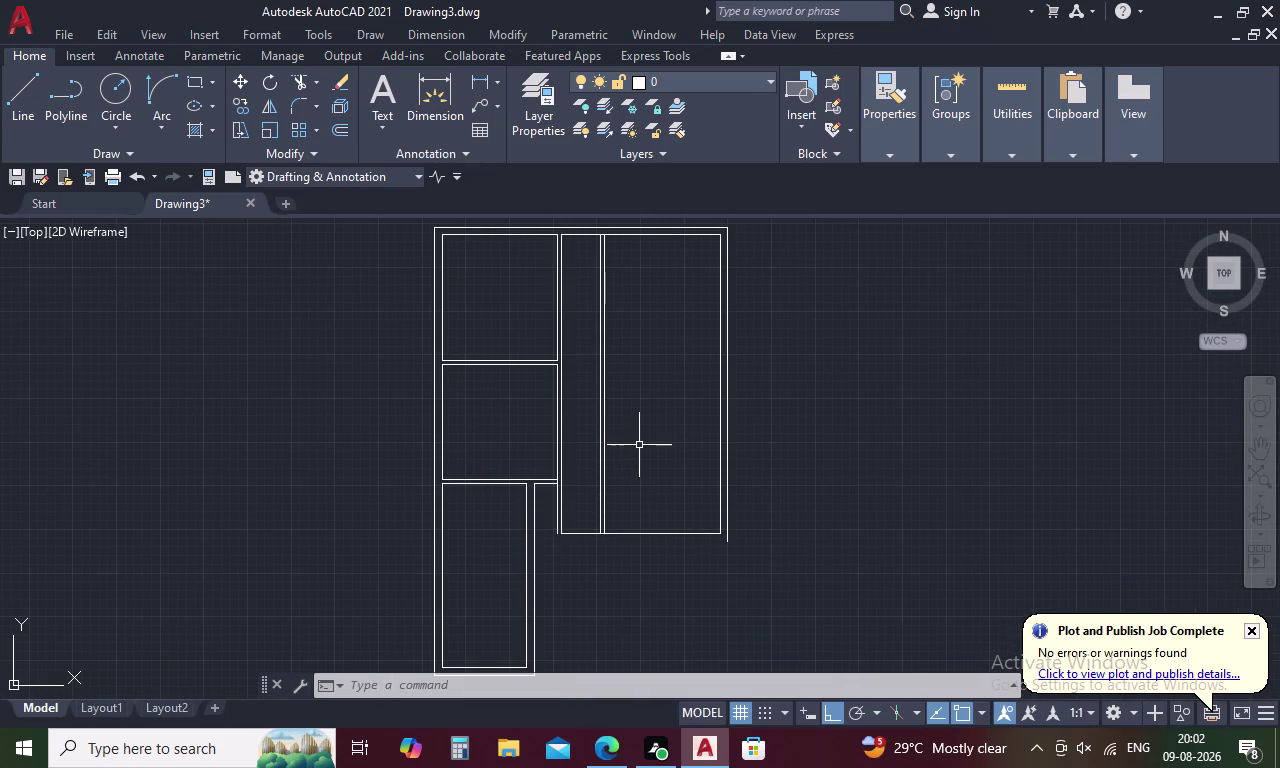
key(Escape)
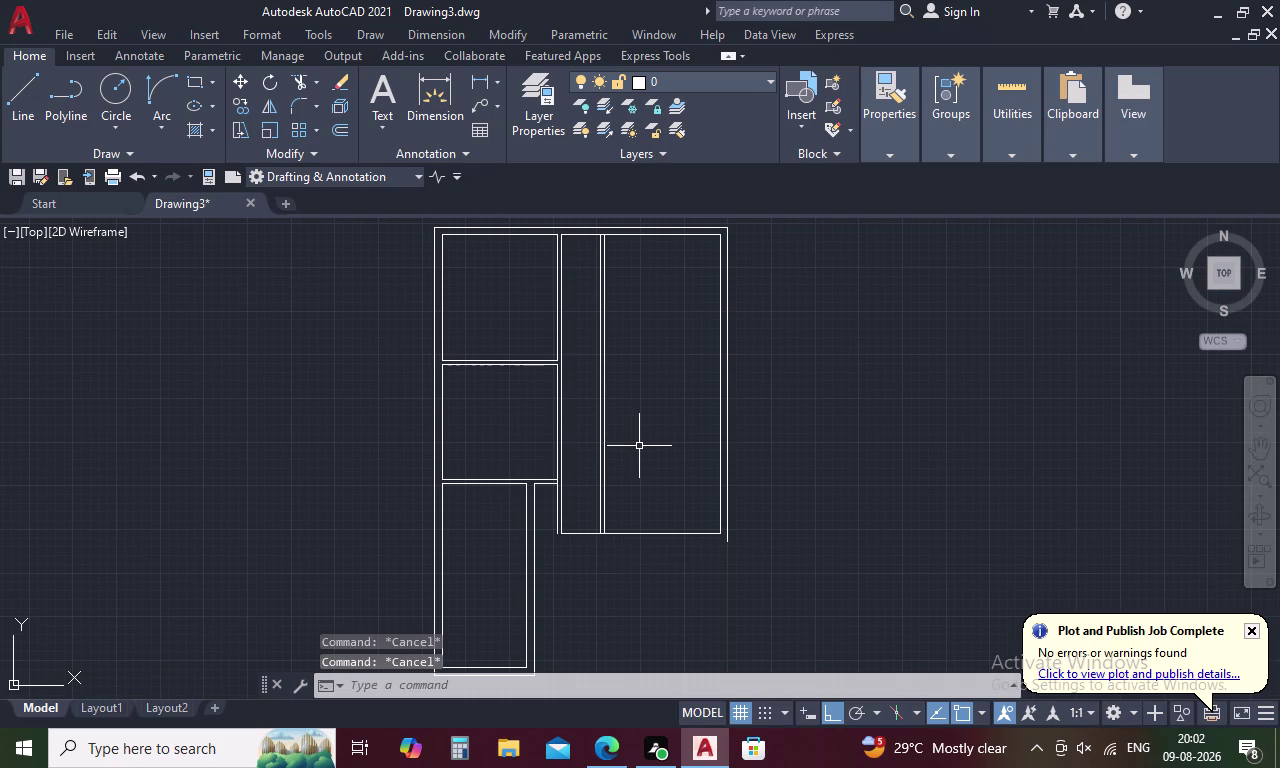
scroll(up, 3)
scroll(down, 3)
Offset the top inner wall line 12' downward into the right-hand rooms.
text(O)
key(space)
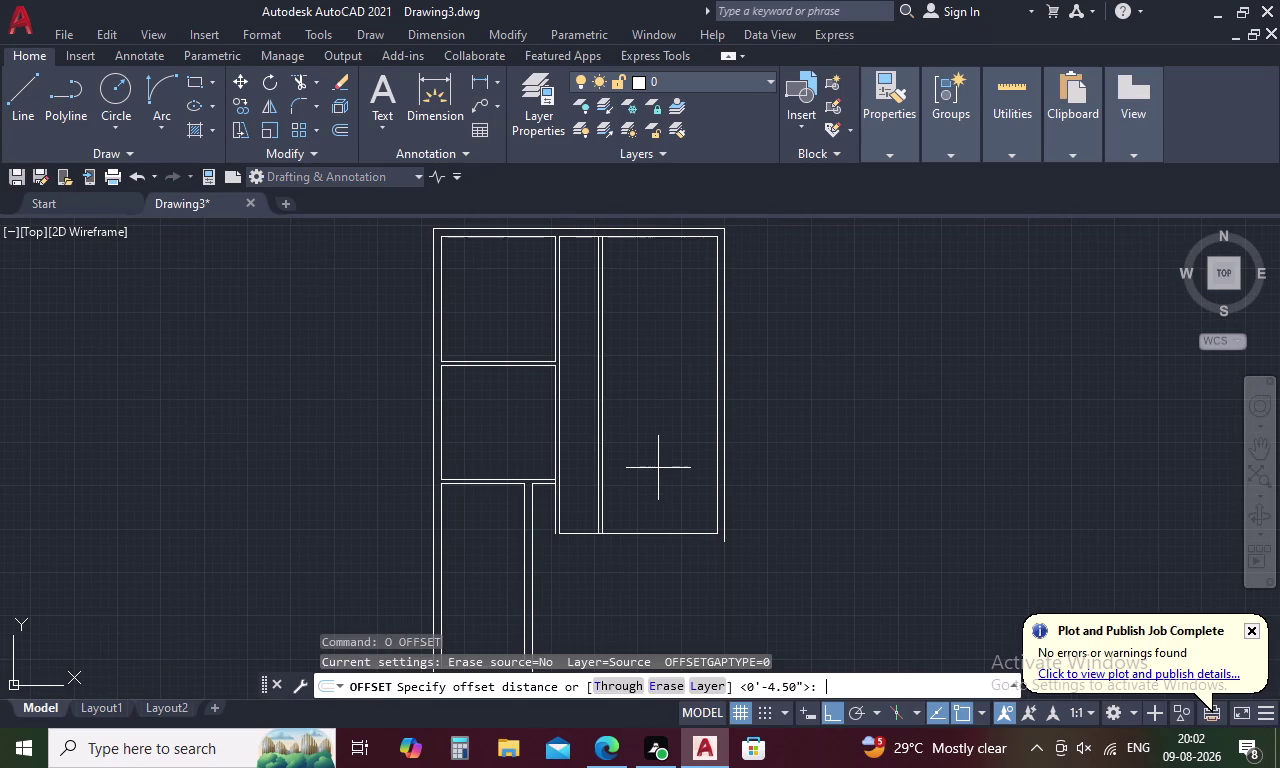
text(12)
text(')
key(space)
click(652, 238)
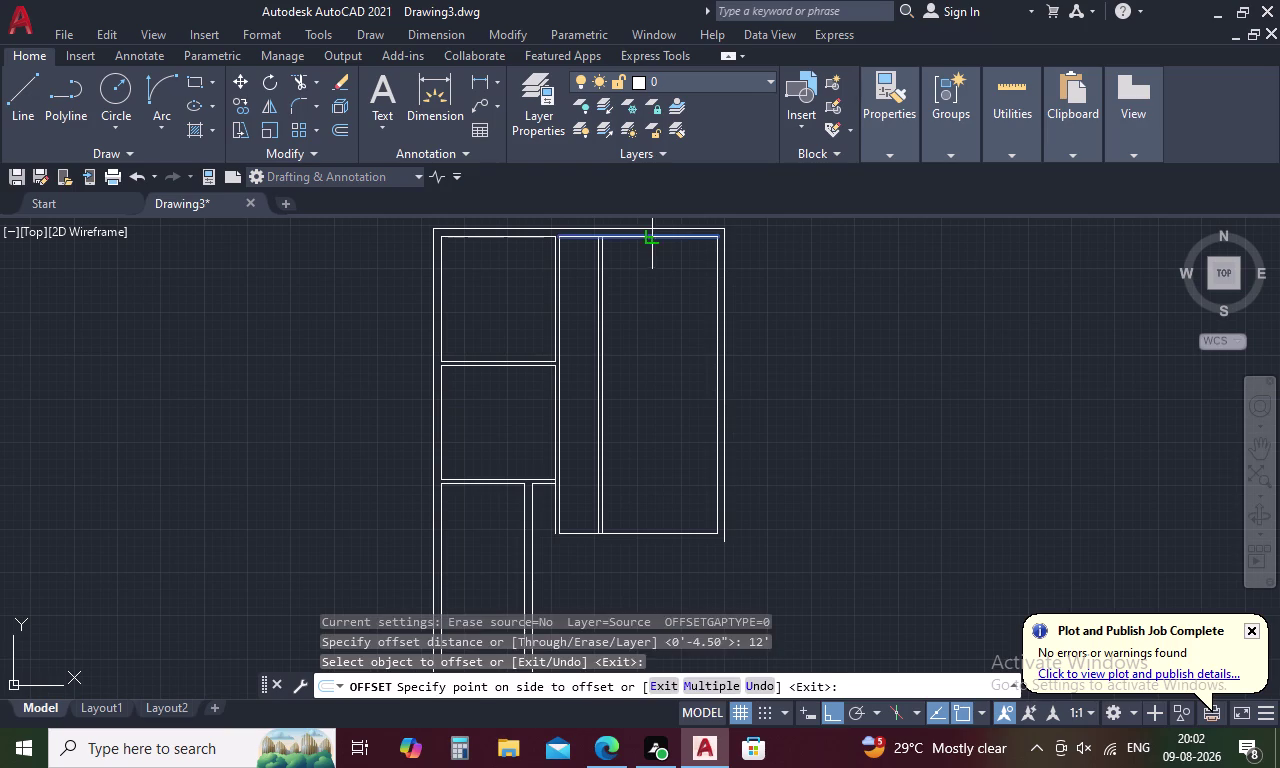
click(652, 296)
key(space)
Offset the new partition line 4.5" downward to make it a double-line wall.
key(space)
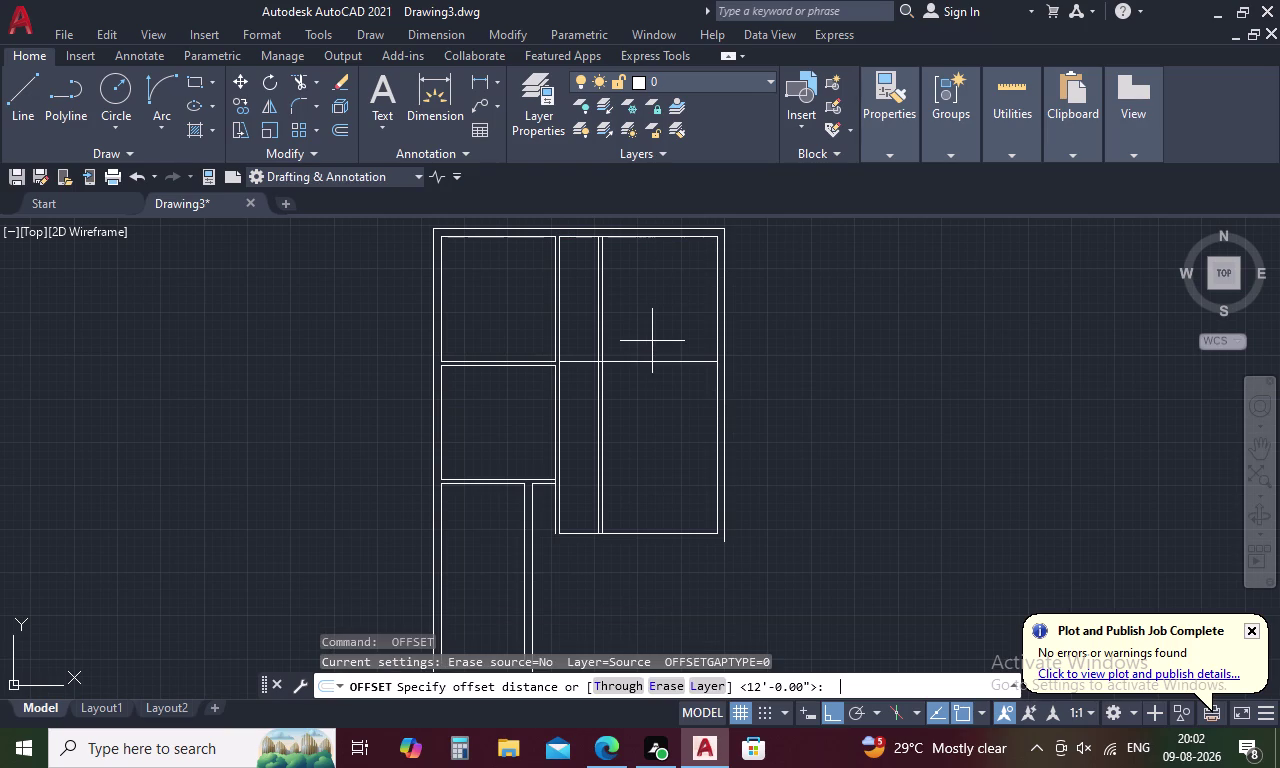
key(9)
key(BackSpace)
text(4.)
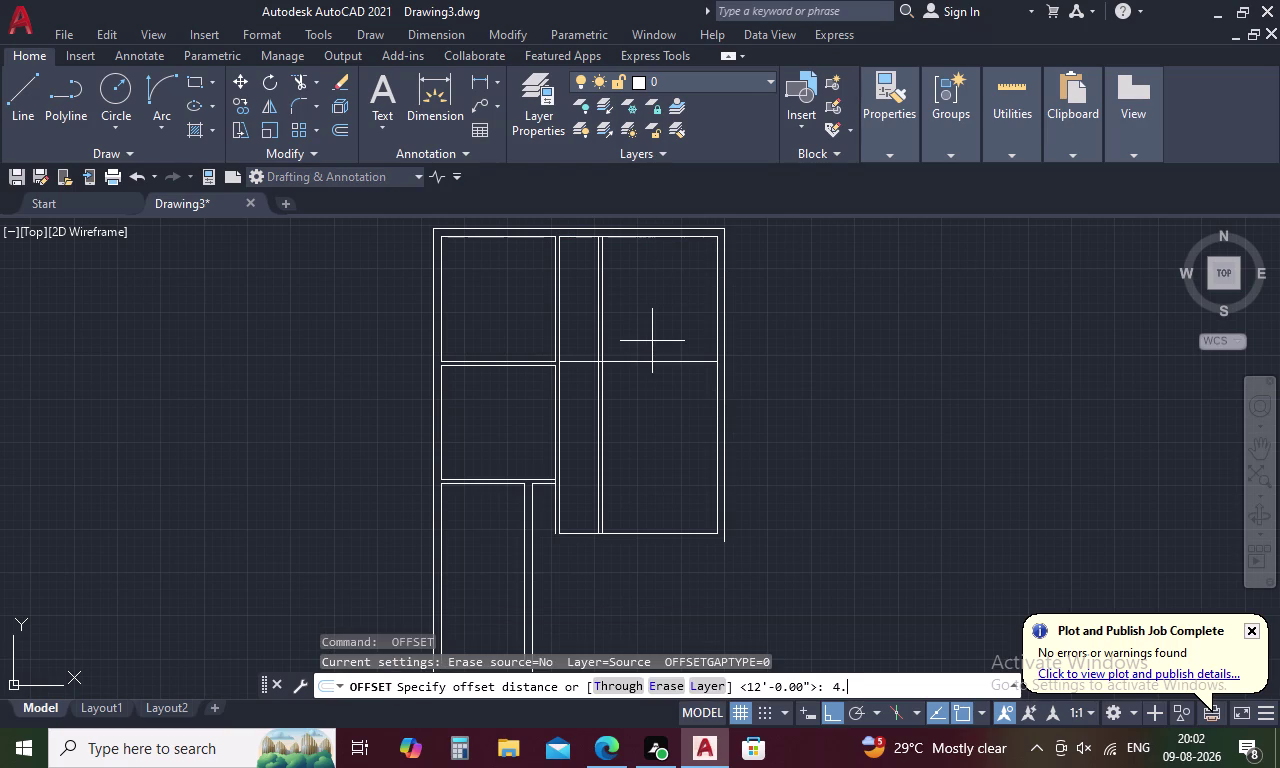
text(5)
key(space)
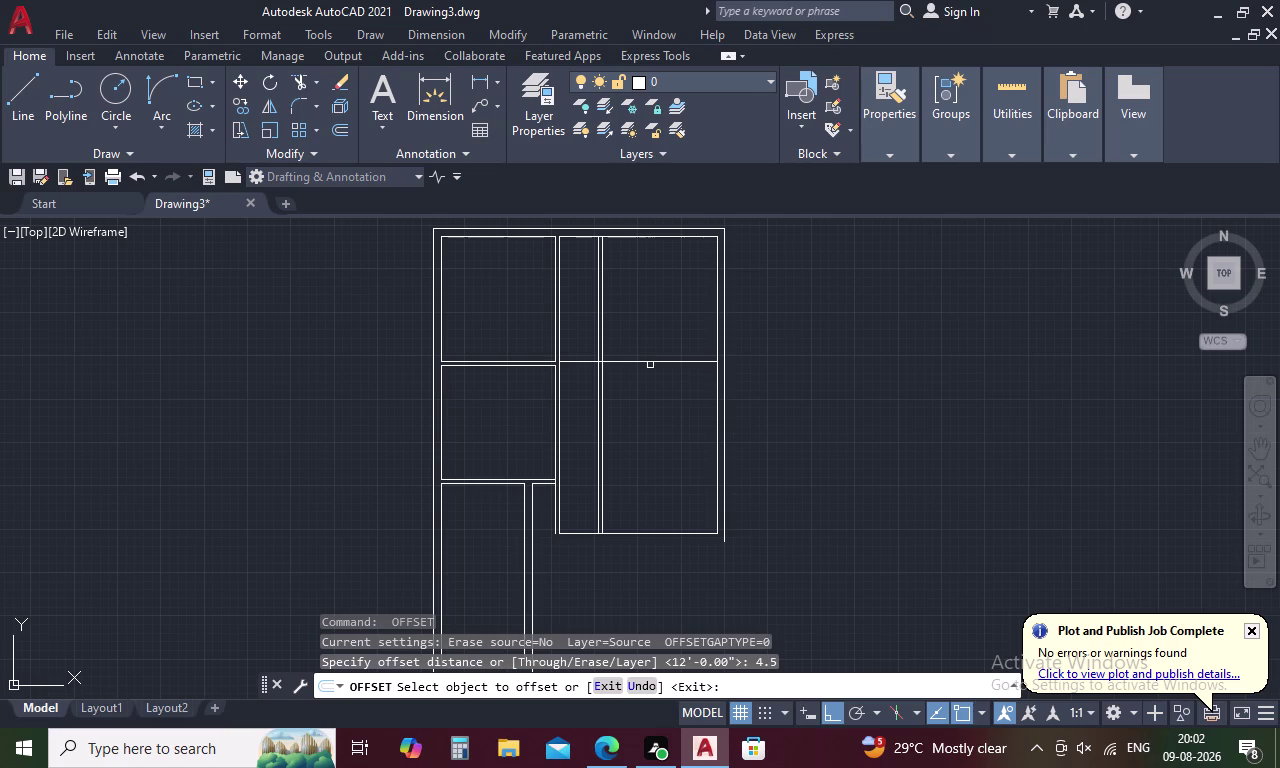
click(652, 361)
click(652, 419)
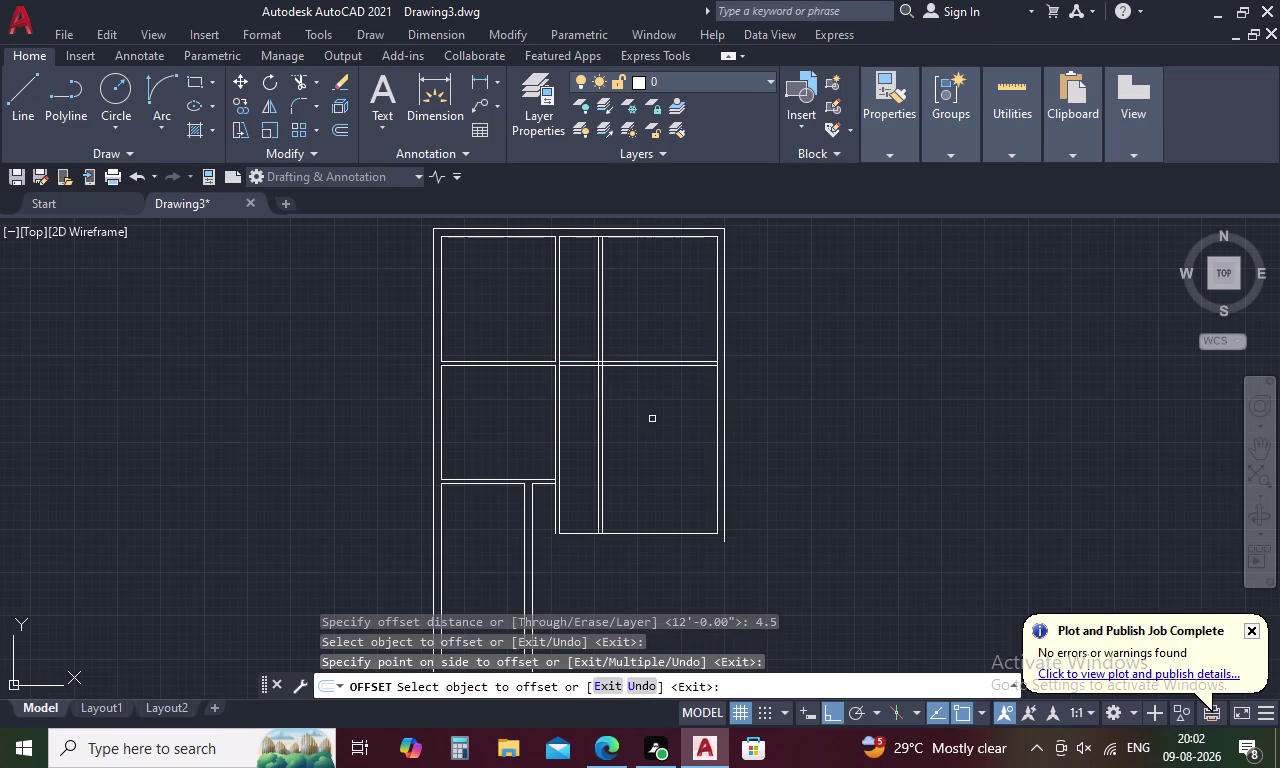
key(Escape)
Fence-trim the partition segments overlapping the corridor strip and its junction.
text(TR)
key(space)
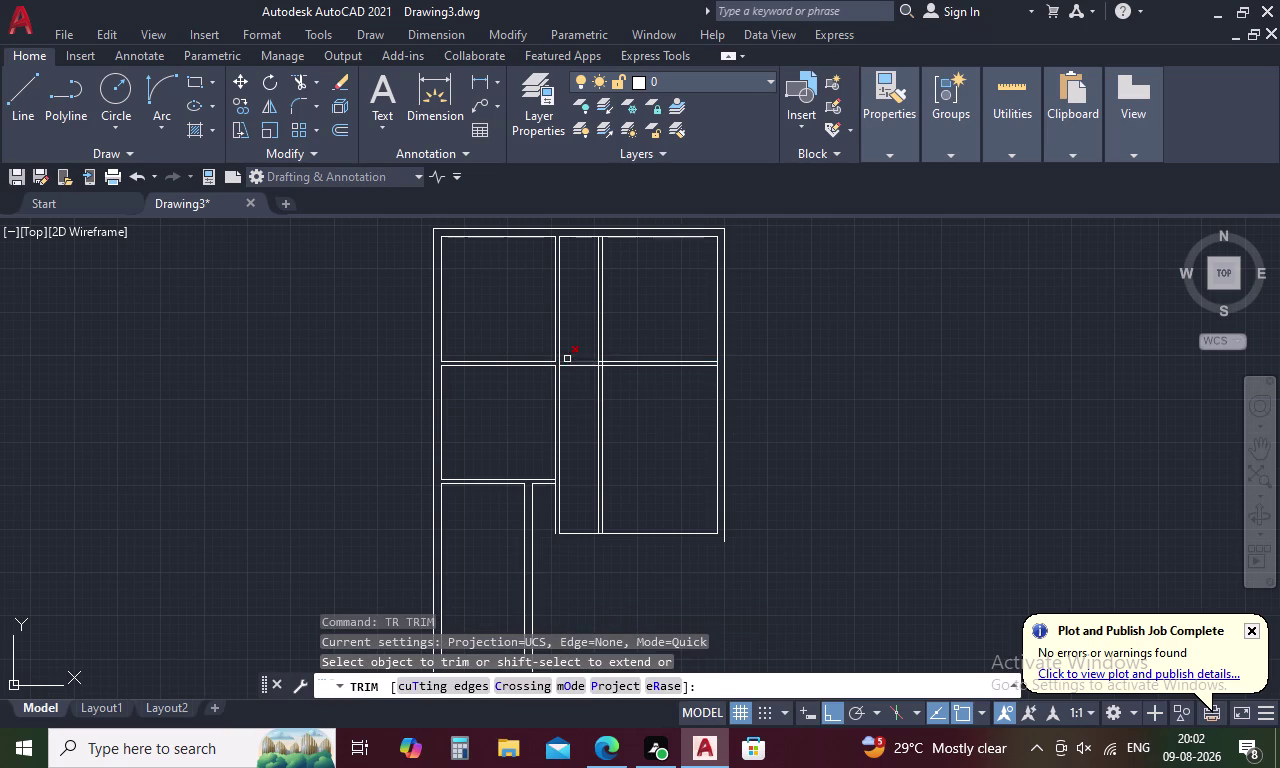
scroll(up, 3)
drag(571, 341, 574, 393)
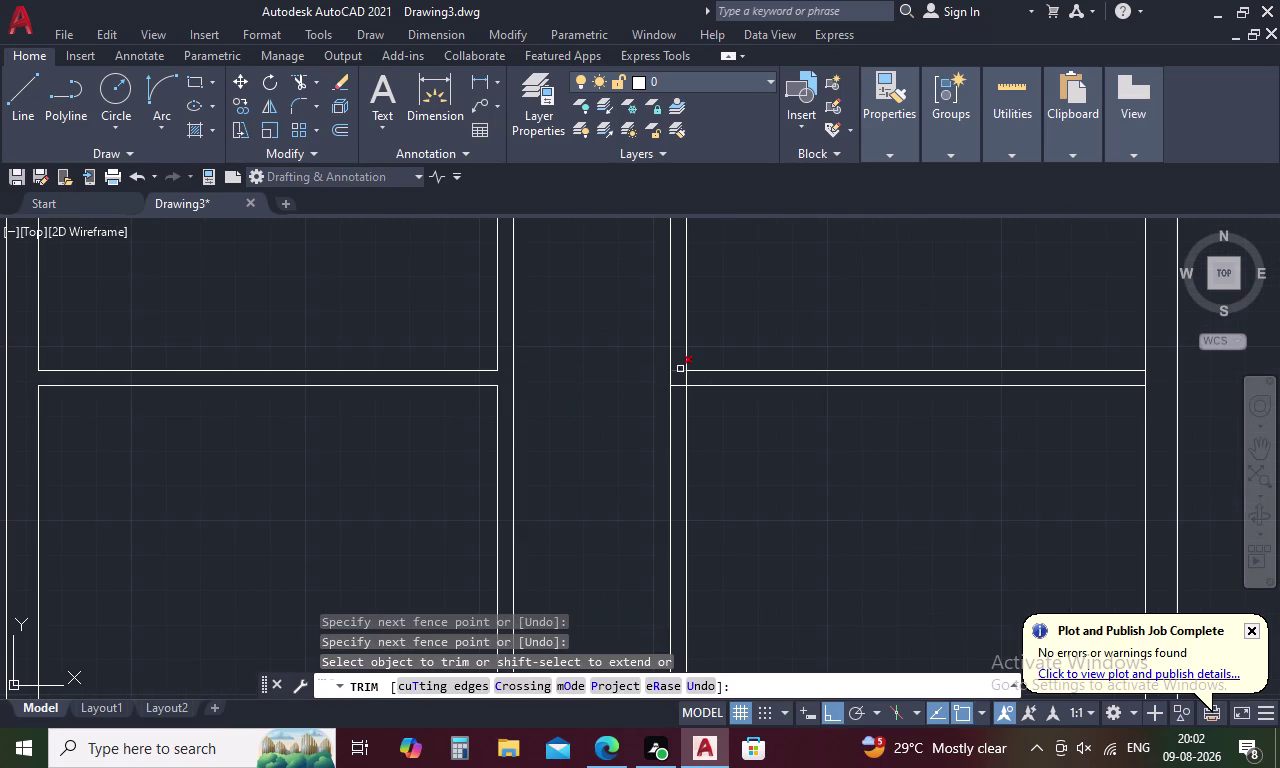
scroll(up, 3)
drag(676, 364, 699, 403)
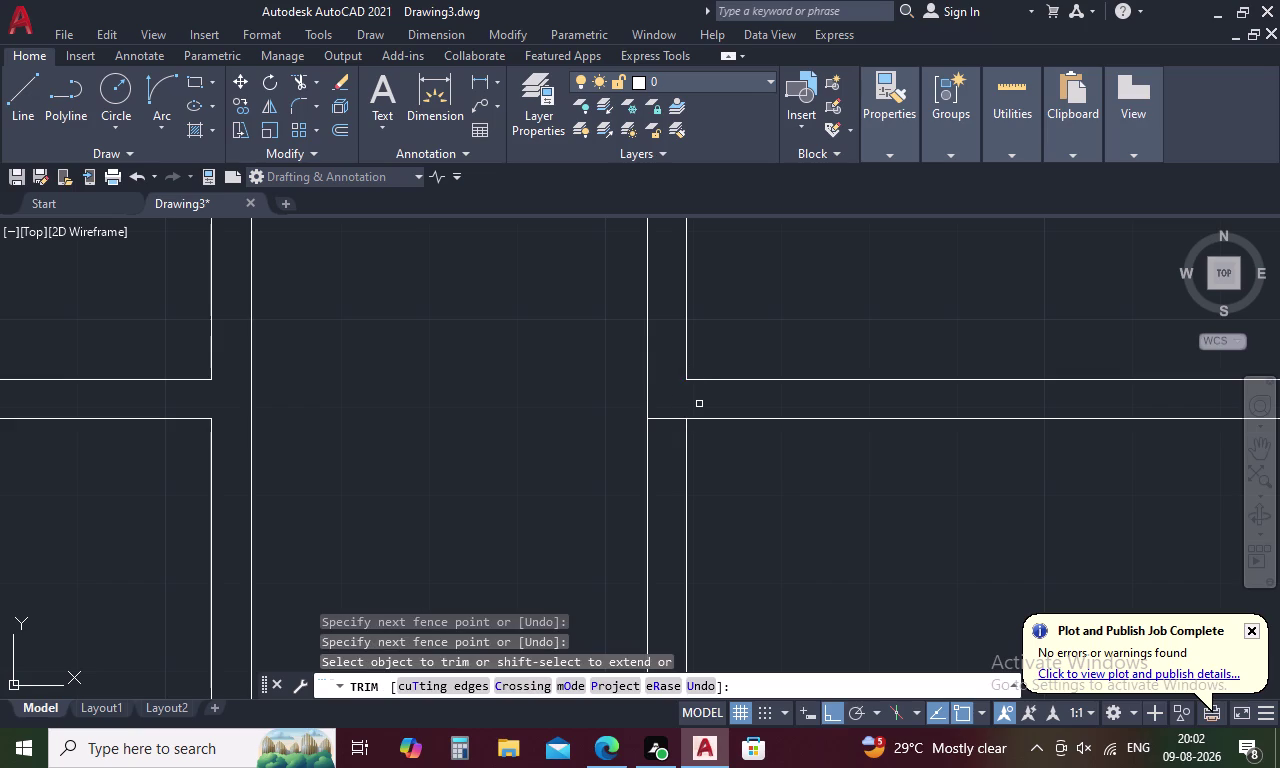
scroll(down, 3)
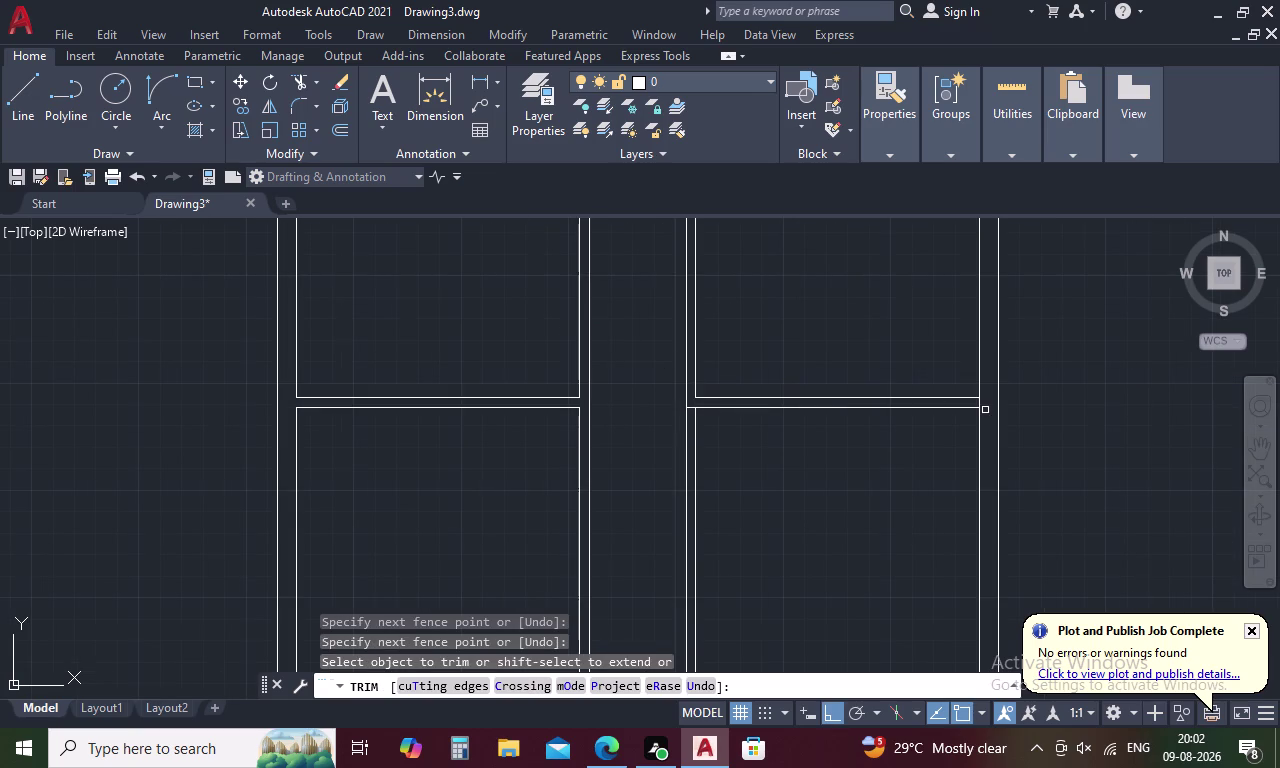
scroll(up, 3)
drag(977, 386, 917, 381)
scroll(down, 3)
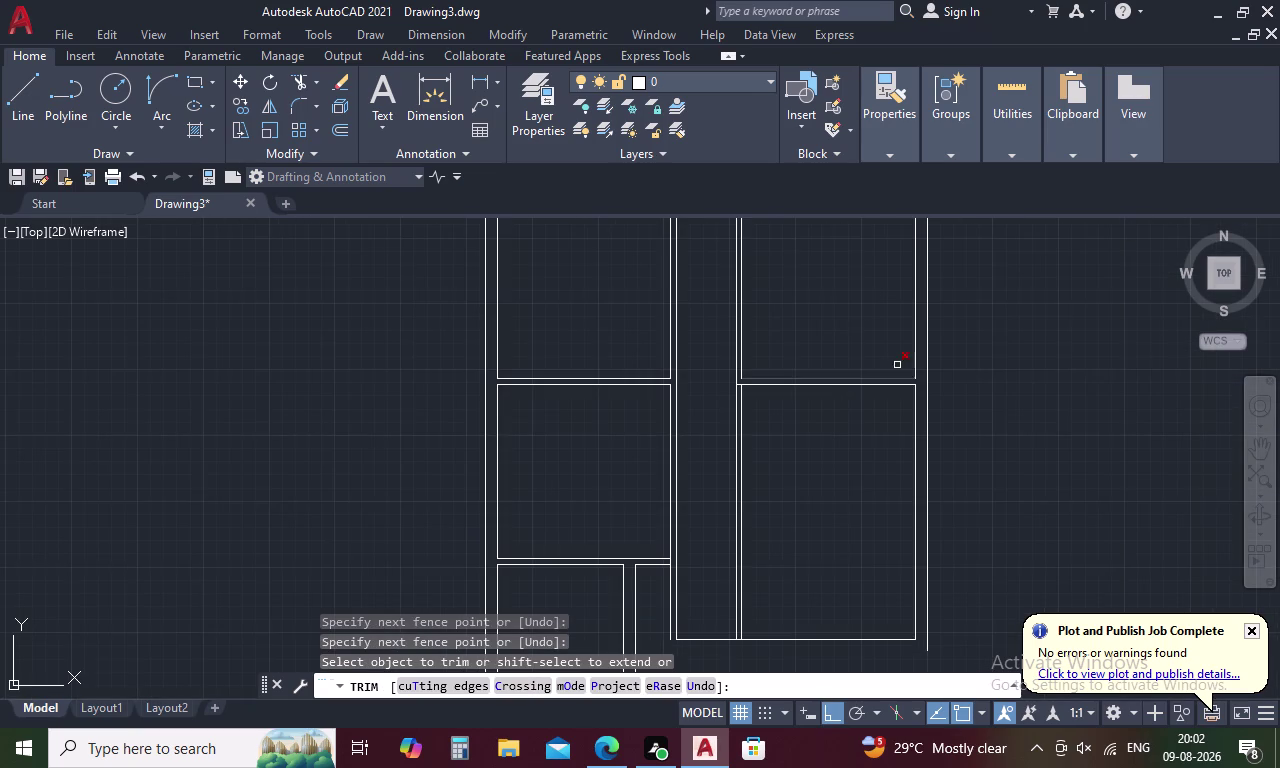
Trim the remaining line segments and leftover ends along the new partition.
middle_drag(861, 322, 840, 527)
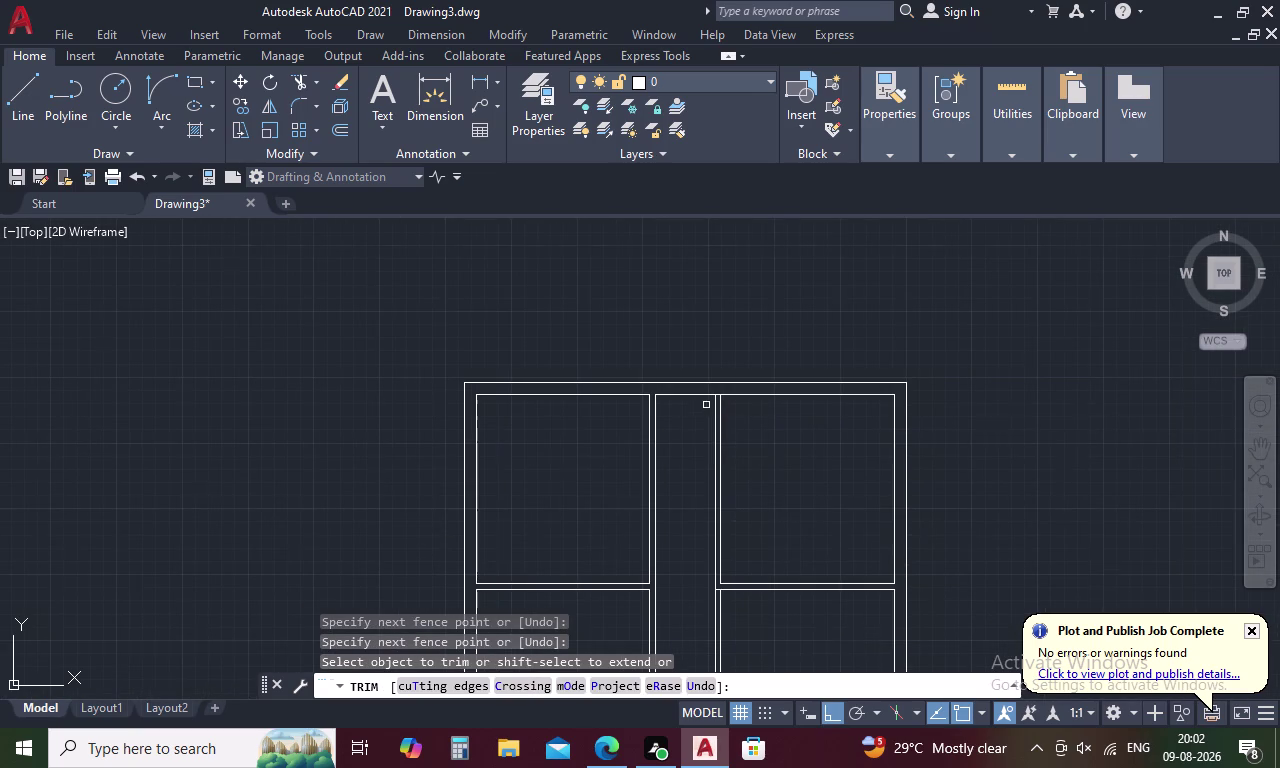
scroll(up, 3)
click(737, 340)
scroll(down, 3)
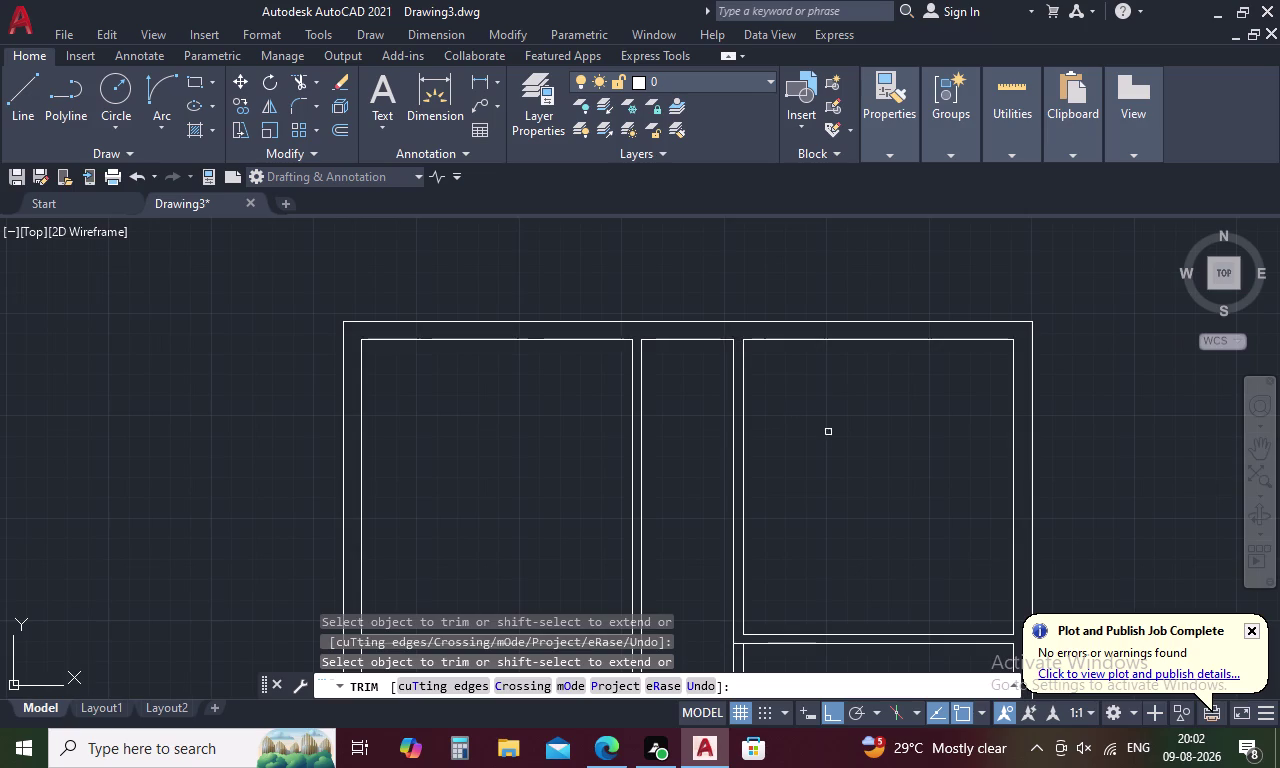
scroll(down, 3)
middle_drag(829, 432, 797, 296)
scroll(up, 3)
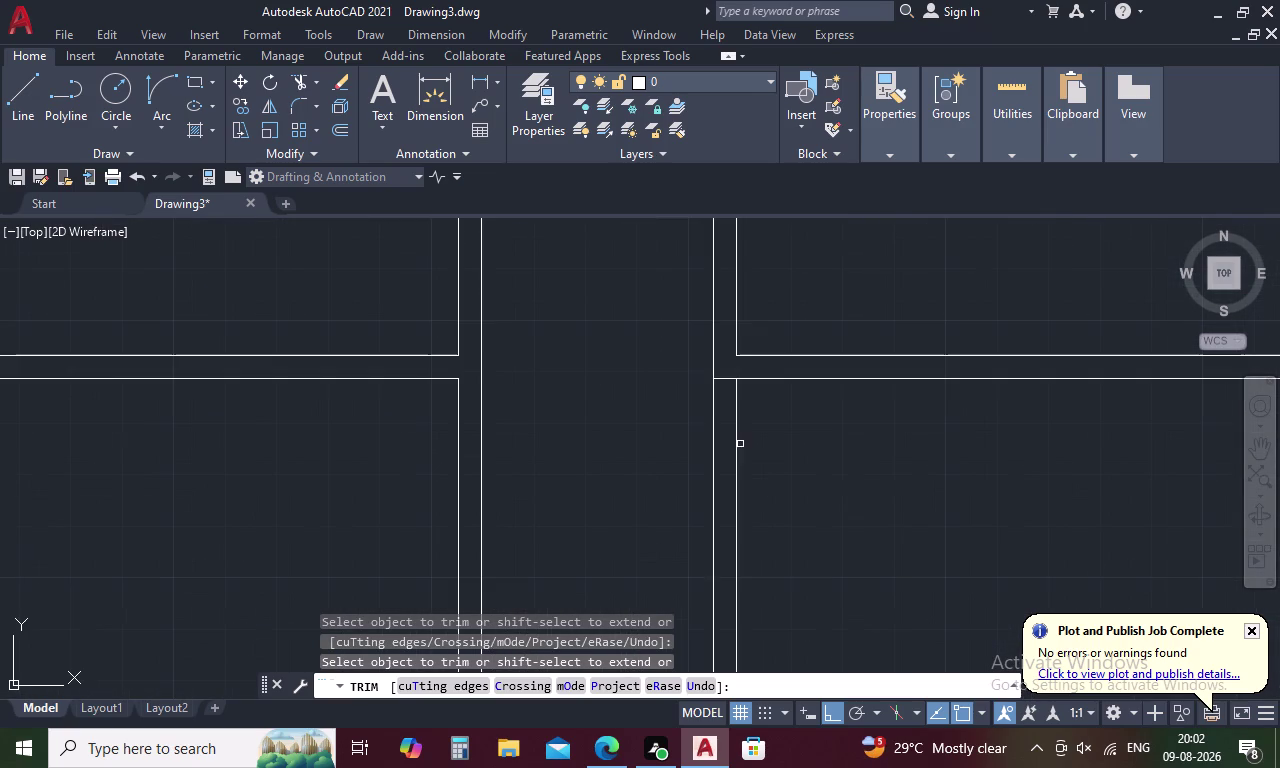
click(722, 380)
scroll(down, 3)
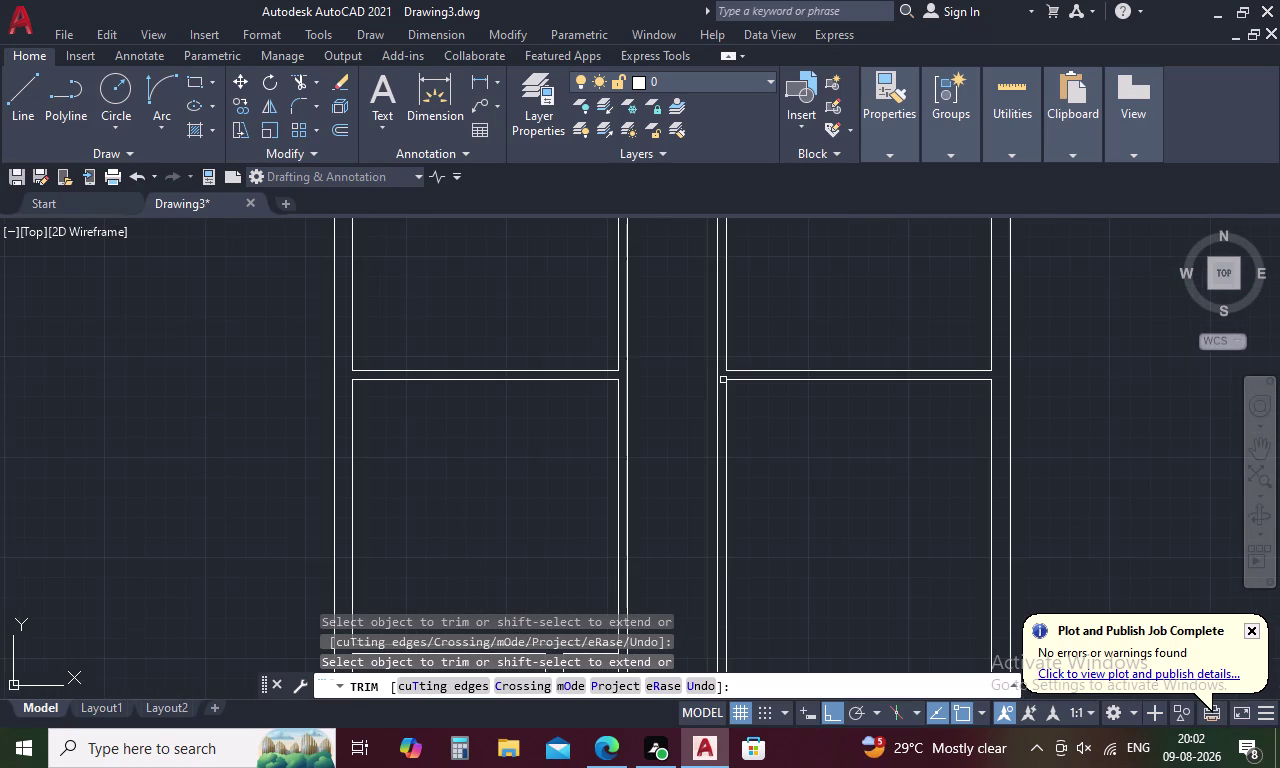
middle_drag(786, 462, 779, 379)
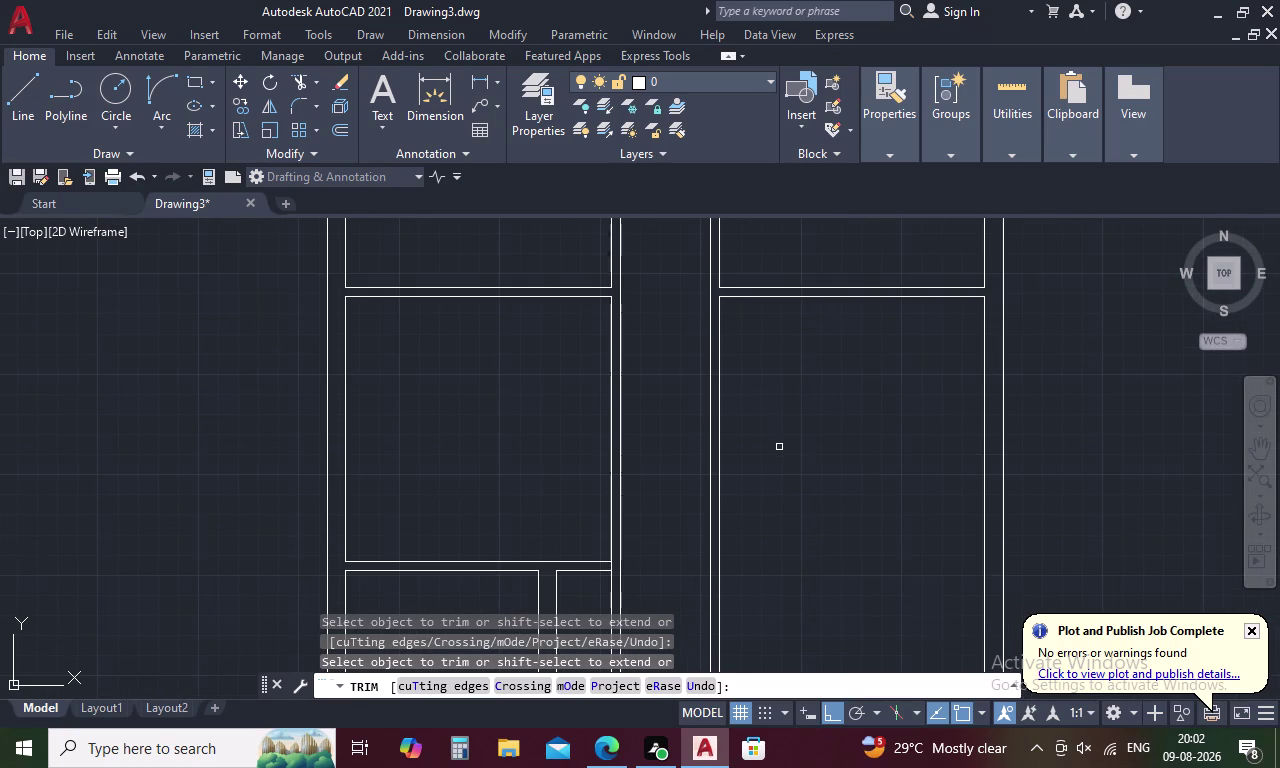
key(Escape)
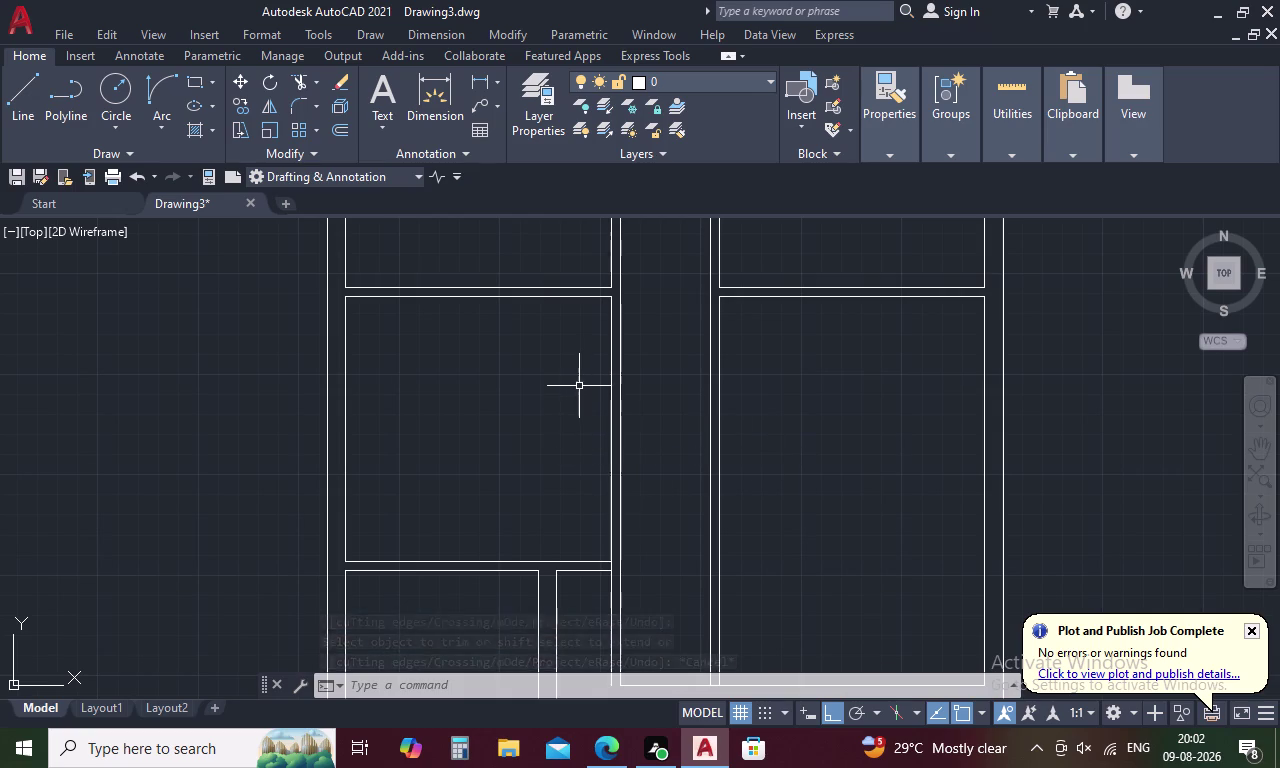
Select the vertical and horizontal partition lines, then cancel a trim attempt.
key(Escape)
click(610, 381)
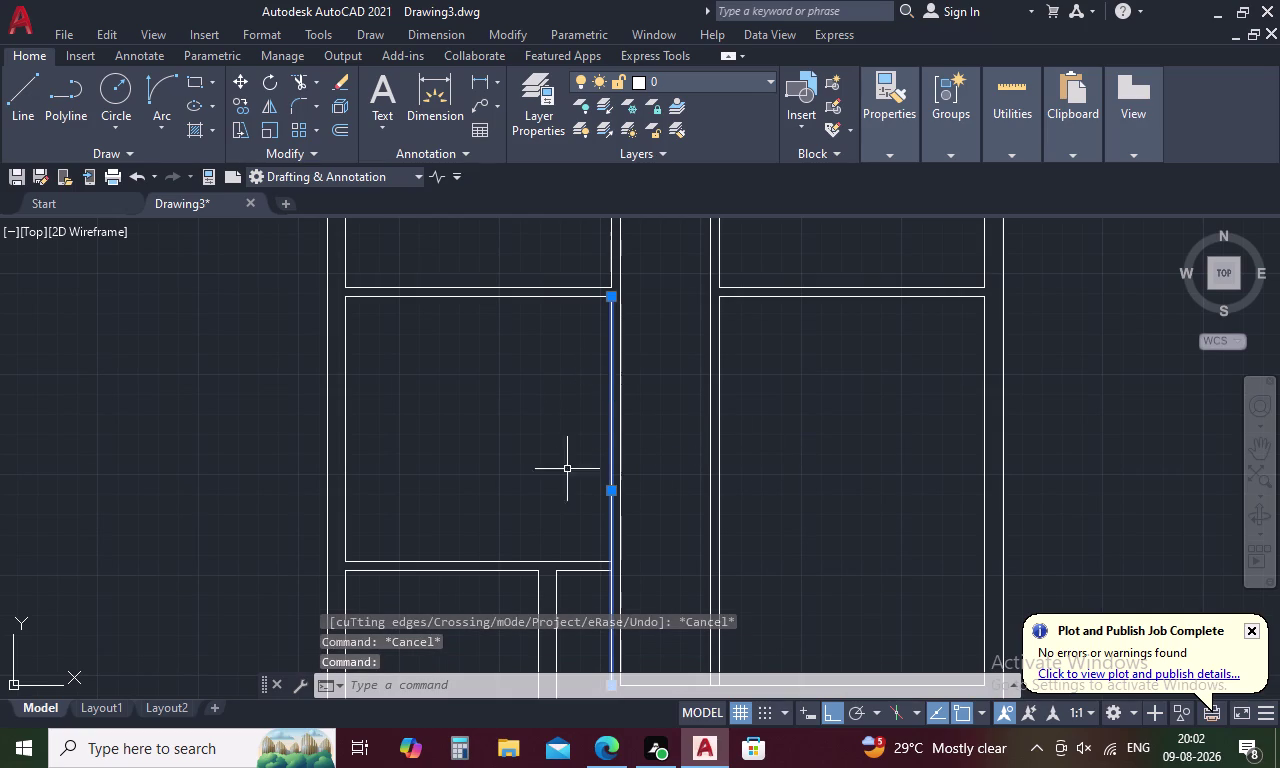
click(531, 562)
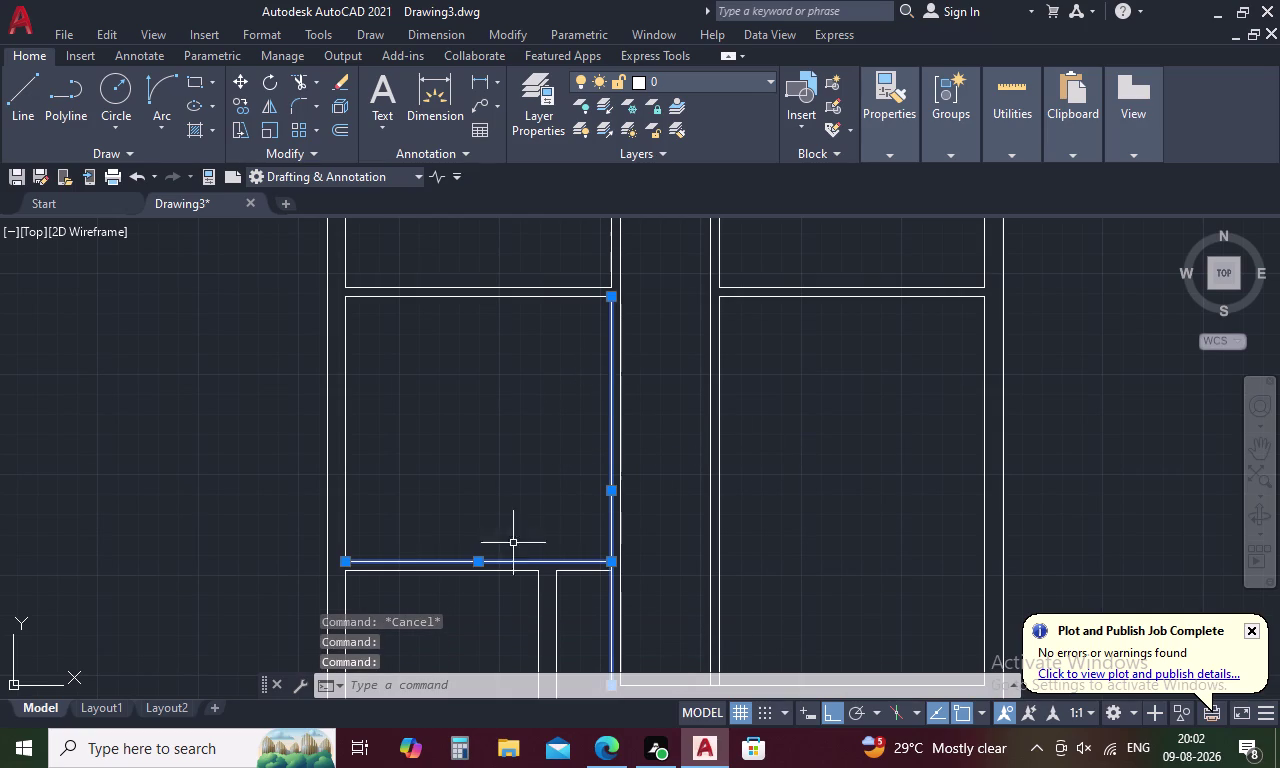
key(Escape)
text(T)
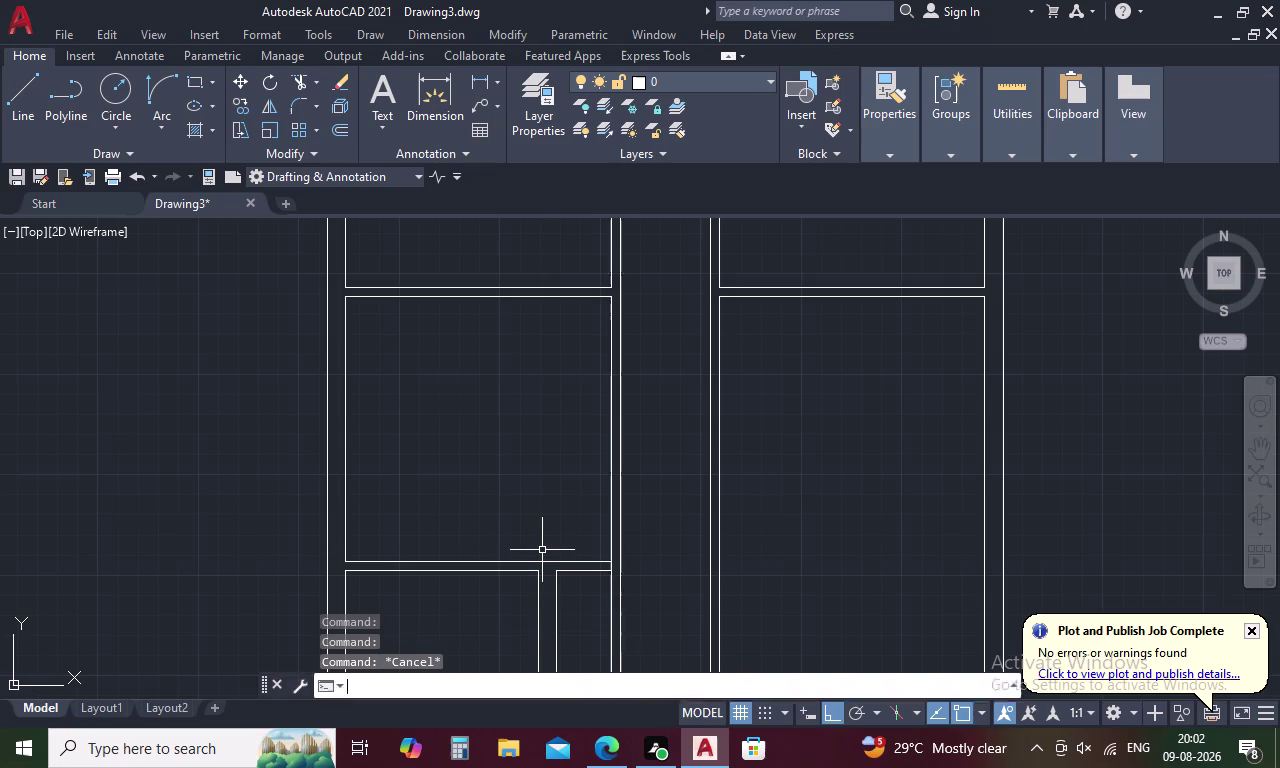
text(R)
key(space)
key(Escape)
Extend the short partition line to the corridor wall with EX.
text(E)
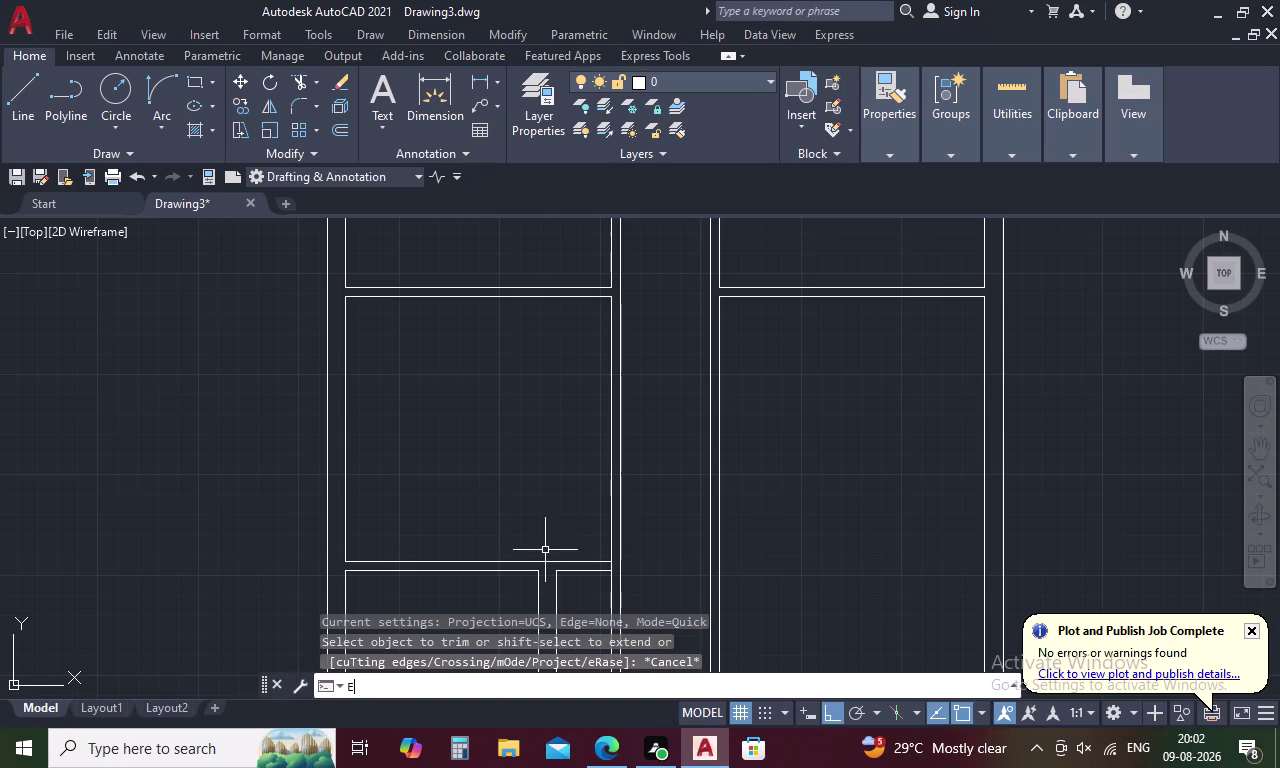
text(X)
key(space)
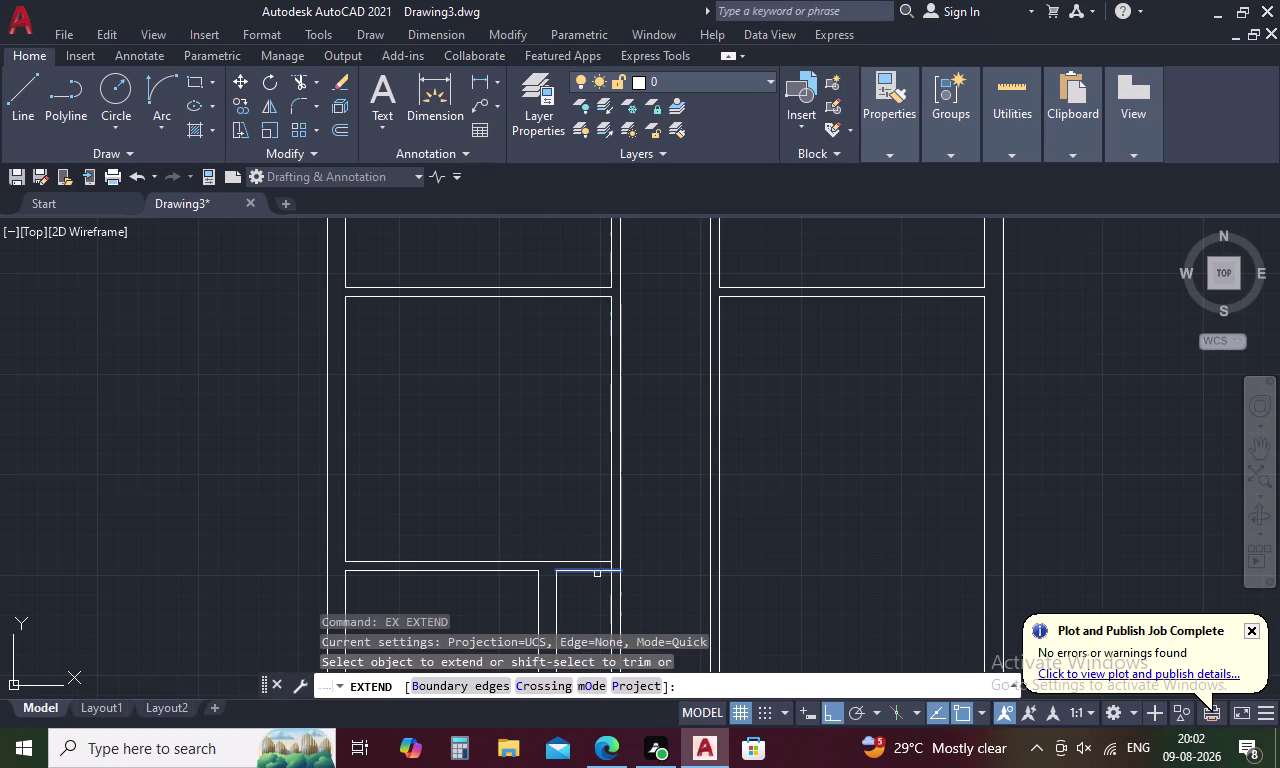
click(597, 574)
middle_drag(660, 564, 651, 459)
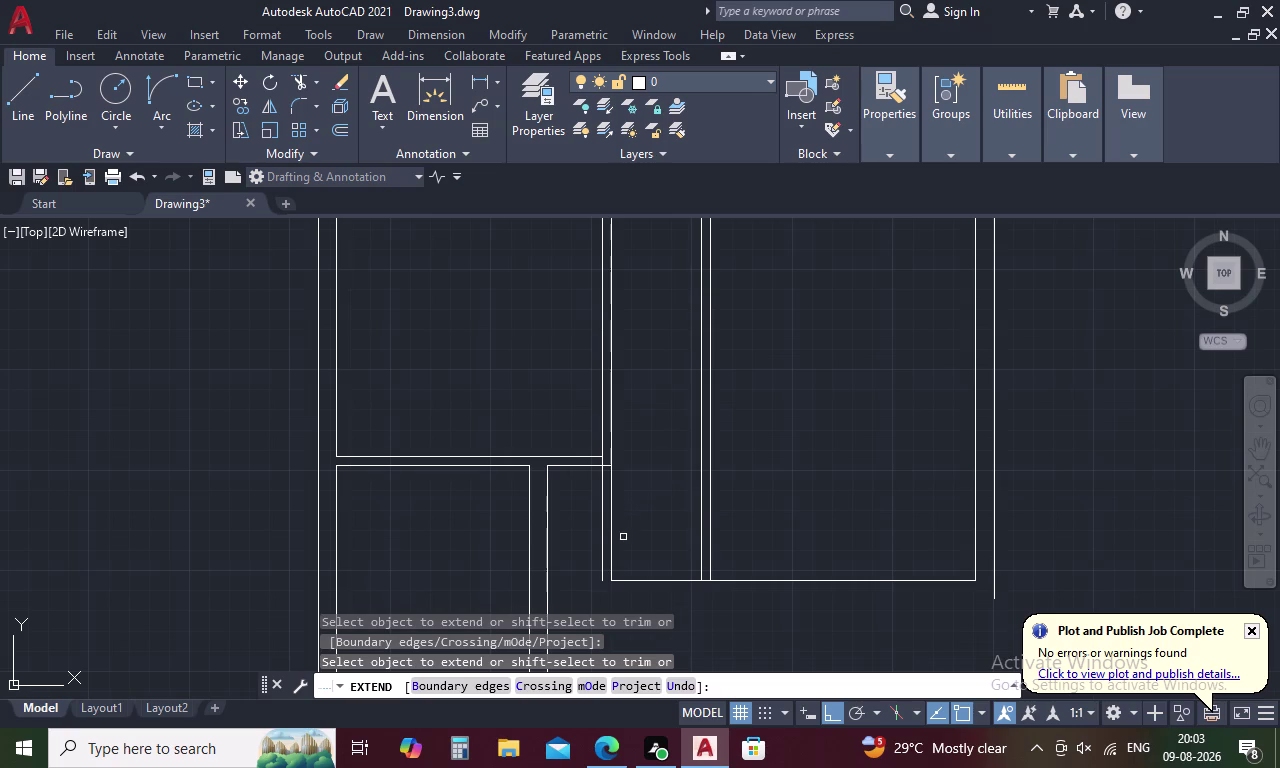
key(Escape)
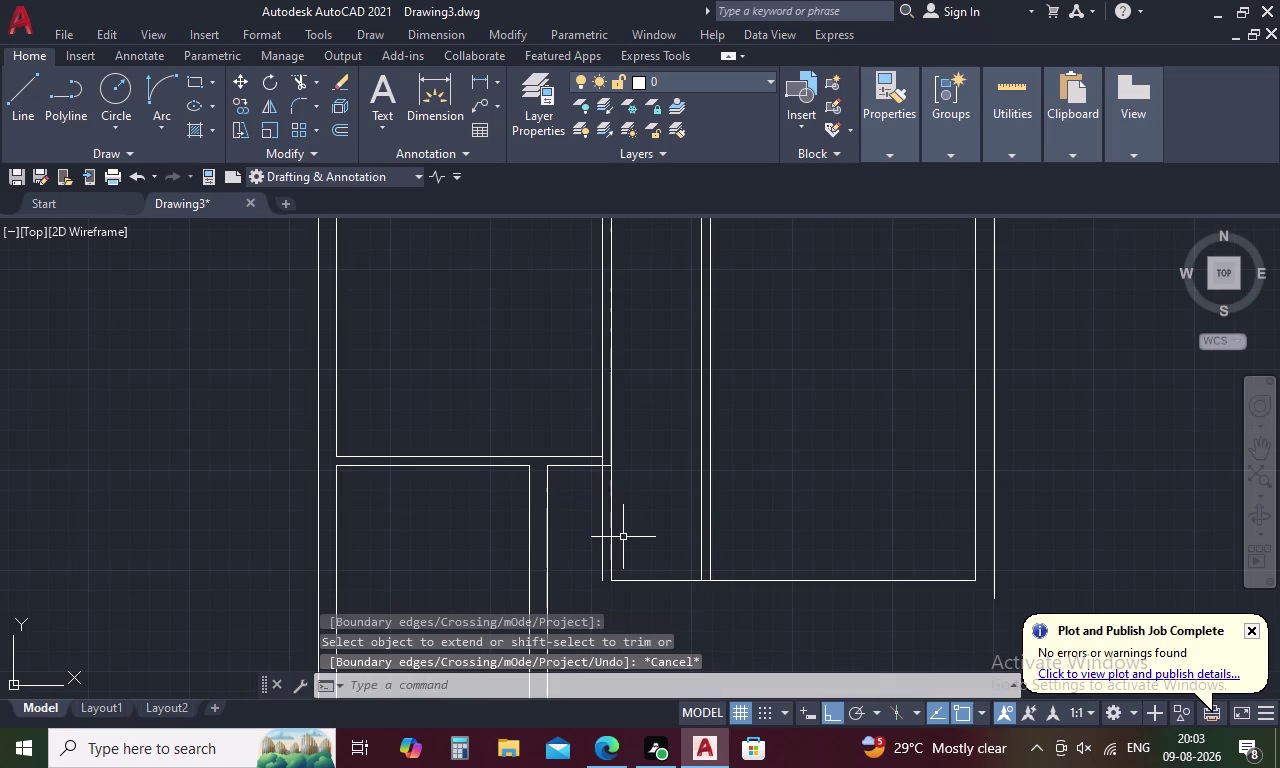
Fence-trim the leftover corridor wall lines below the junction.
text(TR)
key(space)
drag(633, 497, 594, 528)
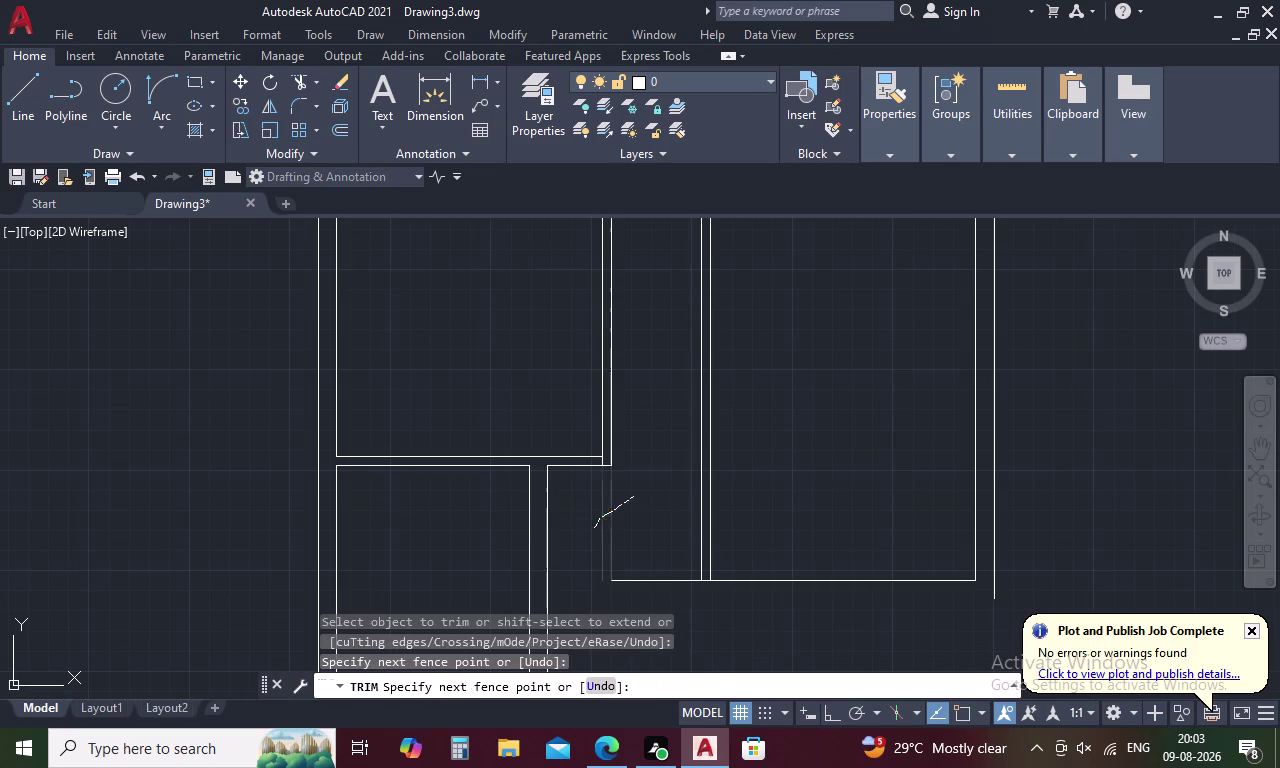
drag(617, 556, 646, 593)
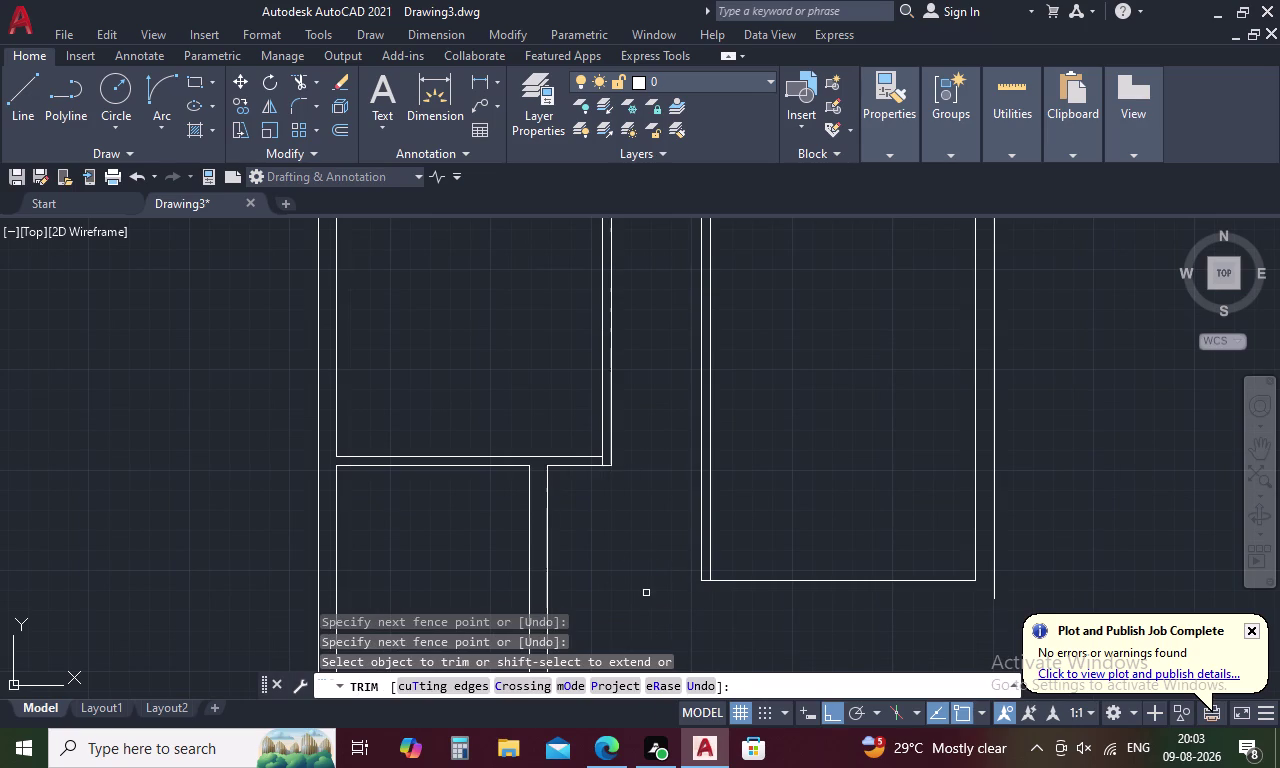
scroll(down, 3)
middle_drag(644, 583, 648, 513)
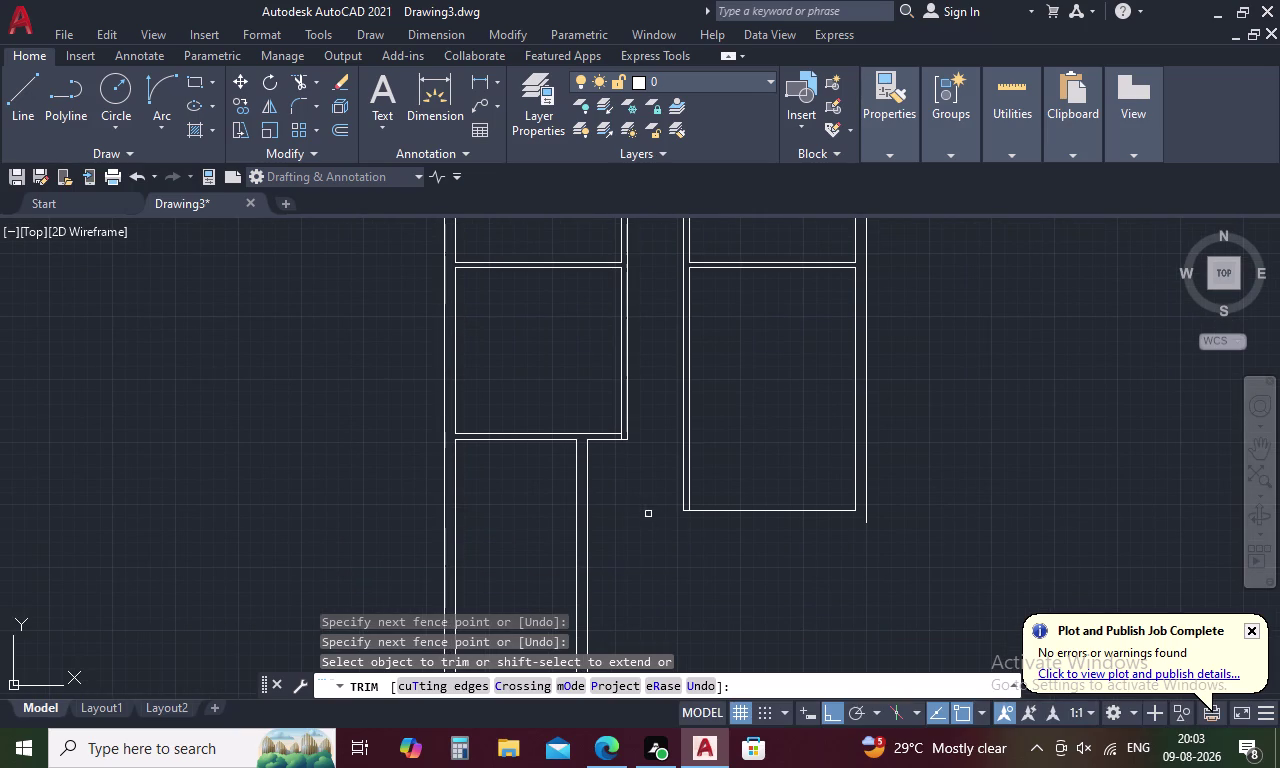
key(Escape)
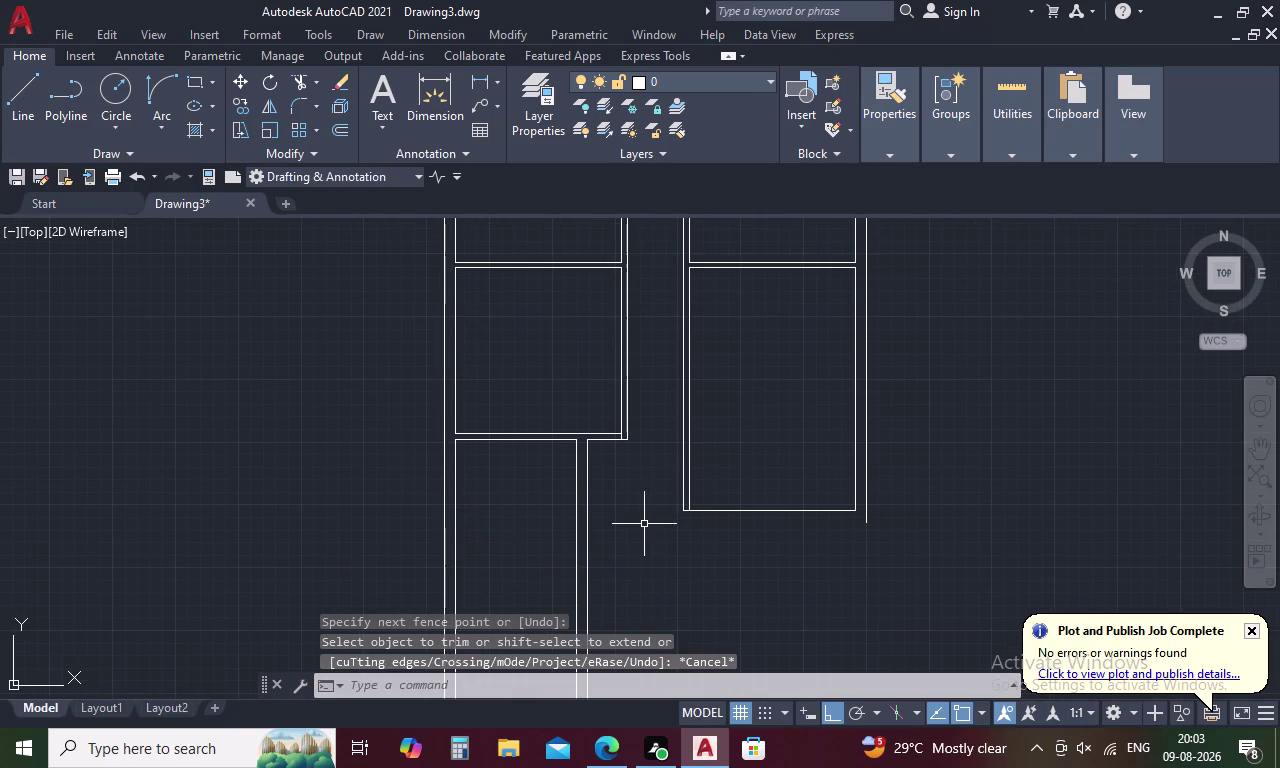
text(TR)
key(space)
Trim away the stray wall segment at the corridor junction.
scroll(up, 3)
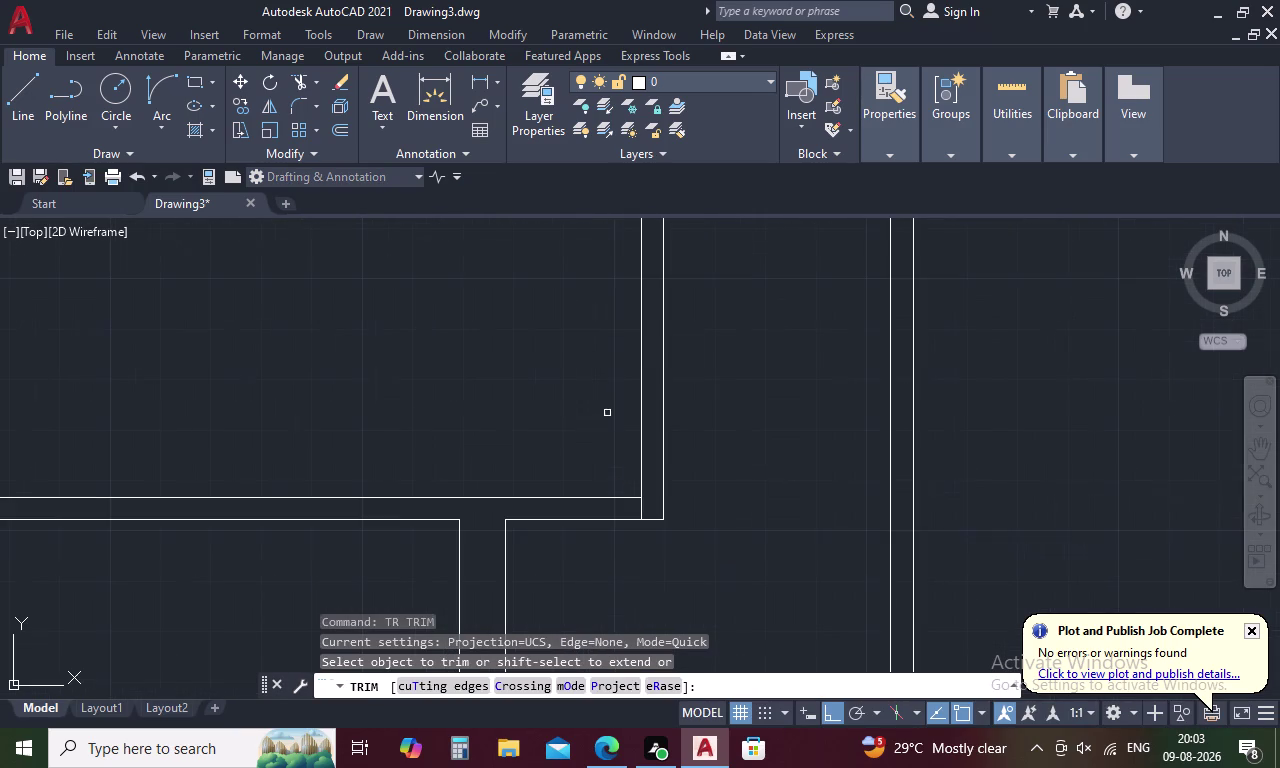
click(642, 511)
scroll(down, 3)
key(Escape)
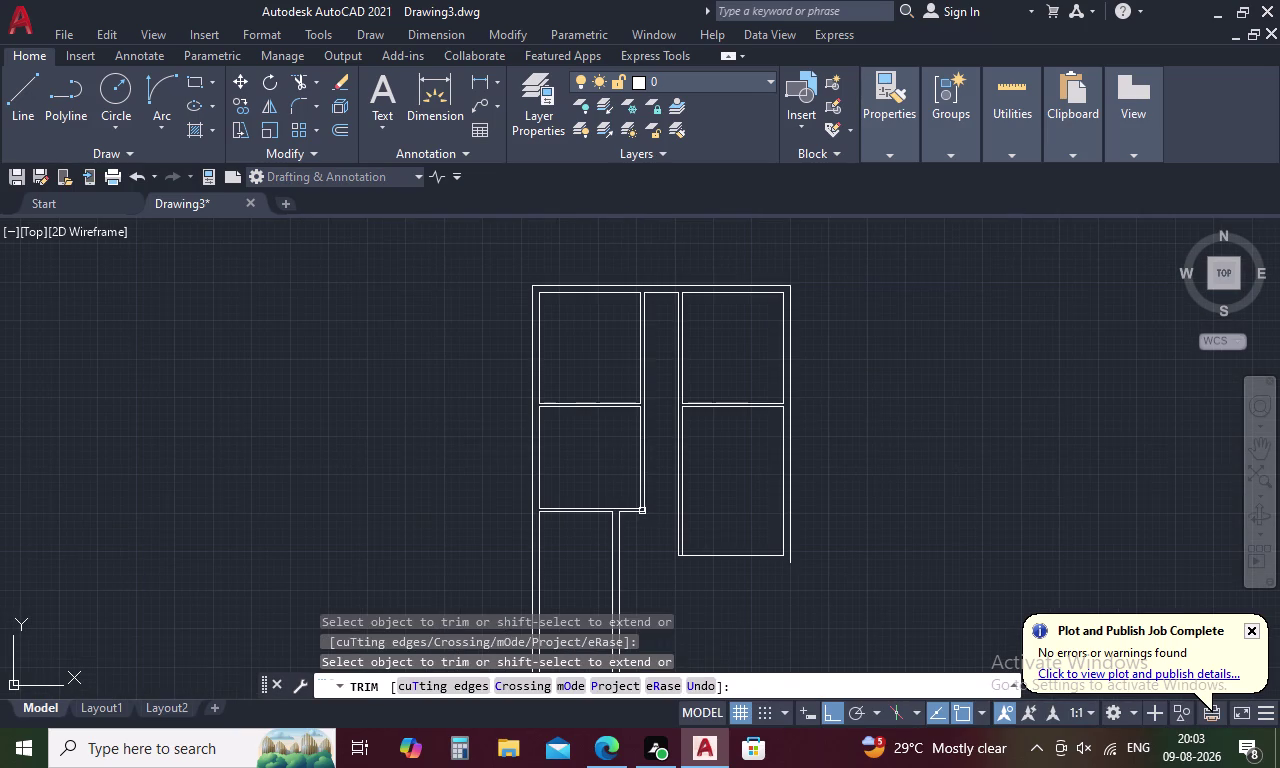
Select the middle-left room outline, open its right-click menu, and cancel.
scroll(up, 3)
click(641, 418)
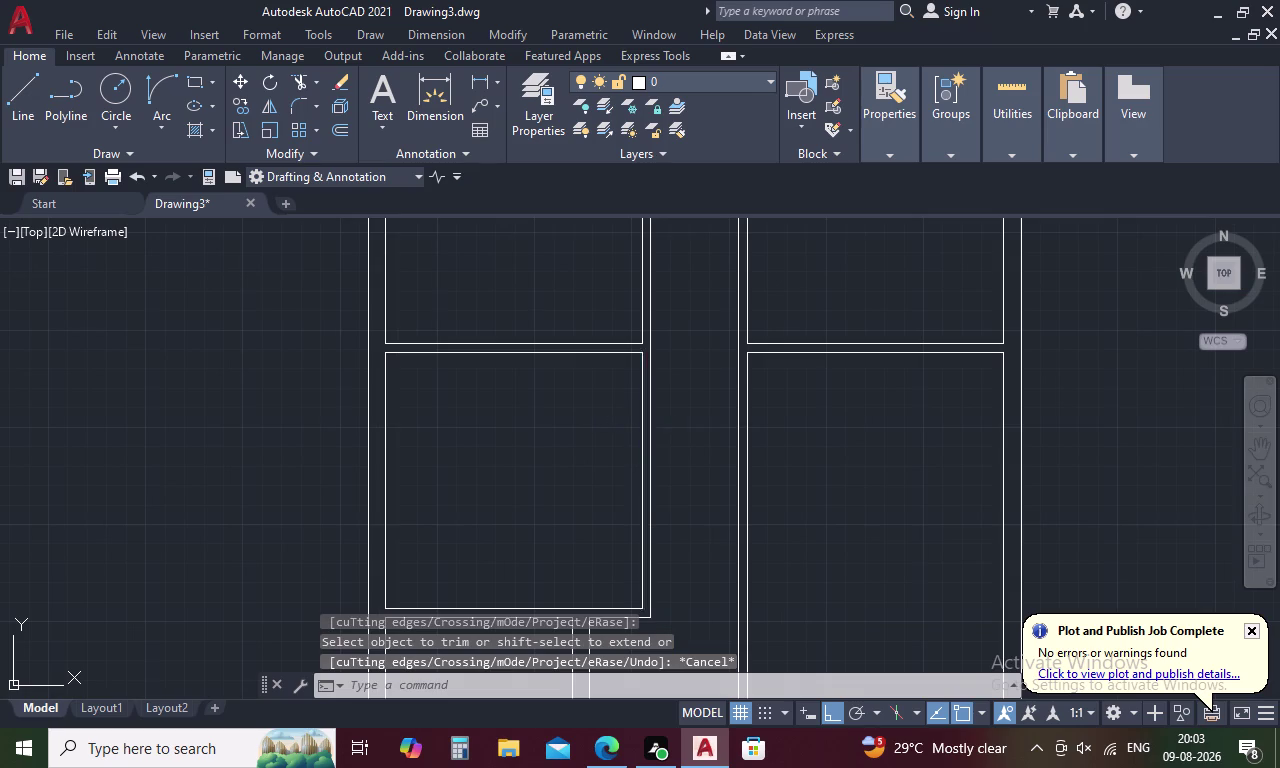
click(602, 355)
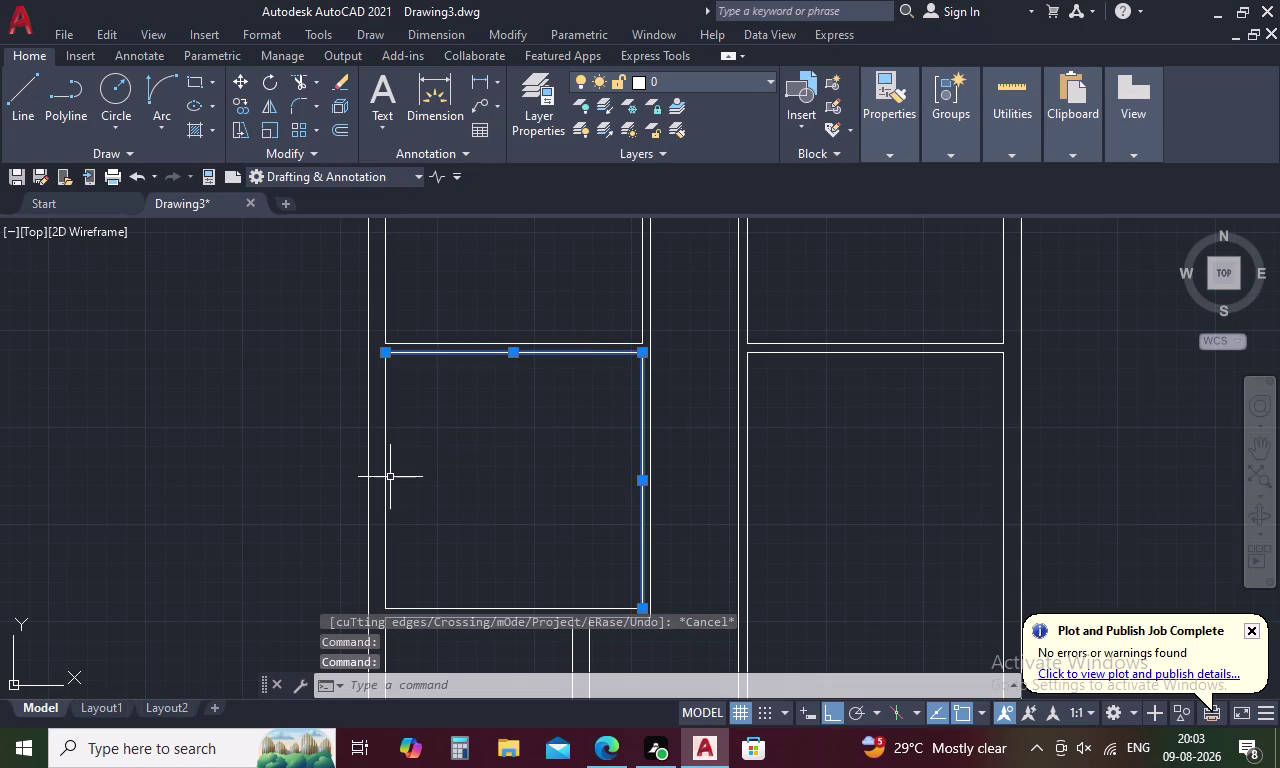
click(384, 485)
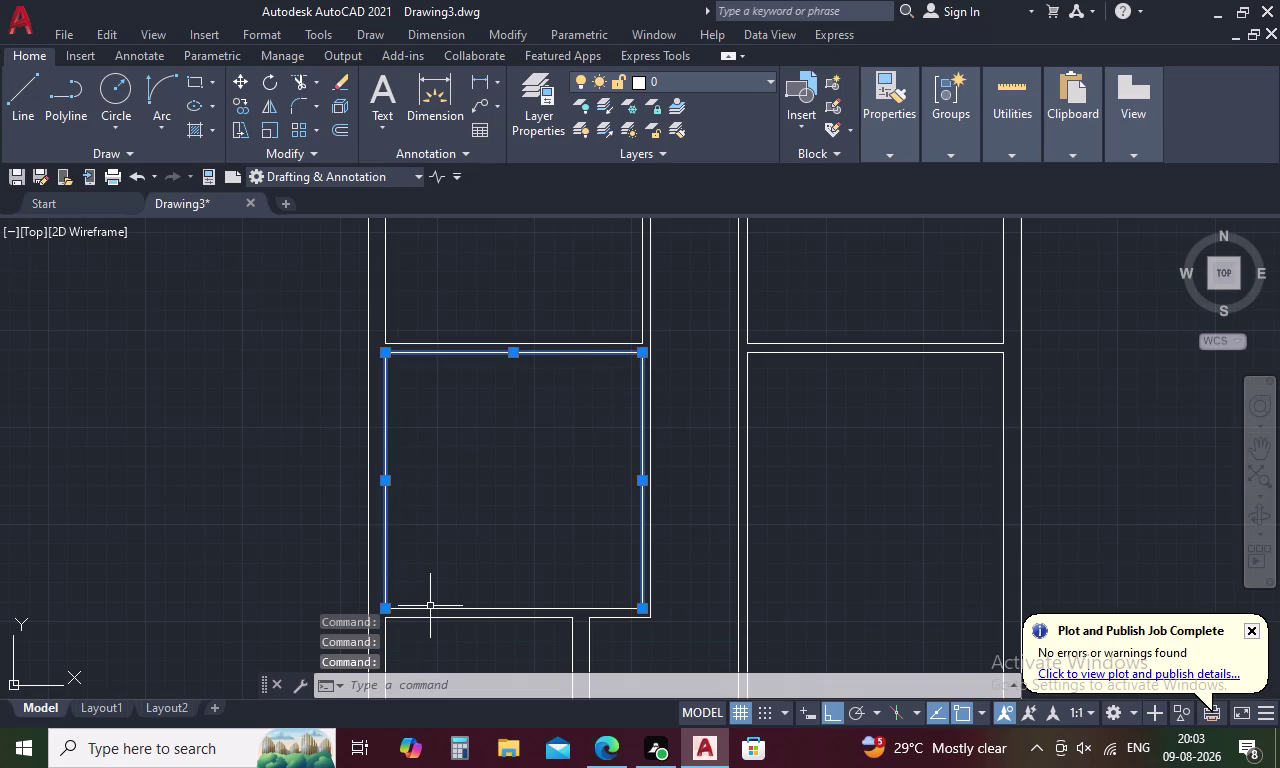
click(430, 606)
right_click(472, 531)
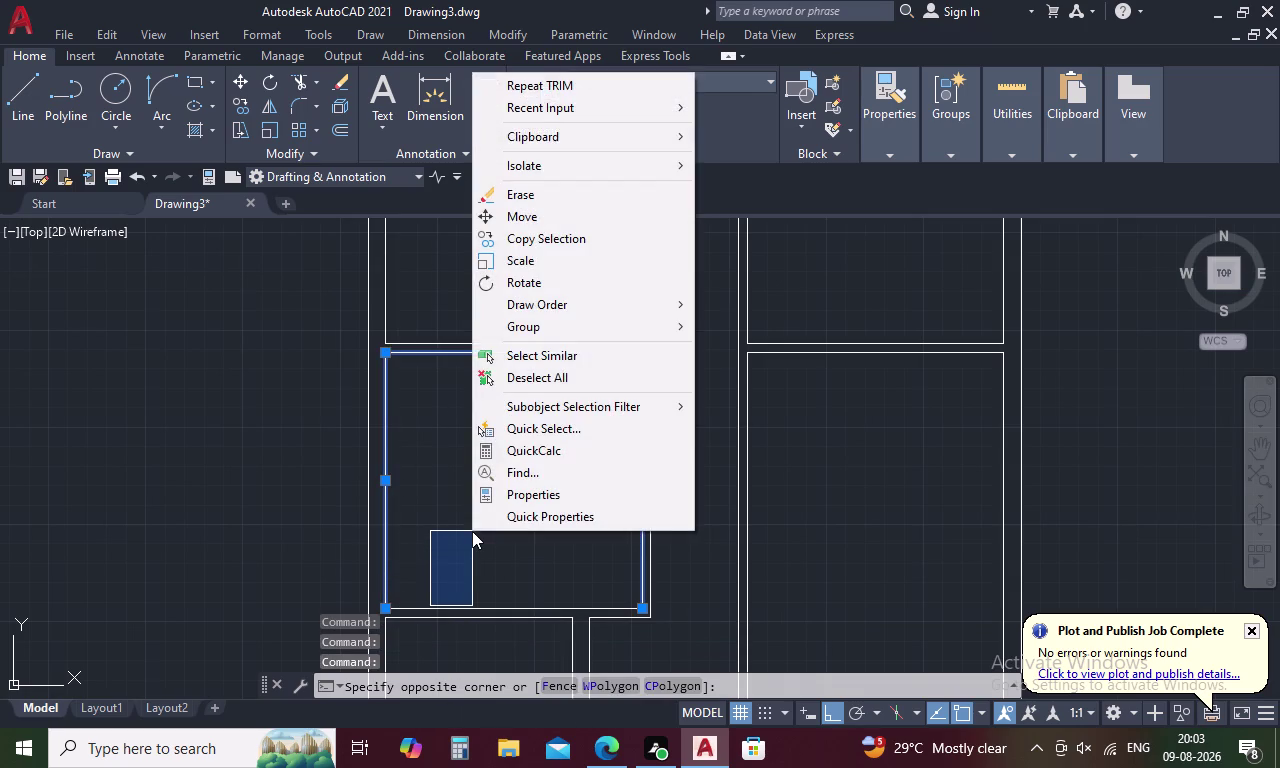
click(466, 551)
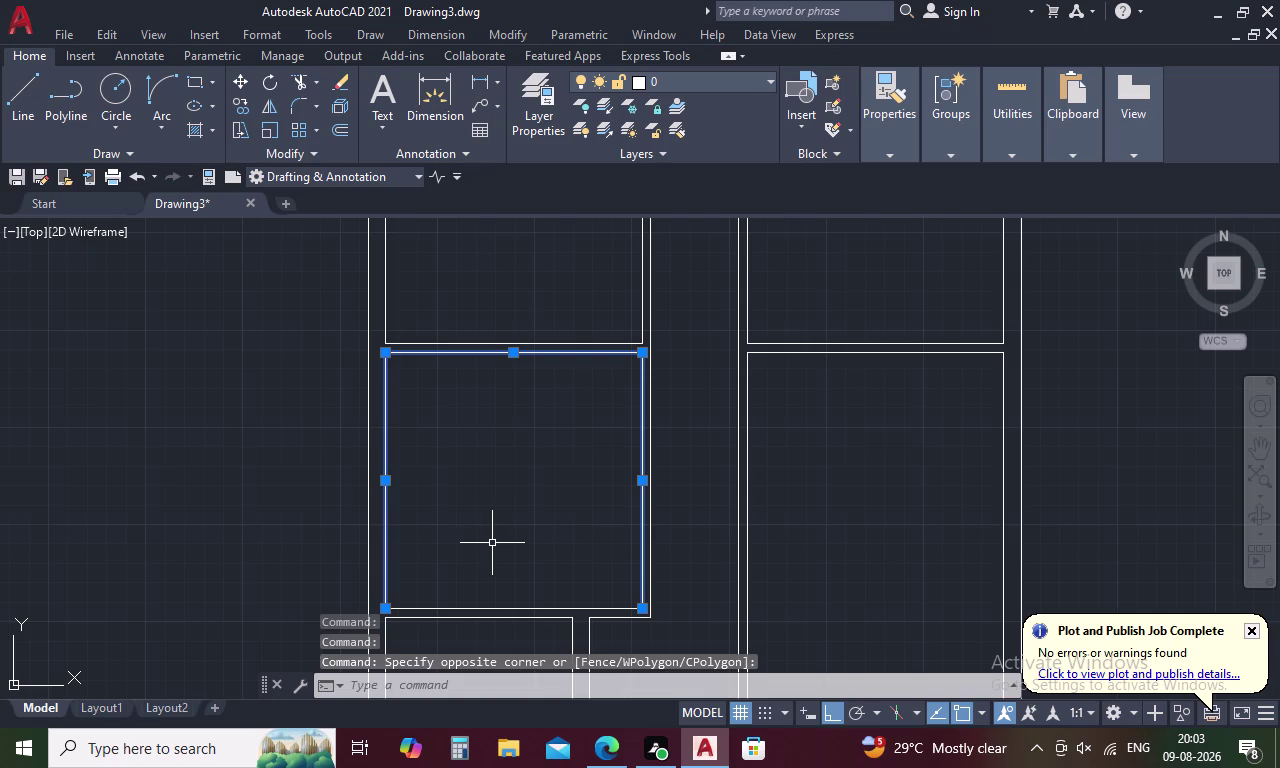
key(Escape)
scroll(down, 3)
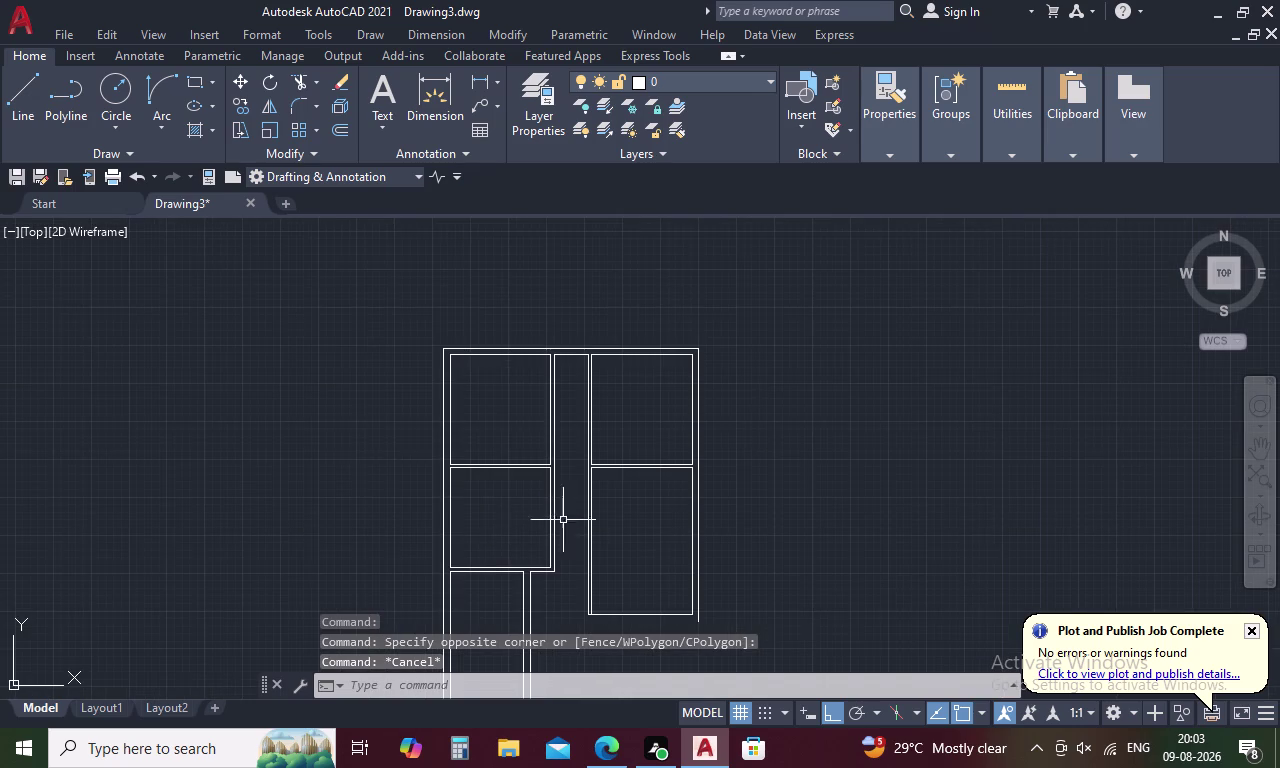
scroll(up, 3)
Offset the room wall line 7' into the lower-right room.
text(O)
key(space)
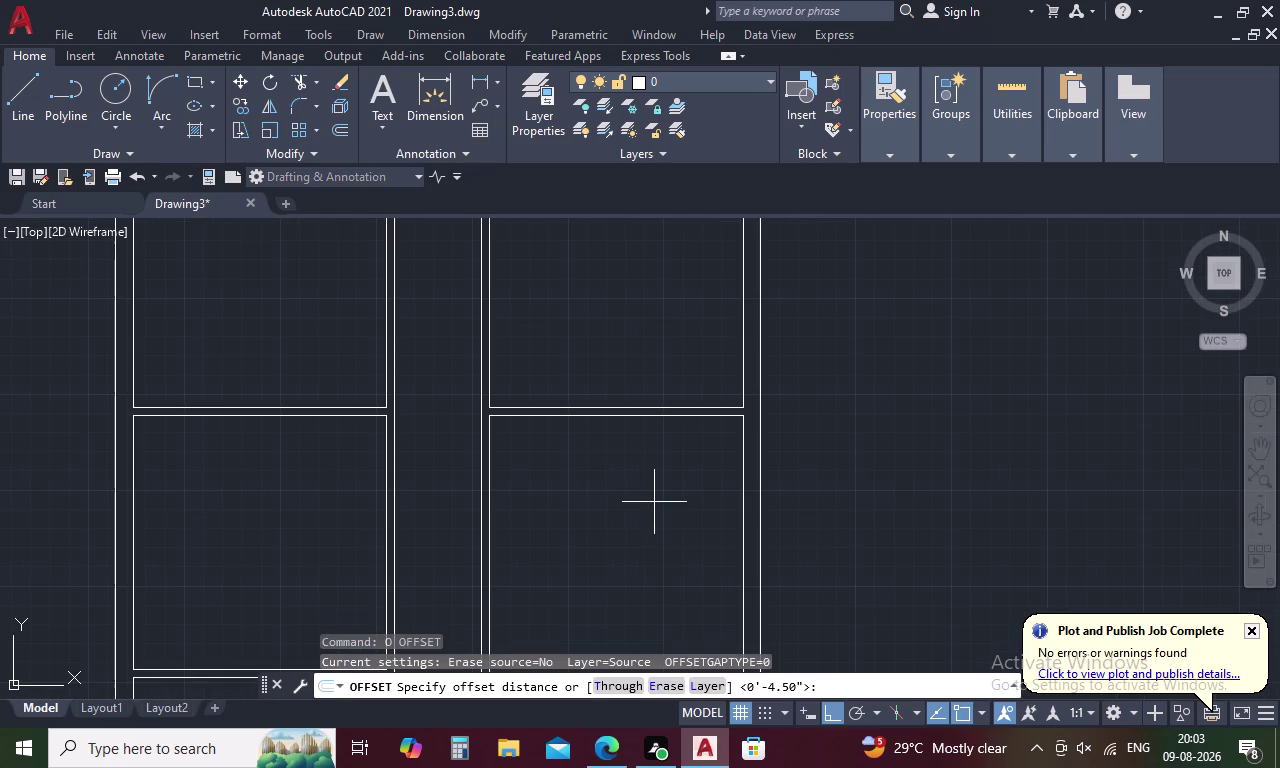
key(7)
text(')
key(space)
scroll(down, 3)
click(707, 483)
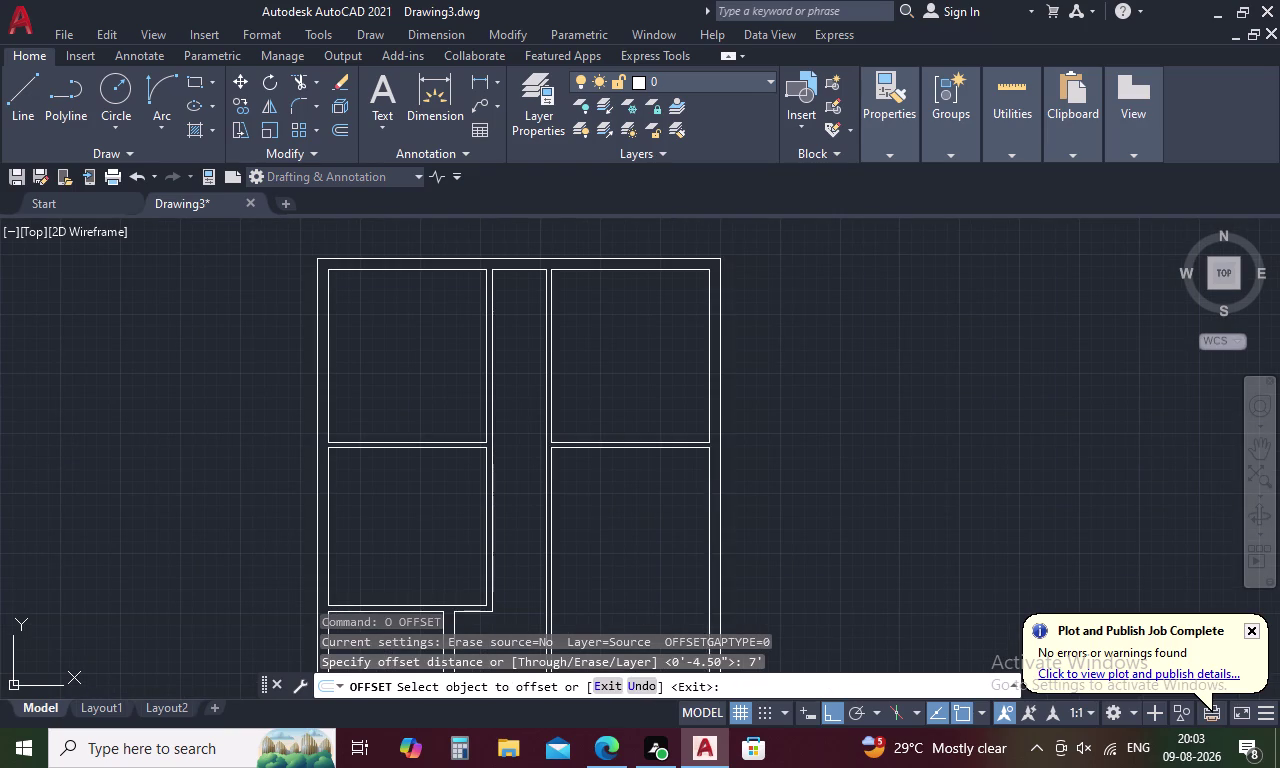
click(640, 512)
middle_drag(638, 513, 635, 430)
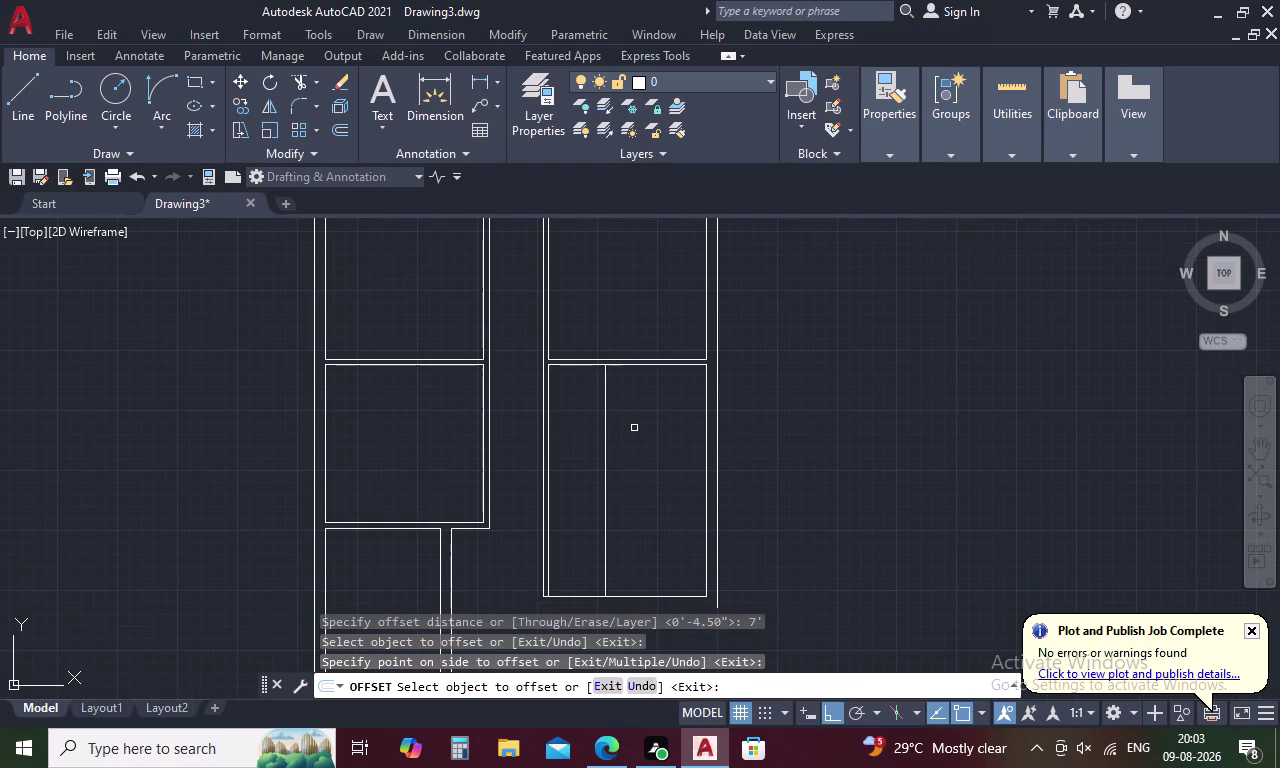
key(space)
Offset the new partition line 4.5 to double it.
key(space)
text(4)
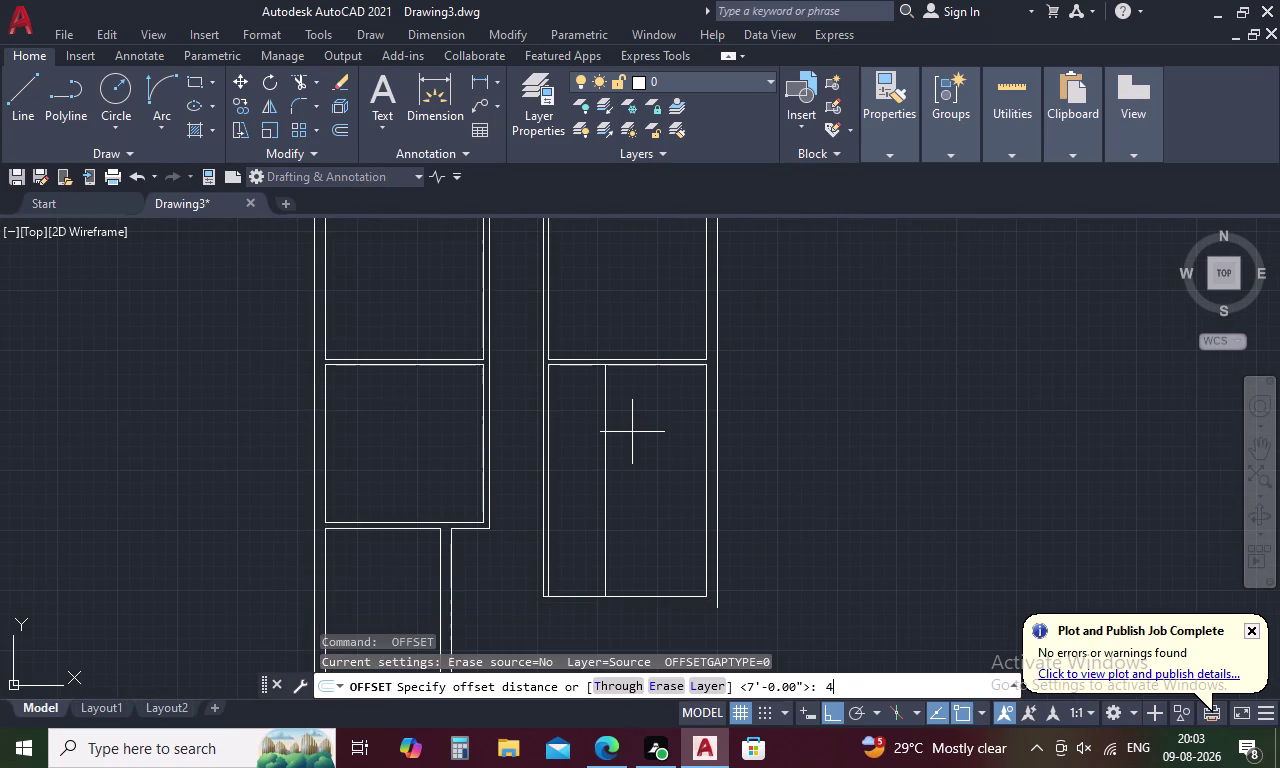
text(.)
text(5)
key(space)
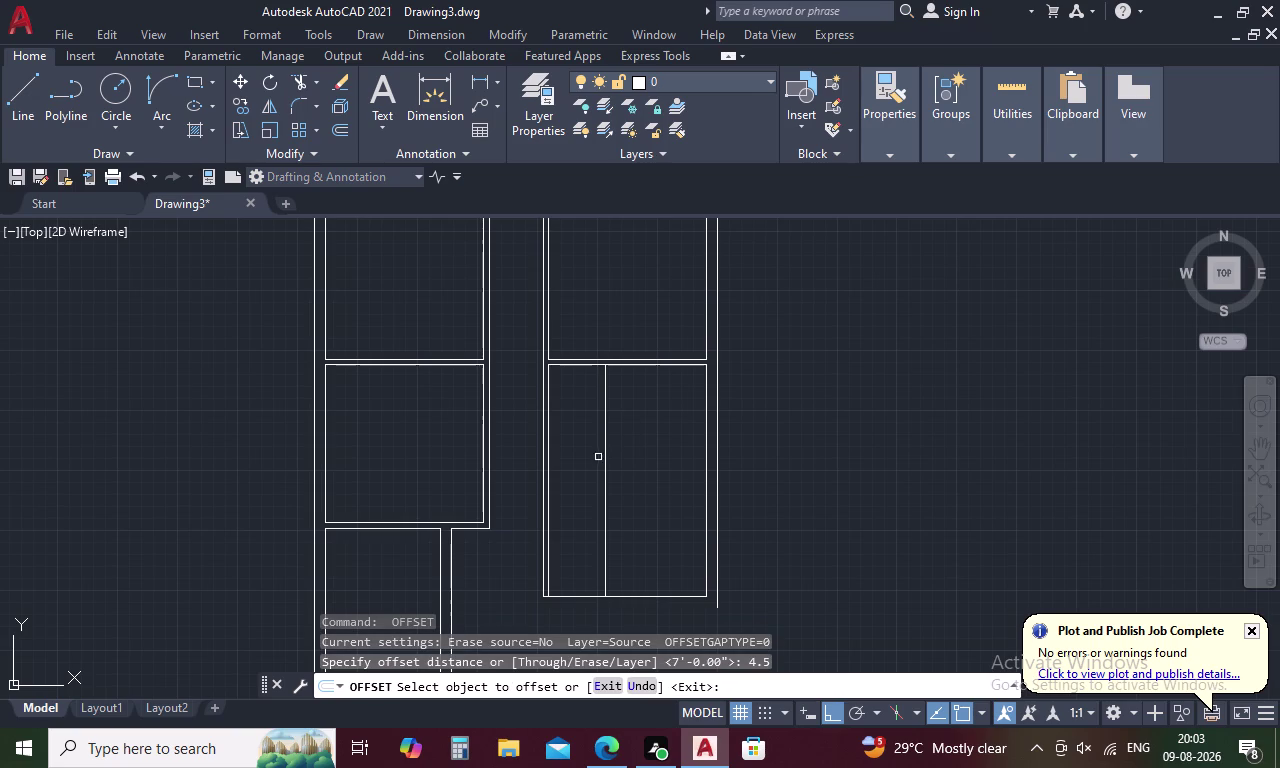
click(605, 443)
click(584, 450)
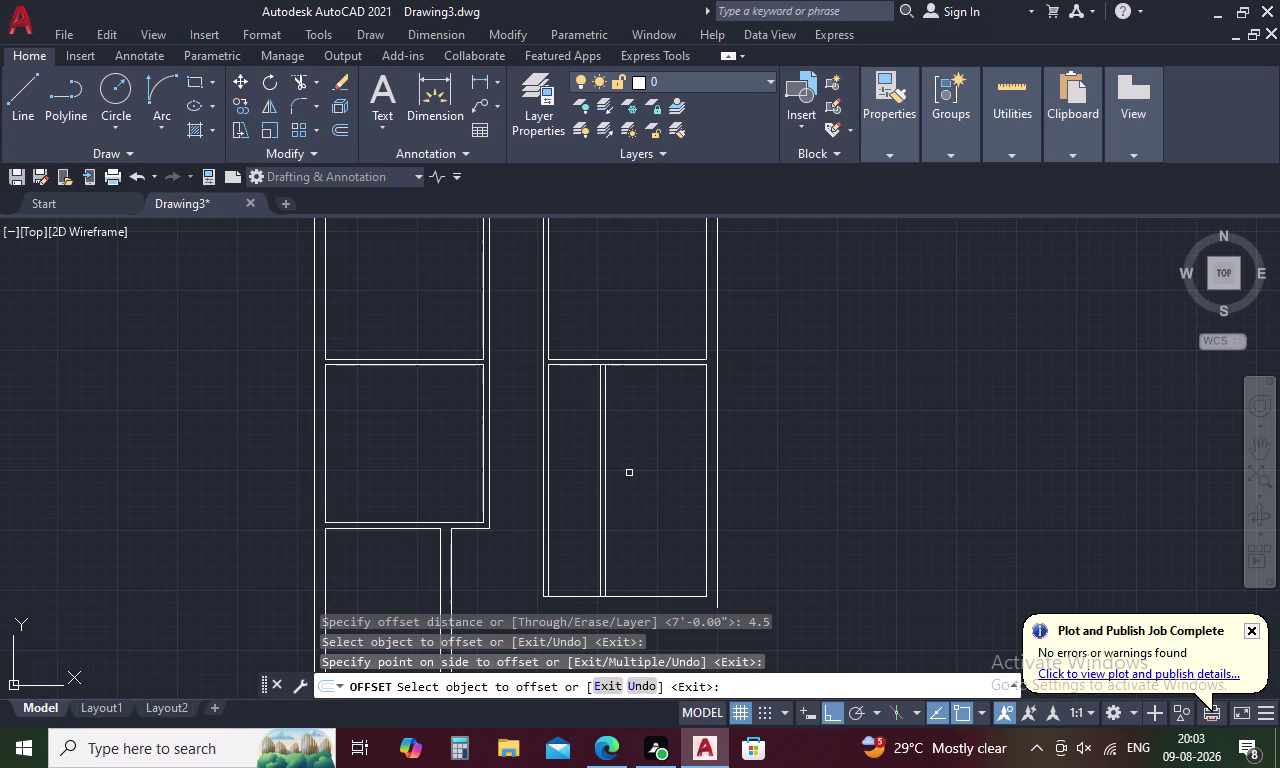
key(Escape)
scroll(down, 3)
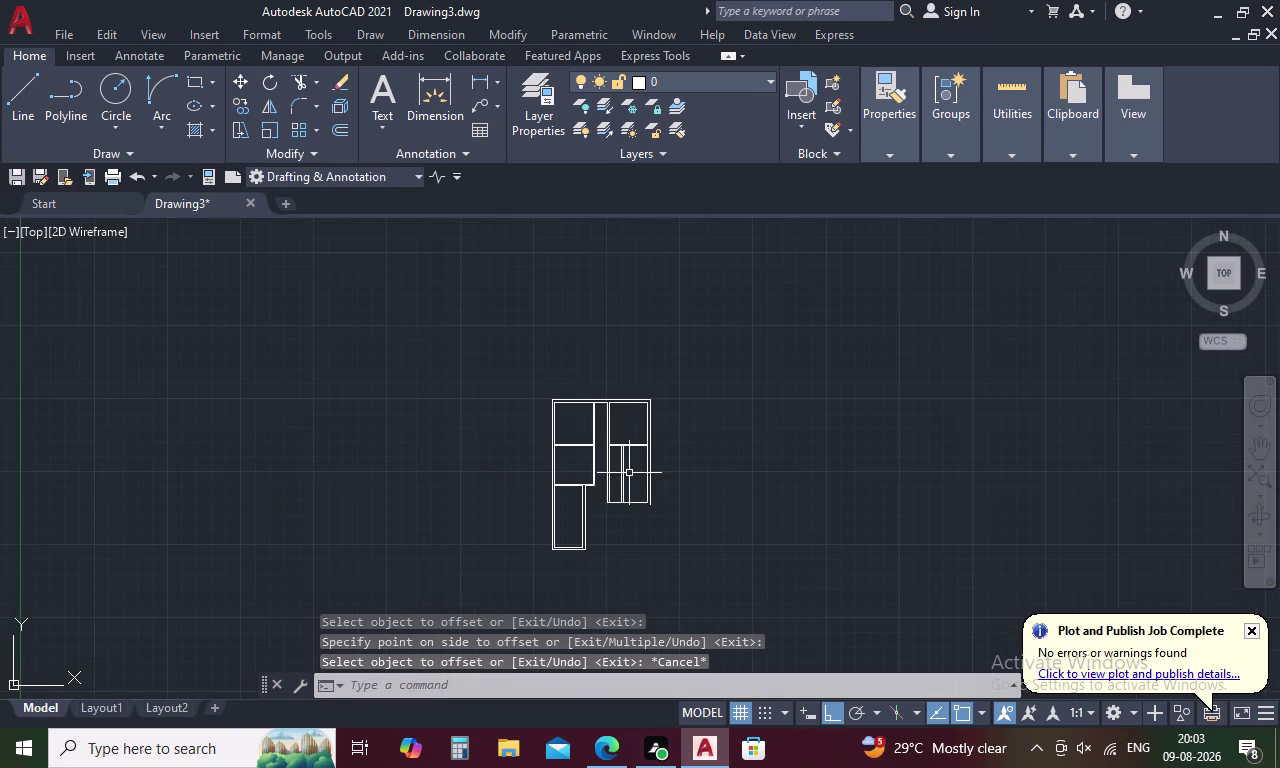
Delete the existing drawing and draw a closed 28' by 30' line outline.
drag(506, 477, 452, 556)
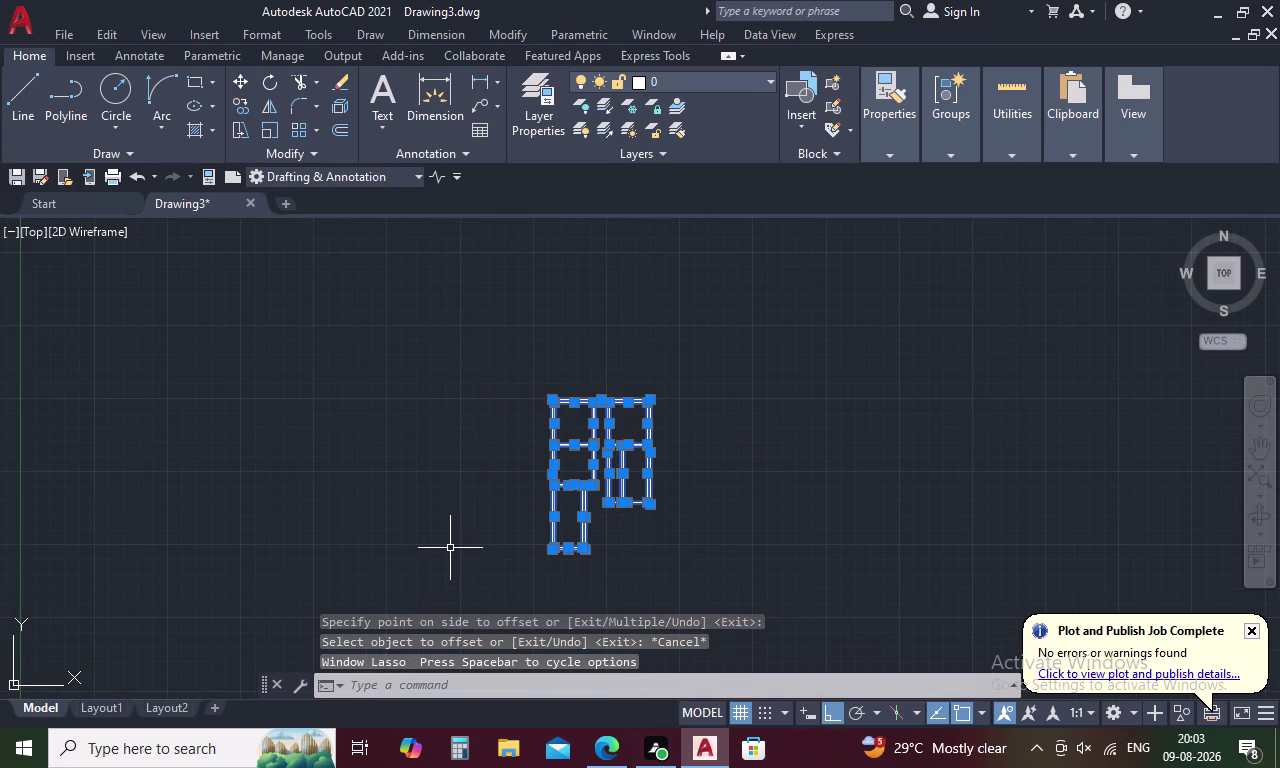
key(Delete)
text(L)
key(space)
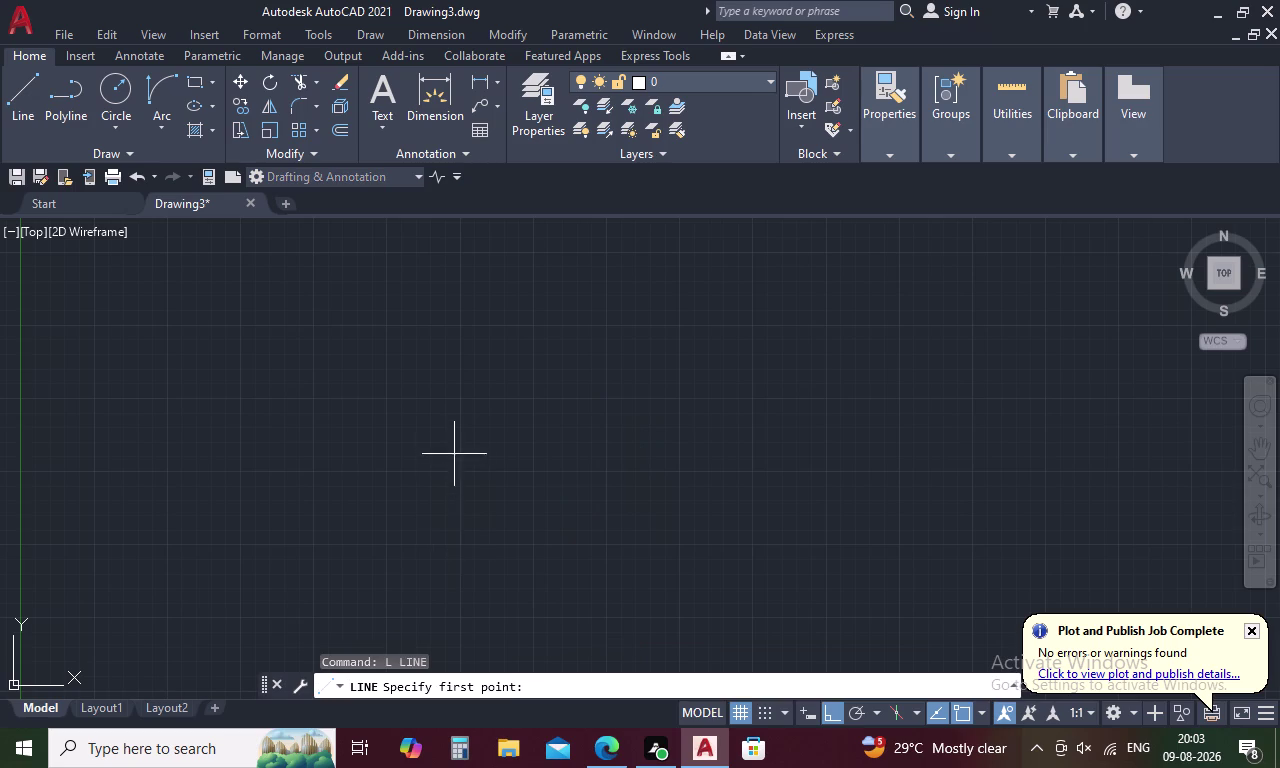
click(488, 350)
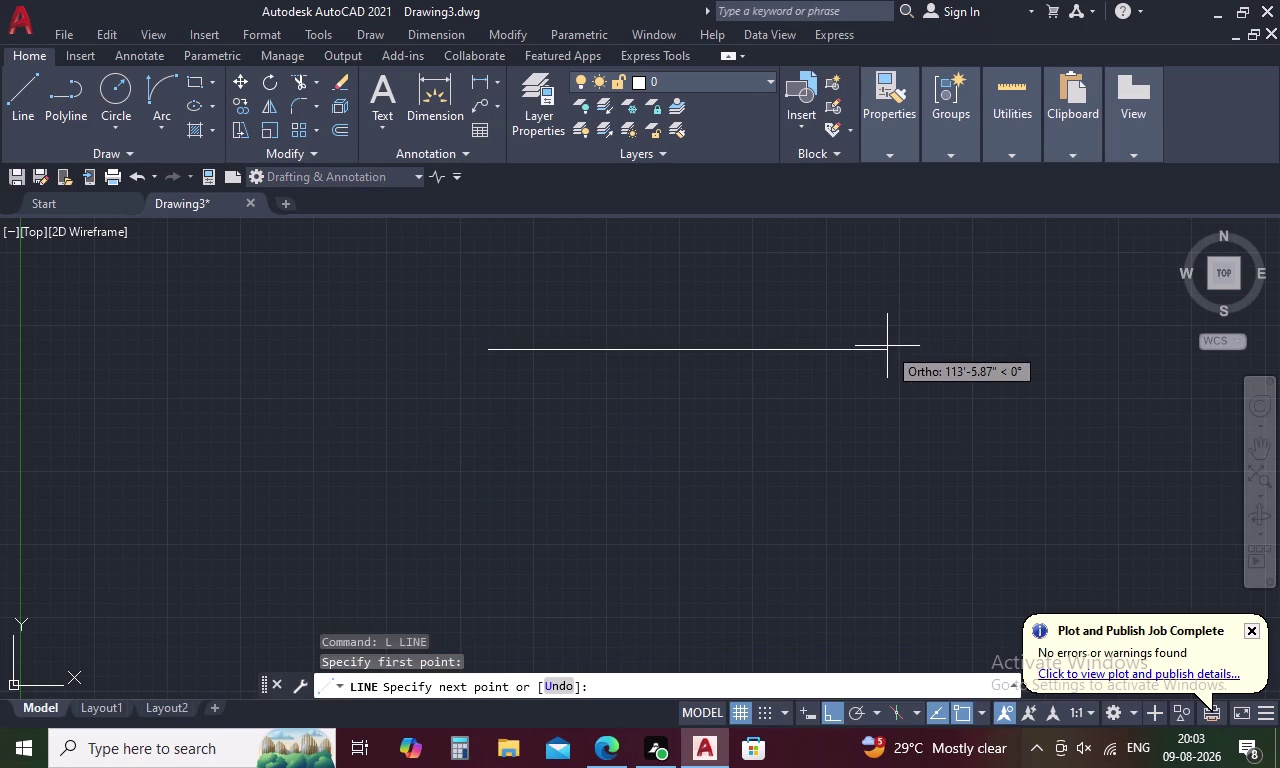
text(28')
key(space)
text(3)
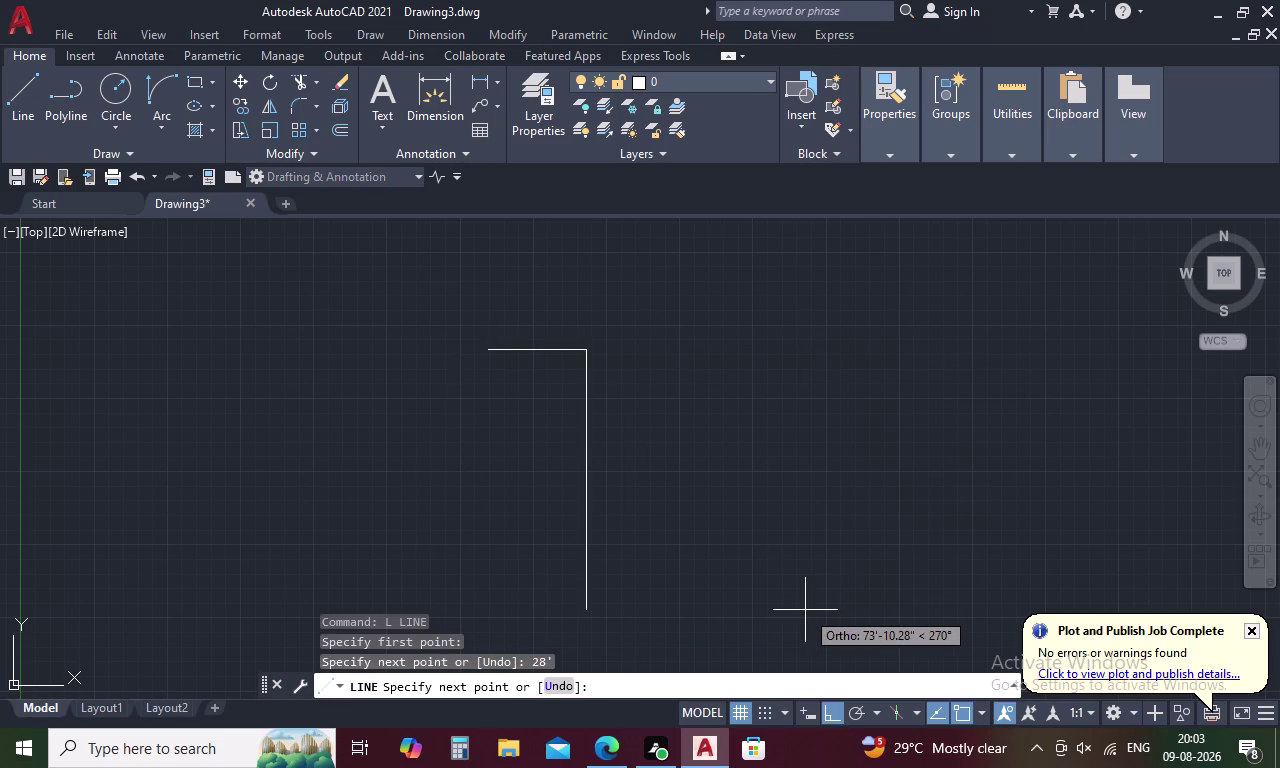
text(0')
key(space)
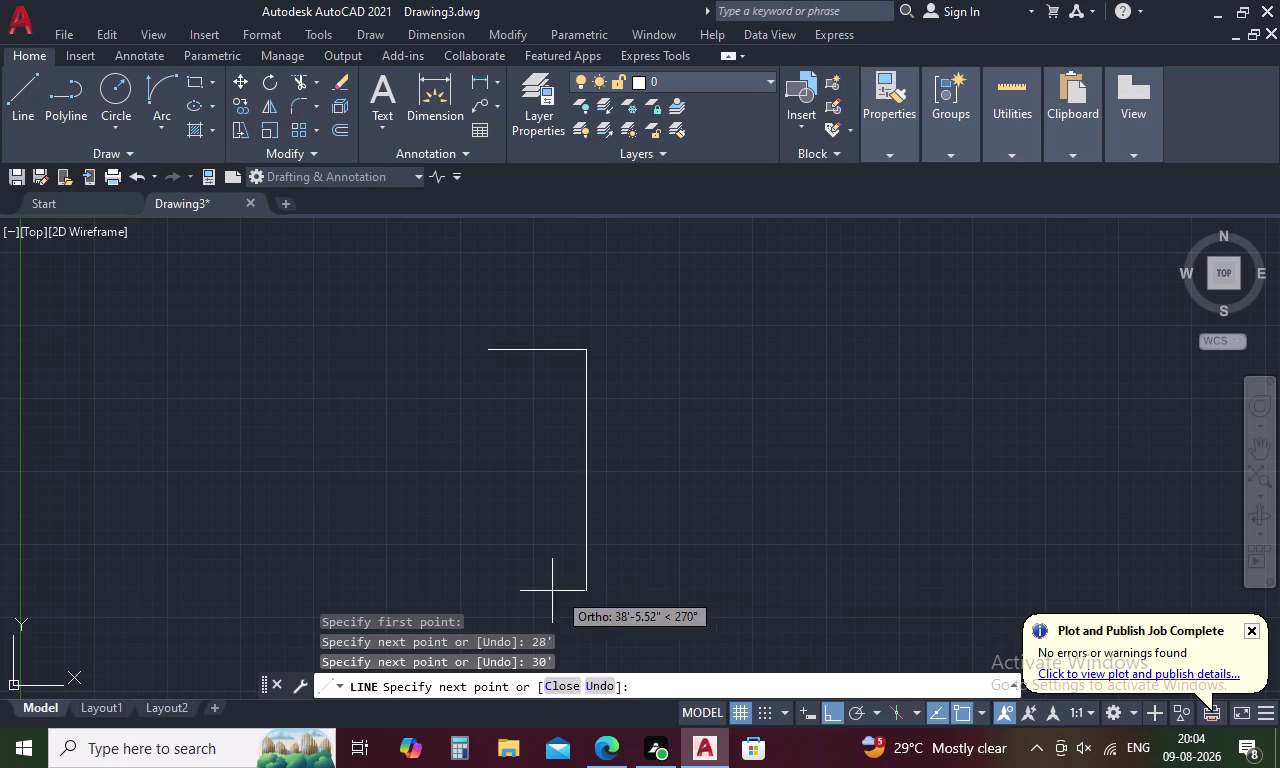
text(28')
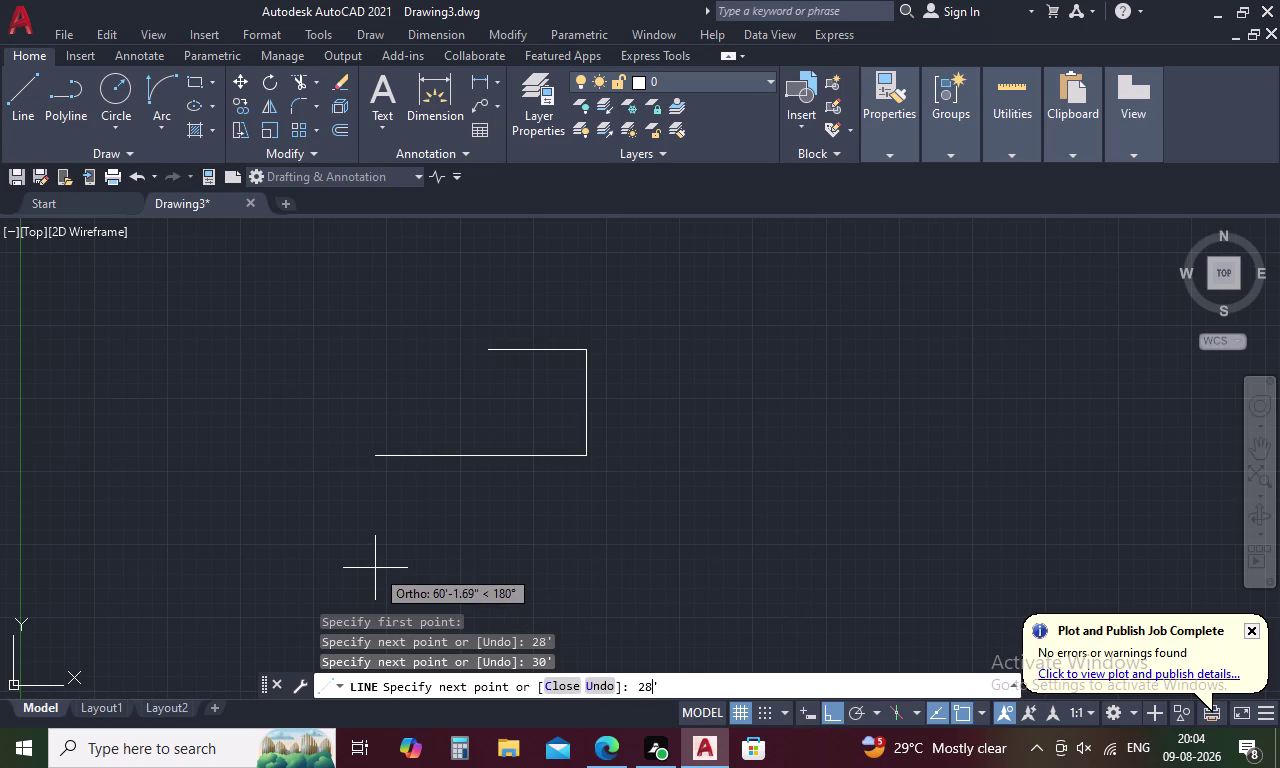
key(space)
click(487, 352)
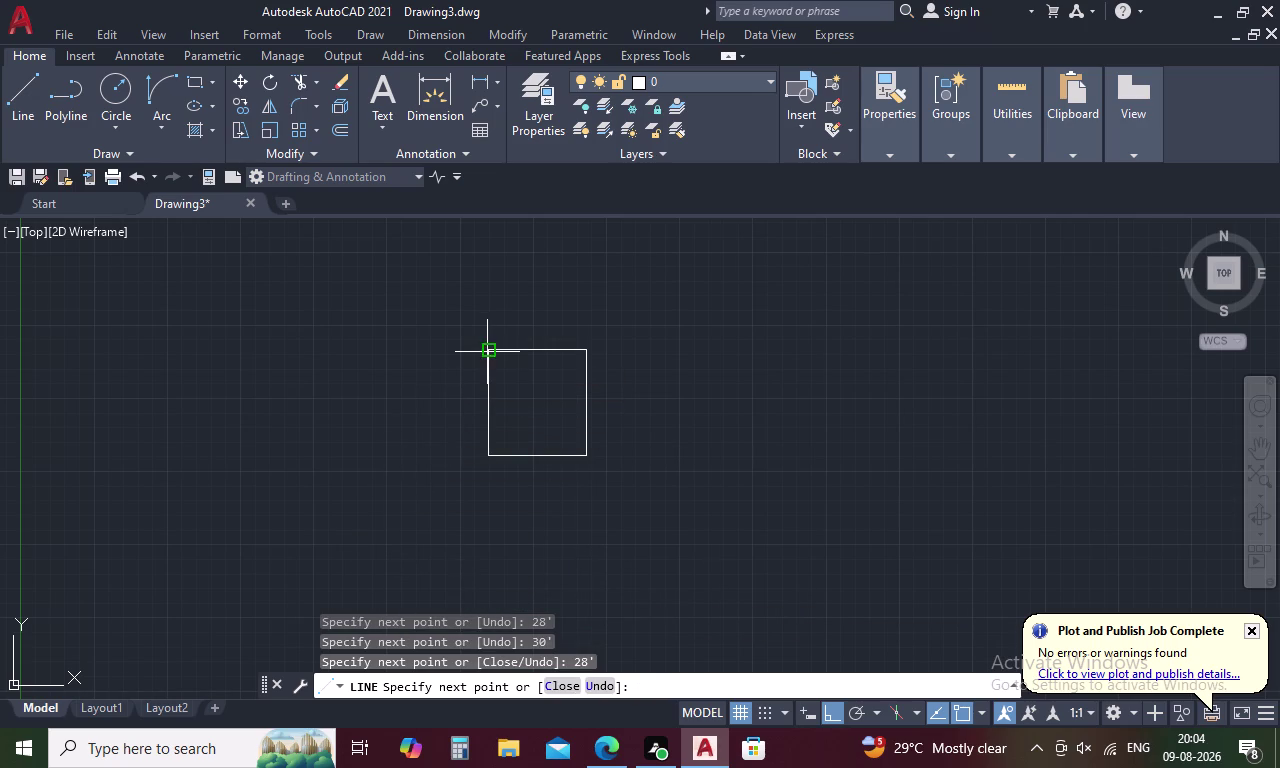
key(Escape)
Start an offset with a 9-inch distance.
text(O)
key(space)
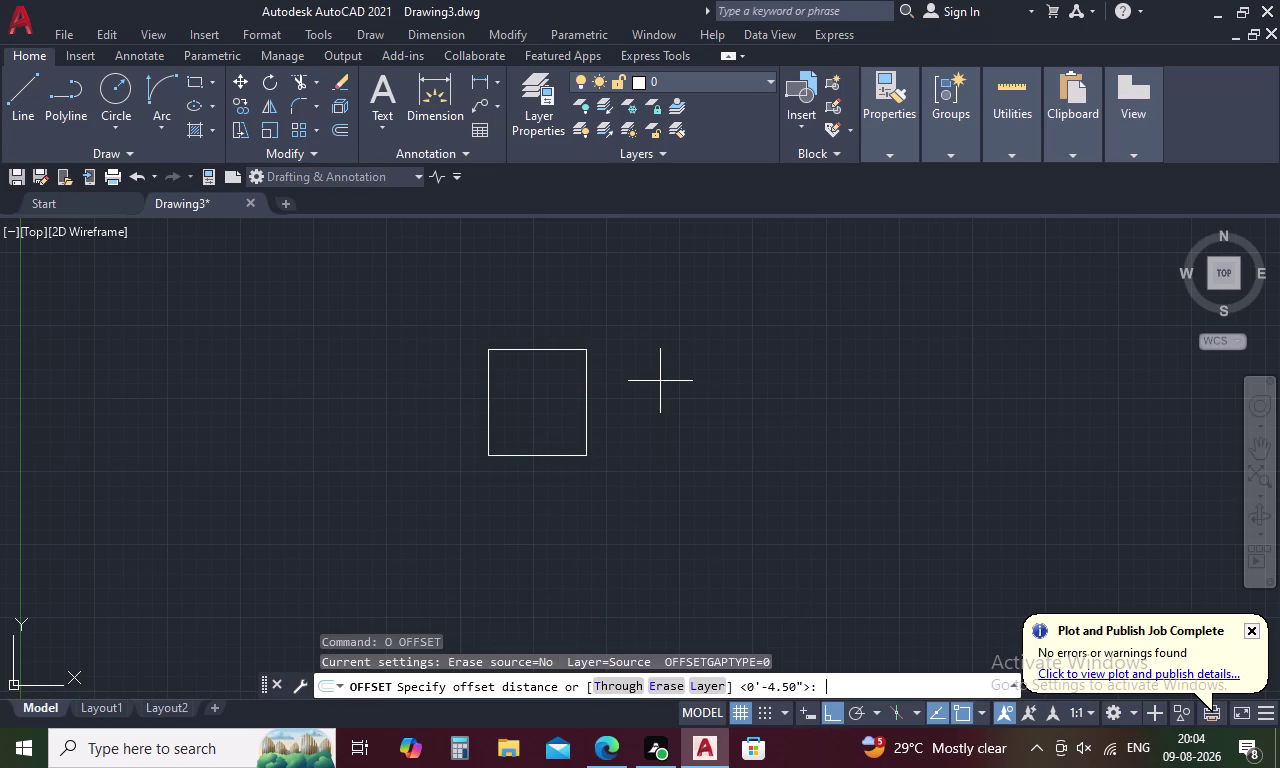
text(9)
key(space)
Offset the top, both sides and bottom of the outline 9 inches inward.
click(559, 351)
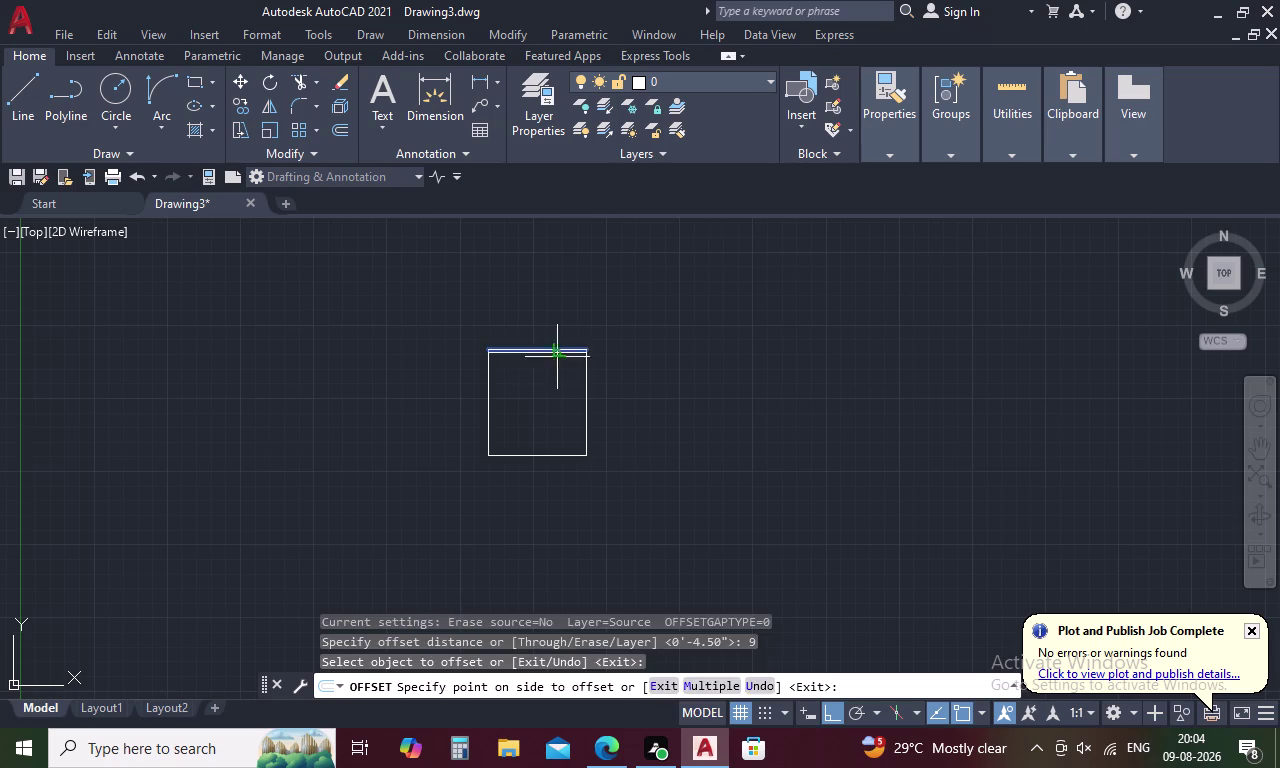
click(549, 391)
click(586, 385)
click(546, 396)
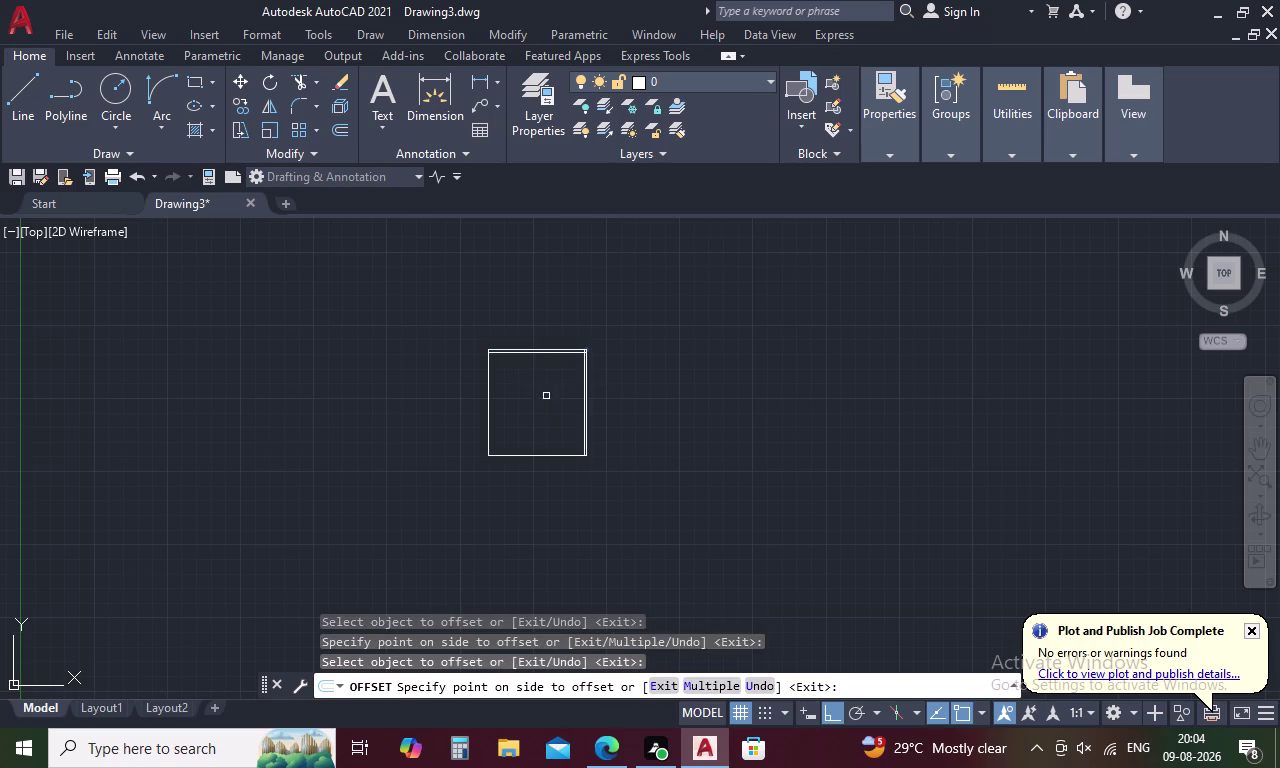
click(487, 397)
click(552, 396)
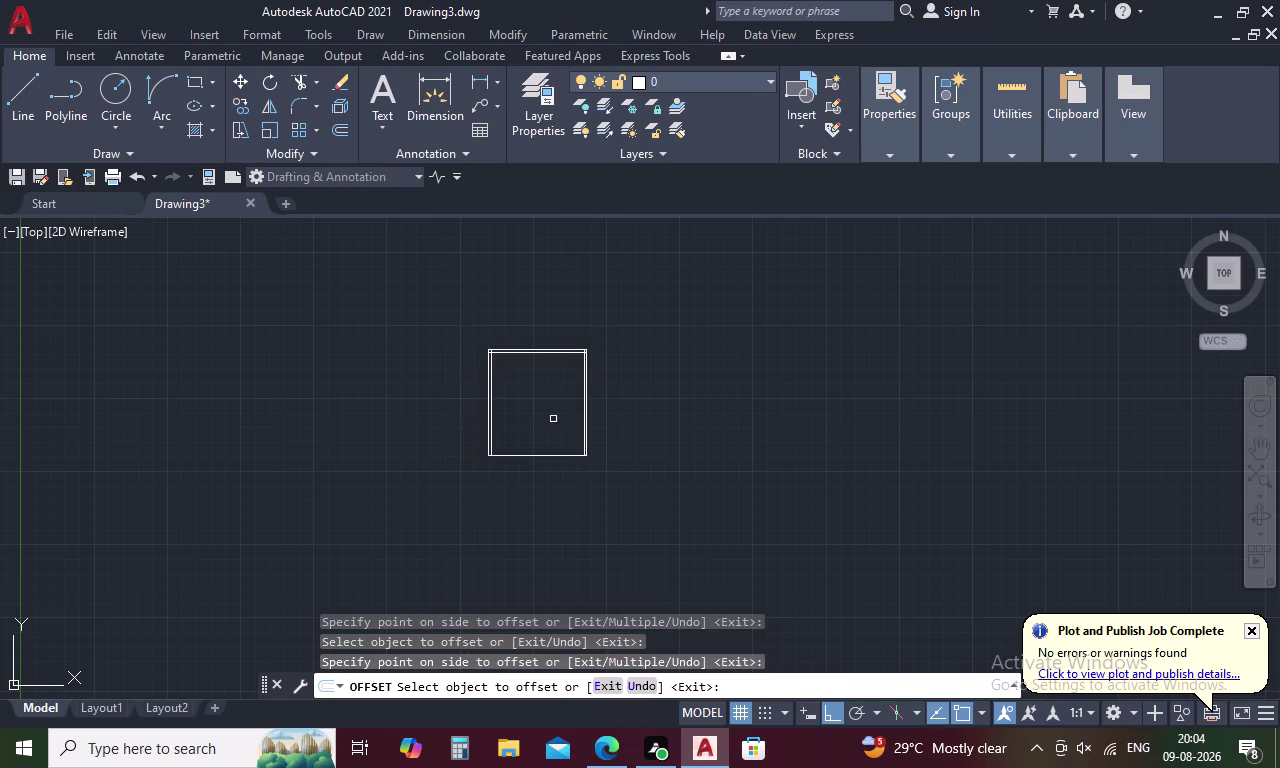
click(549, 456)
click(549, 425)
key(Escape)
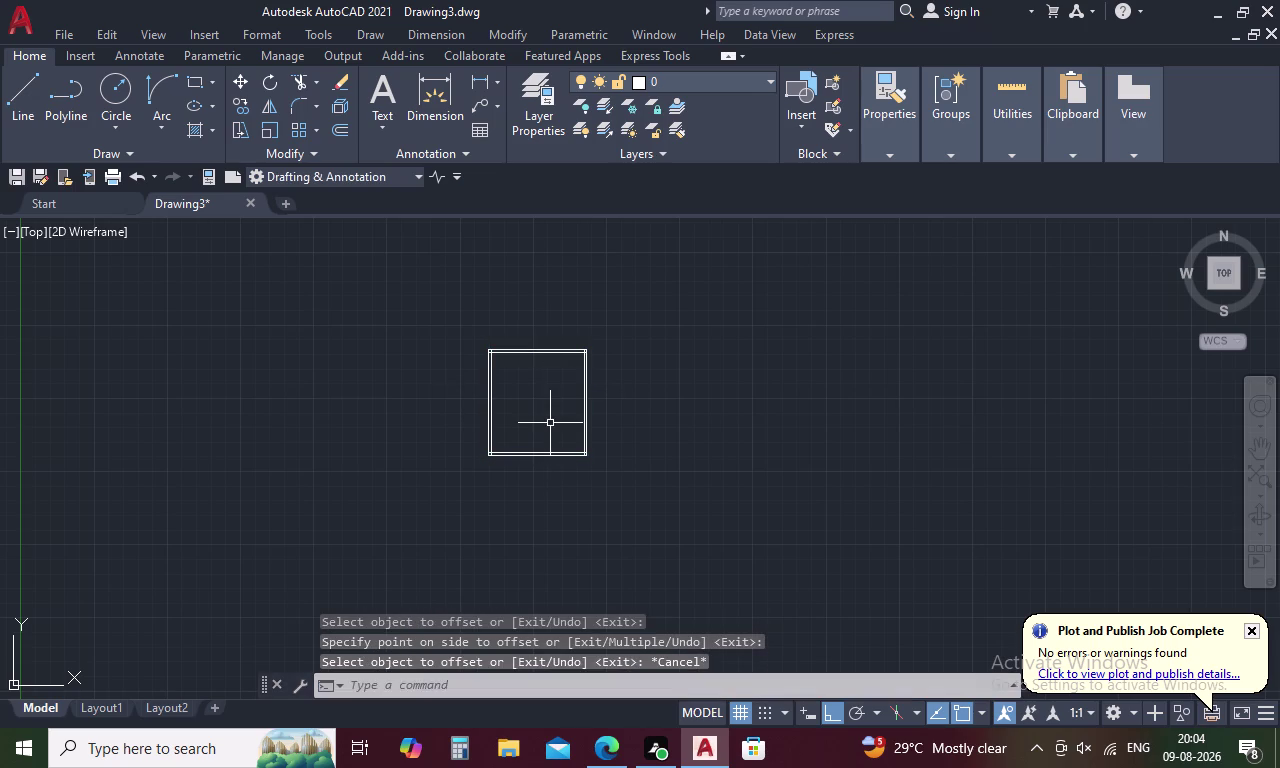
text(TR)
key(space)
Fence-trim the overshooting line ends at the first two wall corners.
scroll(up, 3)
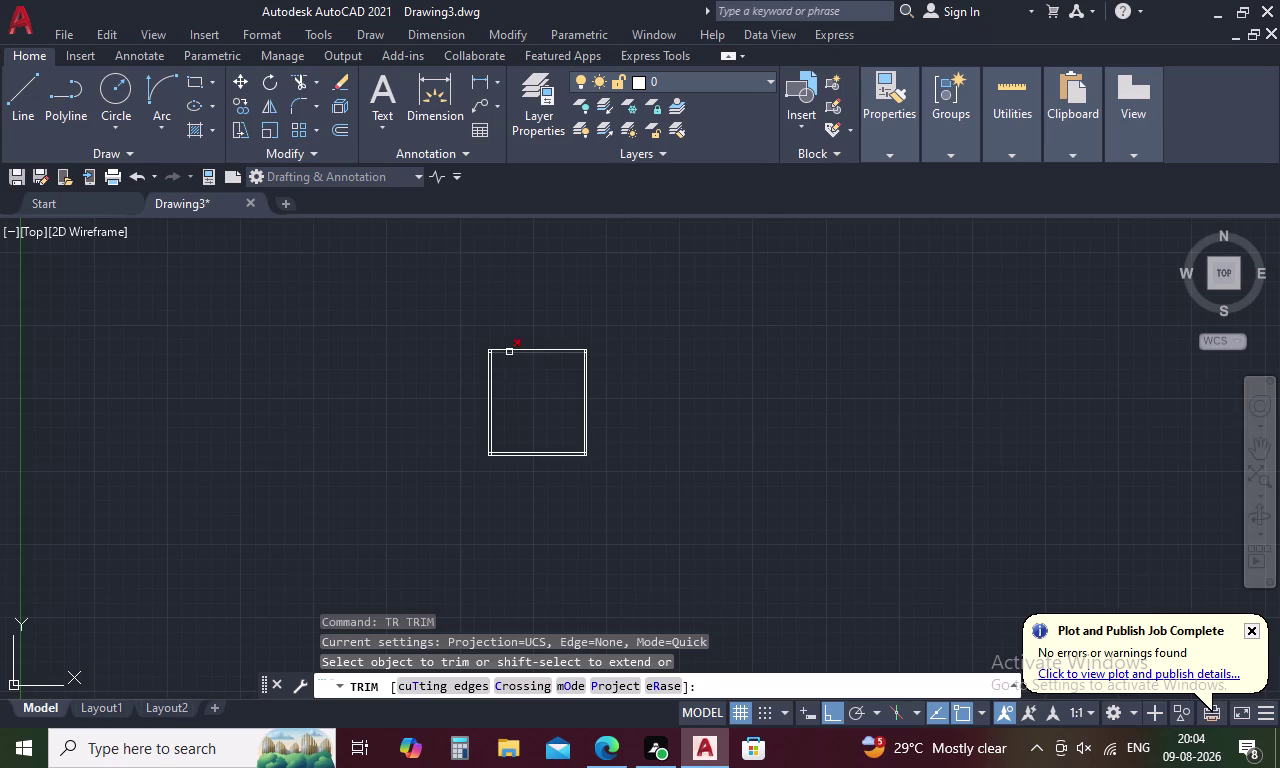
scroll(up, 3)
drag(335, 351, 265, 408)
scroll(down, 3)
scroll(up, 3)
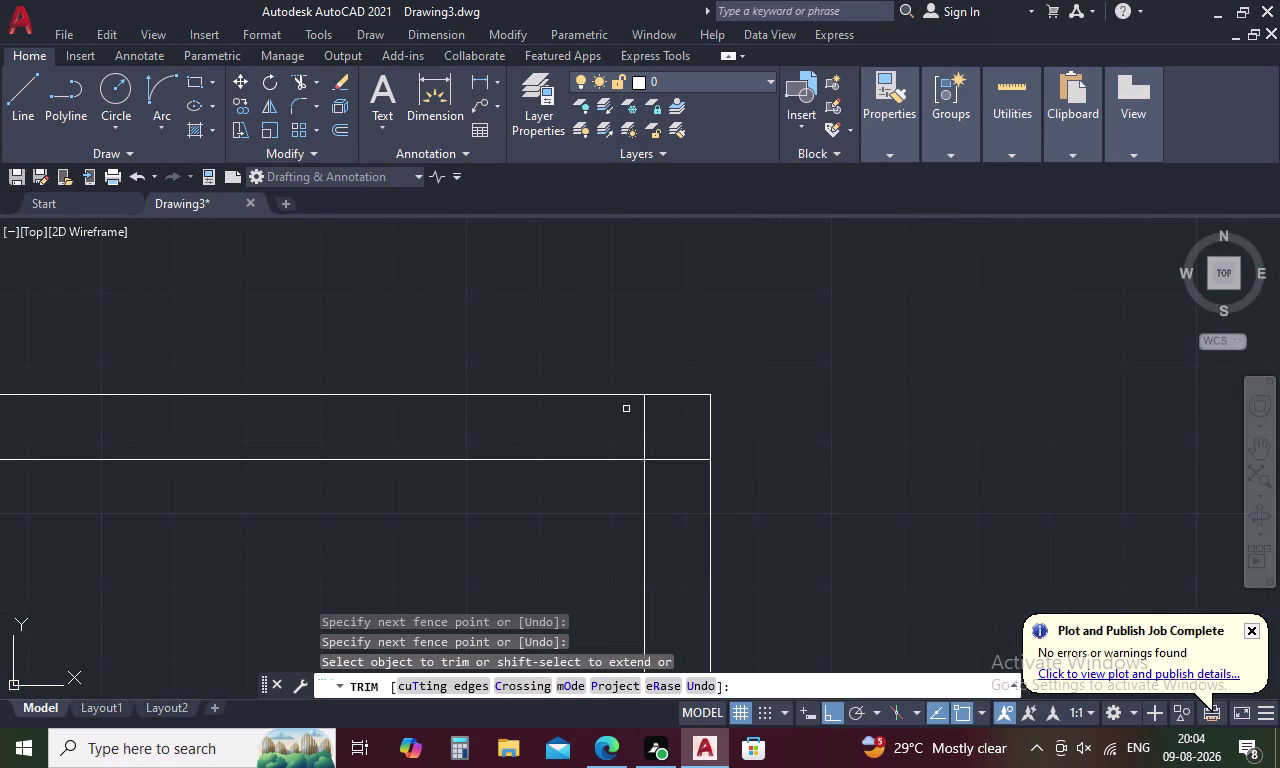
drag(626, 409, 674, 486)
Trim the crossing line ends at the remaining corners and end the trim.
middle_drag(674, 496, 730, 282)
scroll(down, 3)
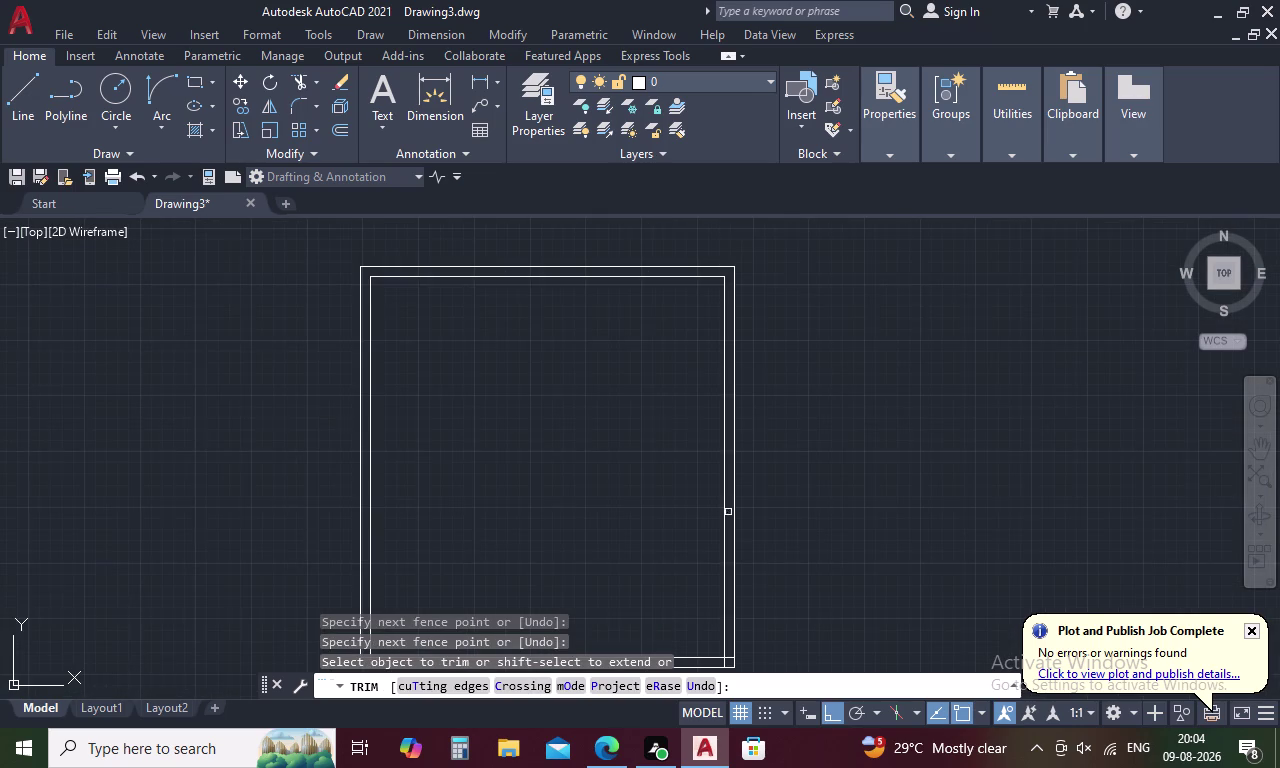
middle_drag(725, 504, 725, 410)
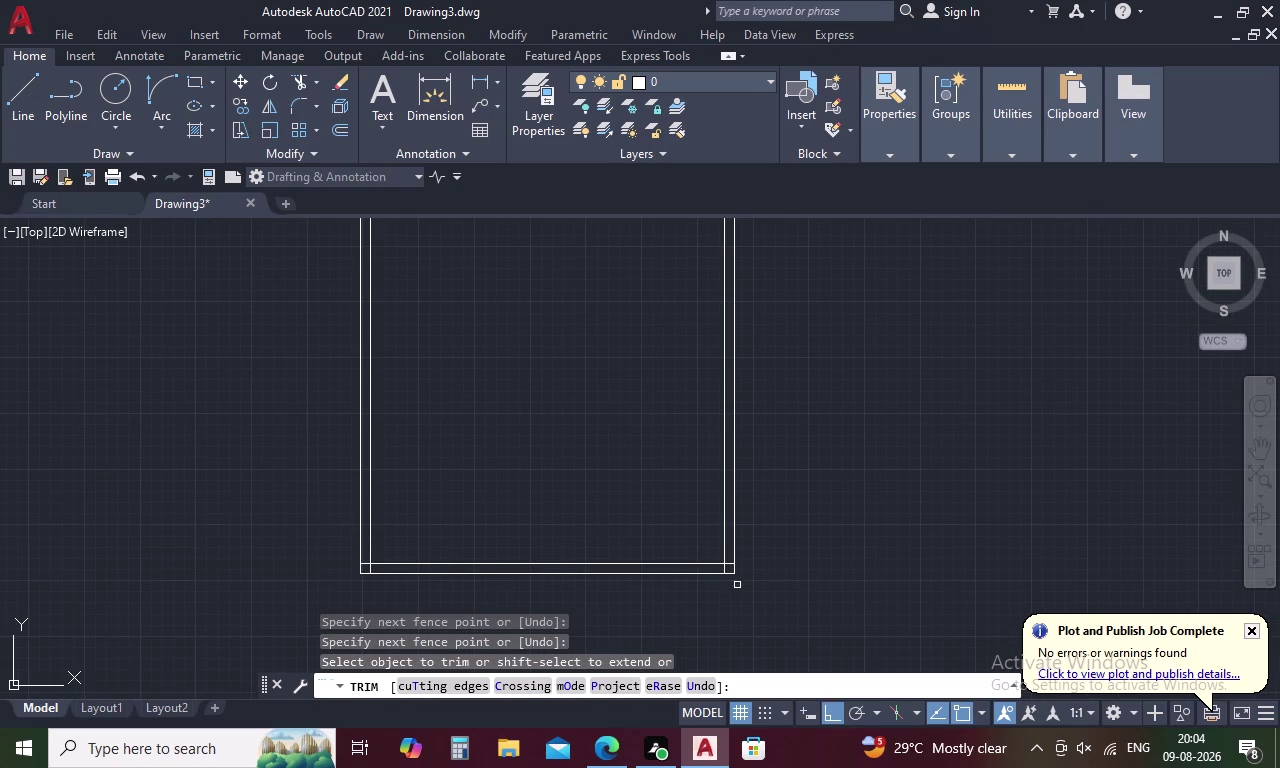
scroll(up, 3)
drag(661, 337, 564, 407)
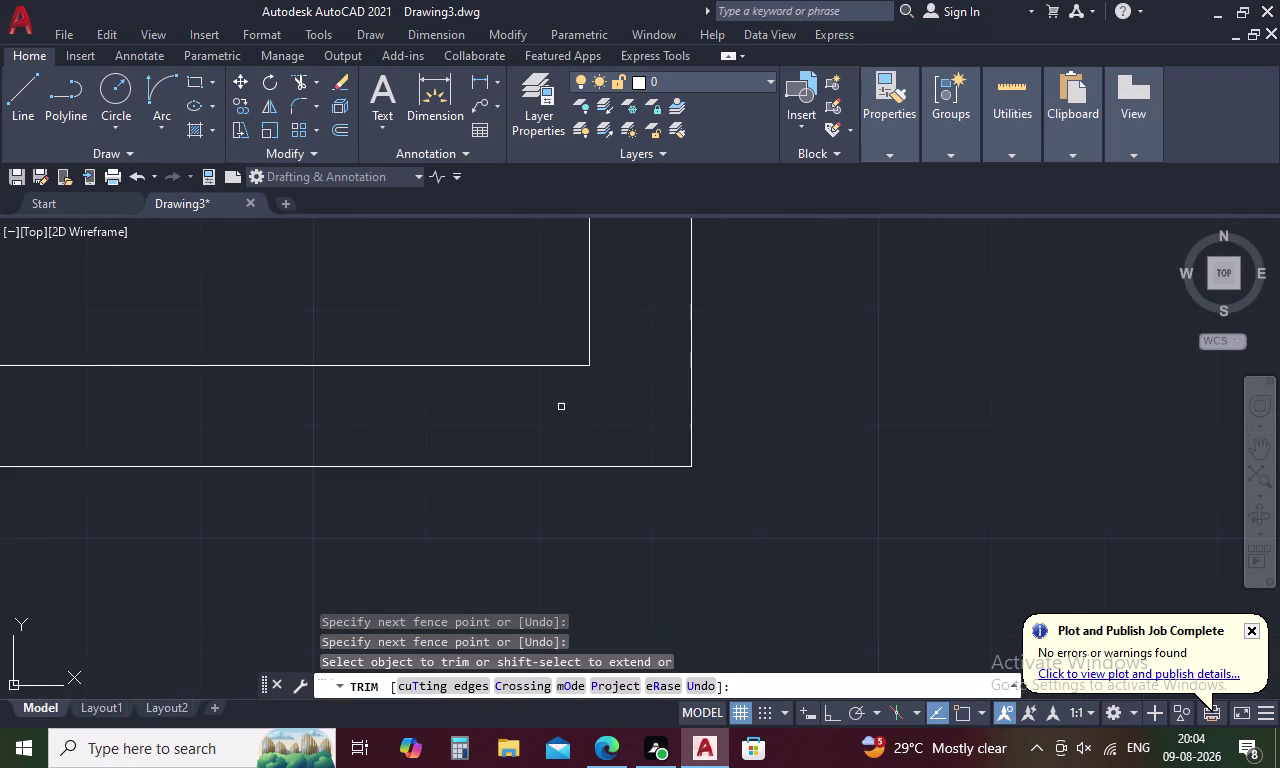
scroll(down, 3)
middle_drag(454, 364, 1086, 504)
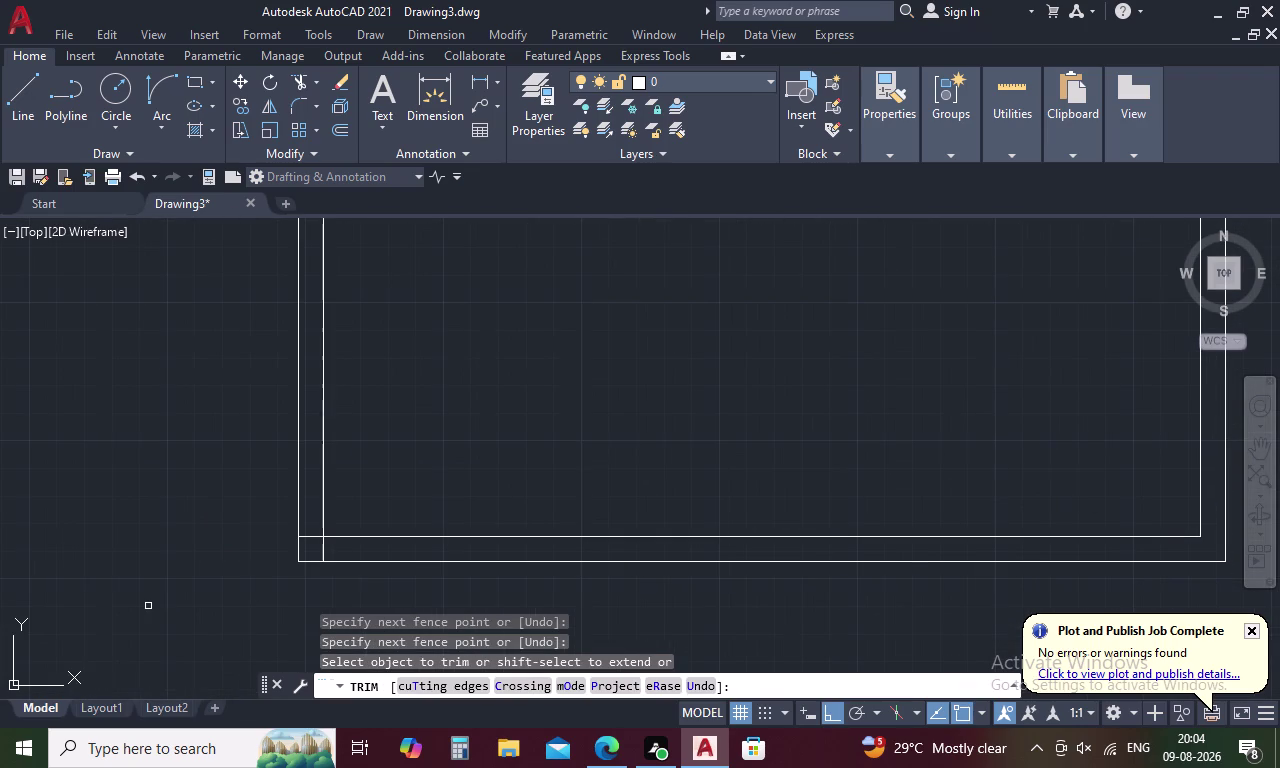
scroll(up, 3)
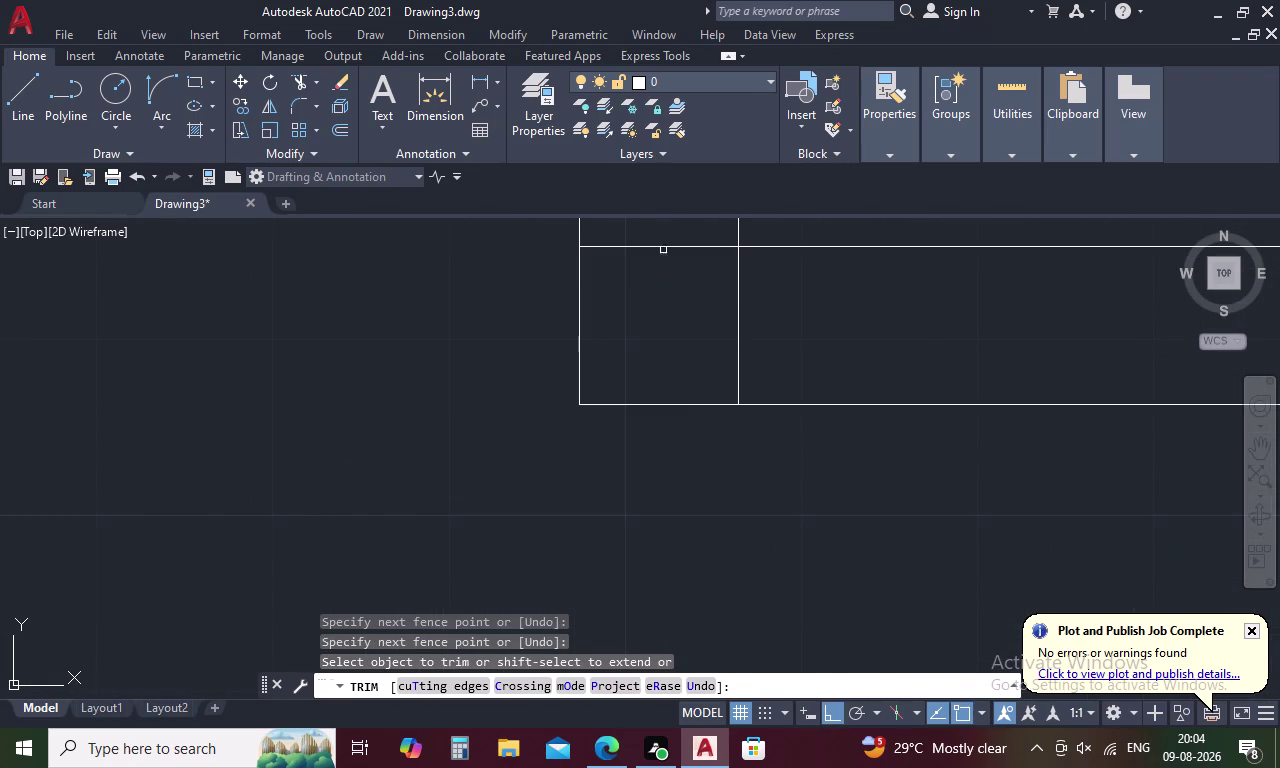
drag(666, 233, 801, 324)
scroll(down, 3)
middle_drag(912, 257, 414, 600)
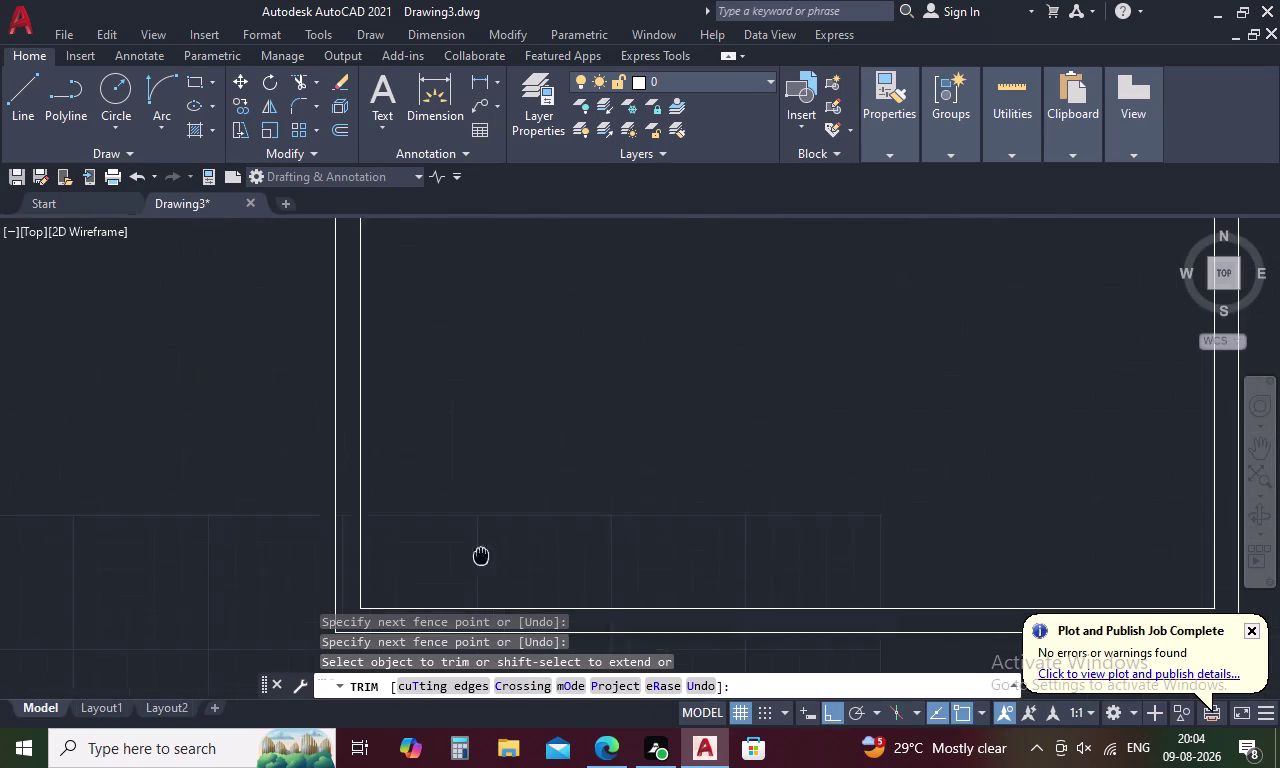
middle_drag(414, 600, 387, 625)
scroll(down, 3)
scroll(down, 3)
scroll(up, 3)
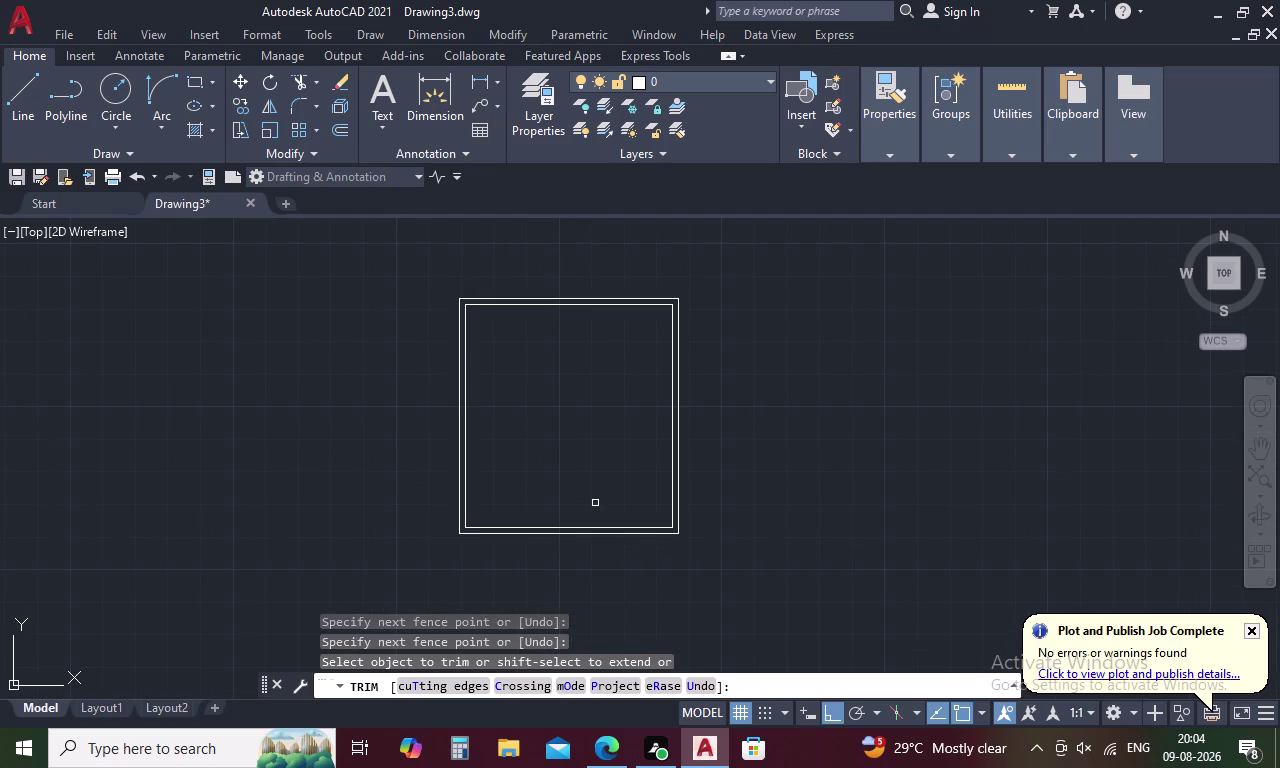
key(Escape)
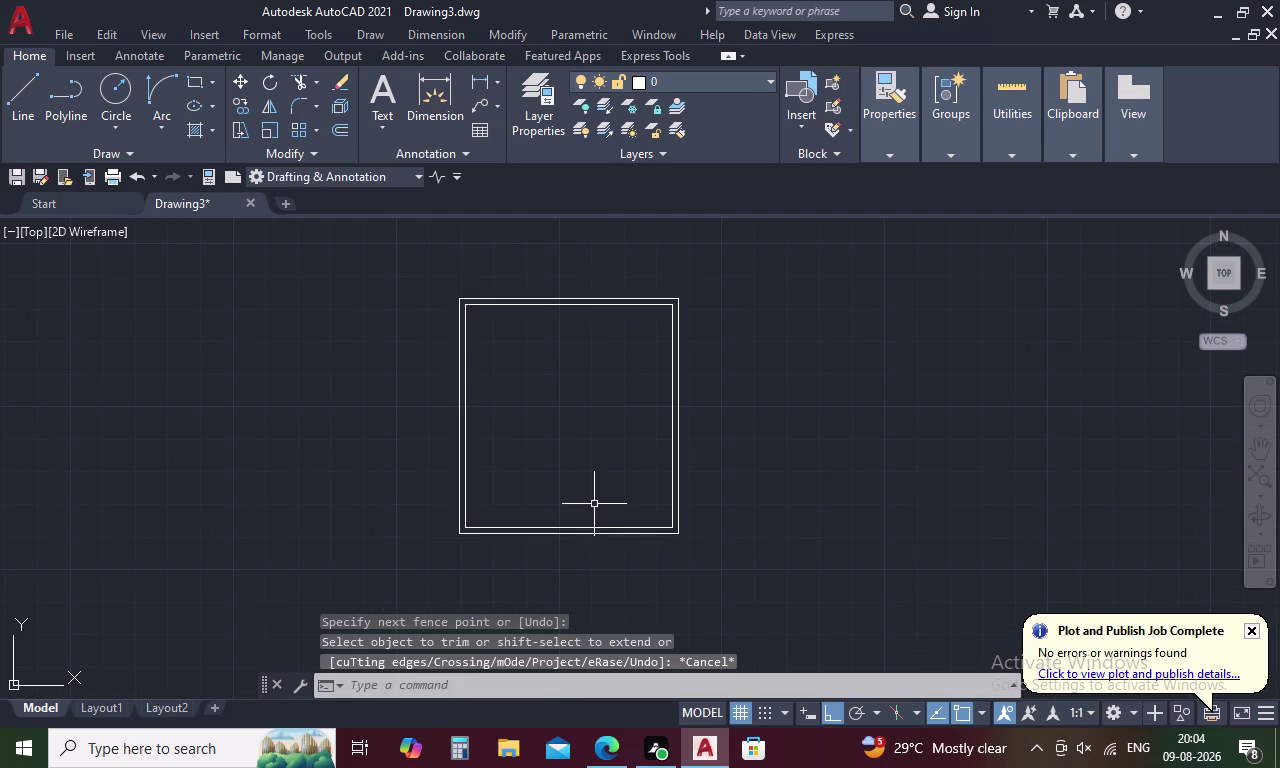
Offset the left inner wall line 11' to the right for a partition.
text(O)
key(space)
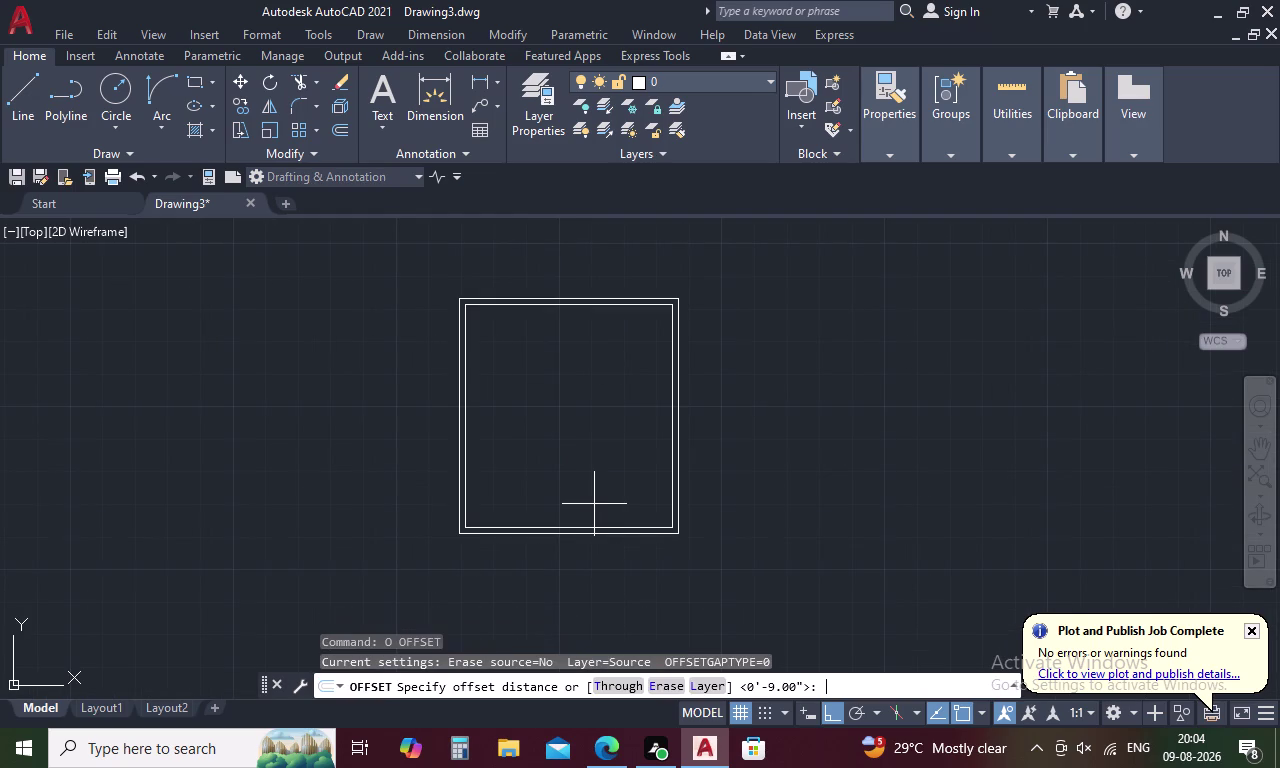
text(11)
text(')
key(space)
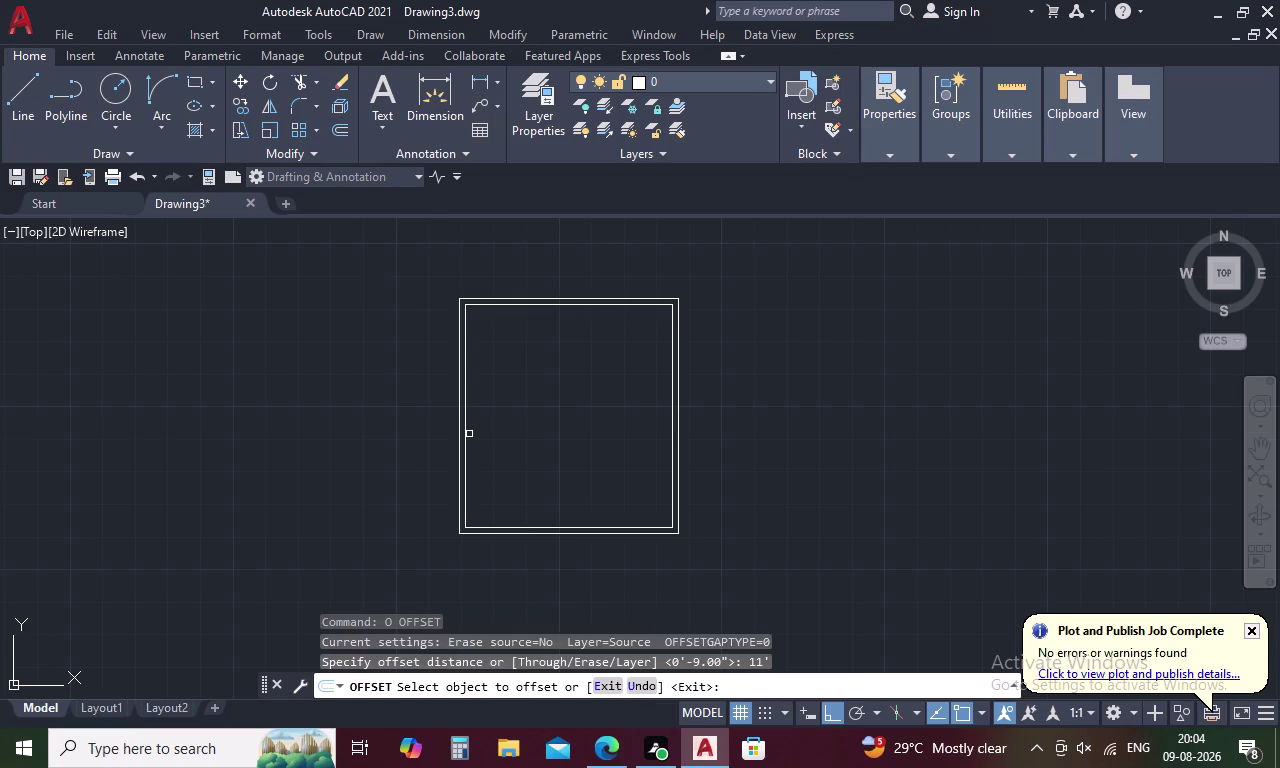
click(467, 430)
click(524, 431)
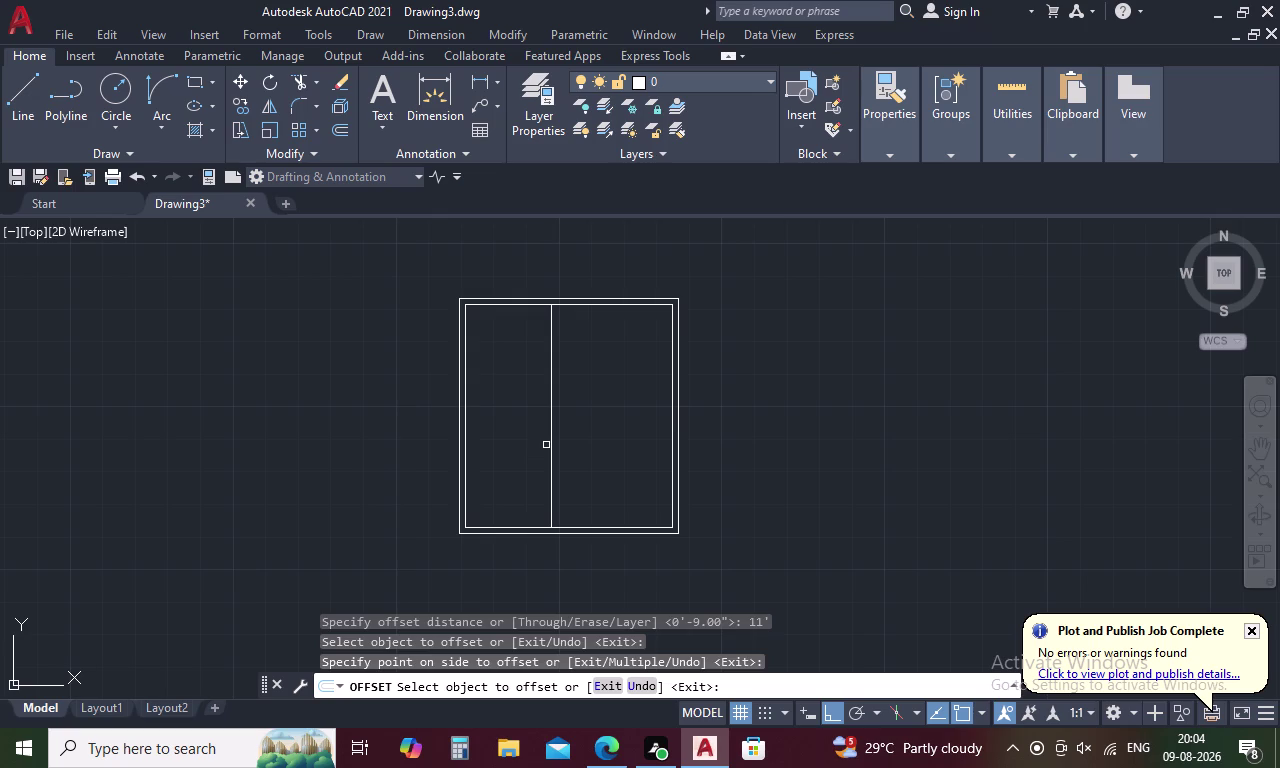
Offset the new partition line 4 inches to the right to double it.
click(546, 444)
text(4)
key(space)
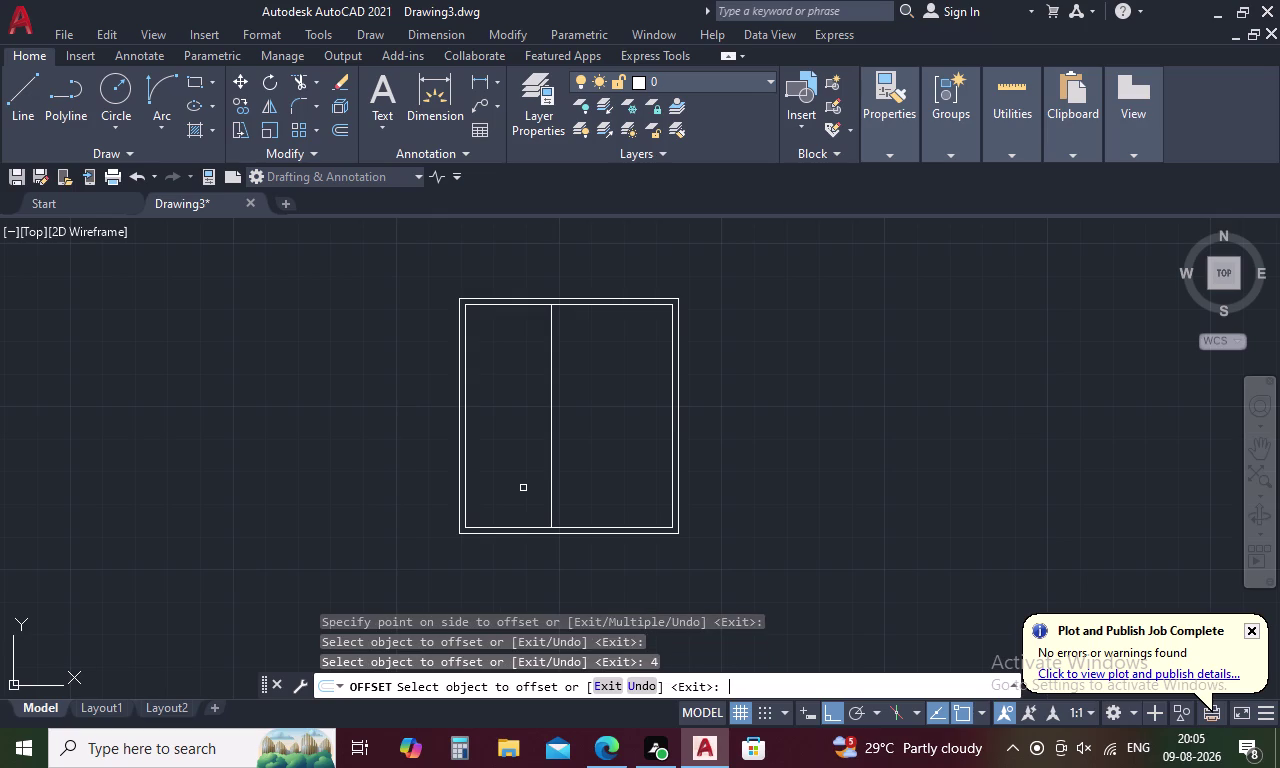
click(553, 446)
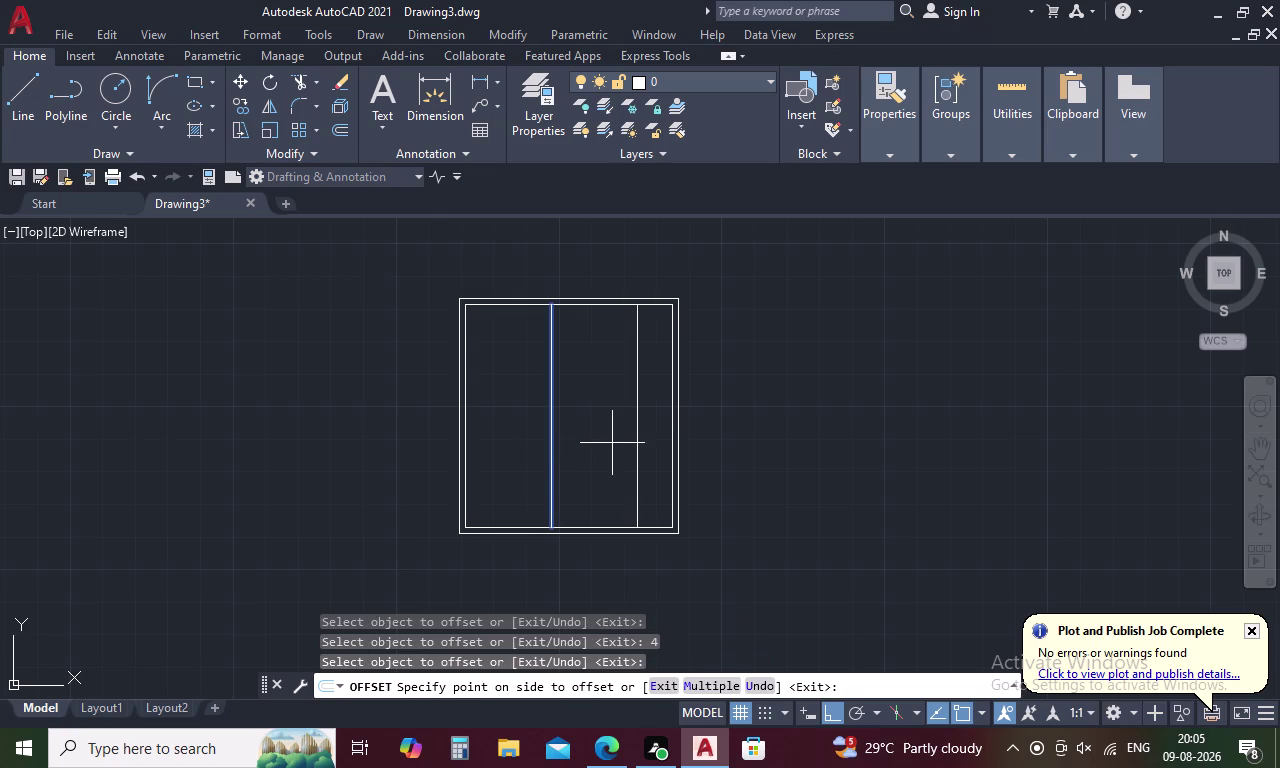
key(Escape)
text(O)
key(space)
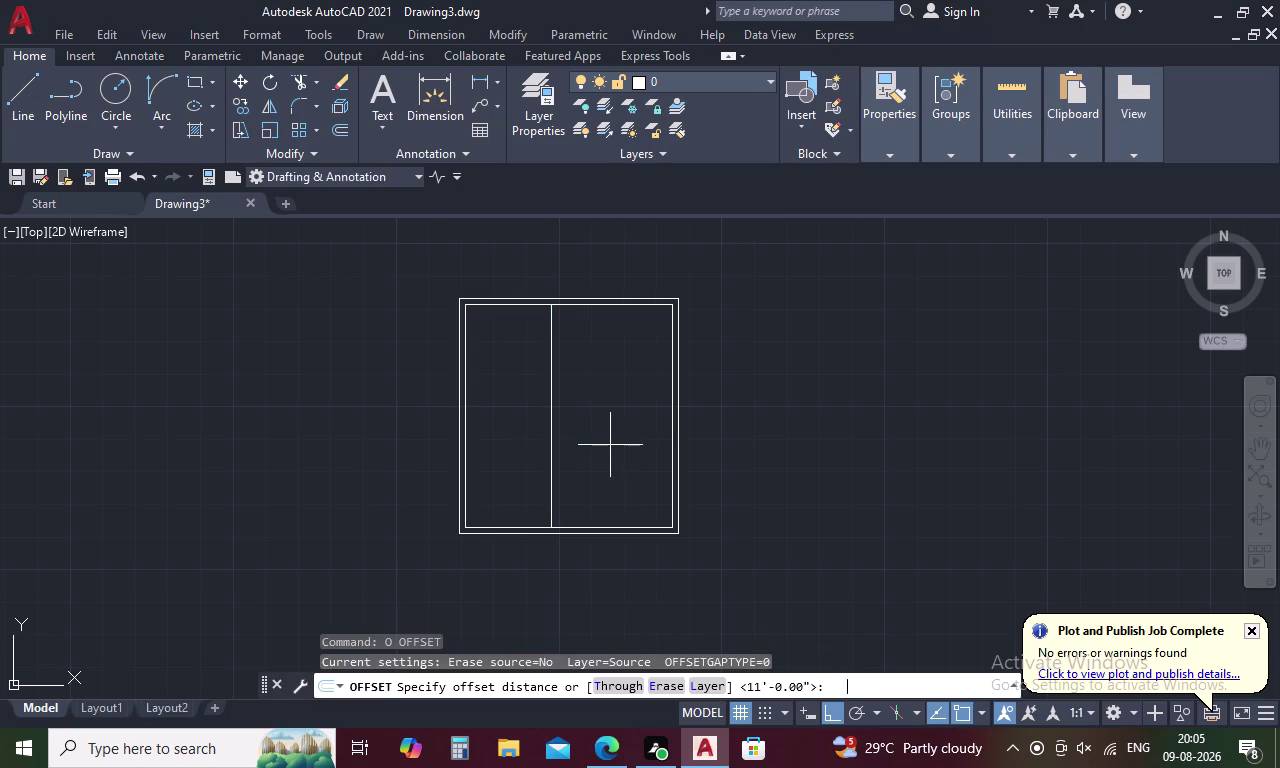
text(4)
key(space)
click(553, 478)
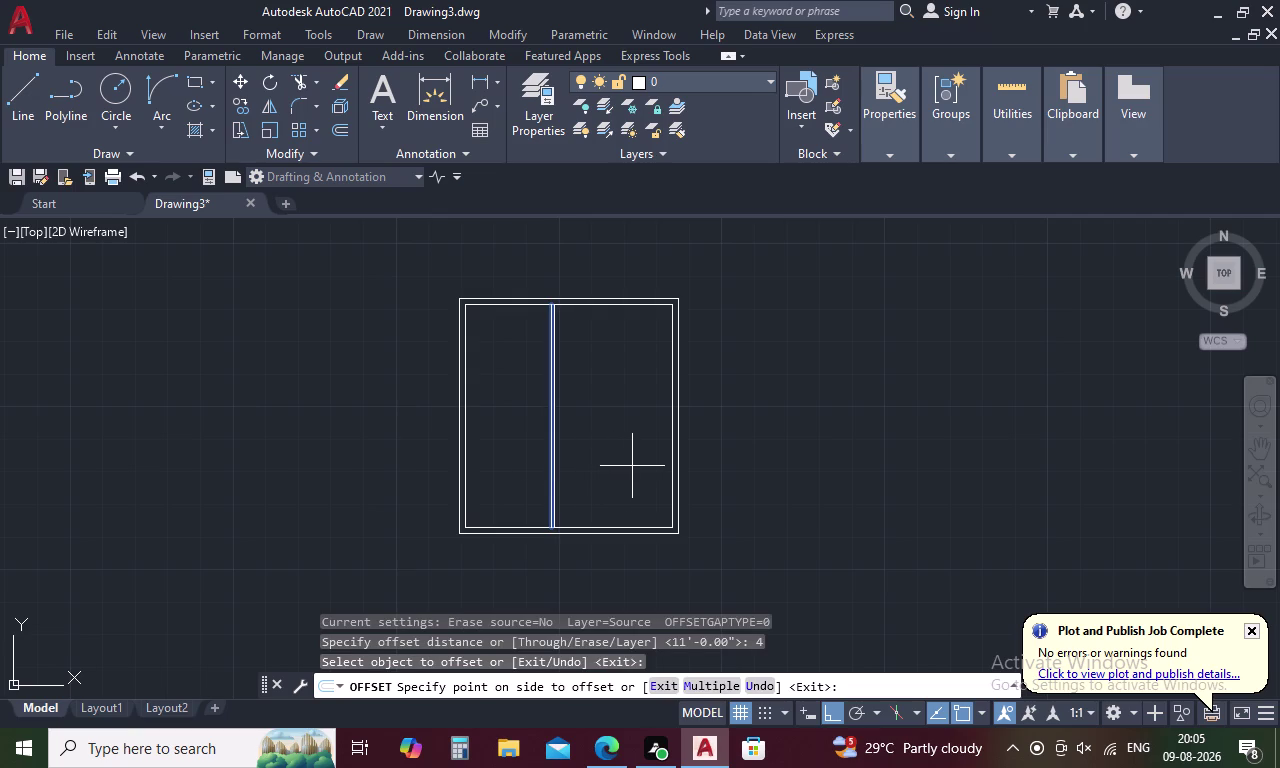
scroll(up, 3)
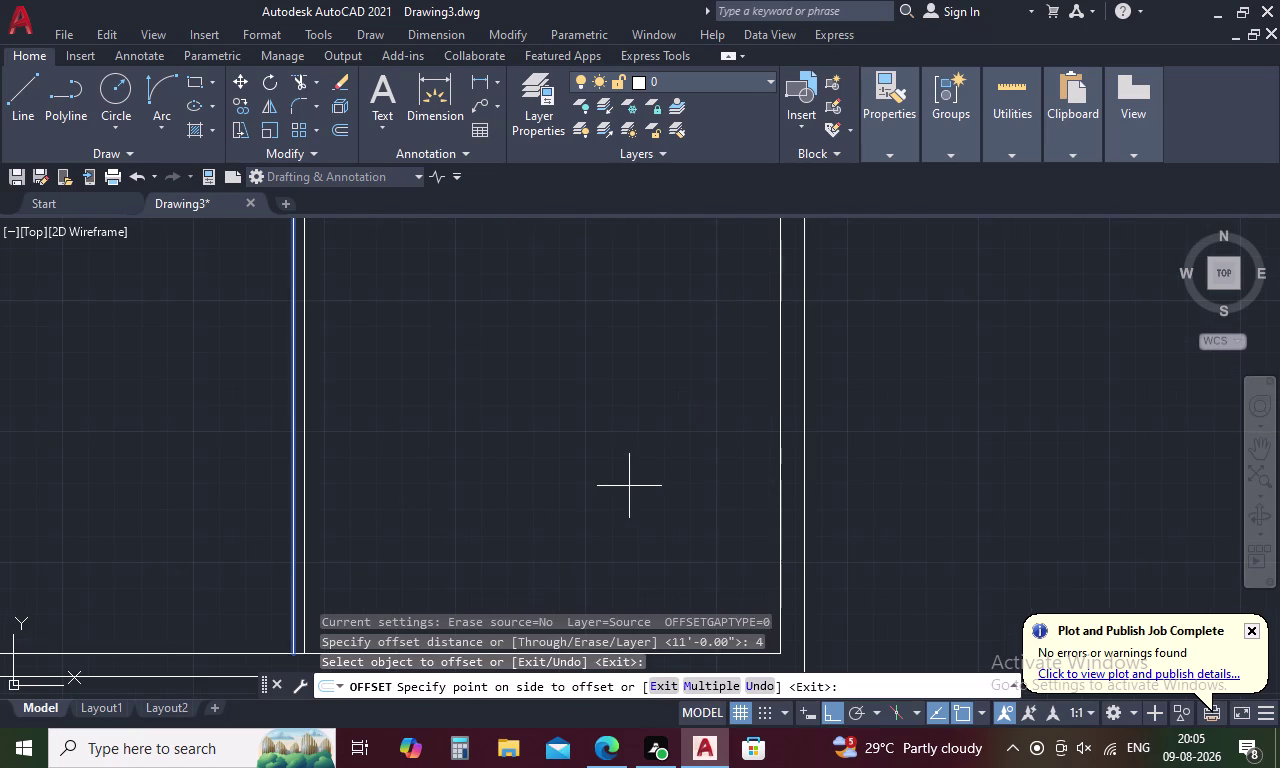
click(629, 486)
scroll(down, 3)
key(Escape)
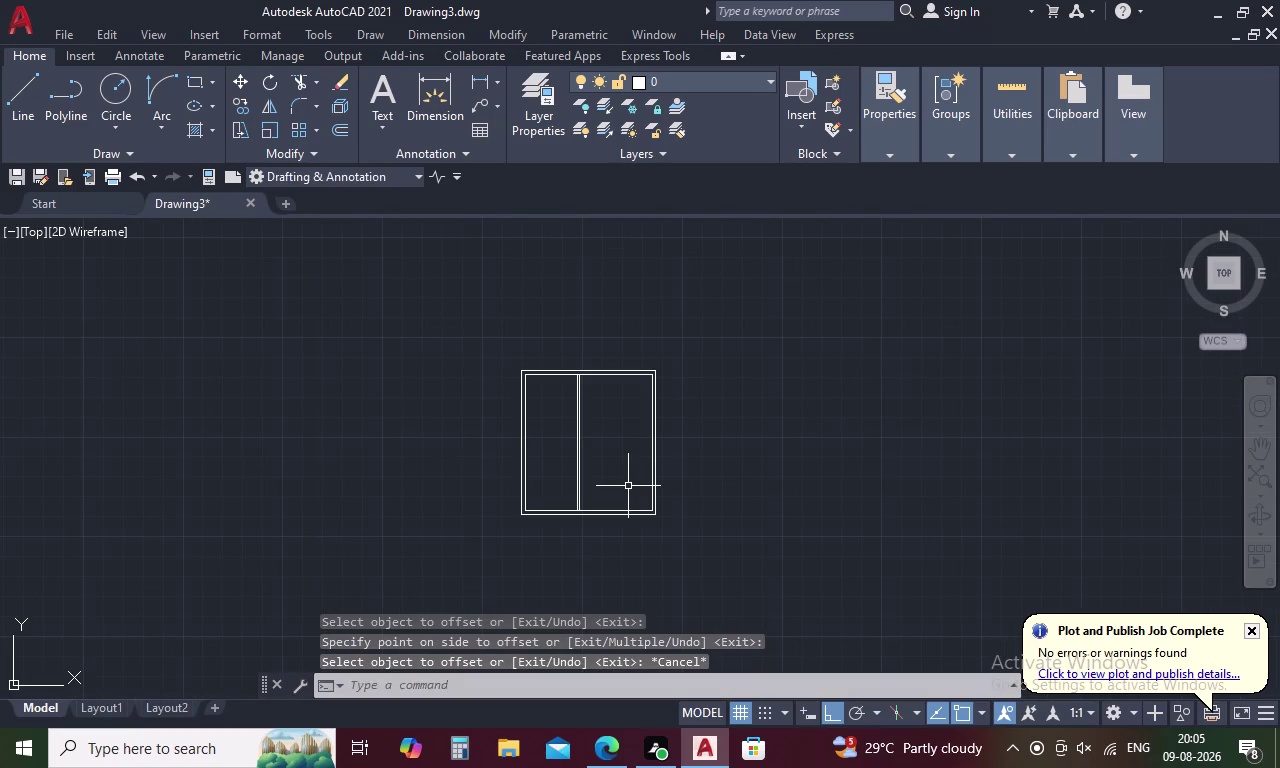
text(TR)
key(space)
Trim the top and bottom inner wall segments between the two partition lines.
scroll(up, 3)
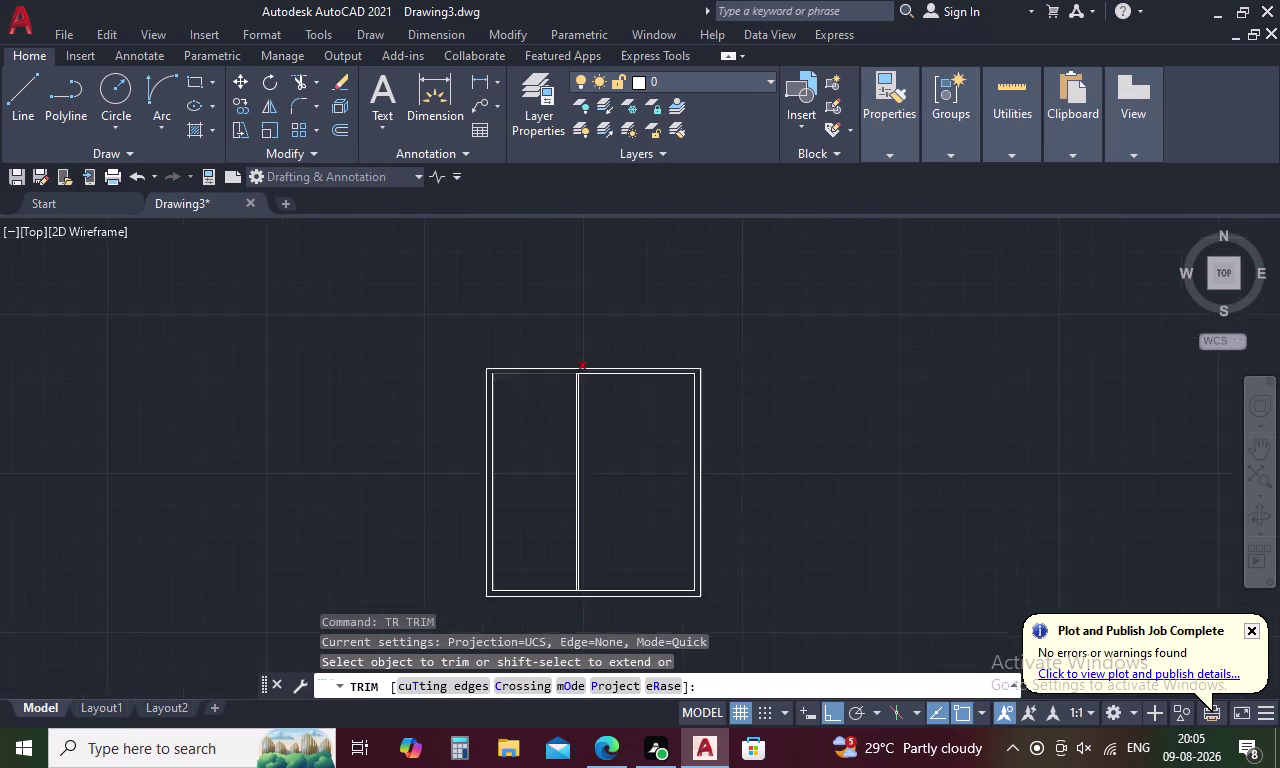
scroll(up, 3)
scroll(up, 3)
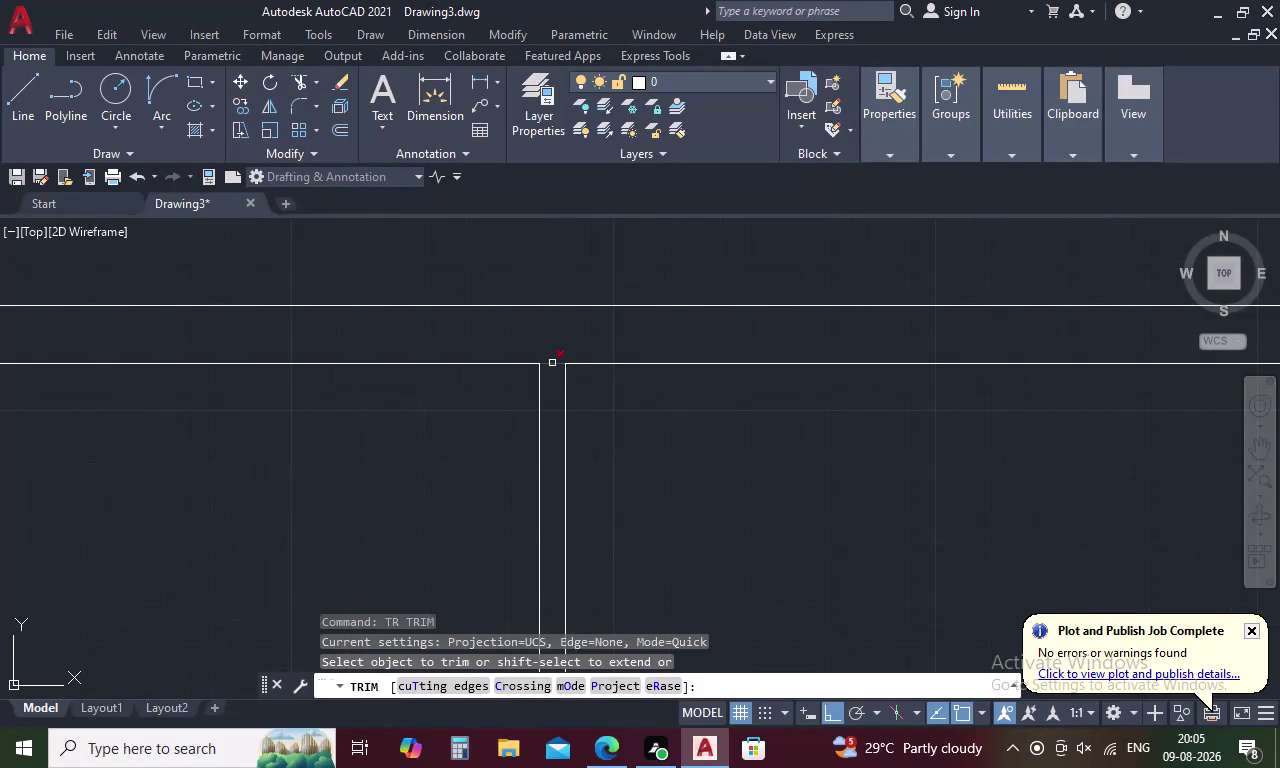
click(552, 363)
scroll(down, 3)
middle_drag(579, 490, 608, 325)
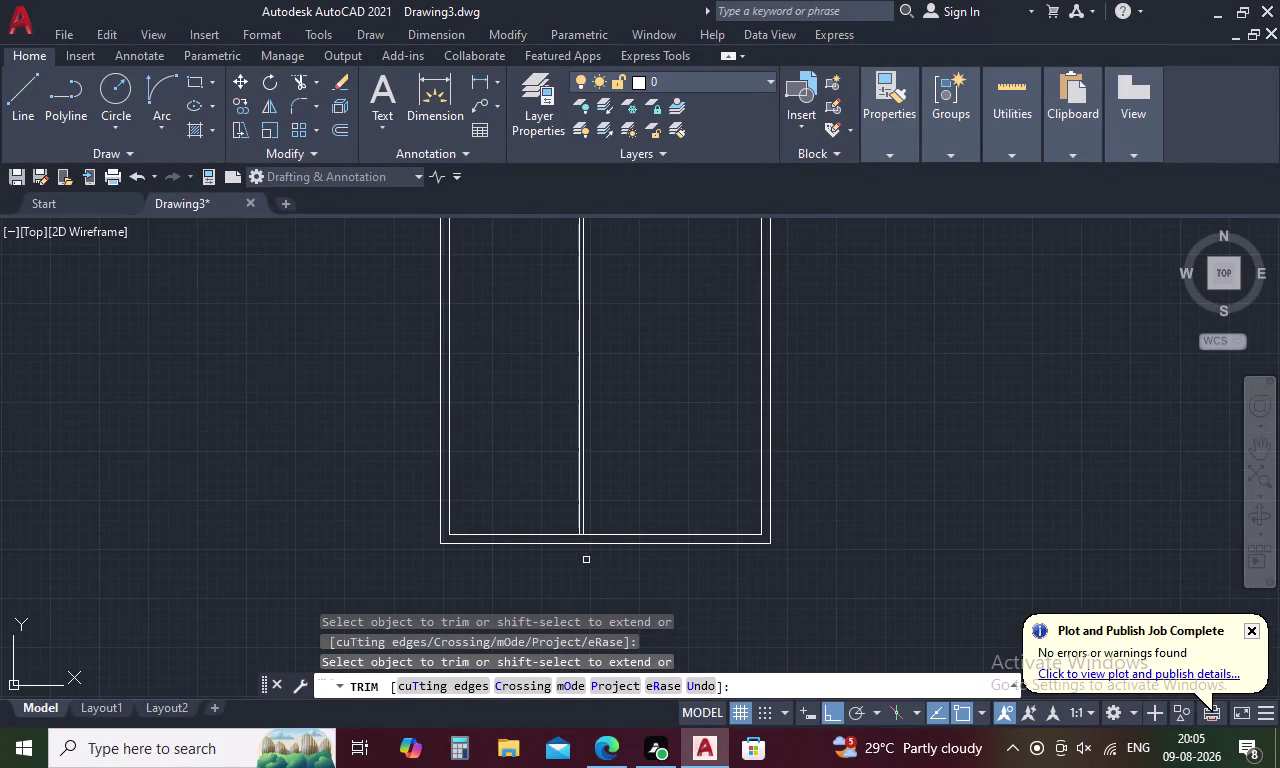
scroll(up, 3)
click(557, 523)
scroll(down, 3)
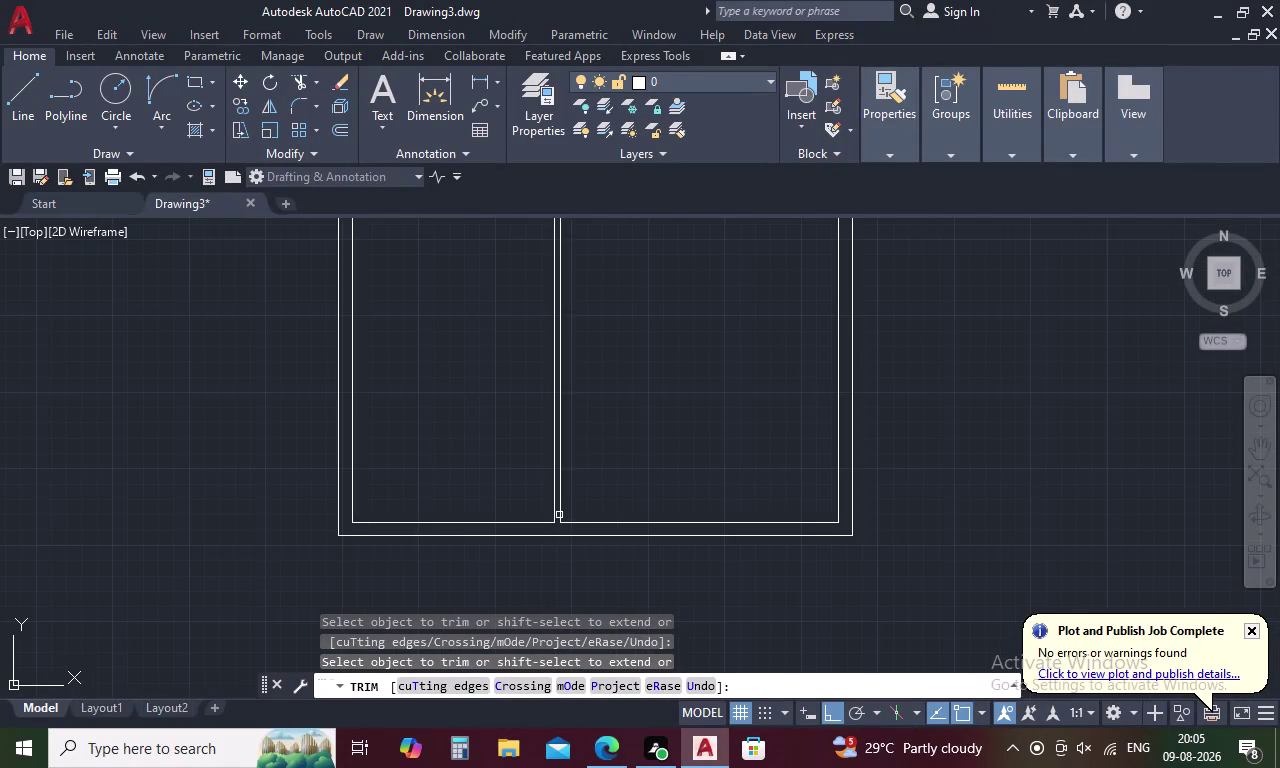
middle_drag(596, 449, 629, 555)
scroll(down, 3)
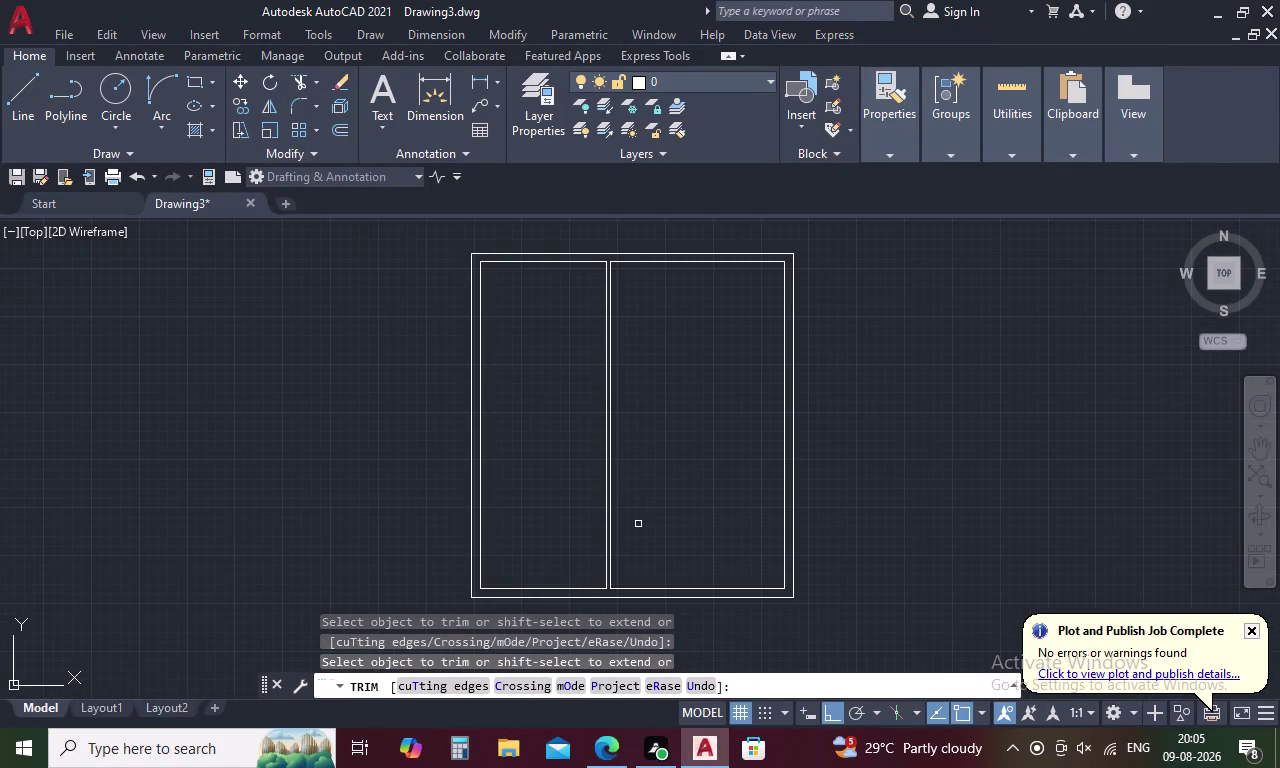
key(Escape)
text(O)
key(space)
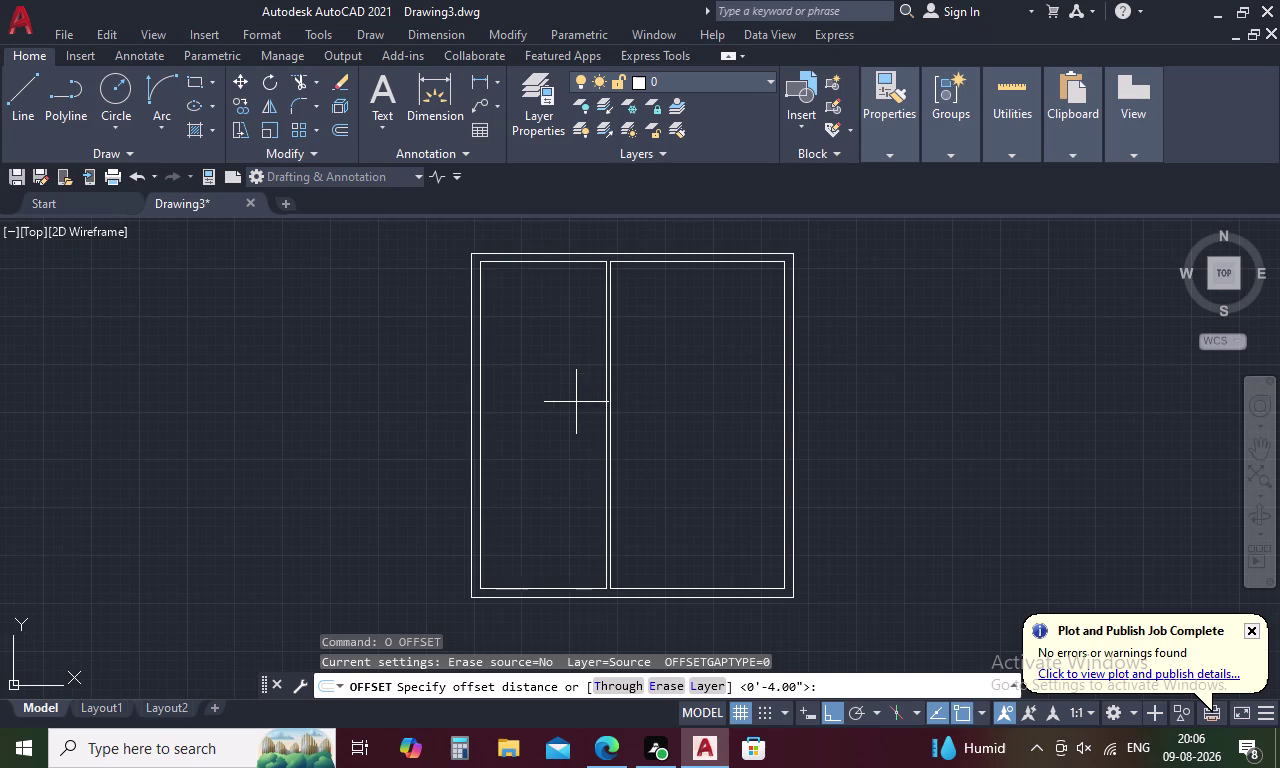
Offset the top inner wall 12' down and double it with a 4-inch offset.
text(O)
key(space)
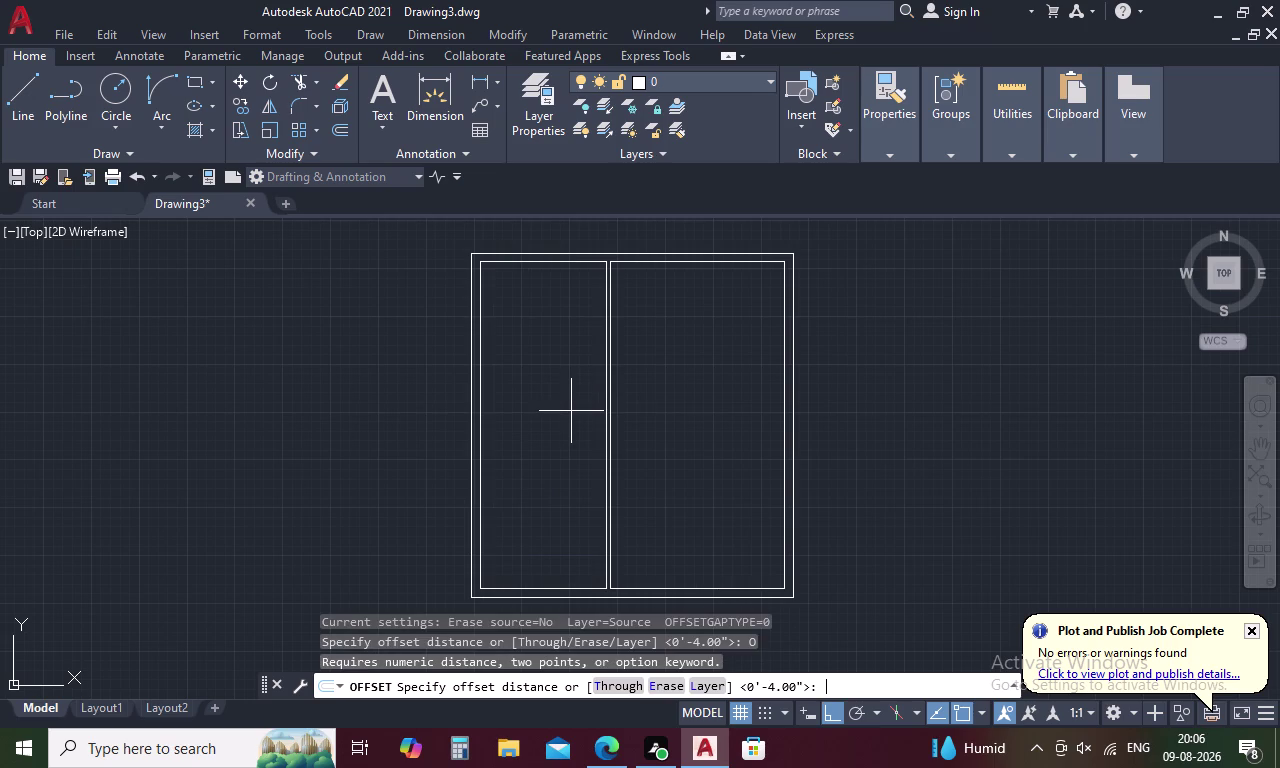
text(12)
text(')
key(space)
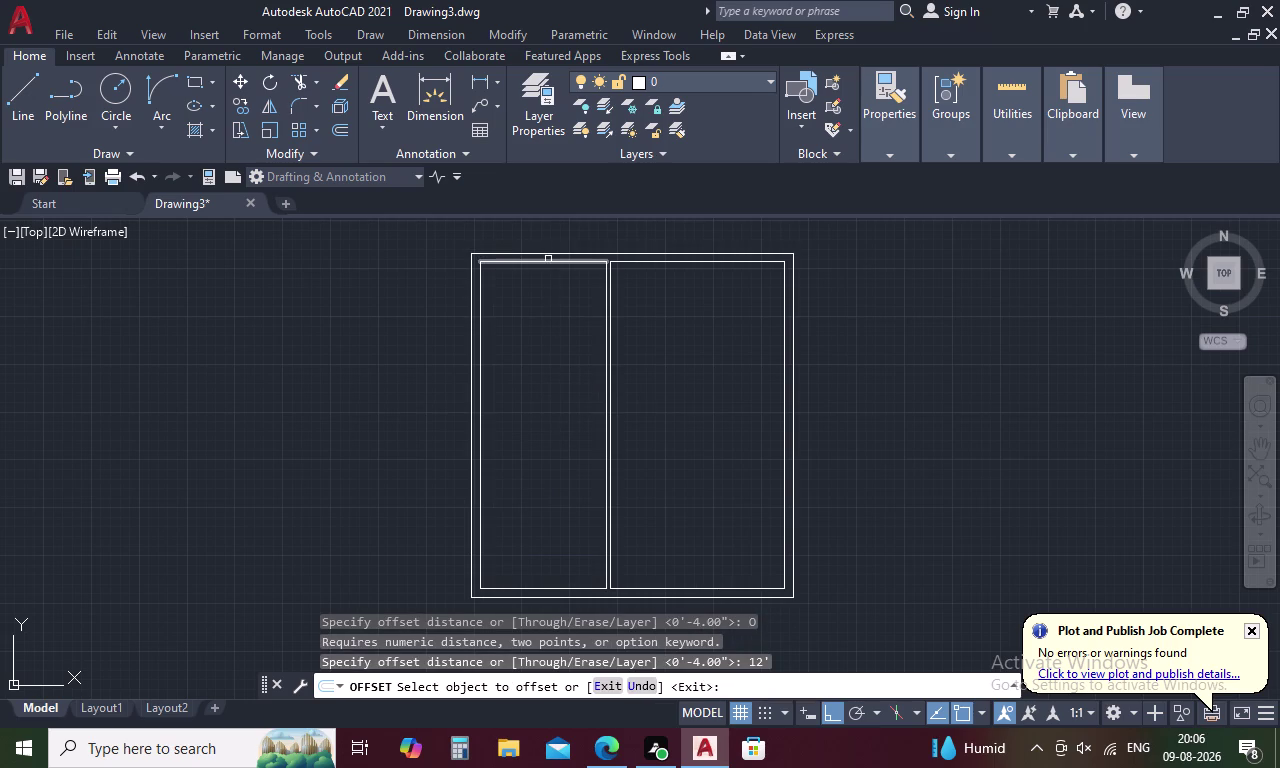
click(548, 261)
click(558, 366)
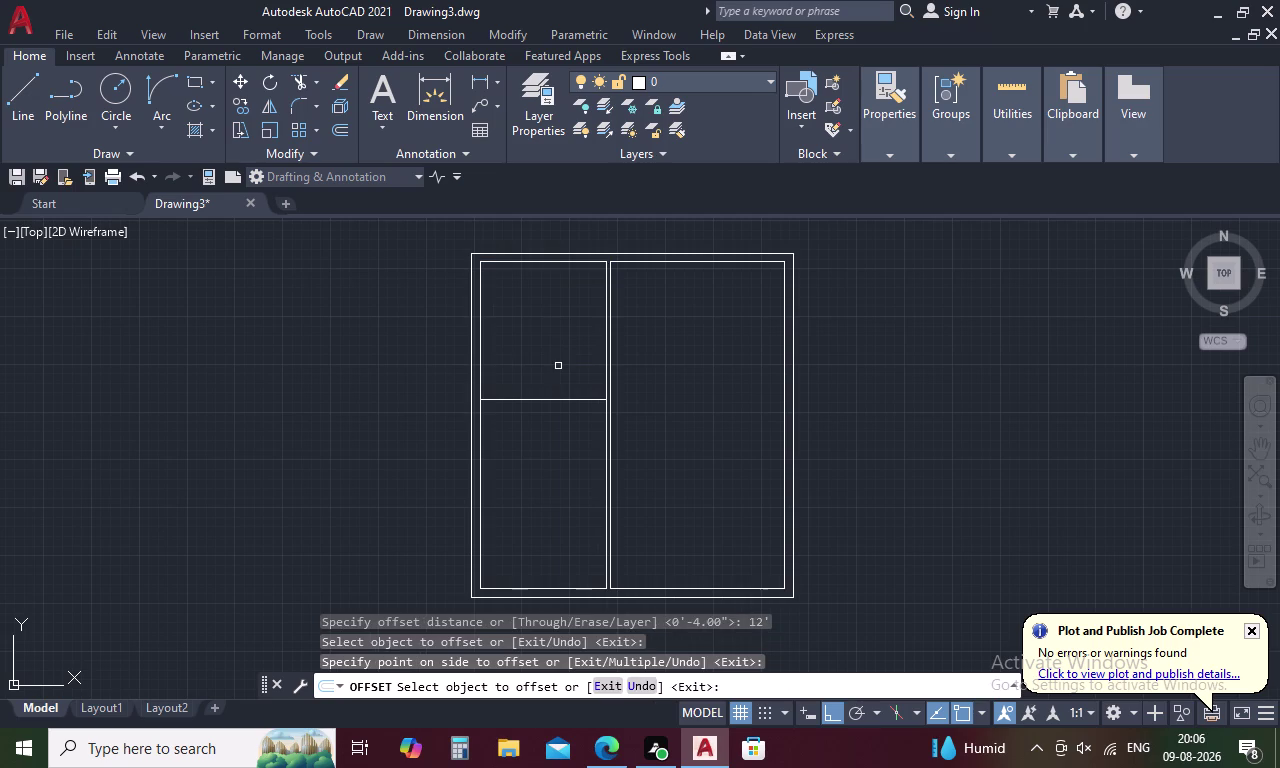
key(space)
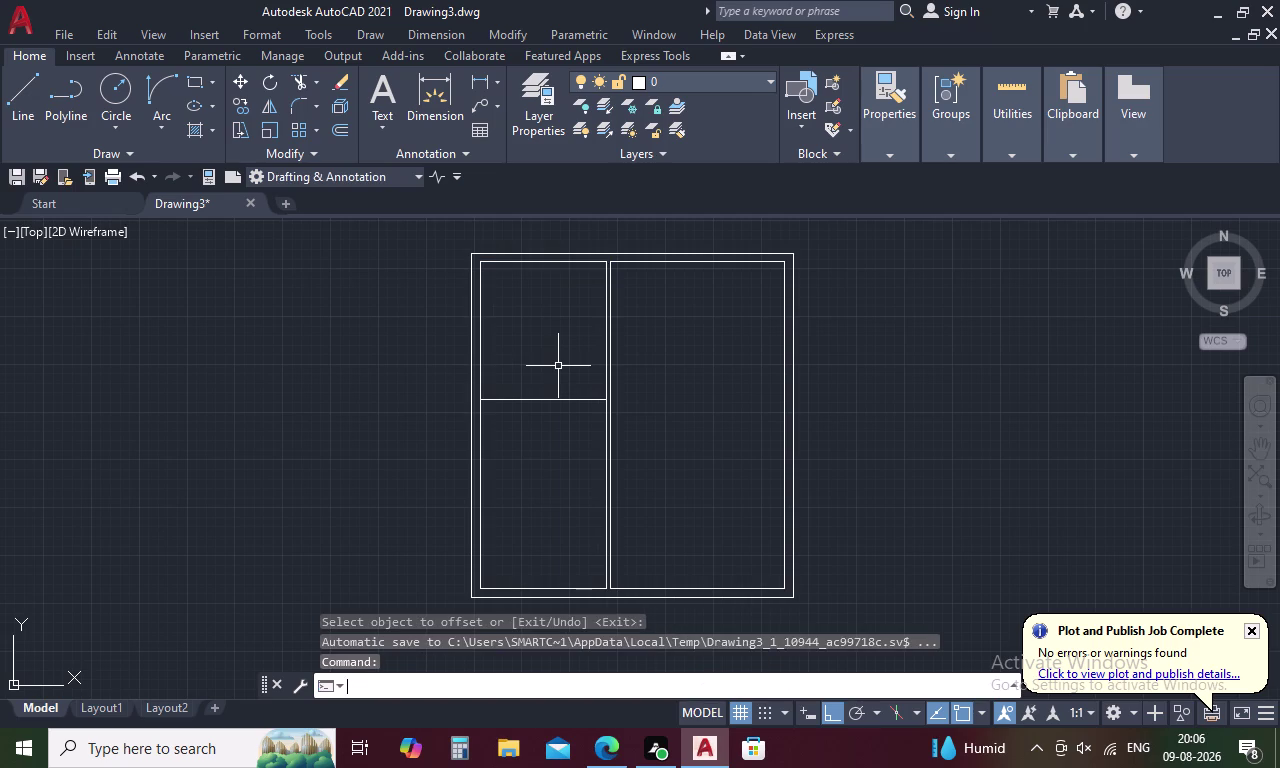
key(space)
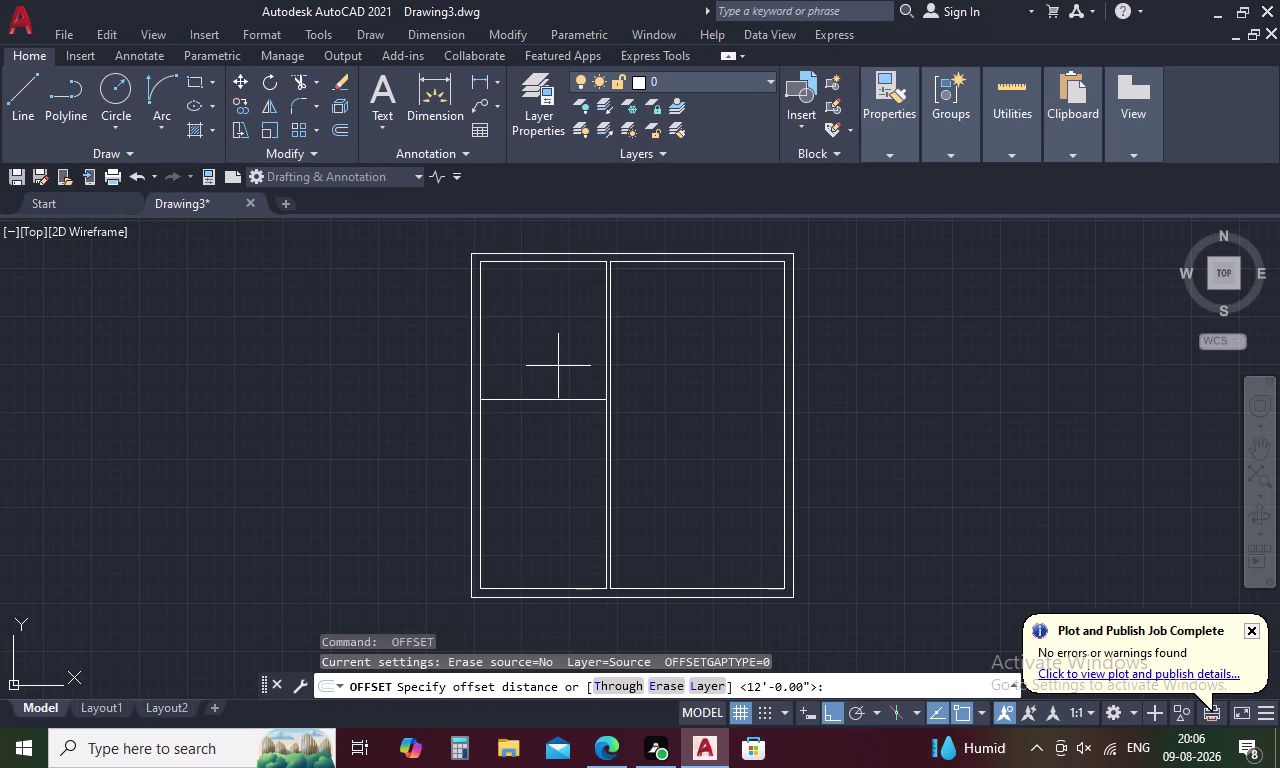
text(4)
key(space)
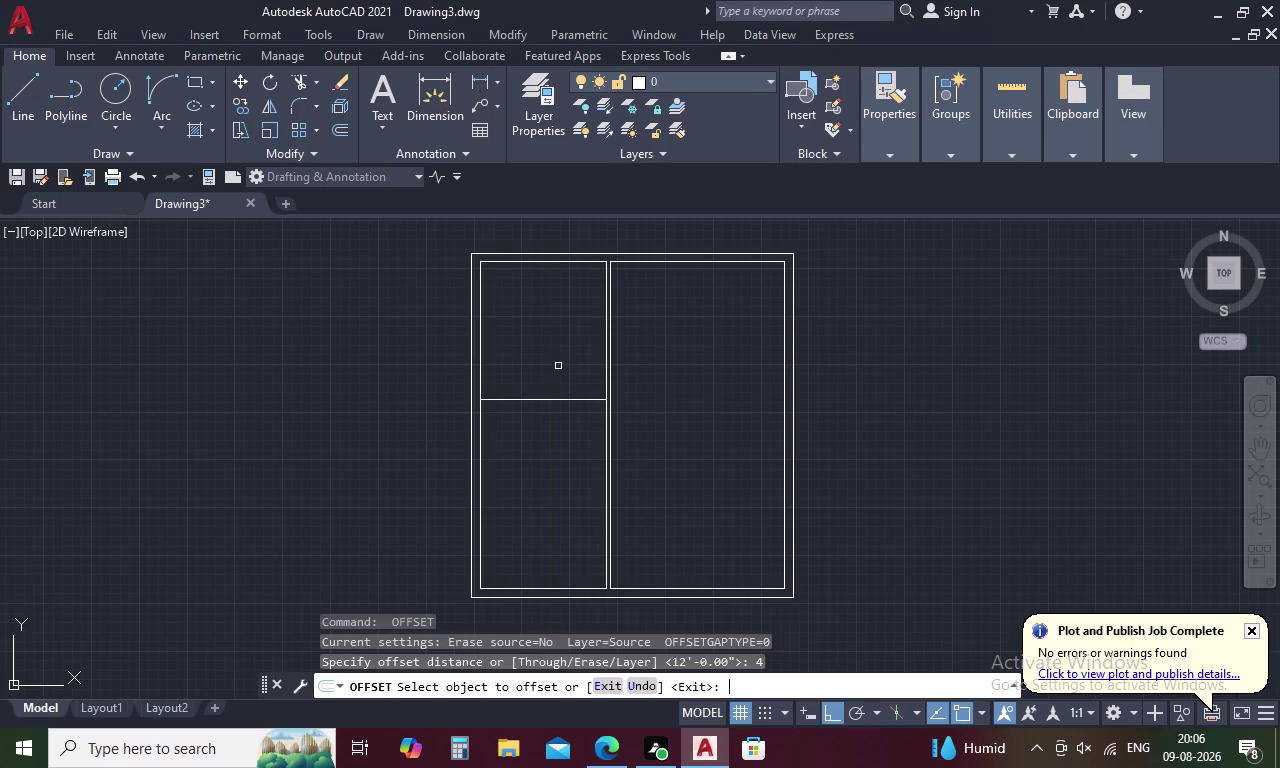
click(550, 399)
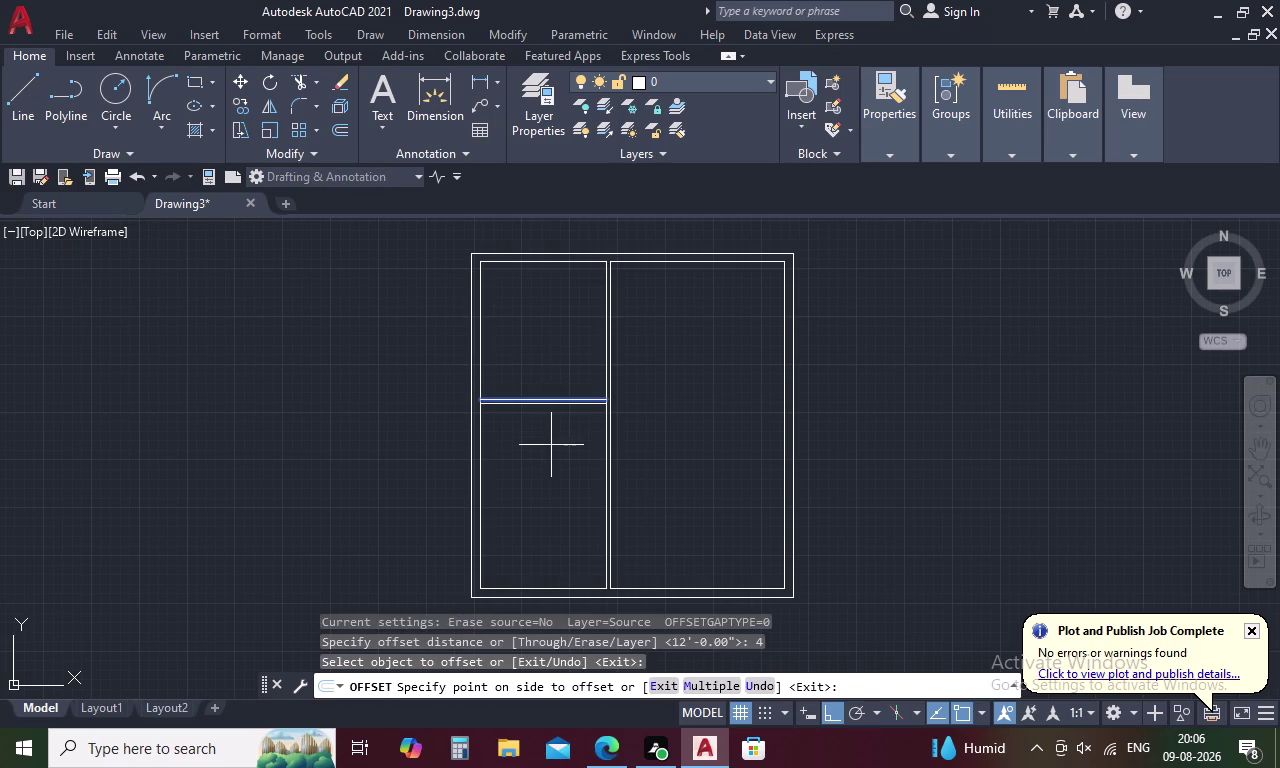
click(551, 445)
key(space)
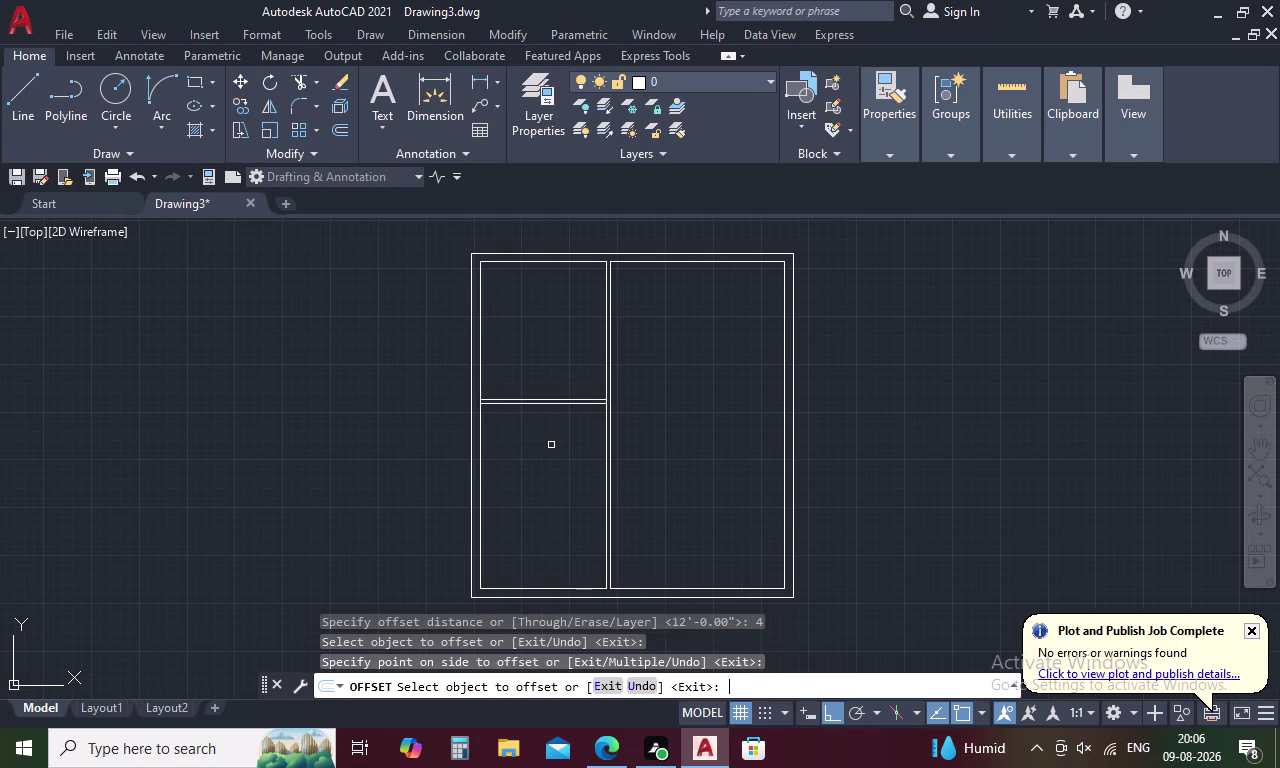
Offset a second partition 11' lower and double it with a 4-inch offset.
key(space)
text(11)
text(')
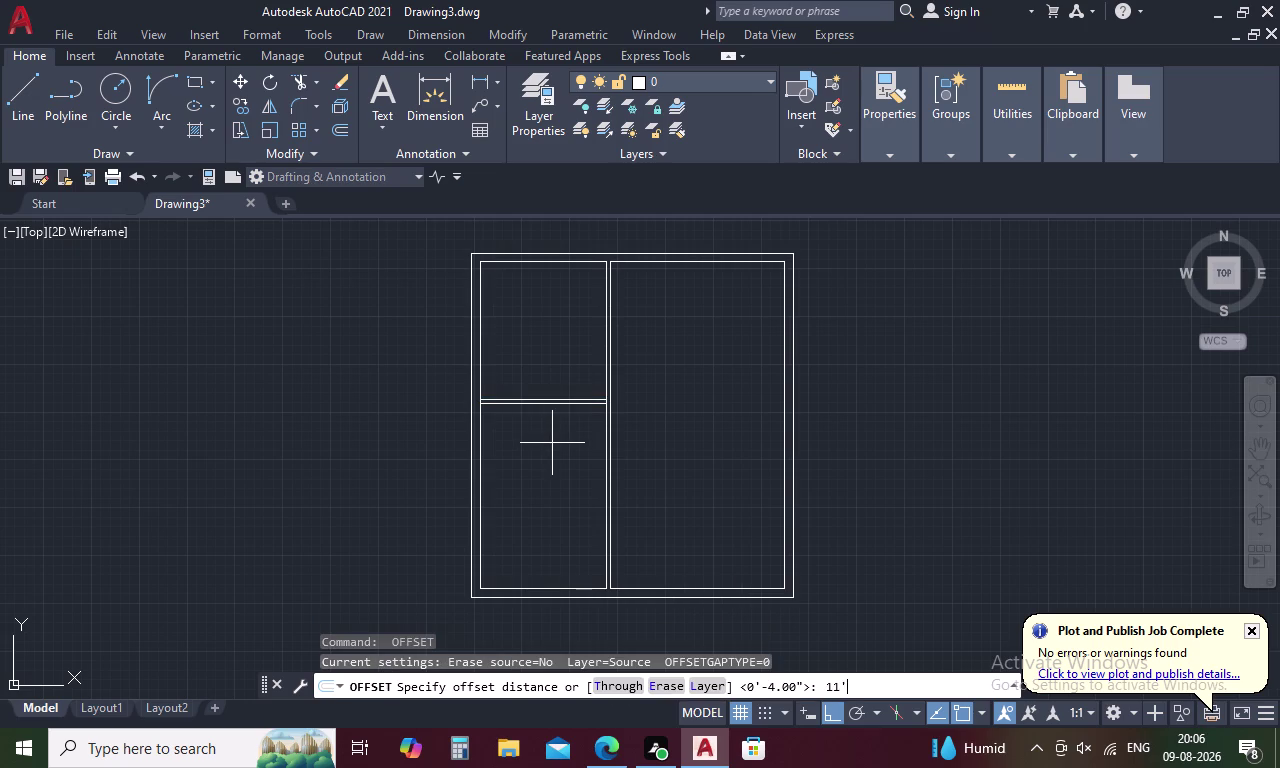
key(space)
click(553, 406)
click(553, 451)
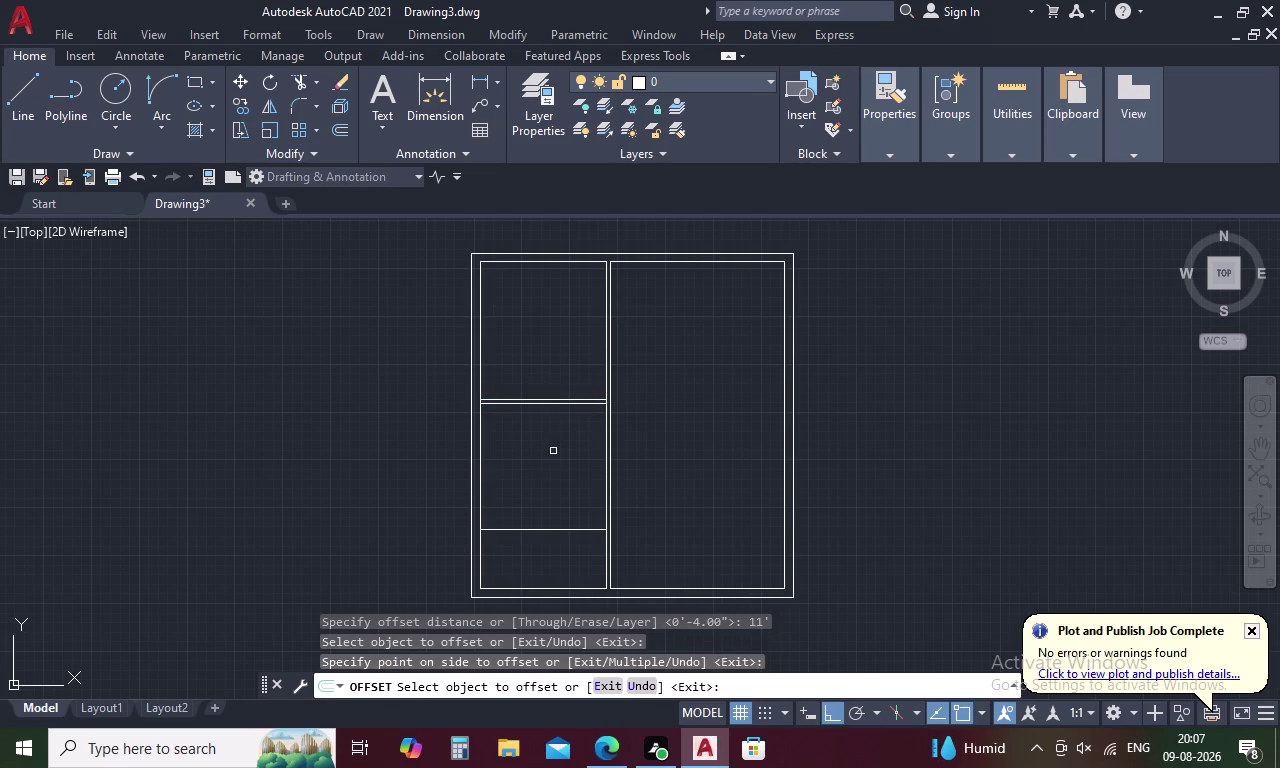
key(space)
key(space)
text(4)
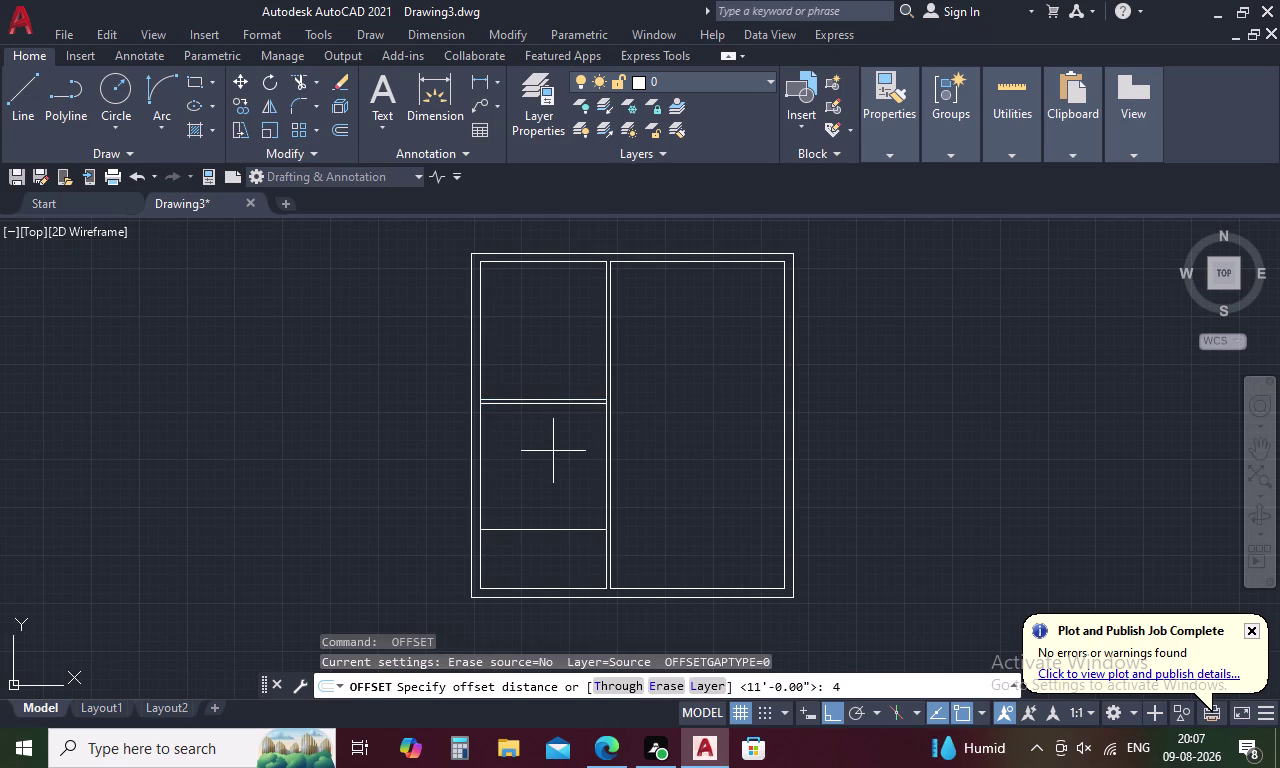
key(space)
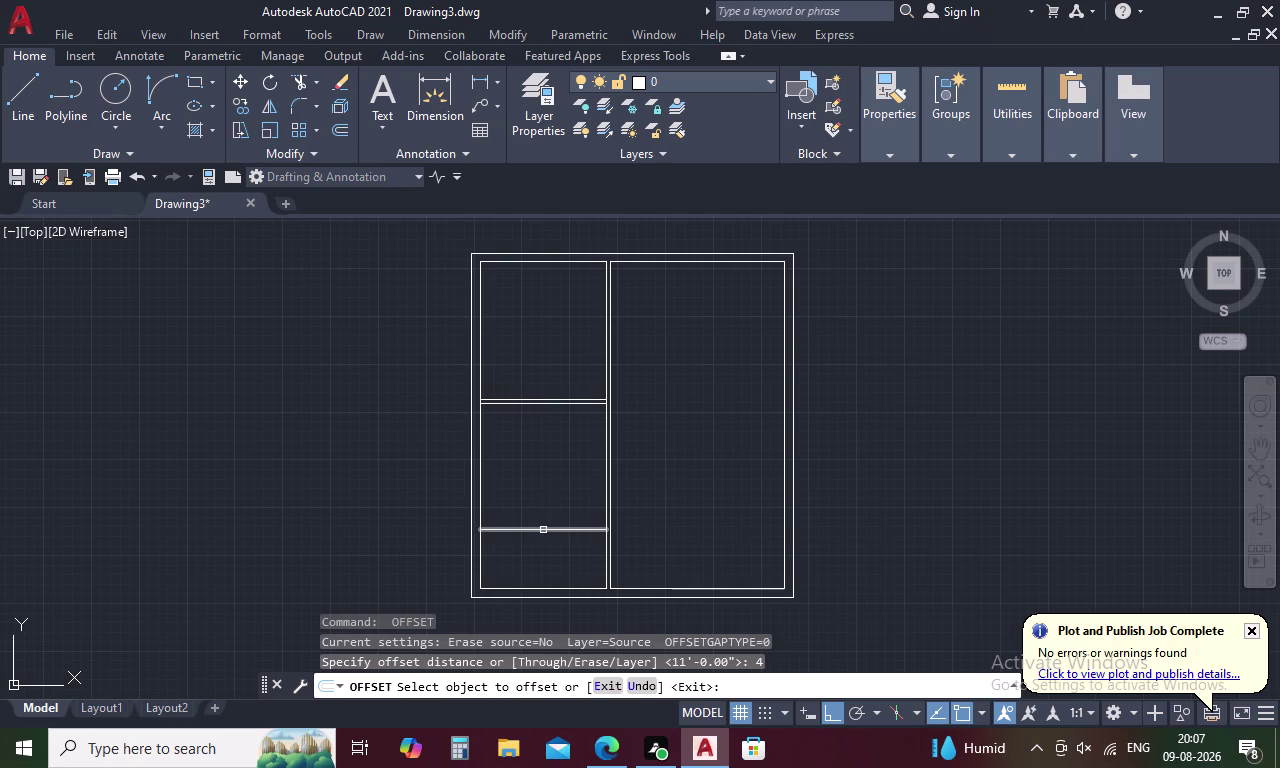
click(543, 530)
click(543, 552)
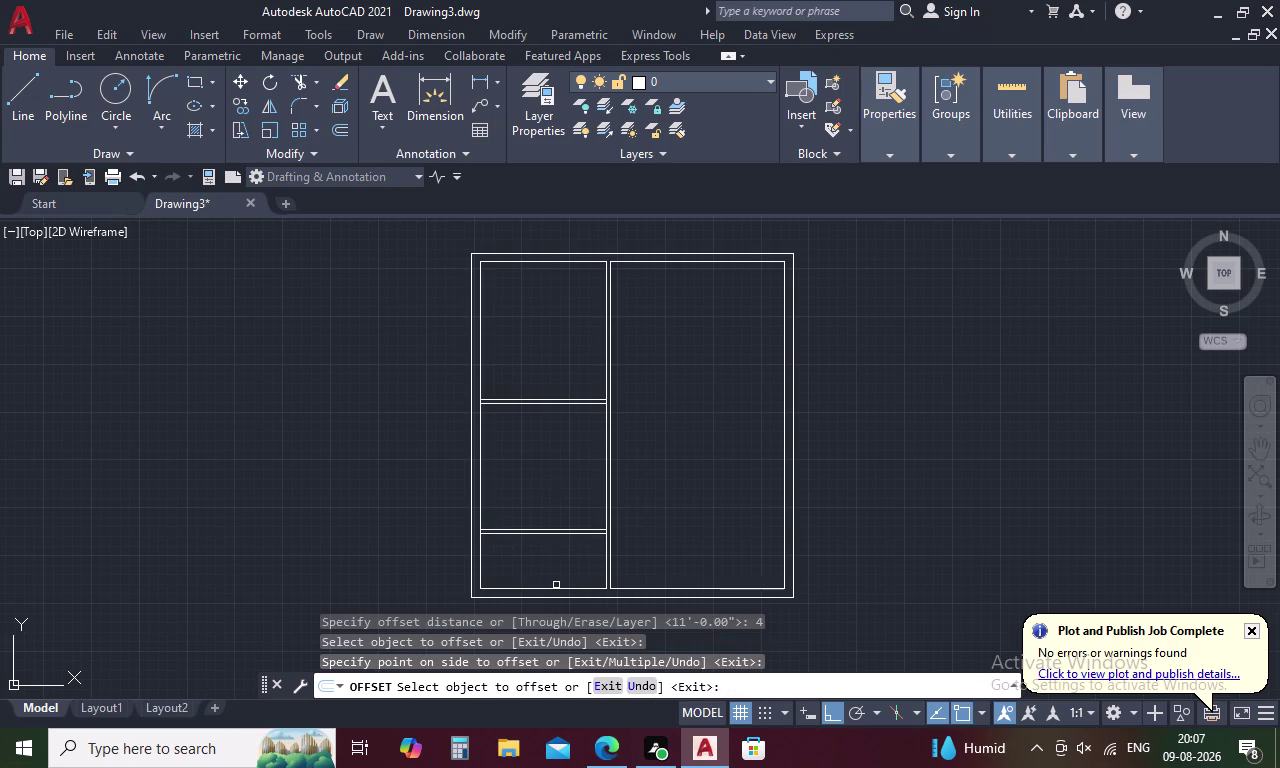
key(Escape)
Trim the crossing wall segments at the first two partition junctions with TR.
text(TR)
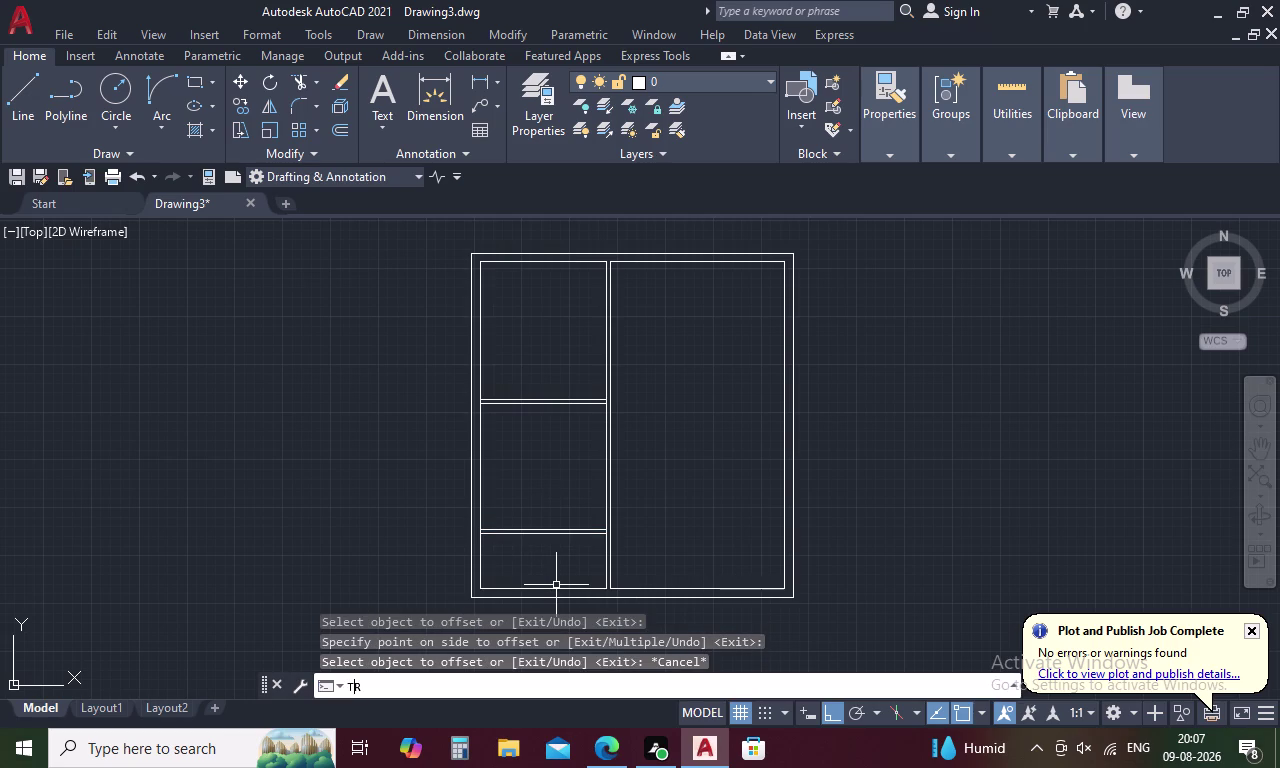
key(space)
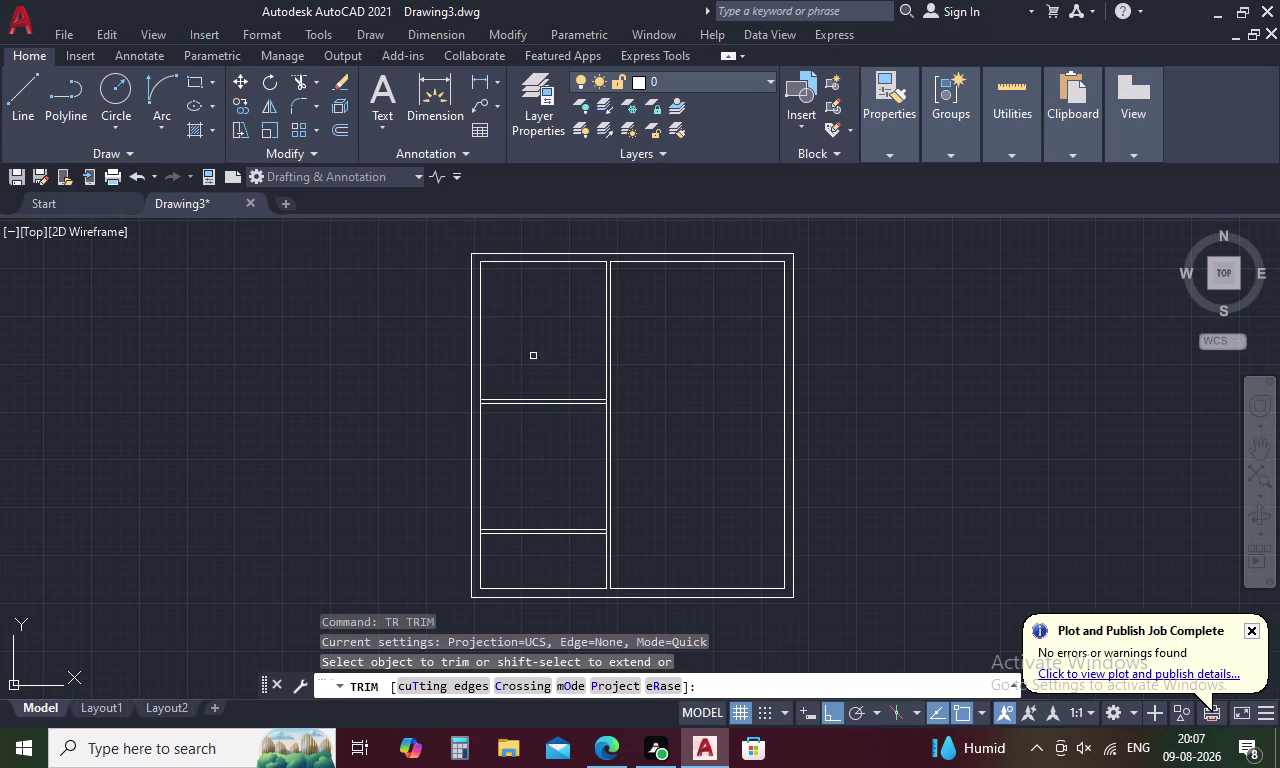
scroll(up, 3)
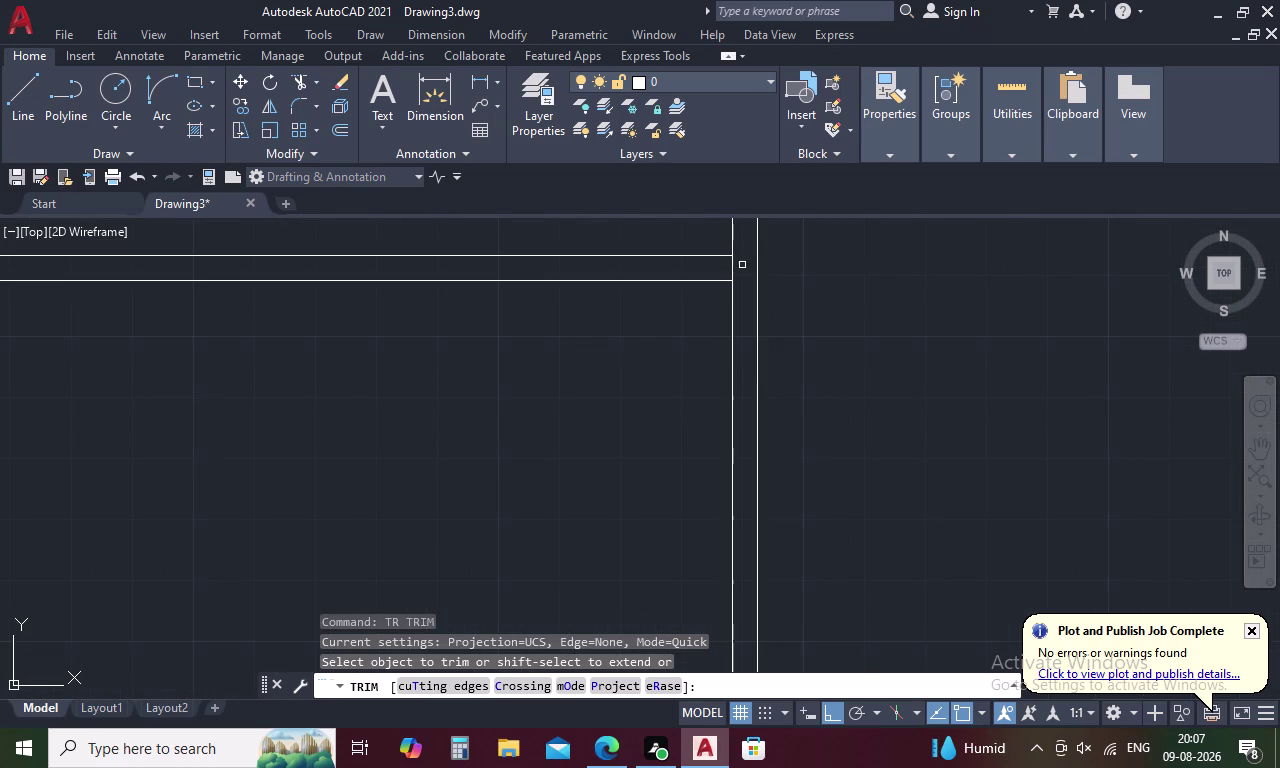
click(733, 268)
scroll(down, 3)
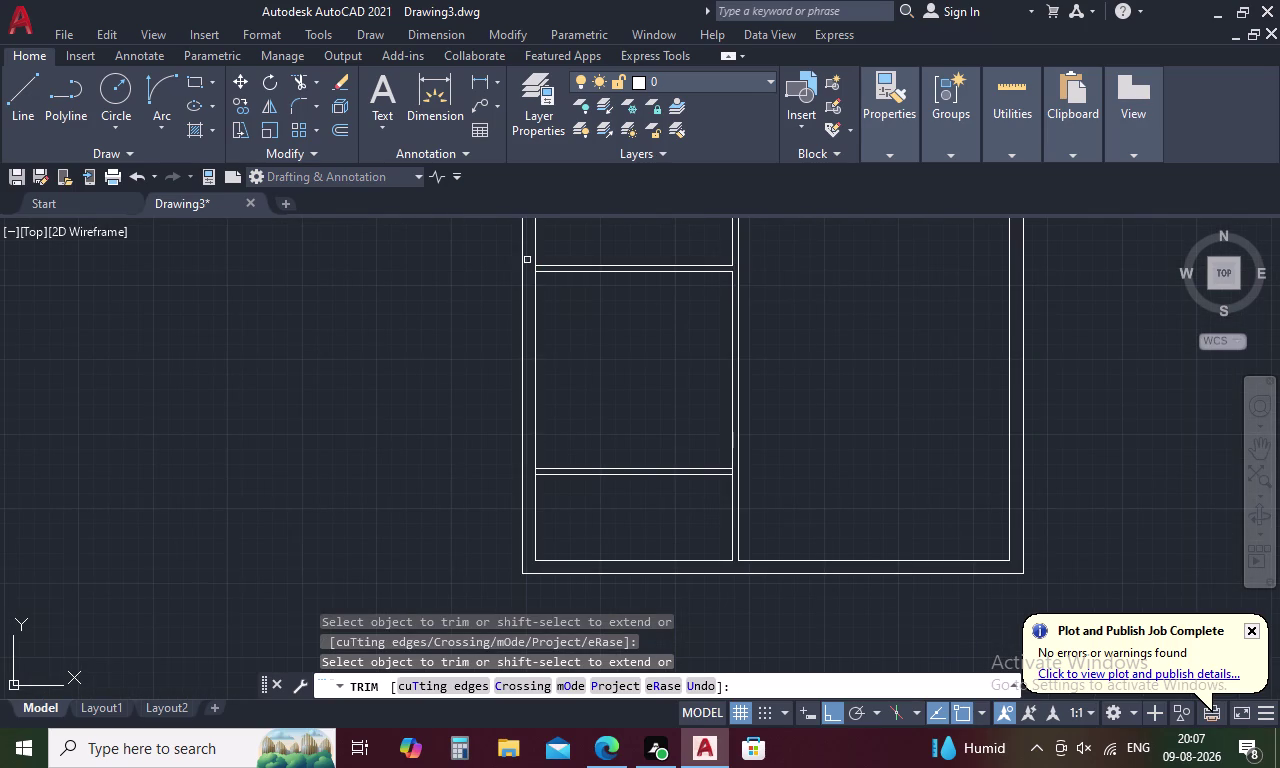
scroll(up, 3)
click(539, 326)
scroll(down, 3)
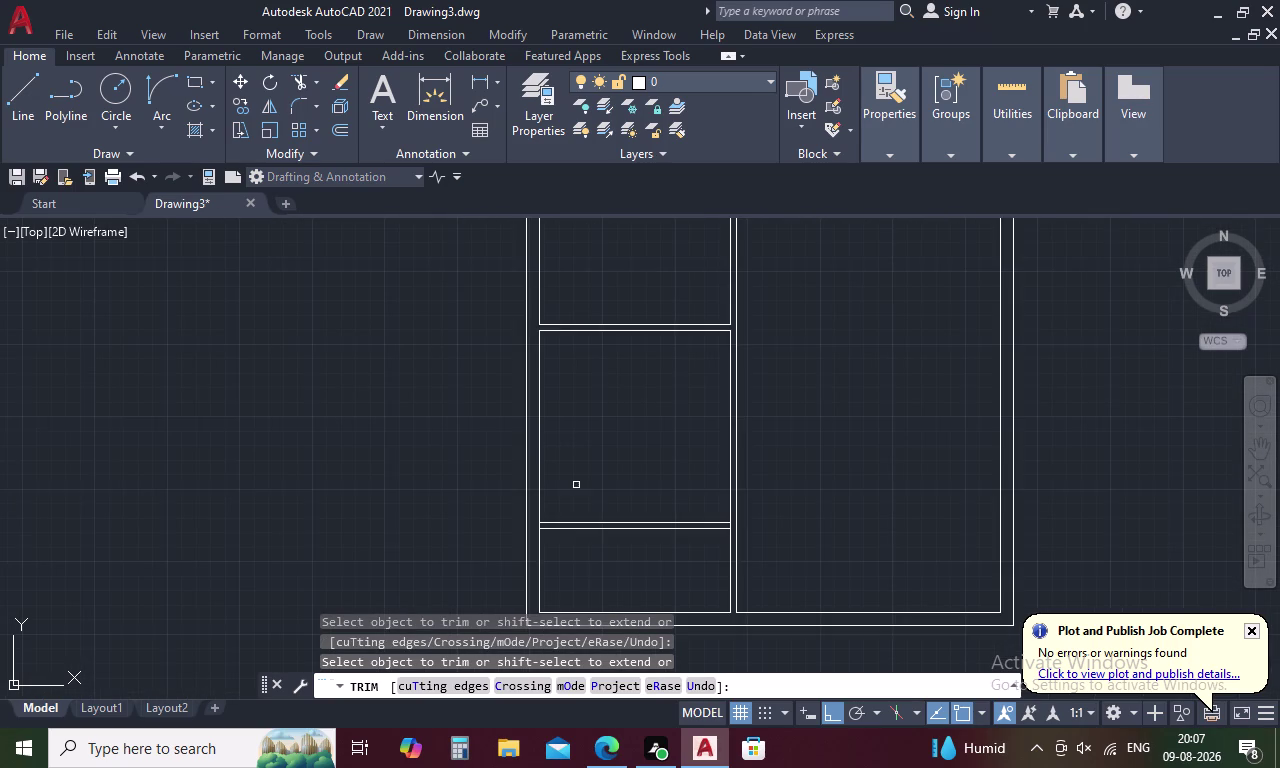
Trim the overlapping lines at the remaining two junctions and end the trim.
middle_drag(576, 485, 590, 387)
scroll(up, 3)
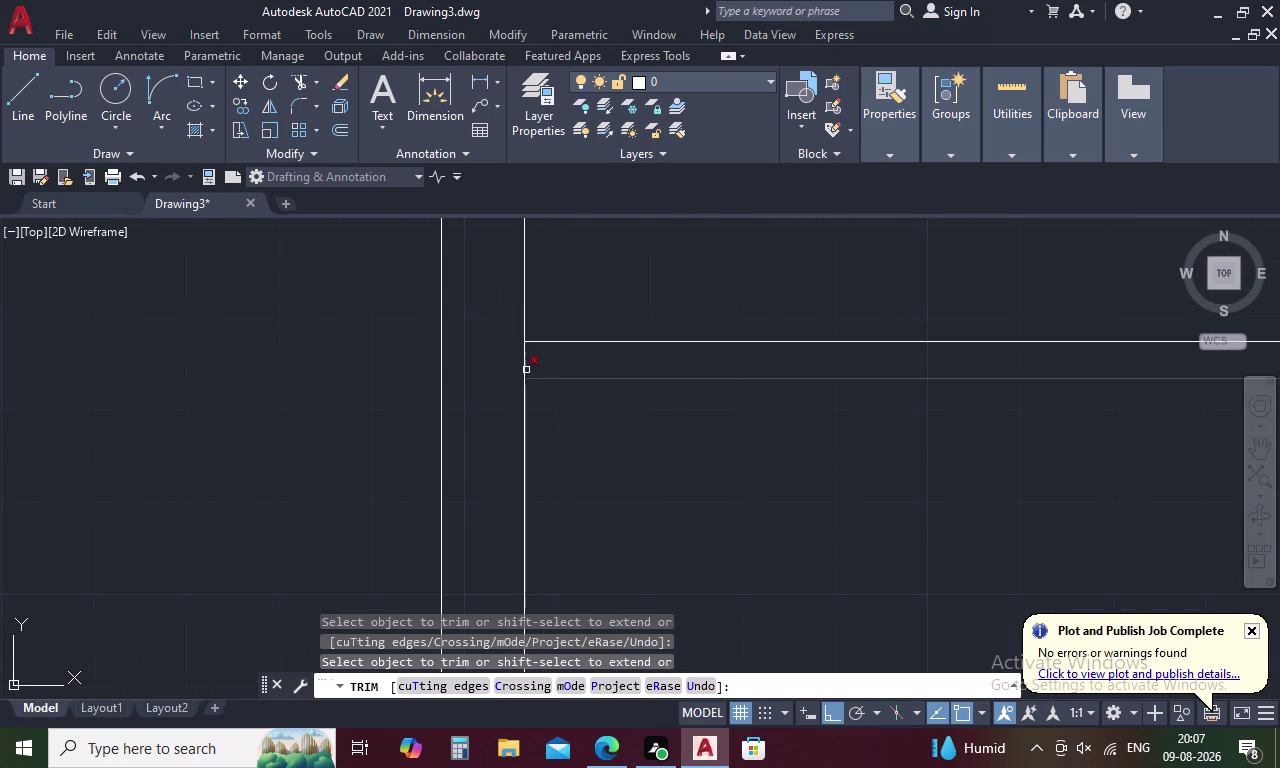
click(524, 364)
scroll(down, 3)
scroll(up, 3)
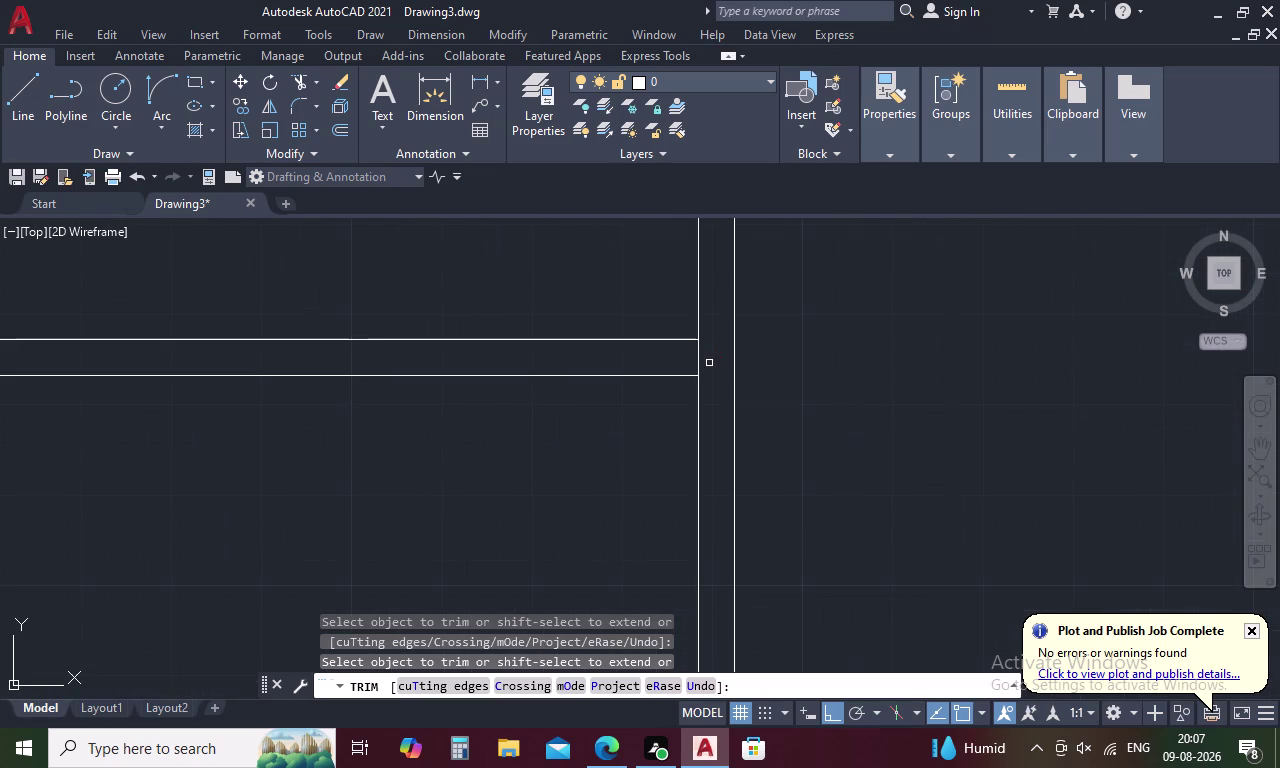
click(696, 355)
scroll(down, 3)
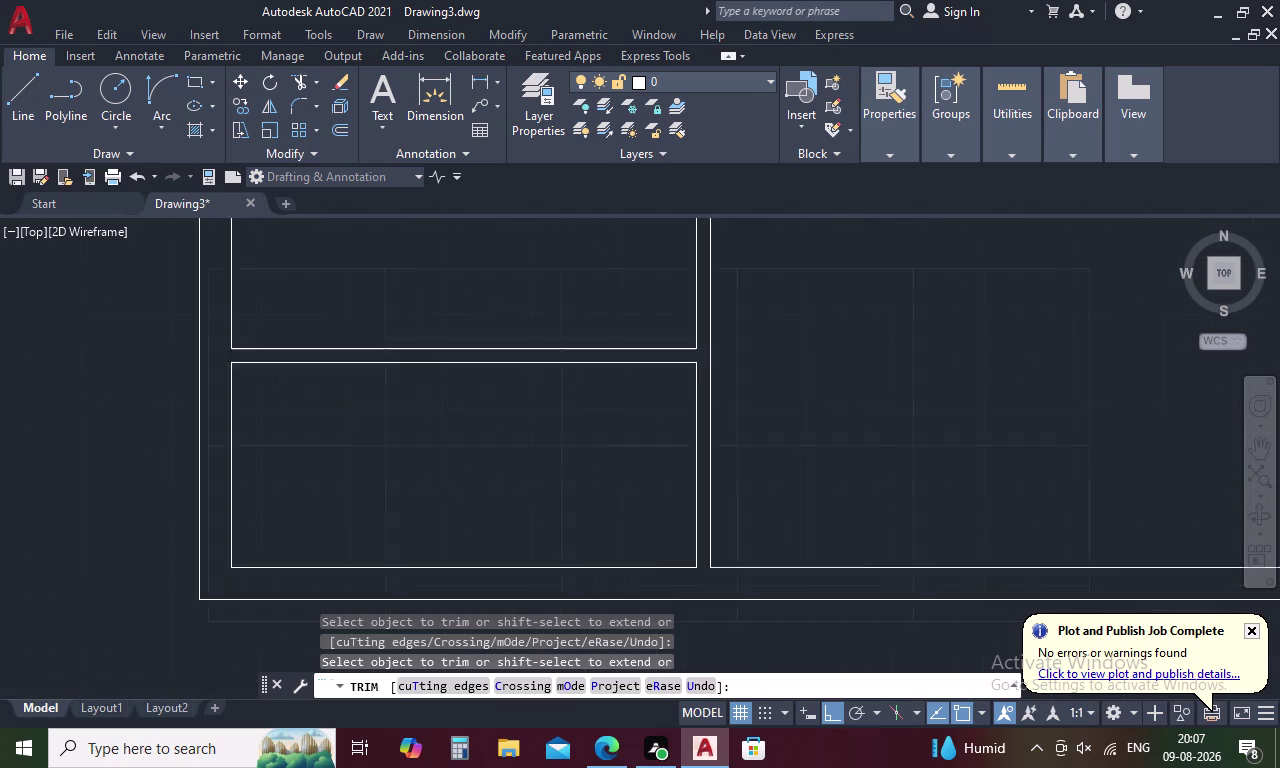
scroll(down, 3)
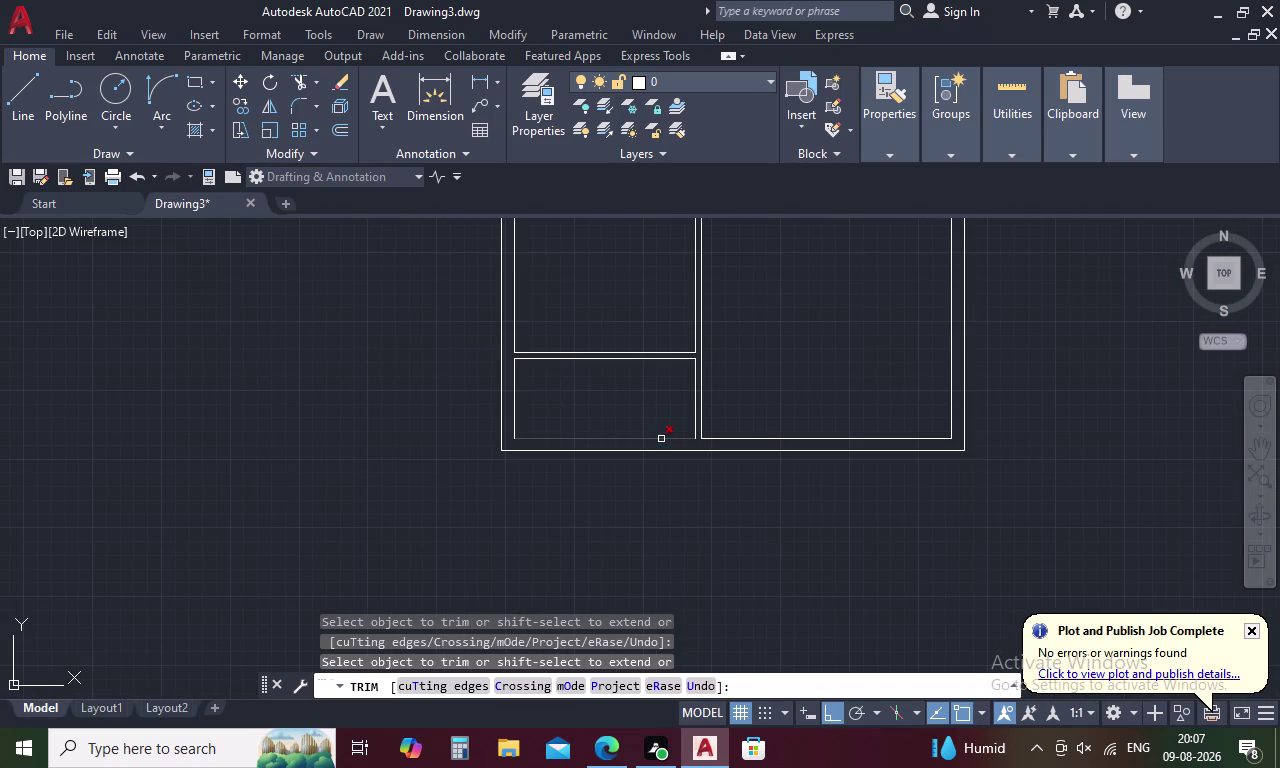
key(Escape)
scroll(down, 3)
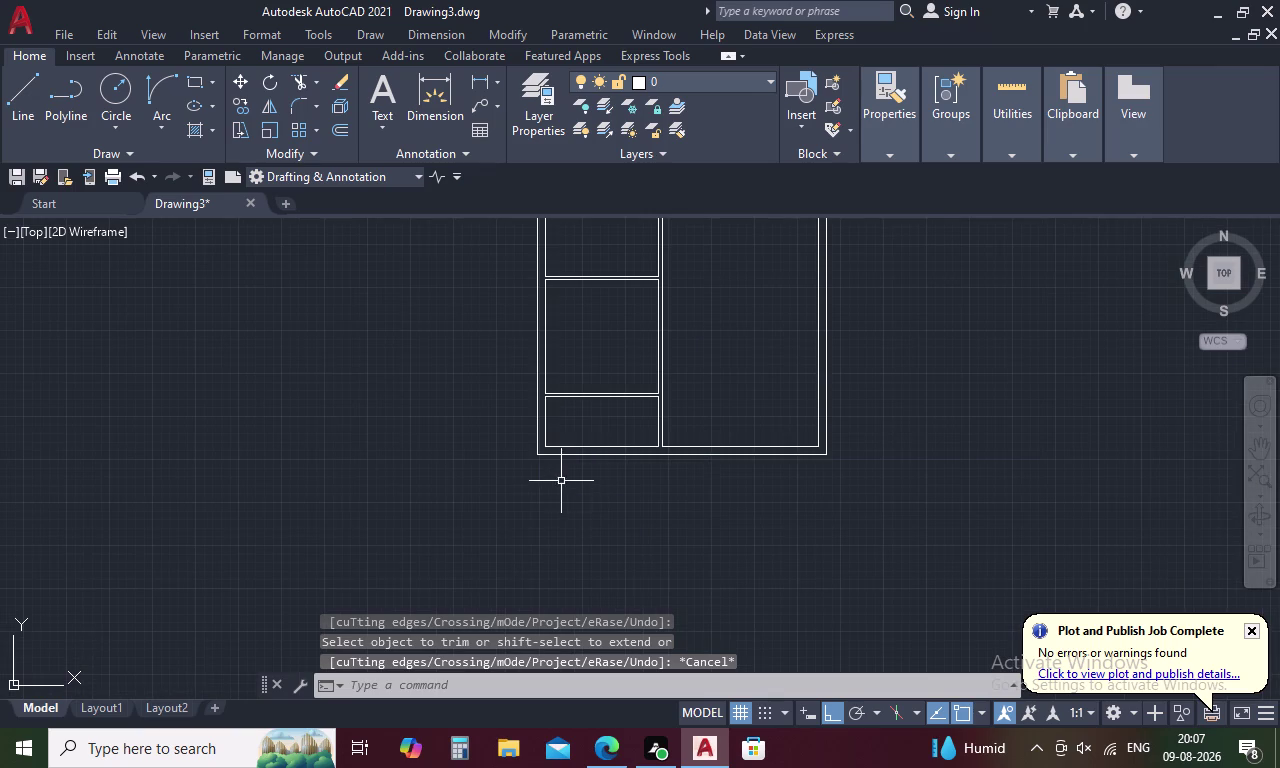
middle_drag(559, 482, 542, 432)
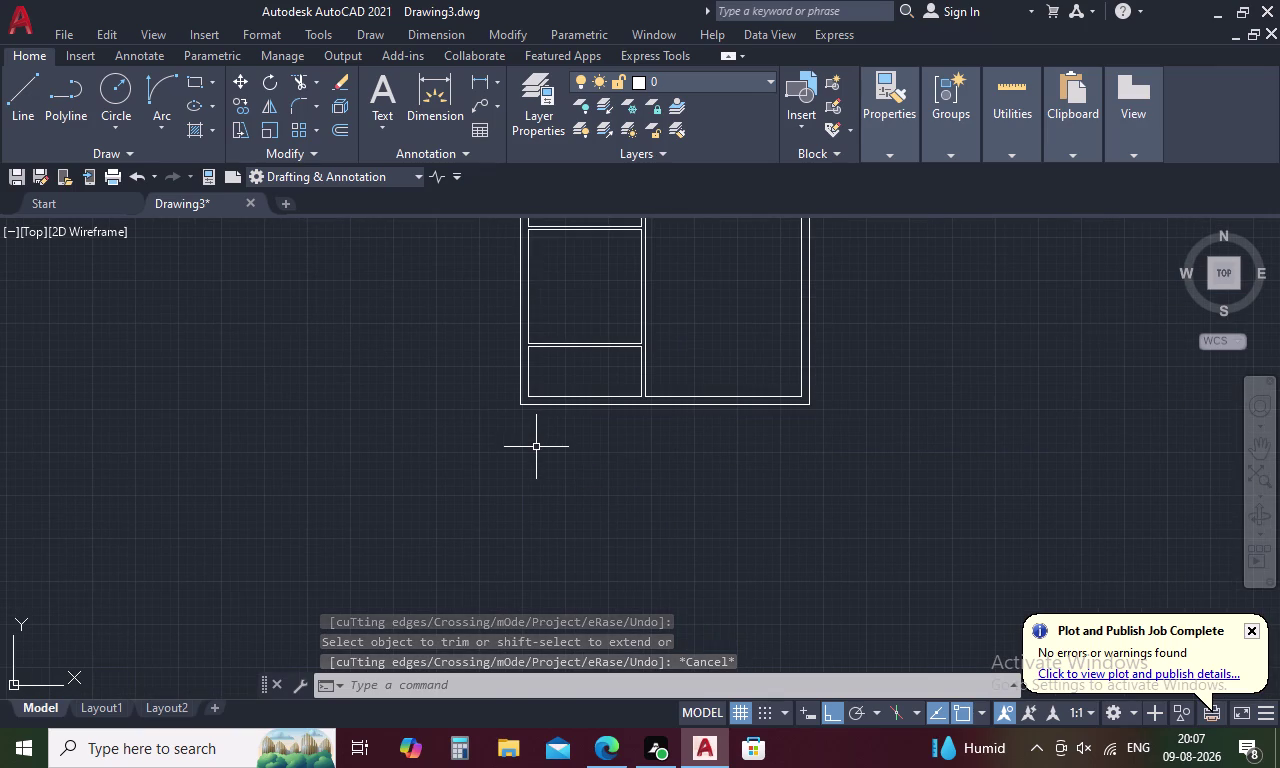
Extend the vertical wall line down to the outer wall.
text(EX)
key(space)
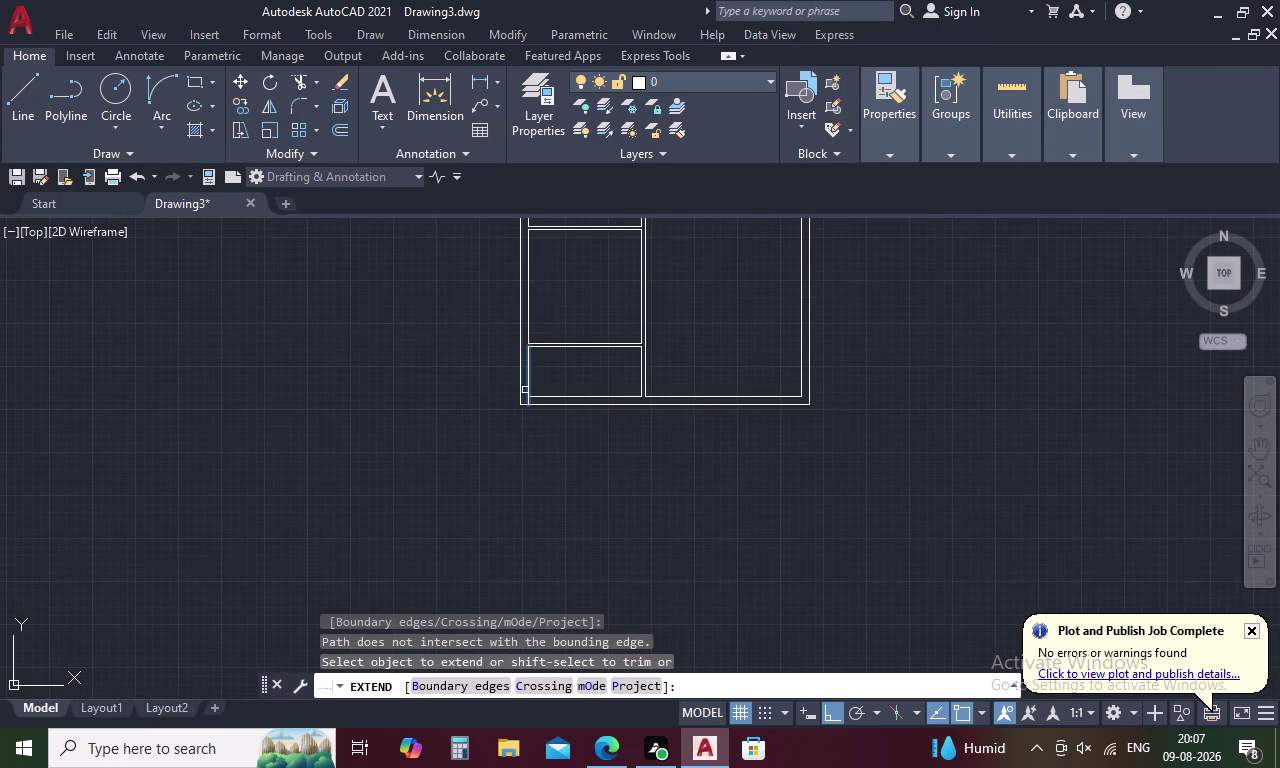
click(527, 385)
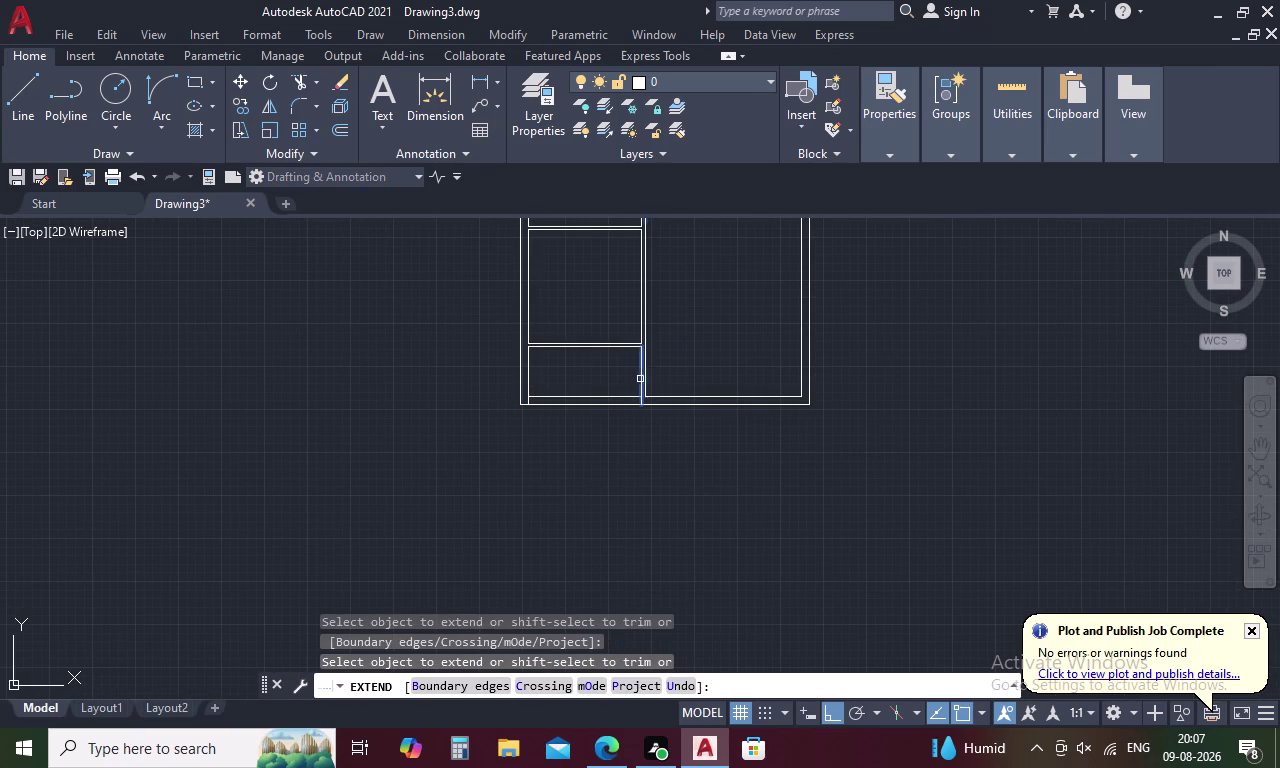
click(639, 380)
key(Escape)
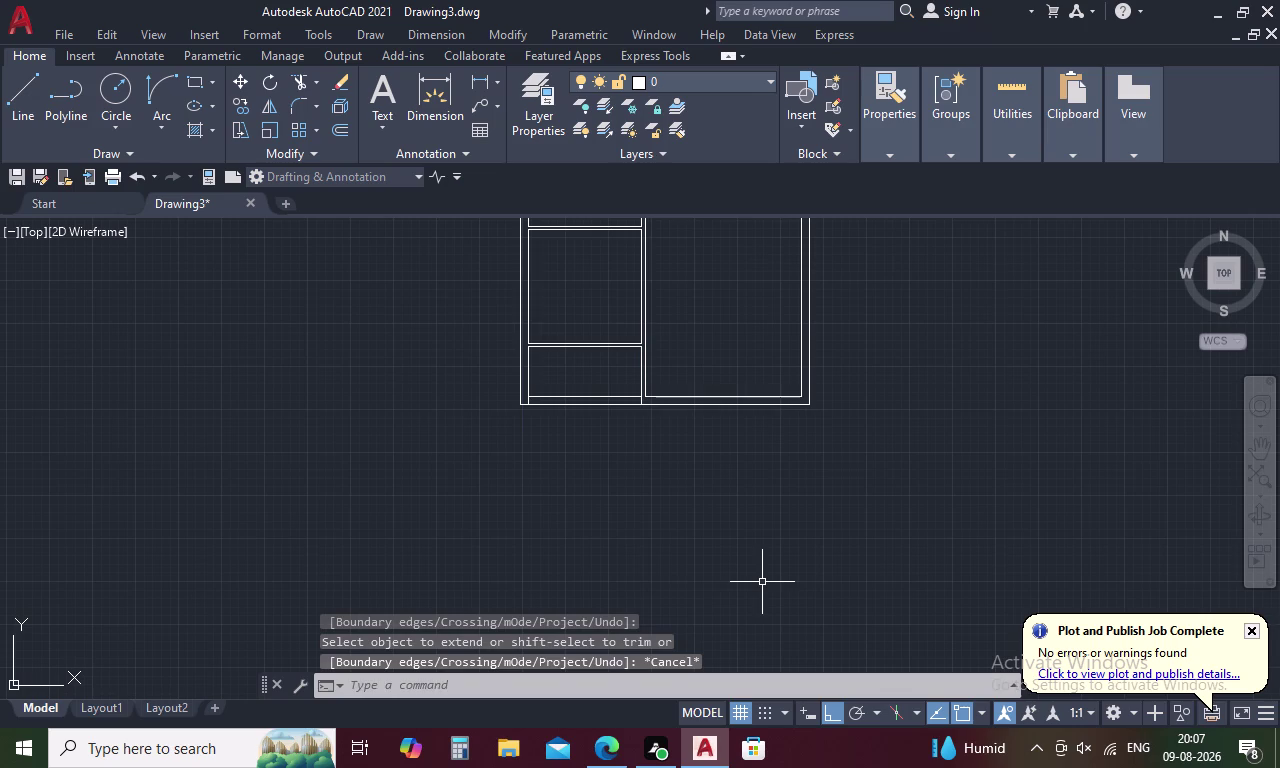
Fence-trim the bottom wall lines below the small lower-left room.
text(TR)
key(space)
drag(605, 374, 597, 406)
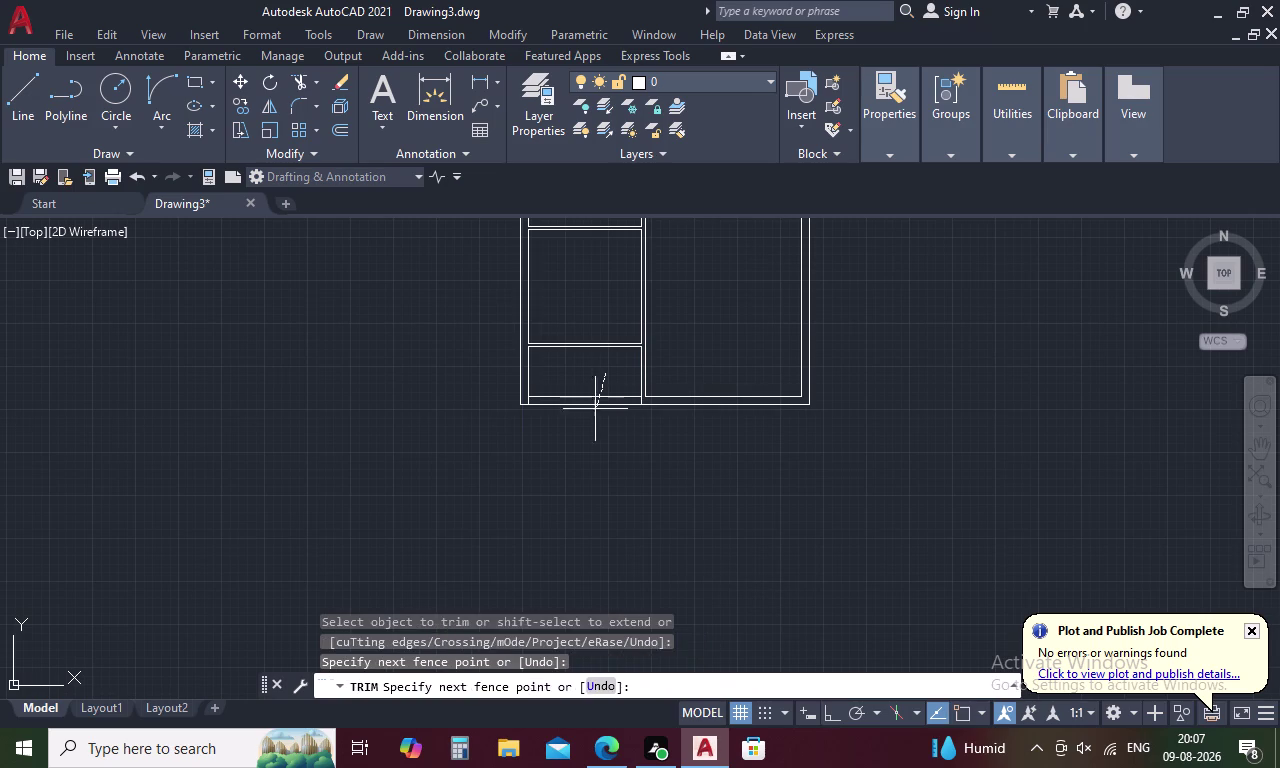
drag(597, 406, 589, 431)
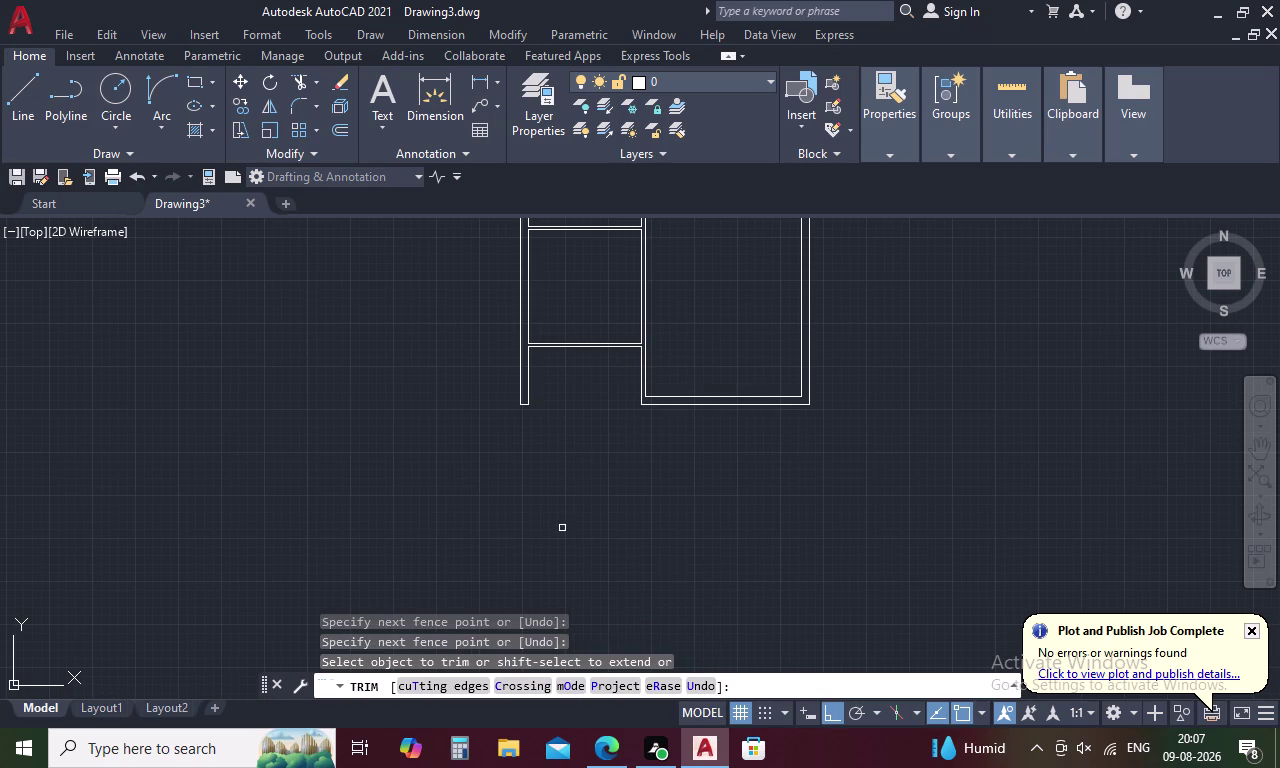
Try entering a 17.5 offset while trim is still active, then end trimming.
text(O)
key(space)
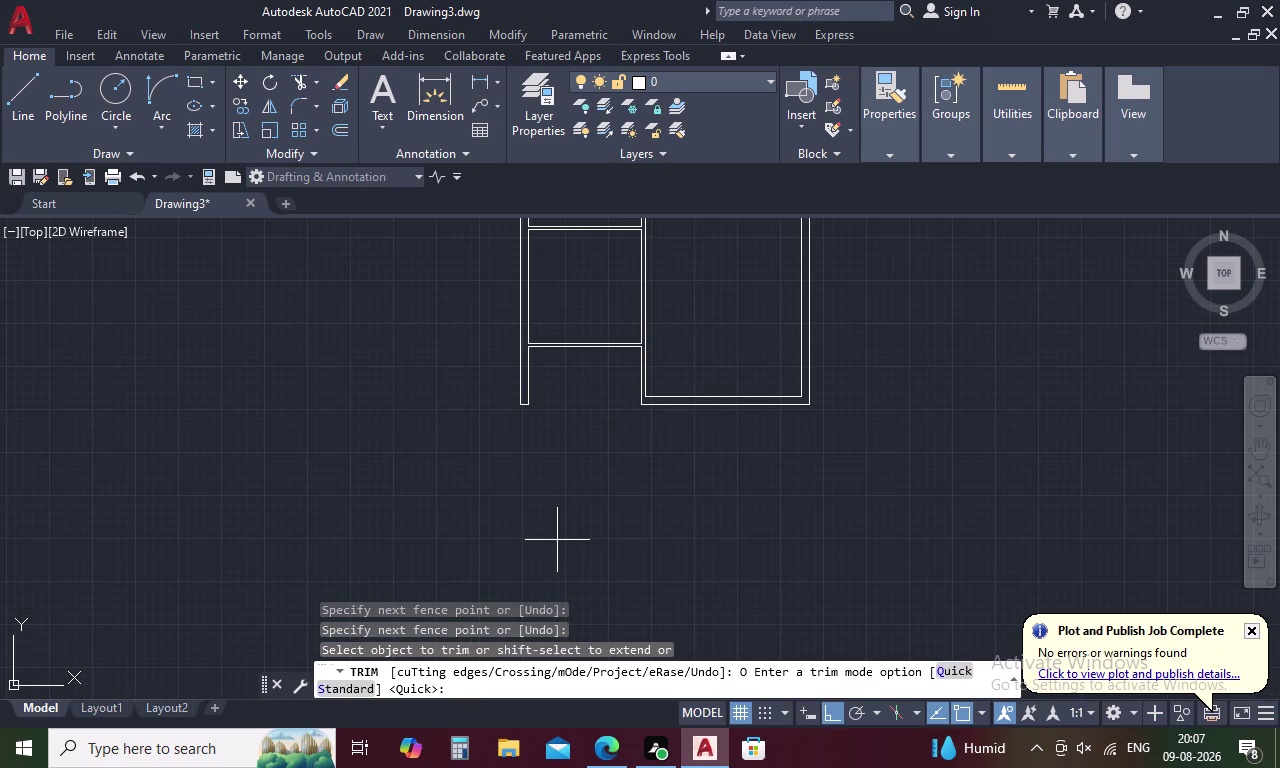
text(17.)
text(5)
key(space)
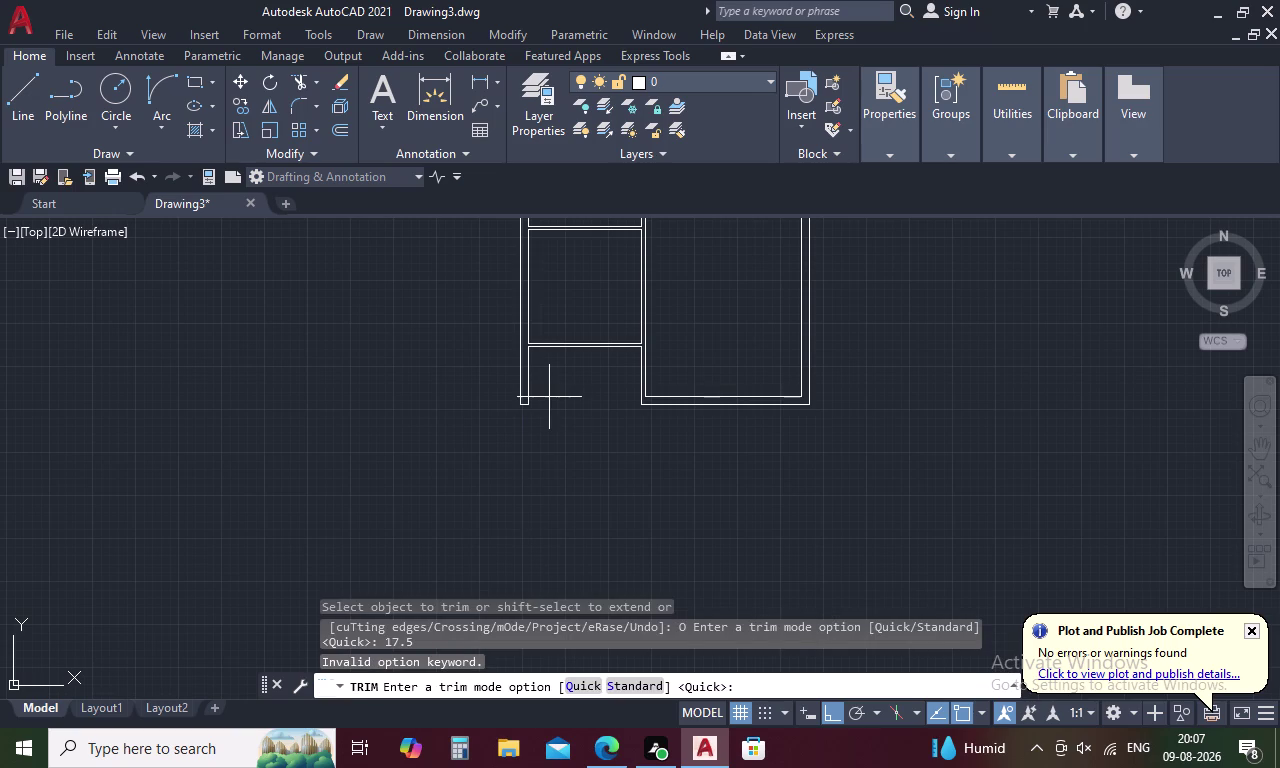
key(Escape)
text(O)
key(space)
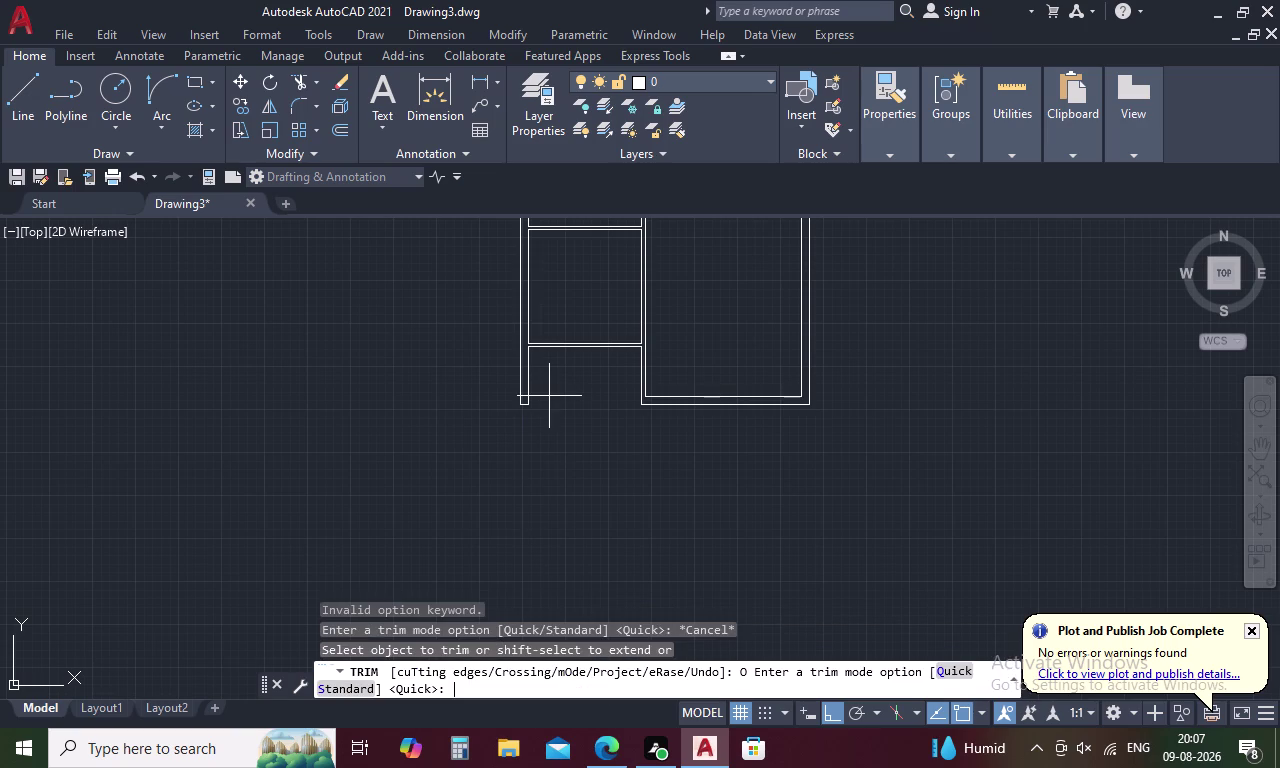
text(17.5)
key(space)
key(Escape)
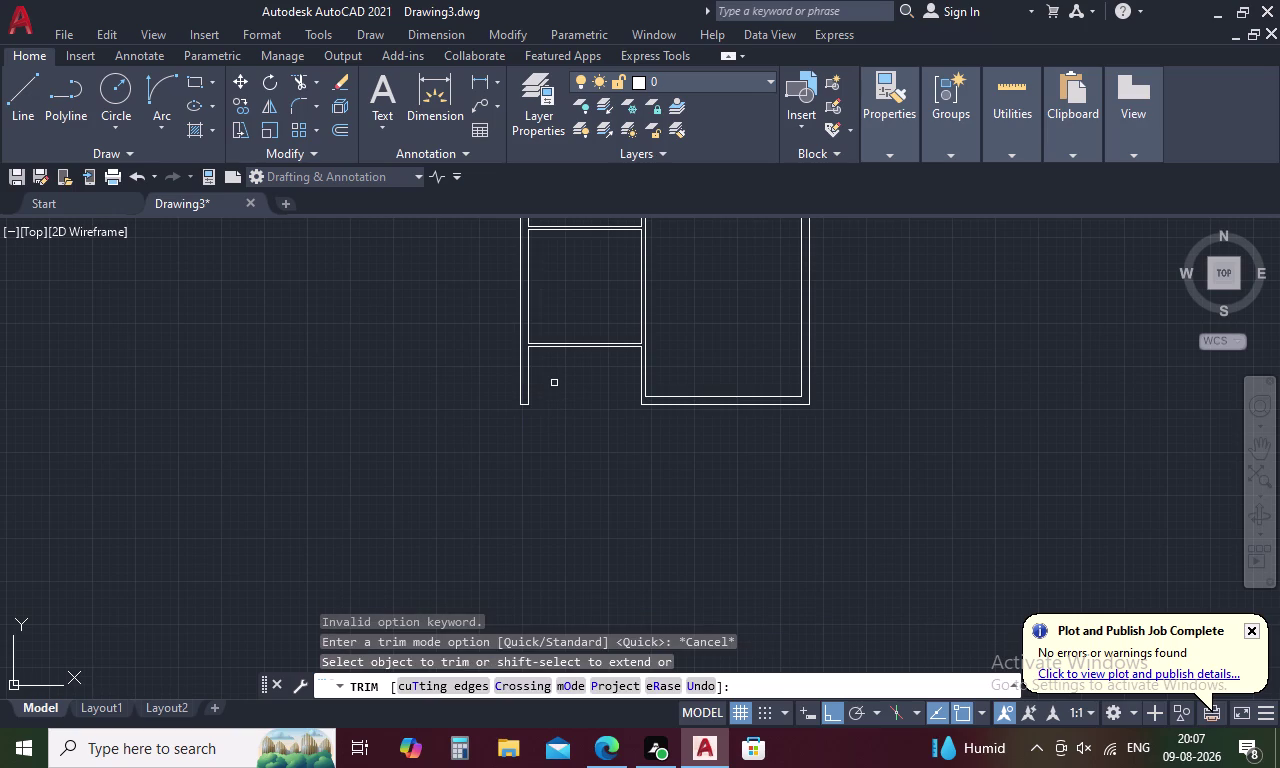
key(Escape)
Offset the partition line above the small room 17.5 feet downward.
text(O)
key(space)
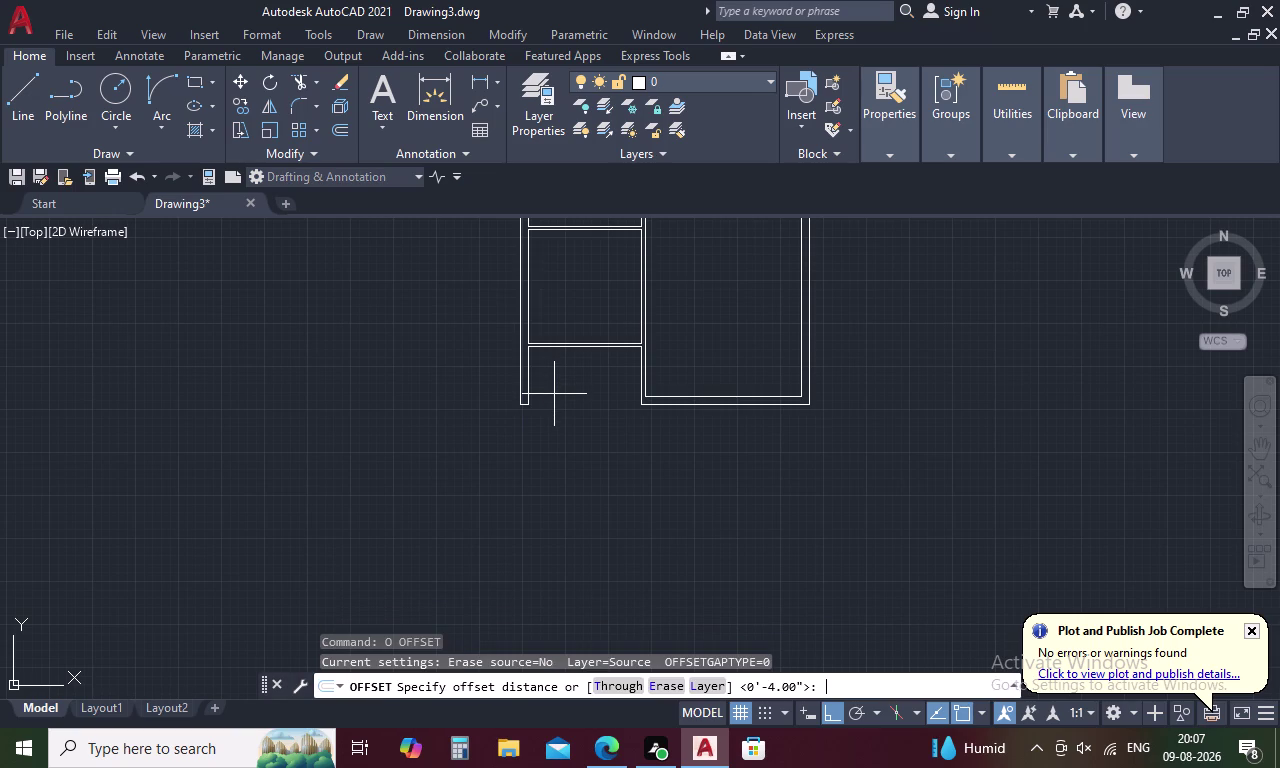
text(17.5)
text(')
key(space)
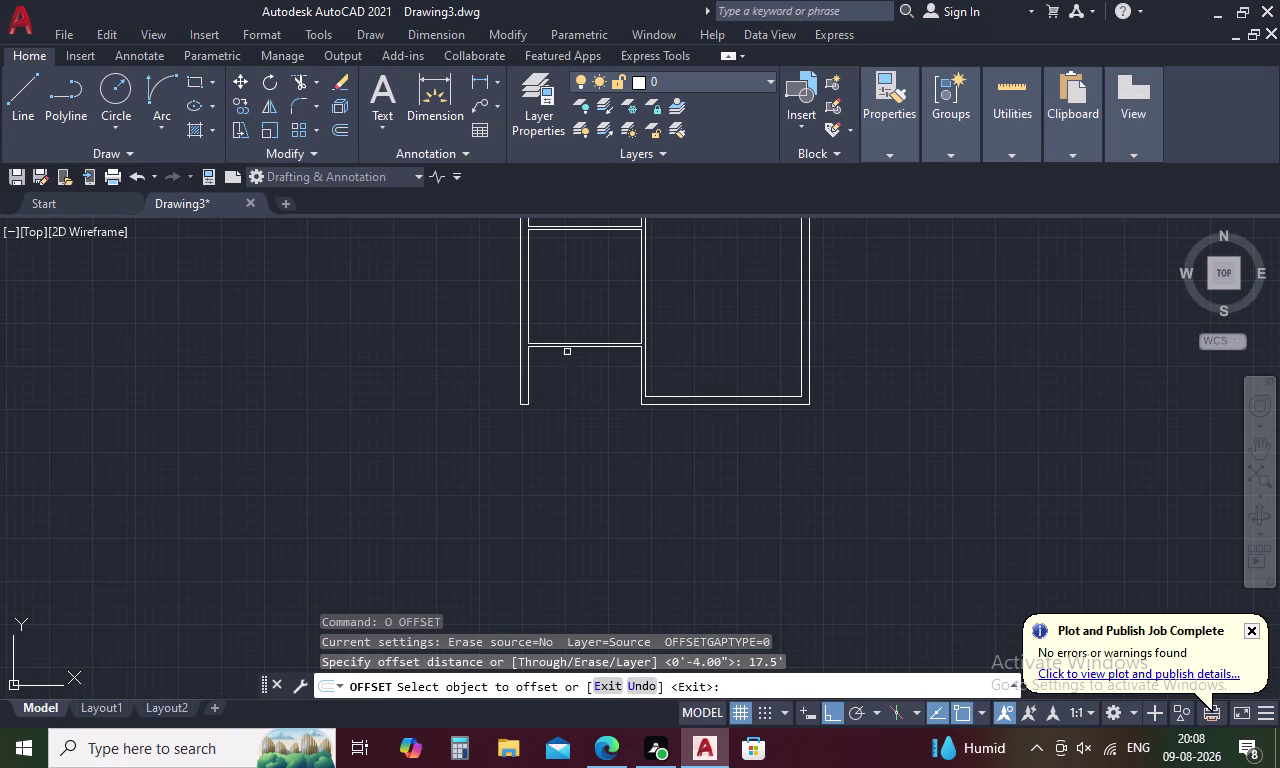
click(567, 349)
click(569, 427)
key(space)
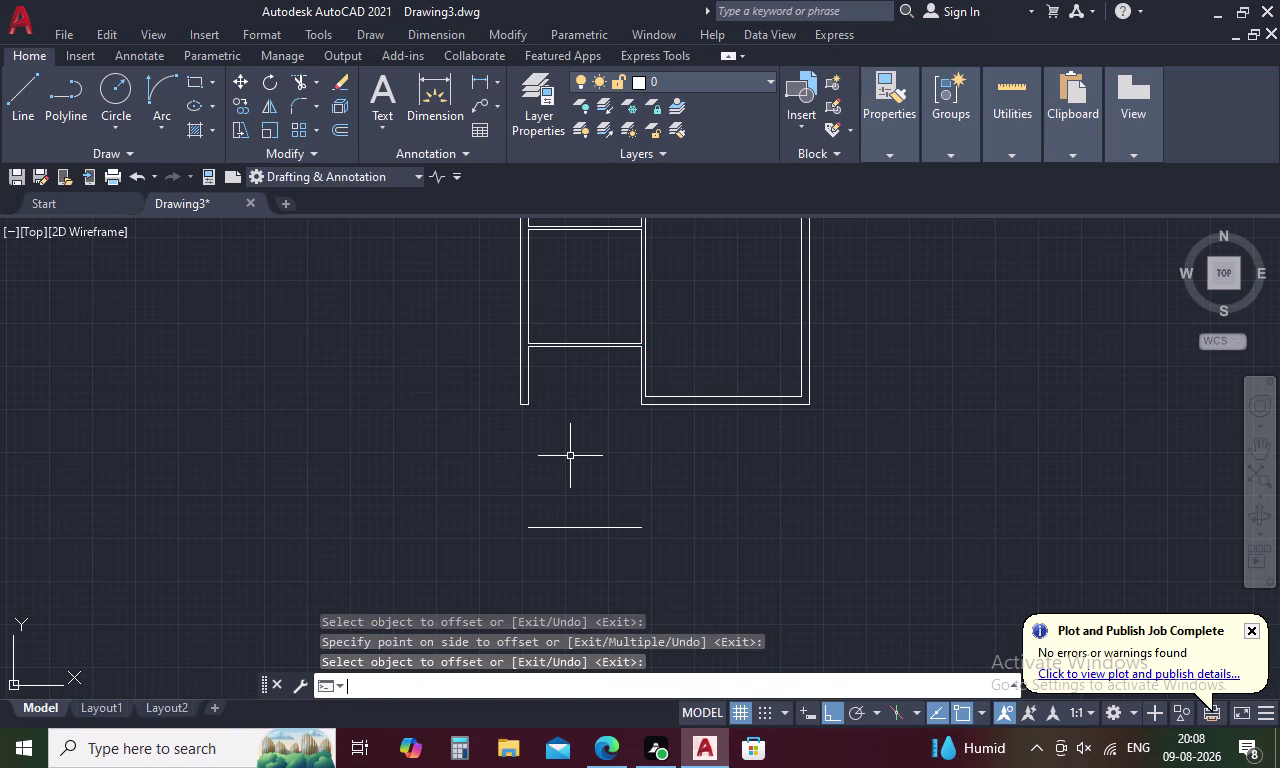
Copy the bottom wall line 9 inches below itself to form a double wall.
key(space)
text(9)
key(space)
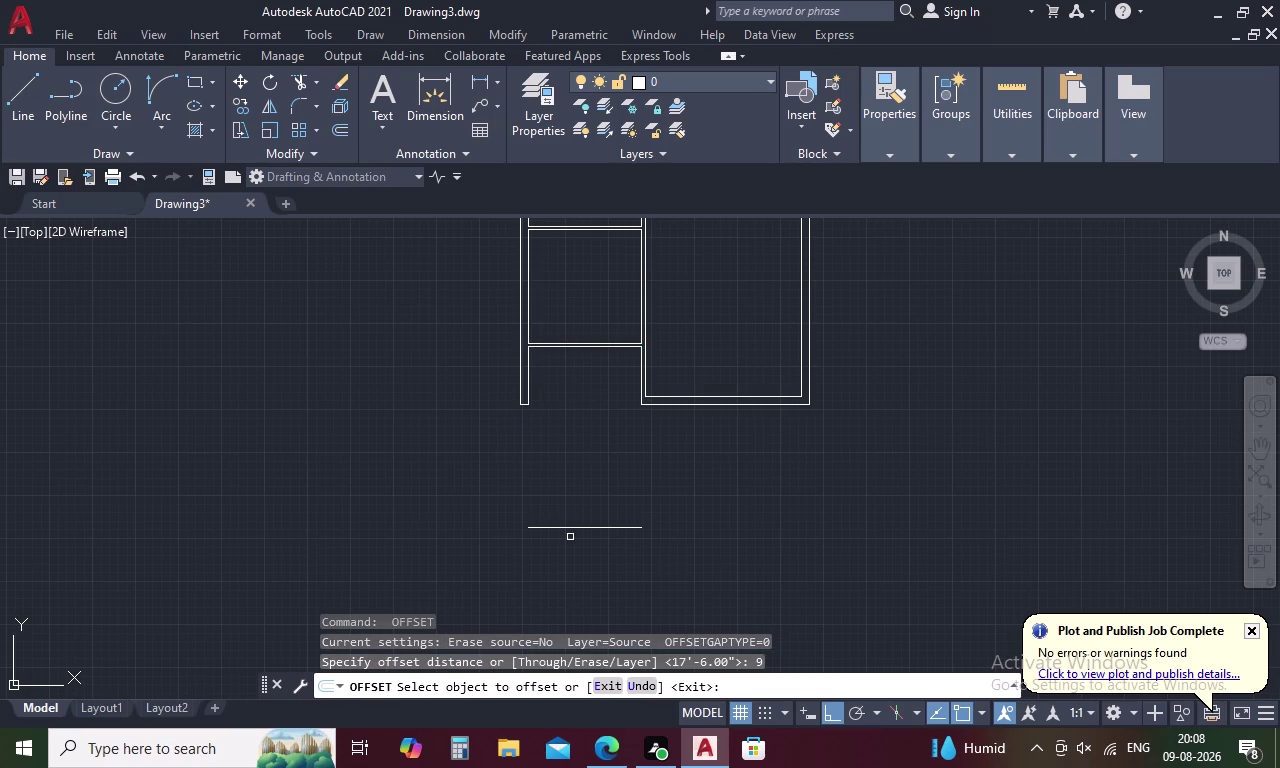
click(571, 528)
click(572, 566)
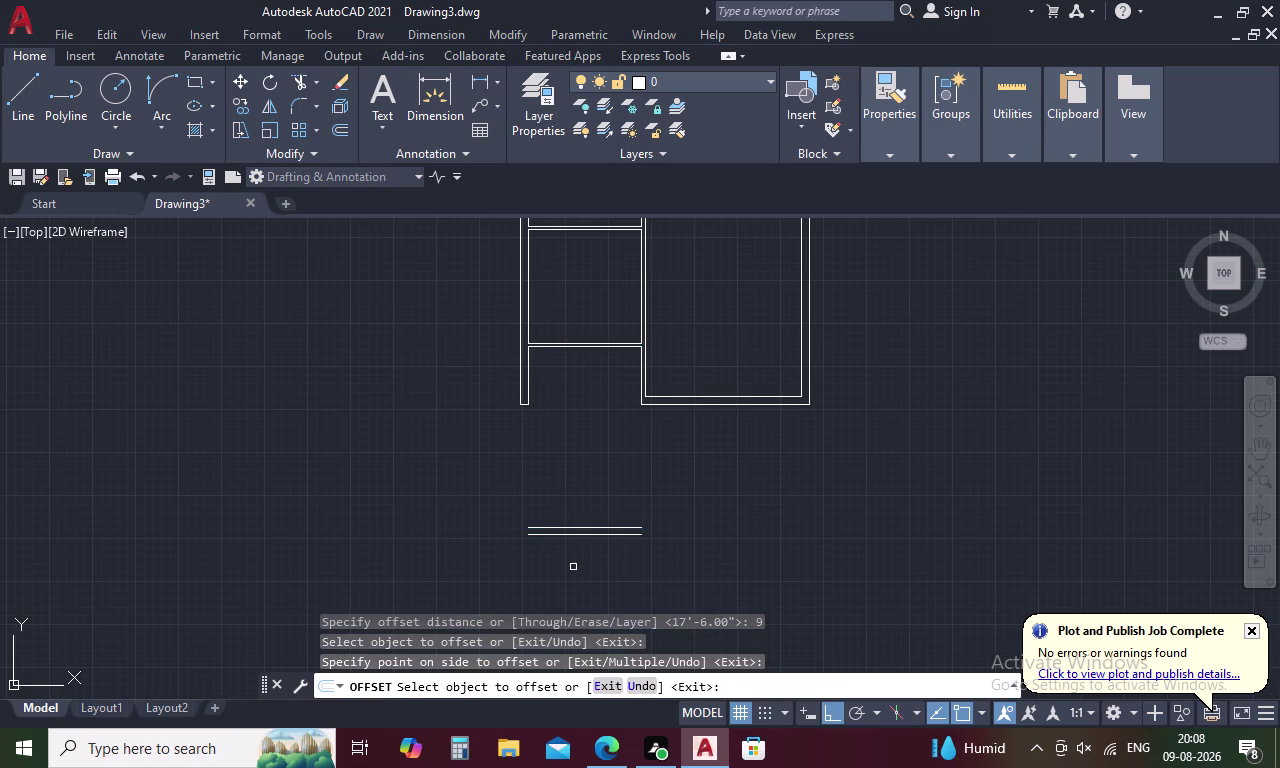
key(Escape)
text(F)
key(space)
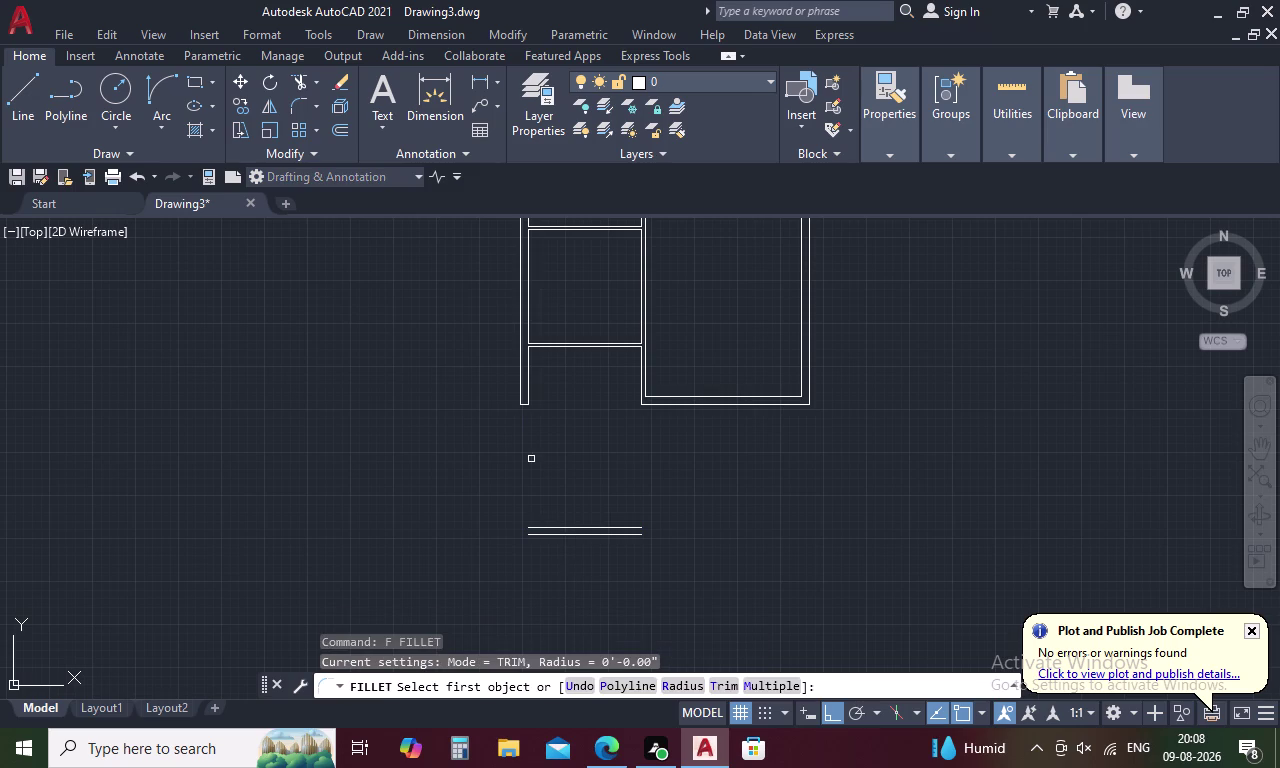
Fillet the inner and outer left wall lines with the upper and lower bottom lines.
click(529, 380)
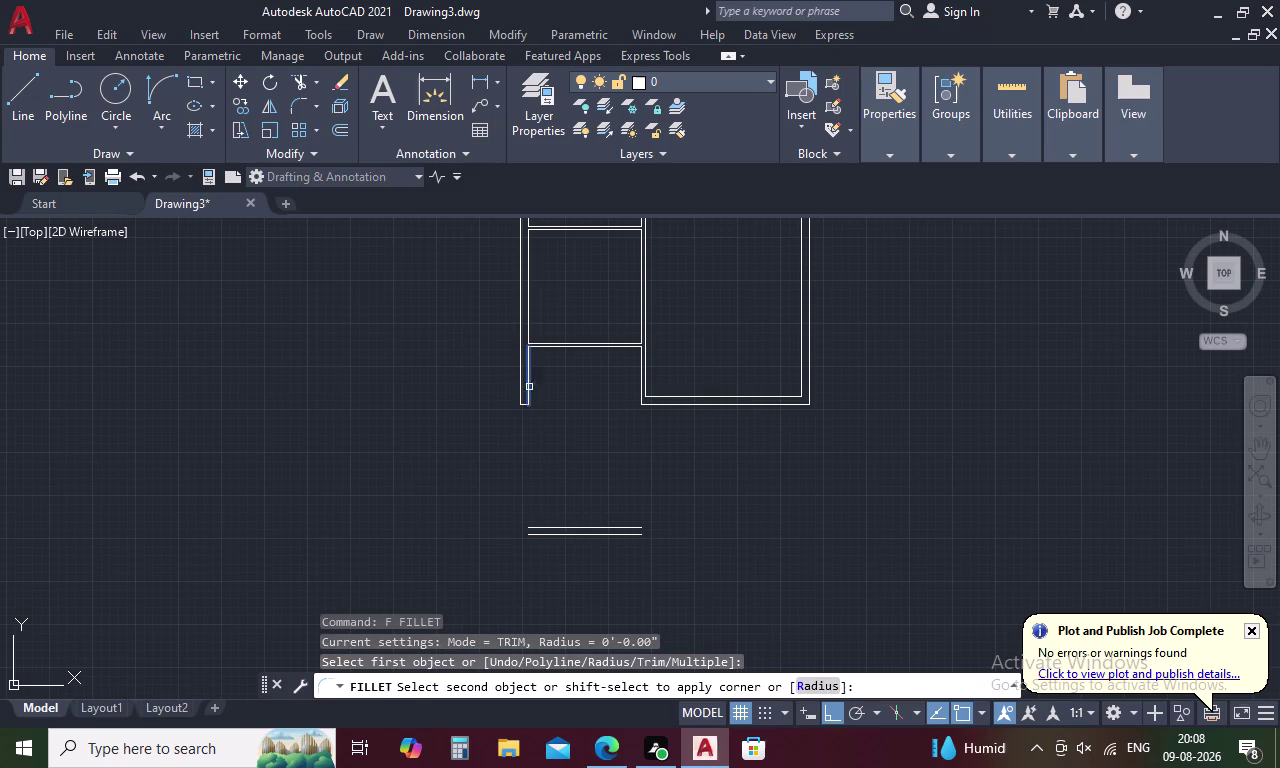
click(531, 527)
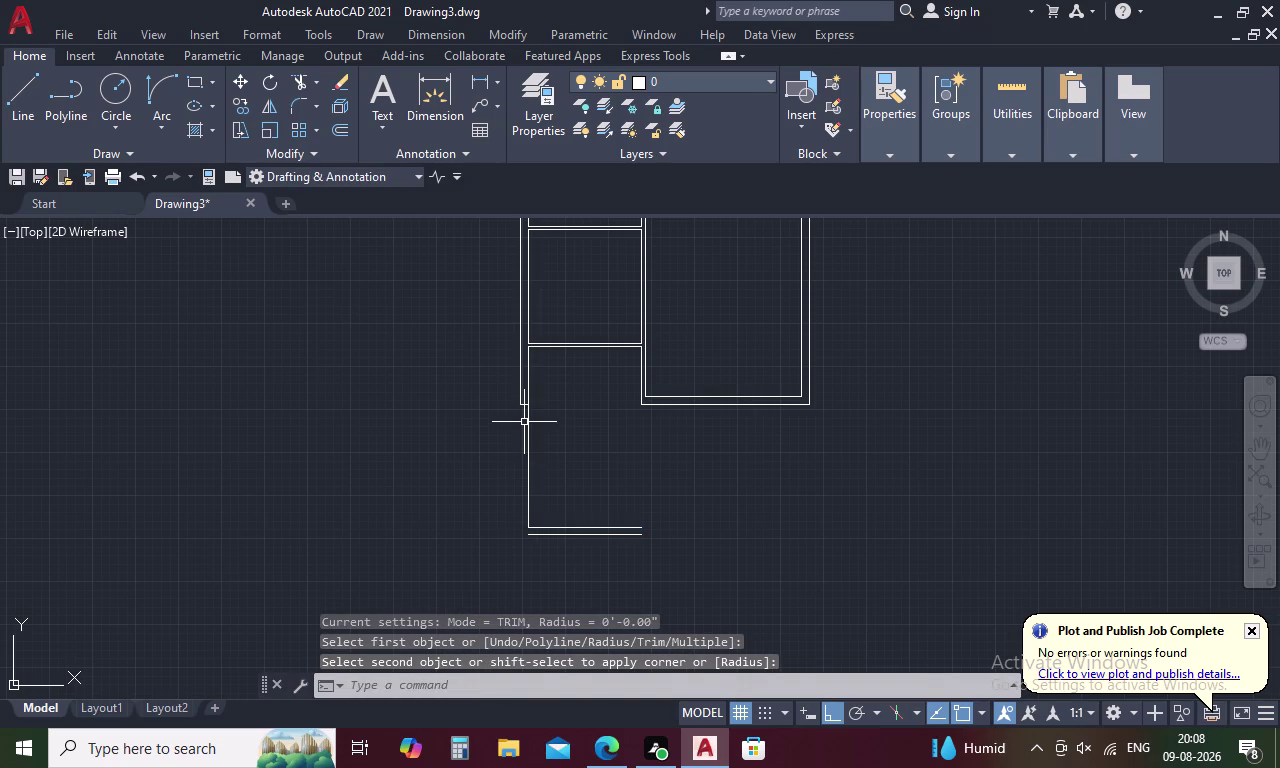
key(space)
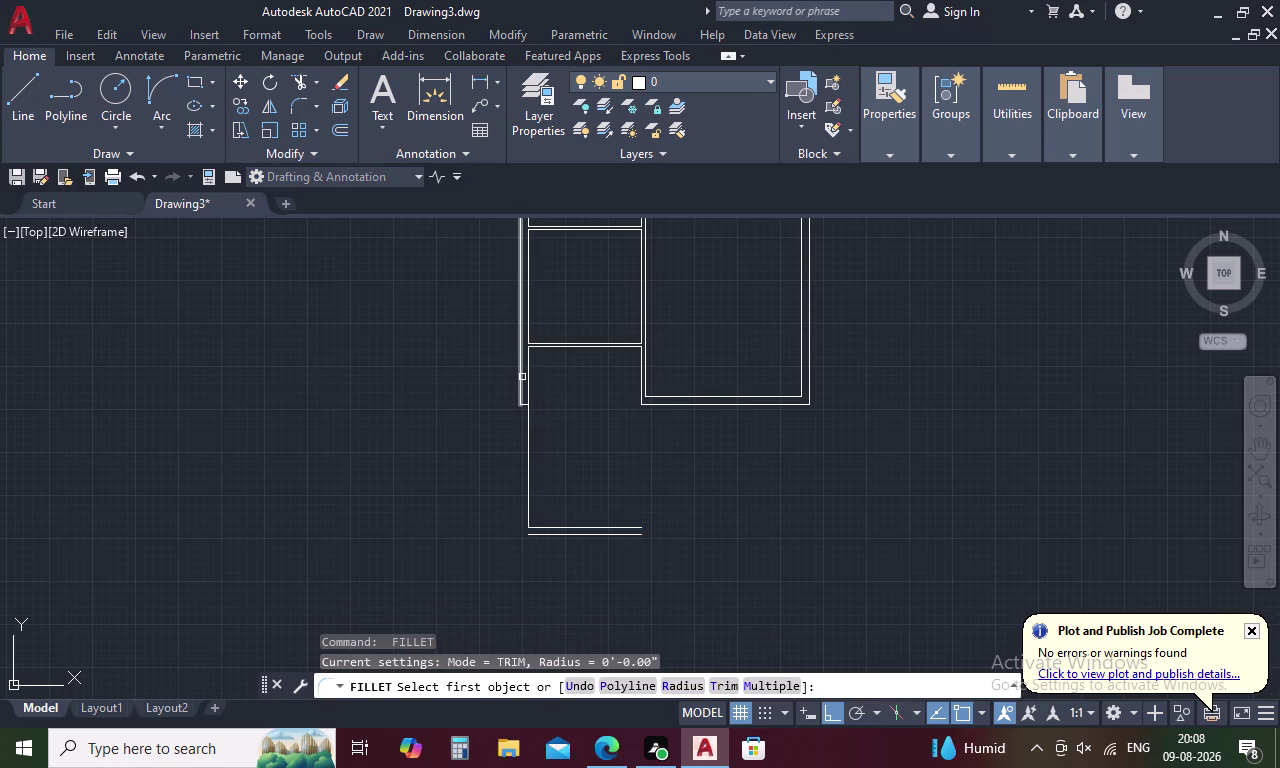
click(522, 377)
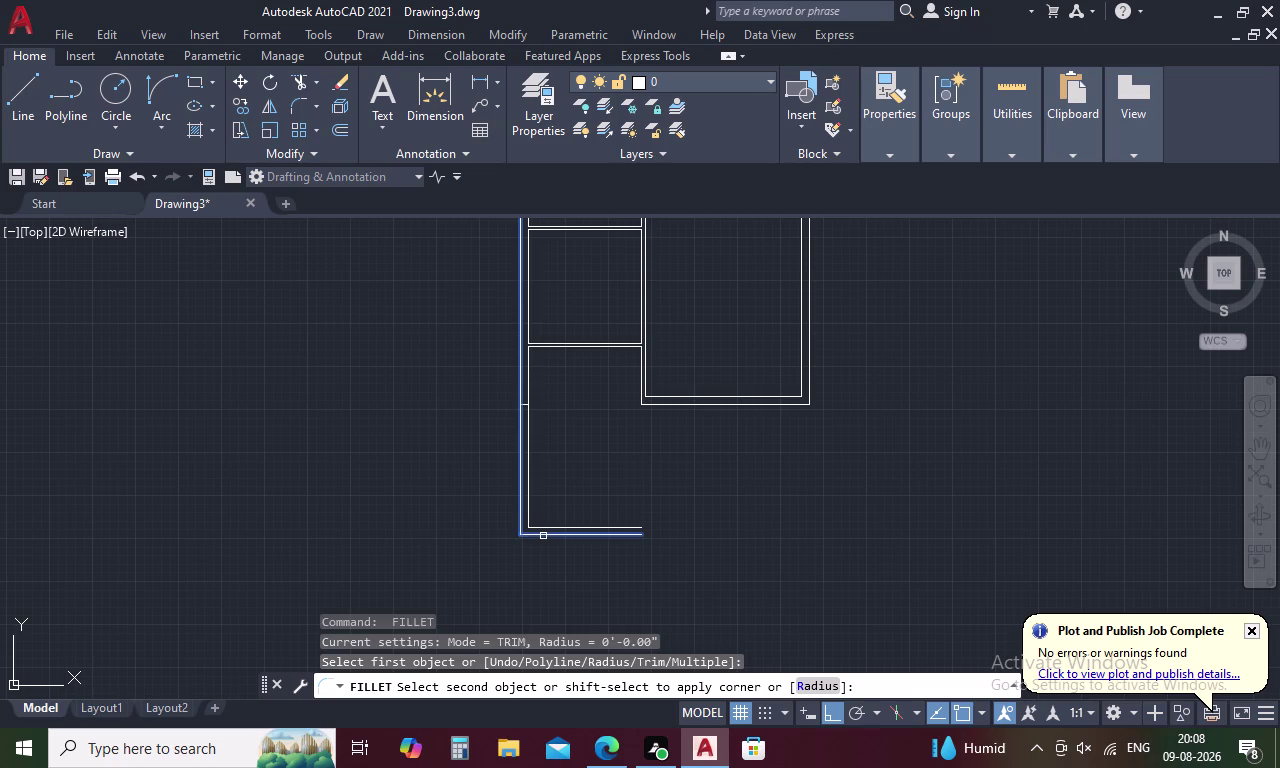
click(543, 536)
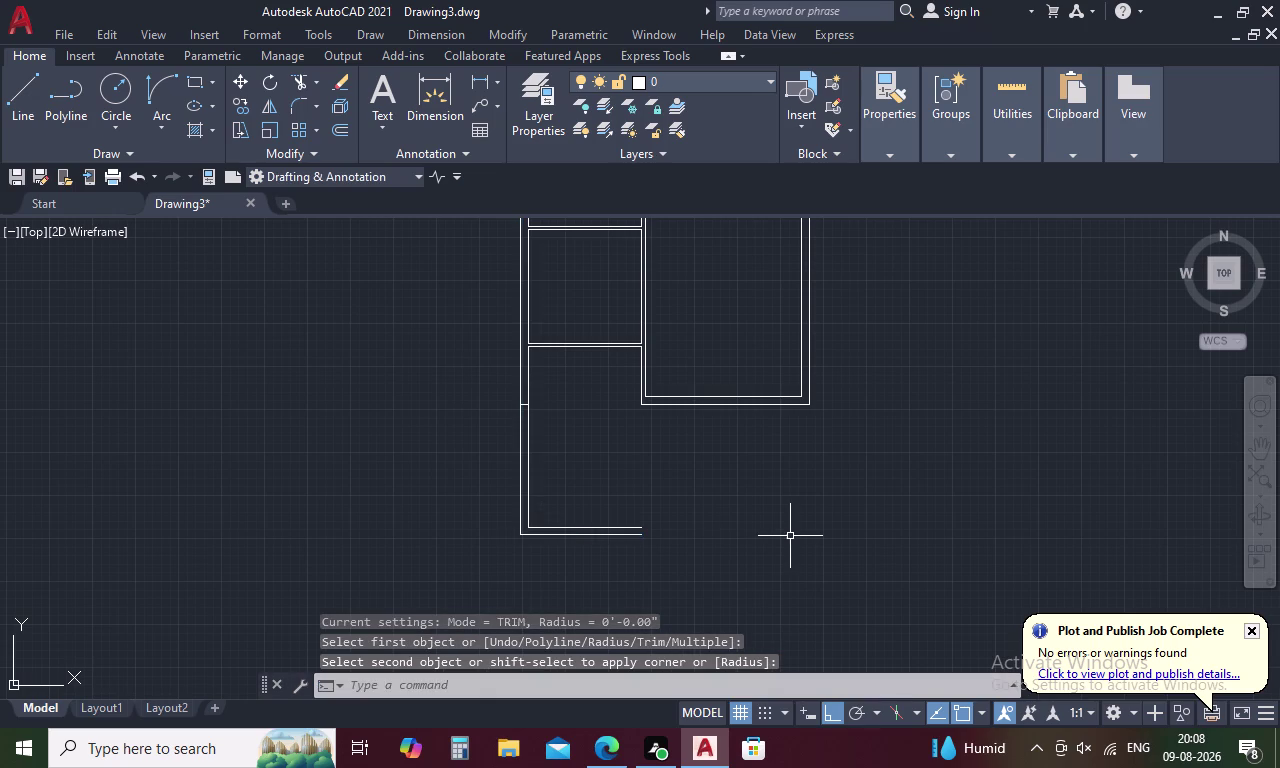
key(Escape)
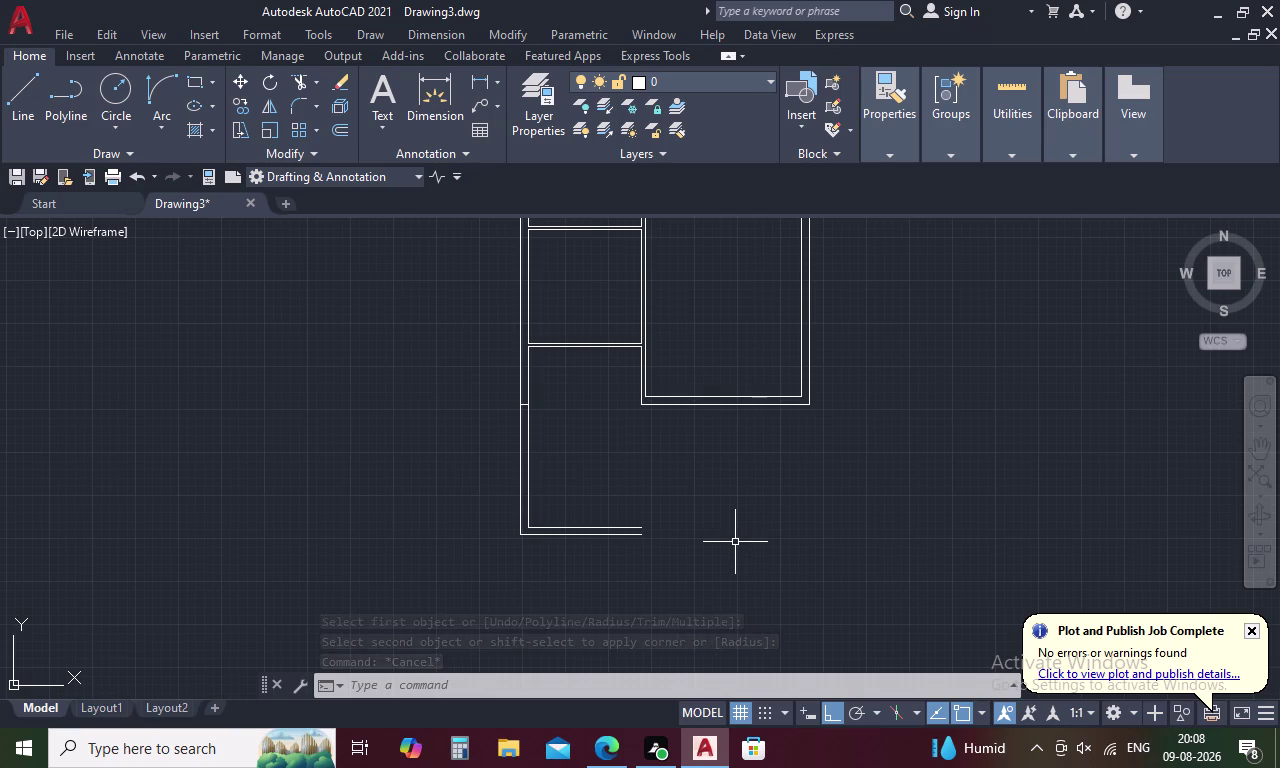
key(Escape)
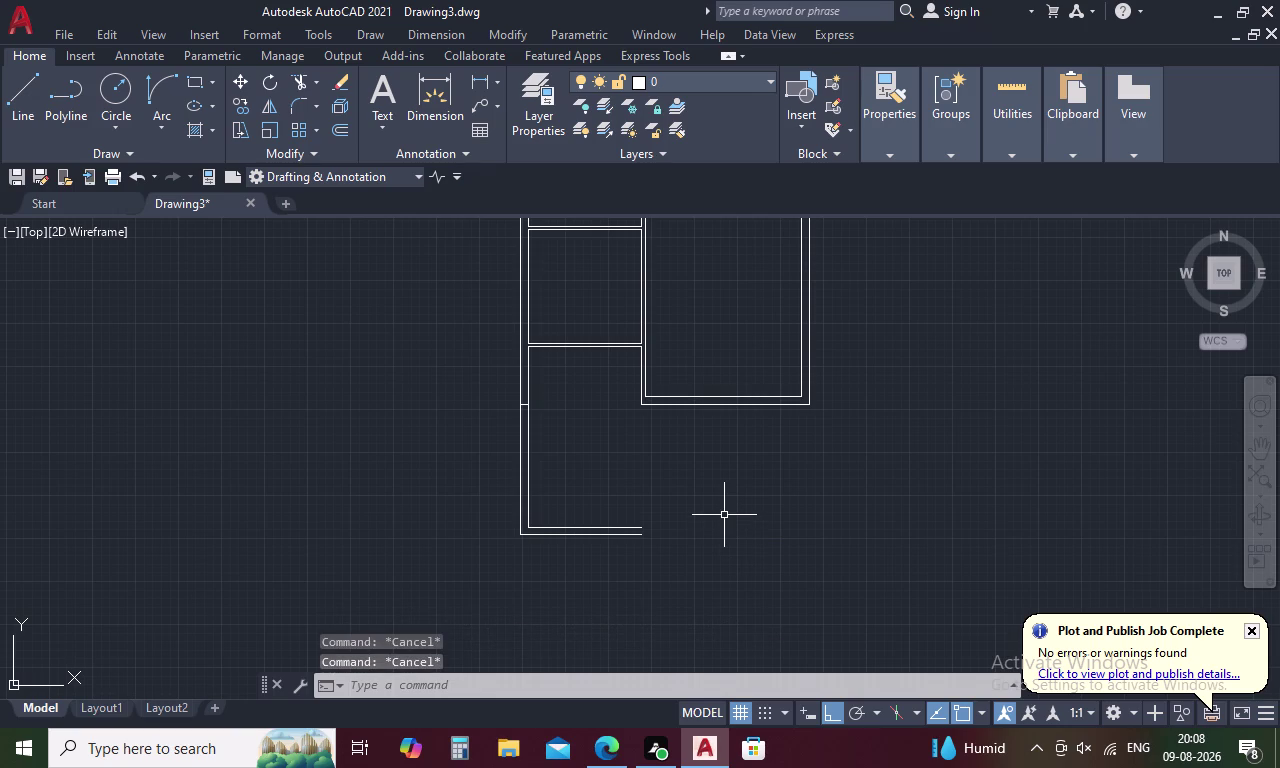
Offset the inner left wall 8 feet to the right as a partition line.
text(O)
key(space)
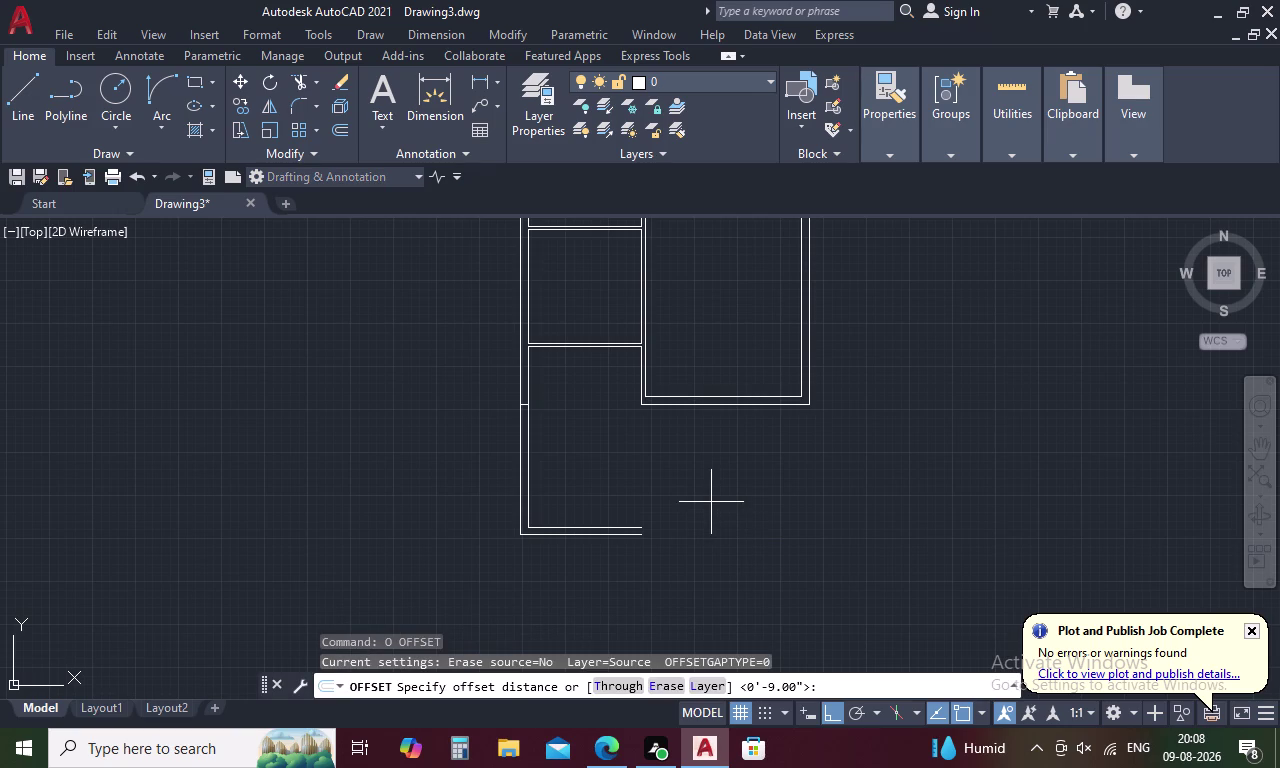
text(8')
key(space)
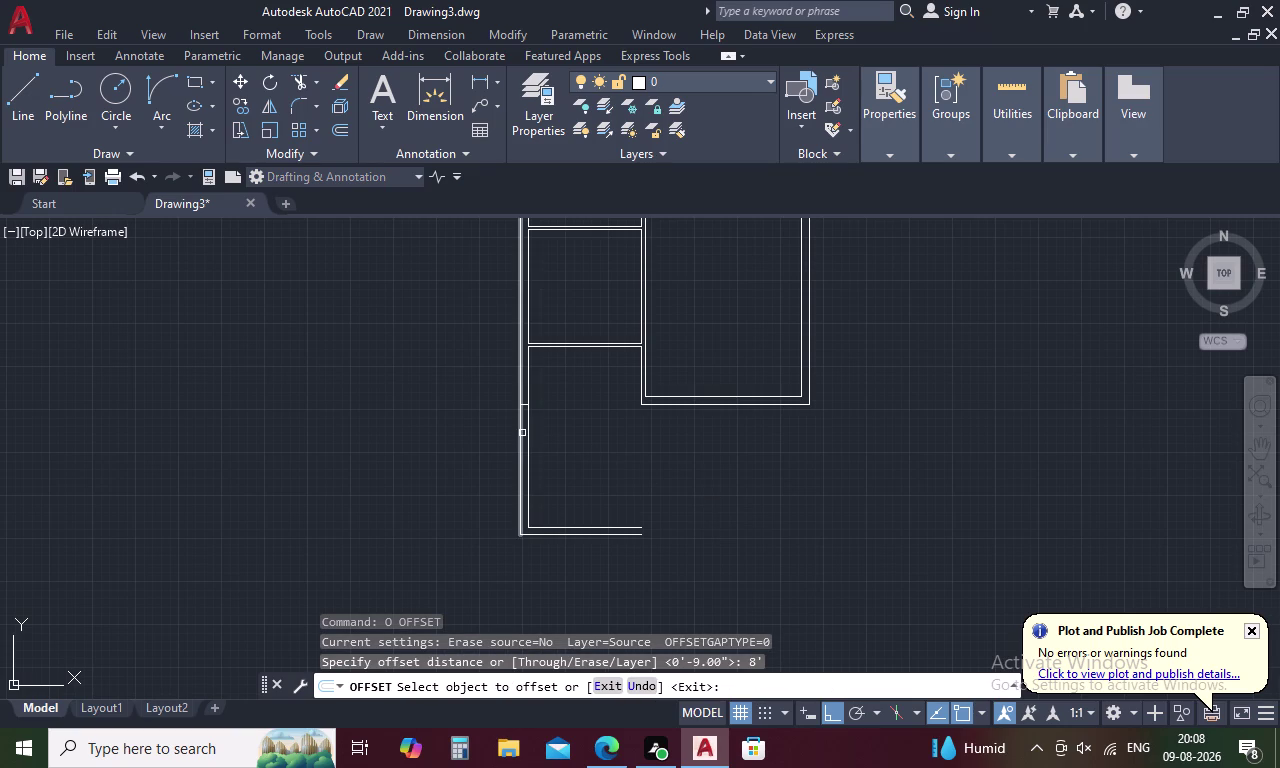
click(527, 420)
click(571, 416)
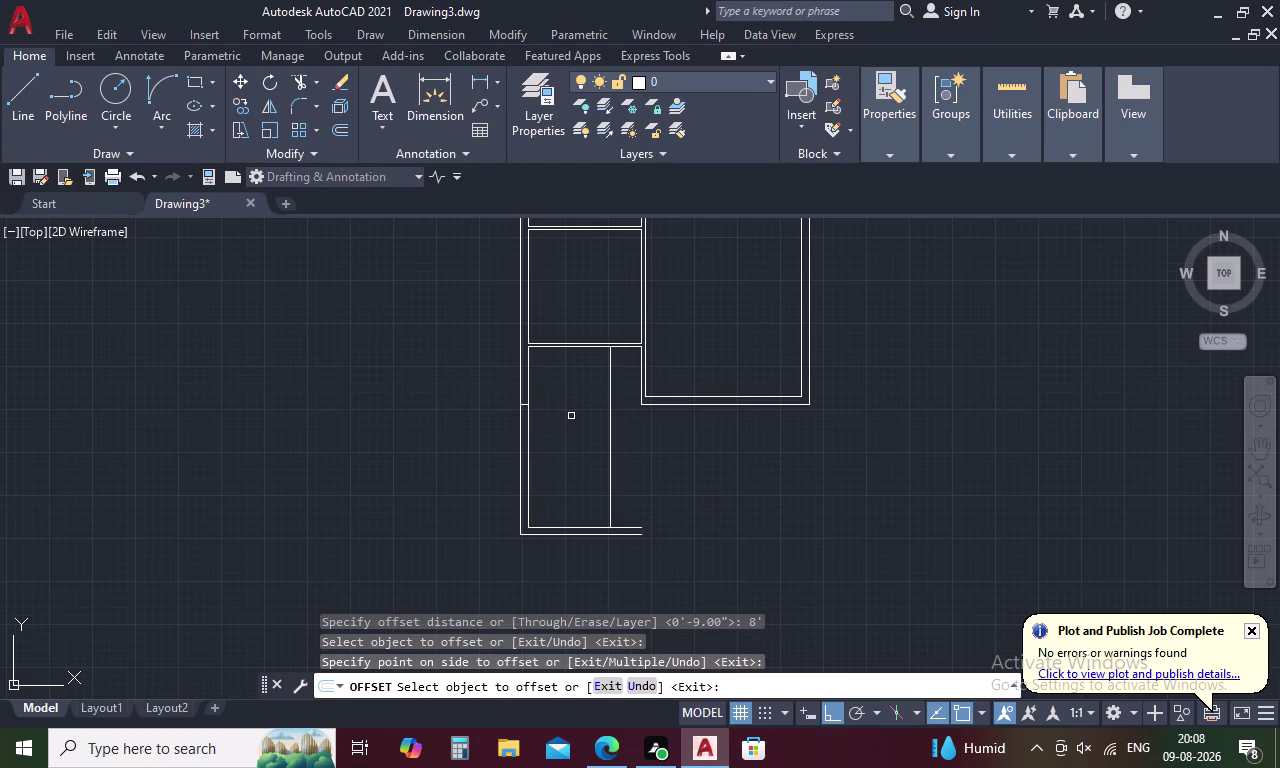
key(space)
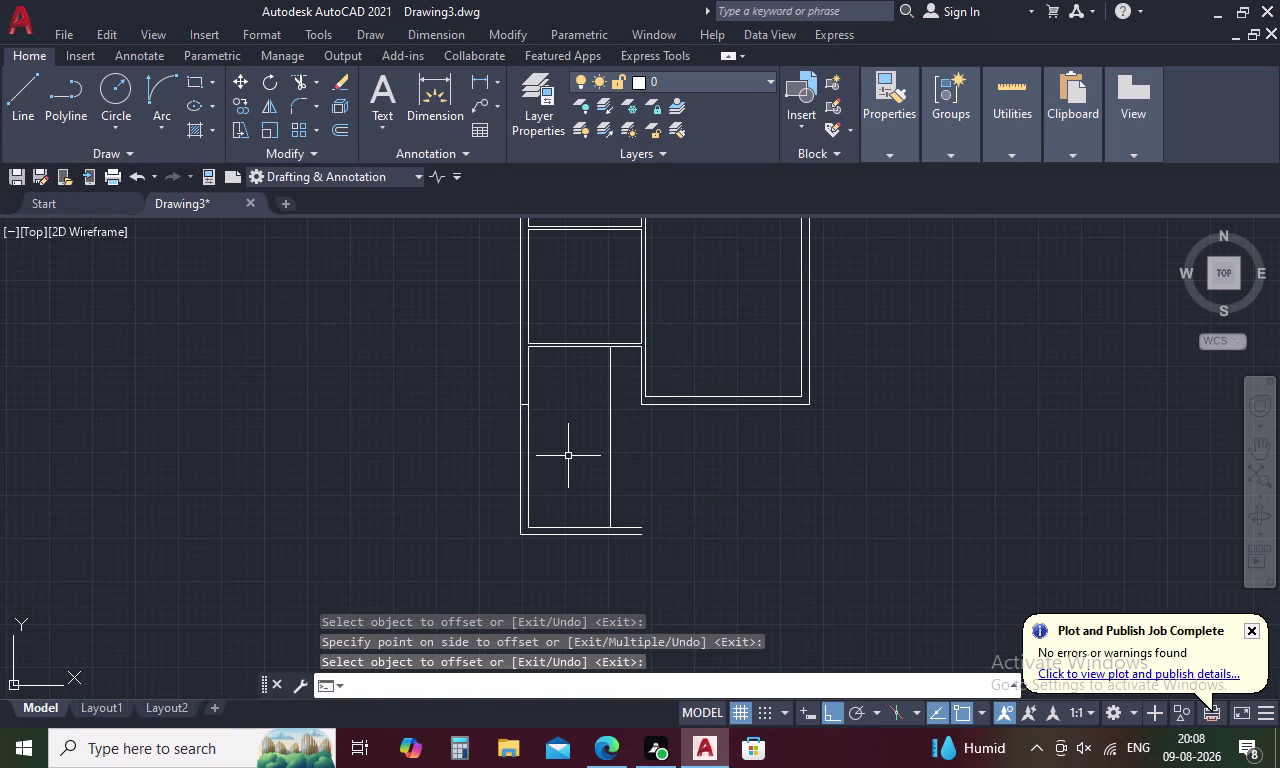
Add the partition's second line 9 inches to its right.
key(space)
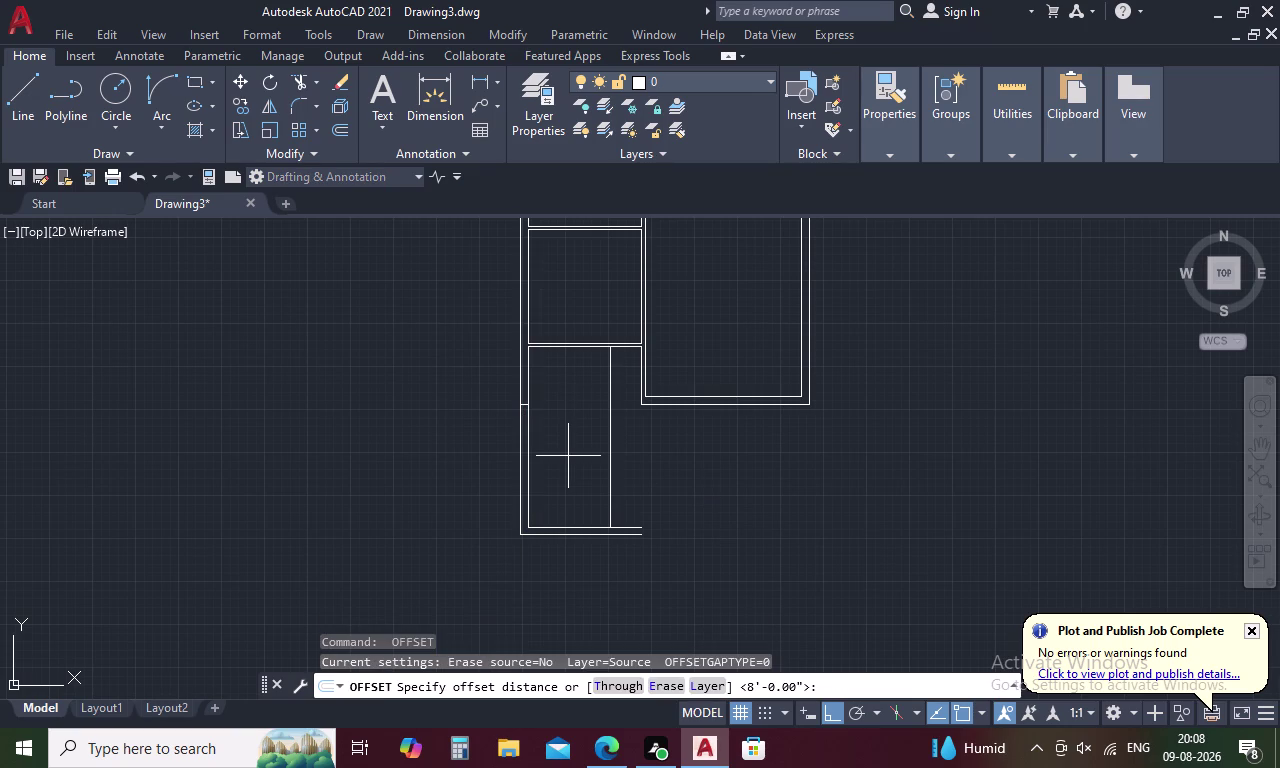
text(9)
key(space)
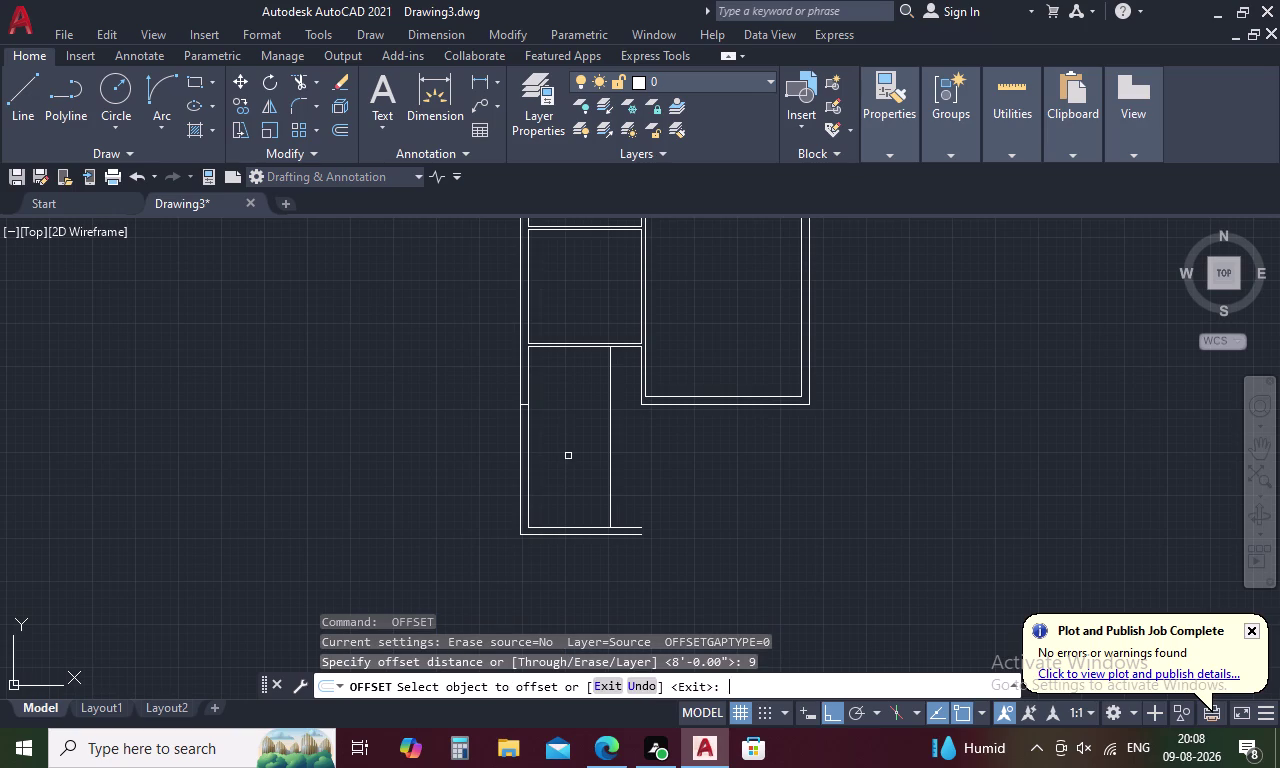
click(609, 425)
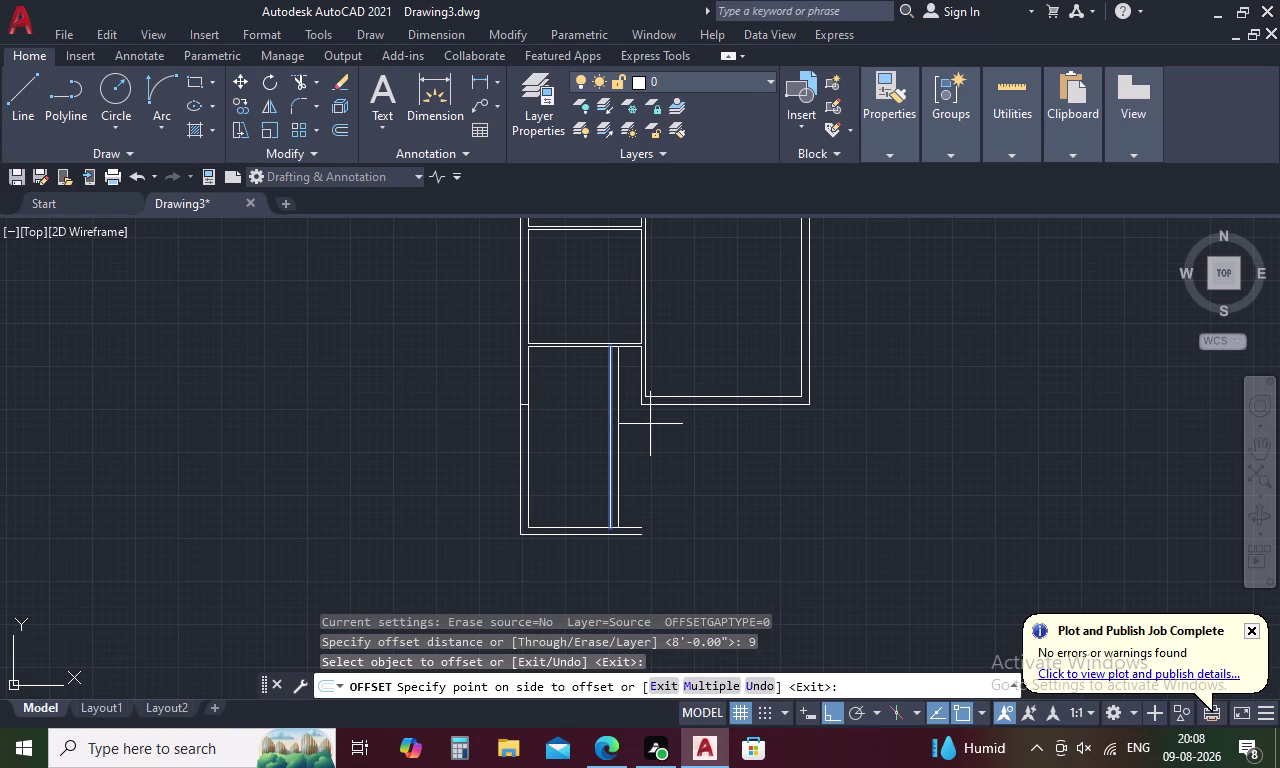
click(650, 424)
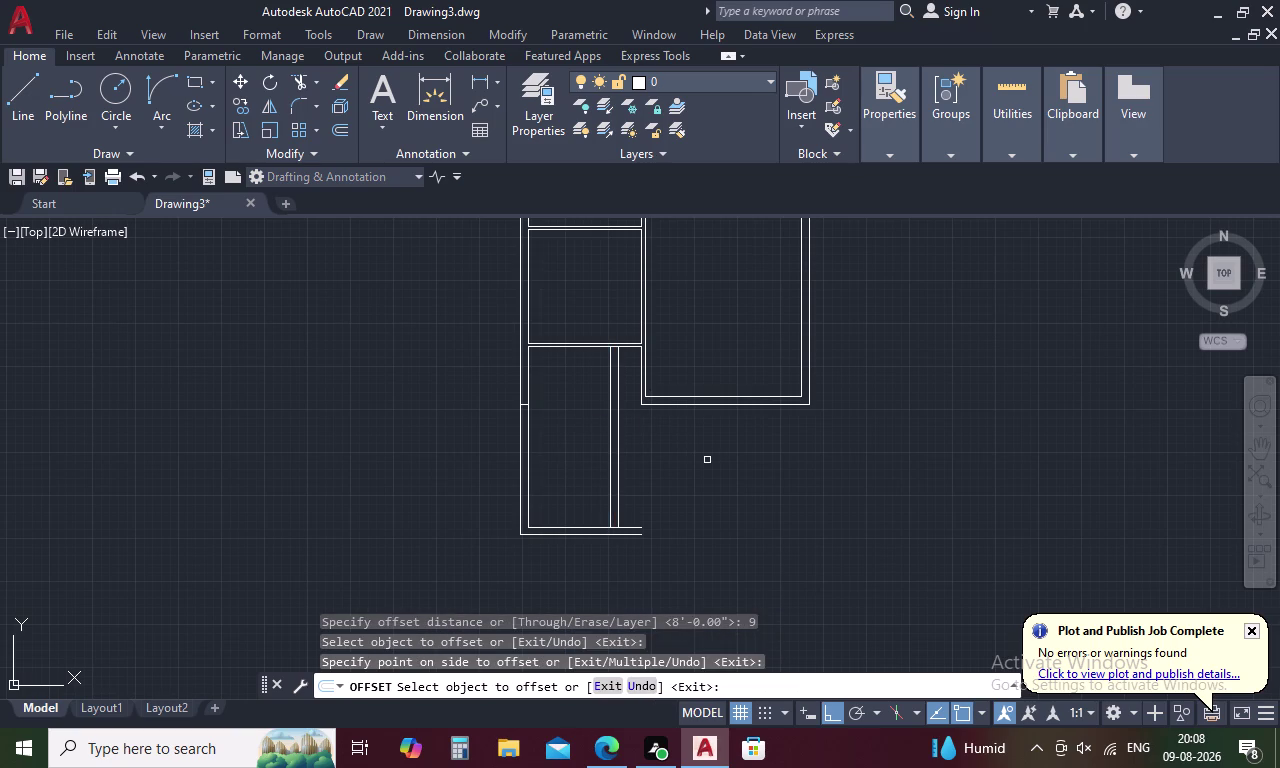
key(Escape)
Trim the bottom wall ends and a leftover piece around the partition's lower end.
text(EX)
key(space)
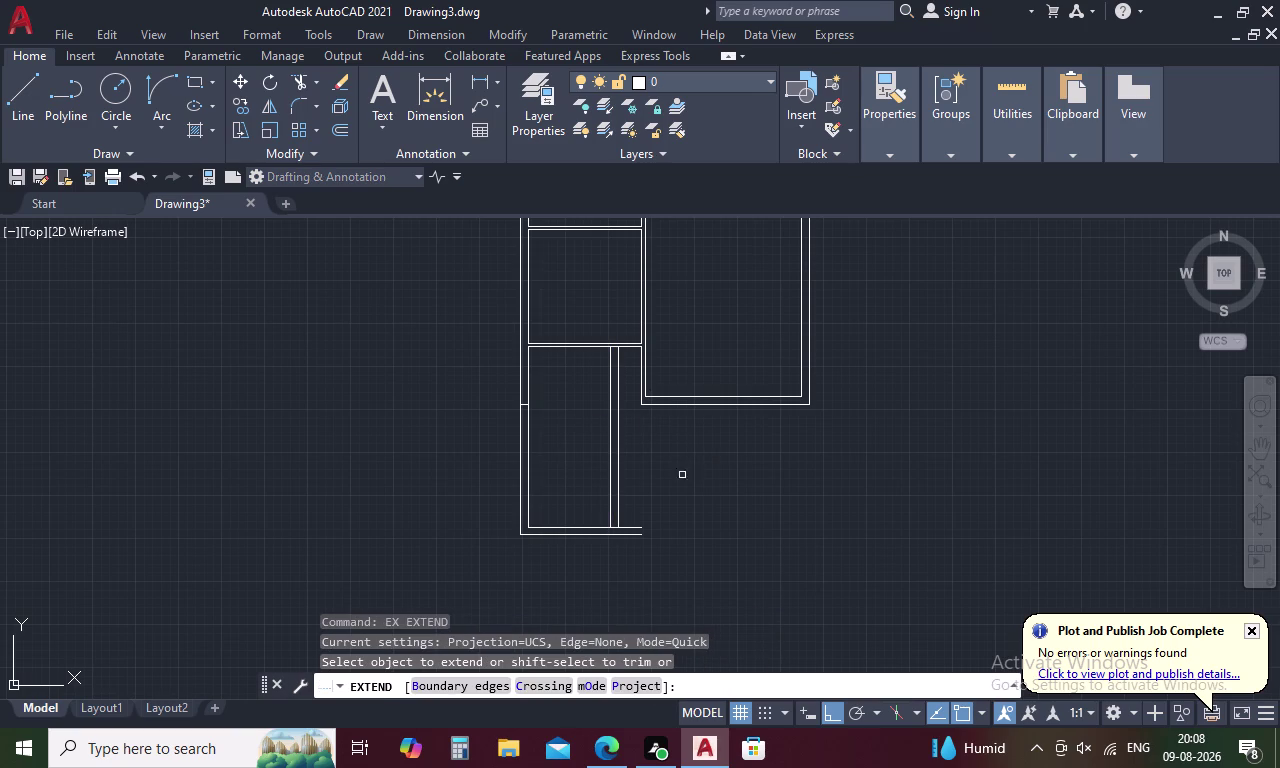
click(619, 511)
key(Escape)
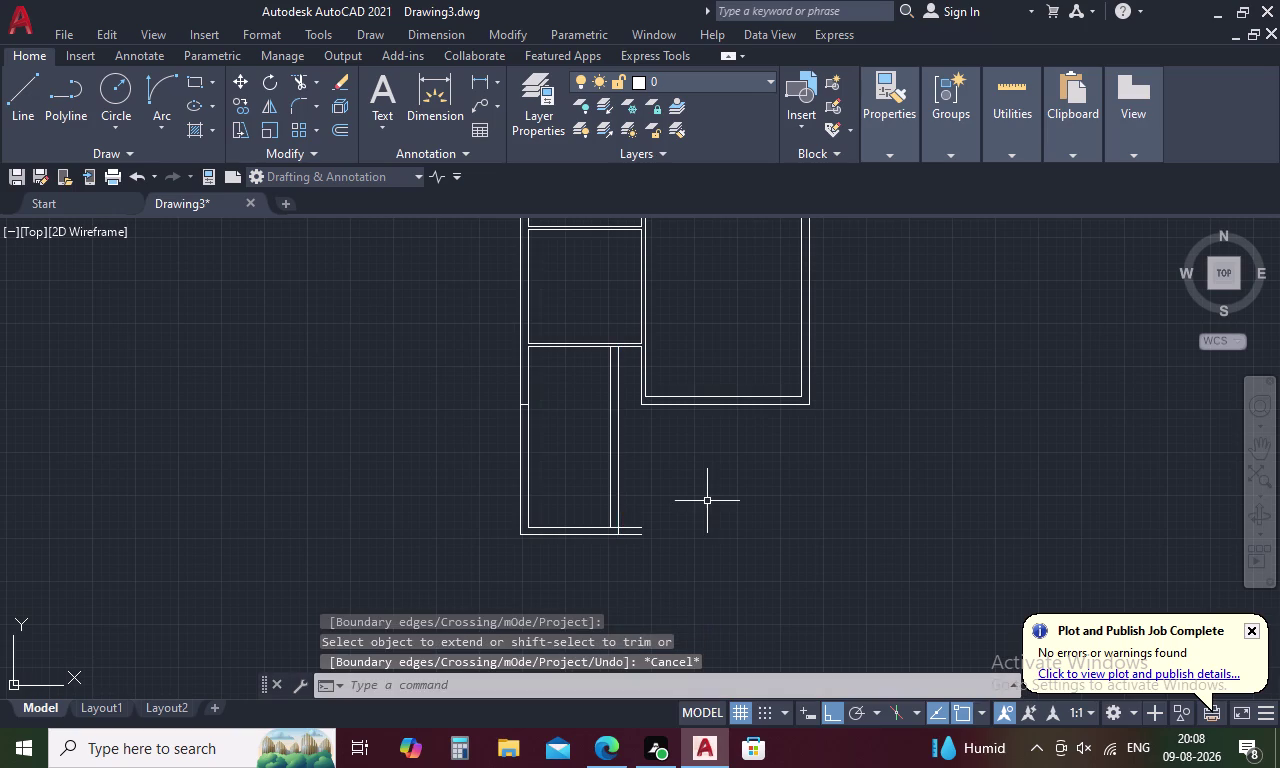
key(t)
key(r)
key(space)
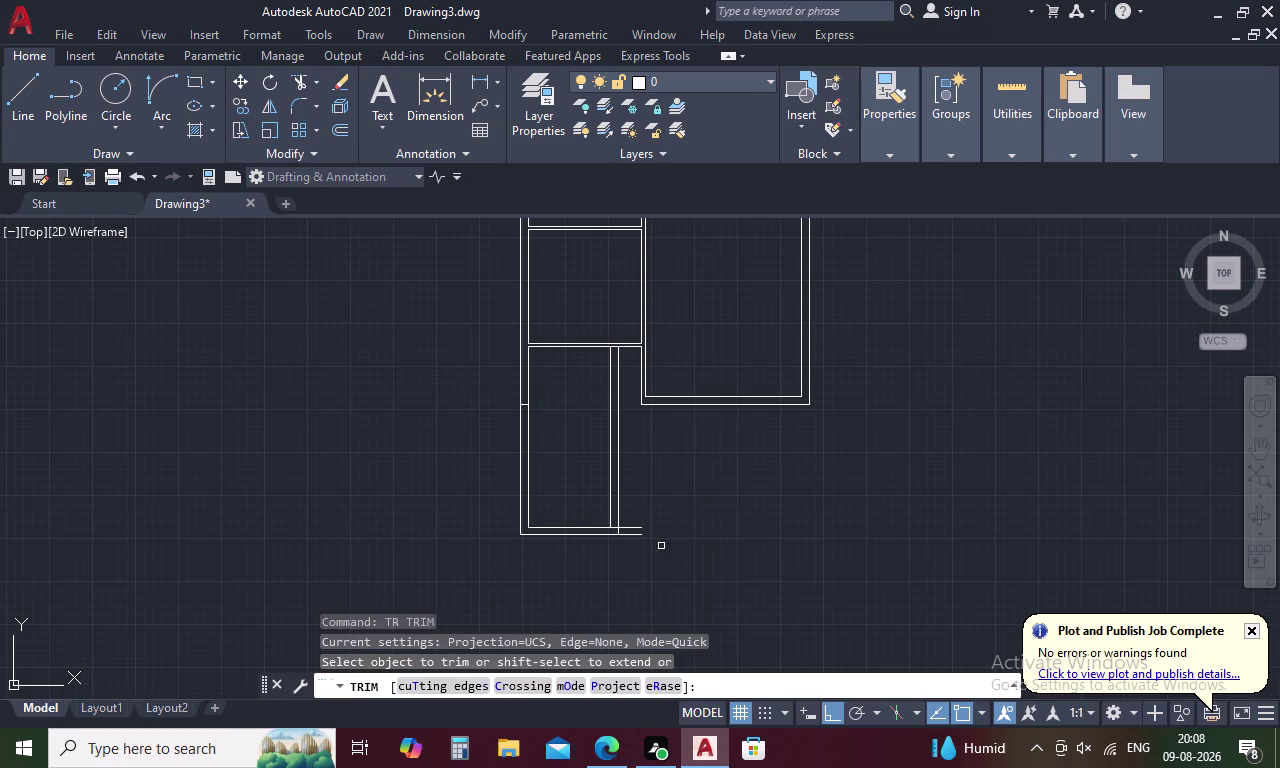
scroll(up, 3)
drag(600, 431, 582, 516)
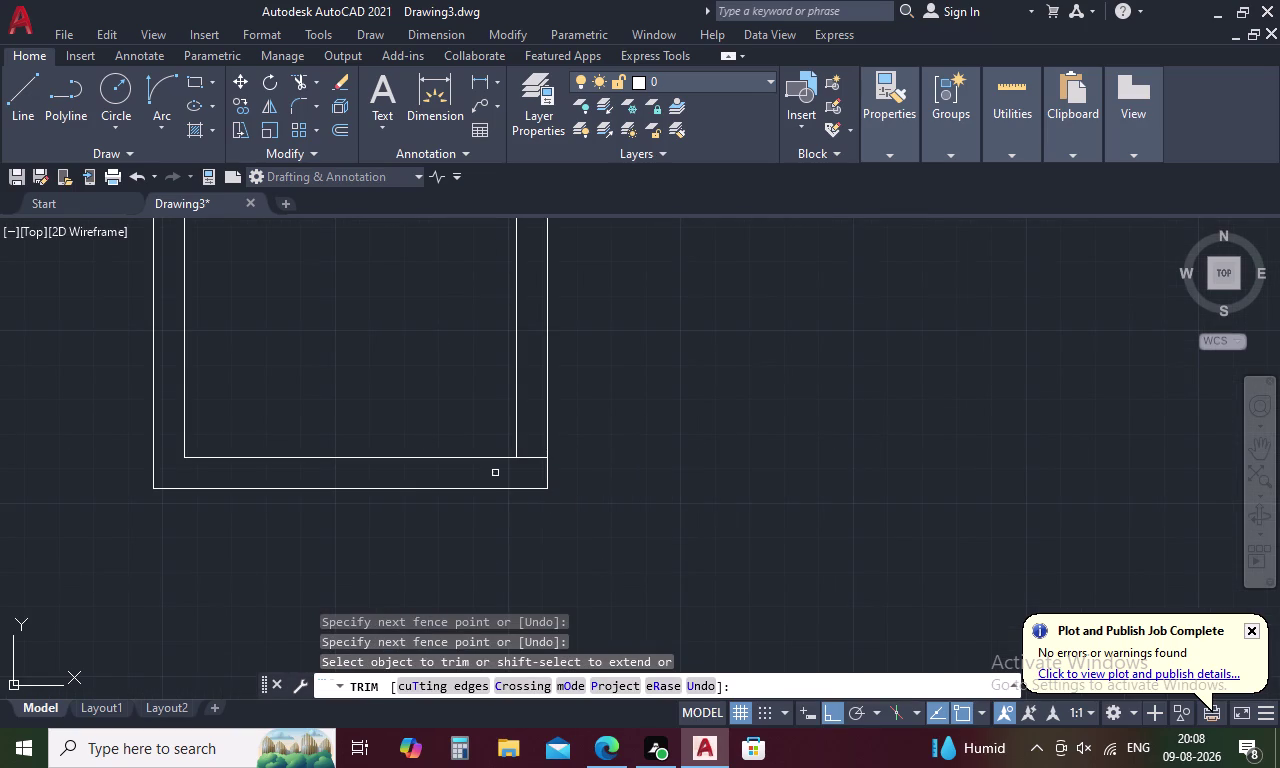
click(527, 459)
Trim the short wall pieces where the partition meets the cross wall above.
middle_drag(391, 400, 576, 767)
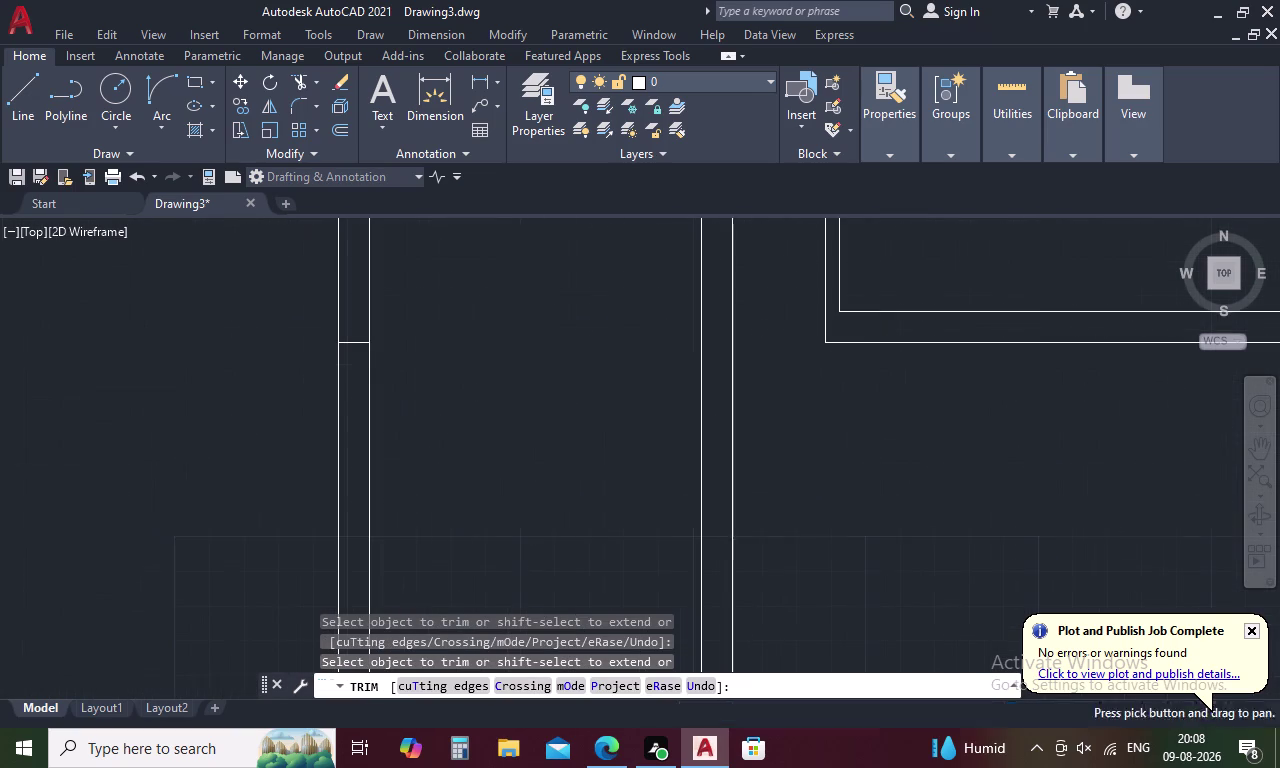
click(355, 342)
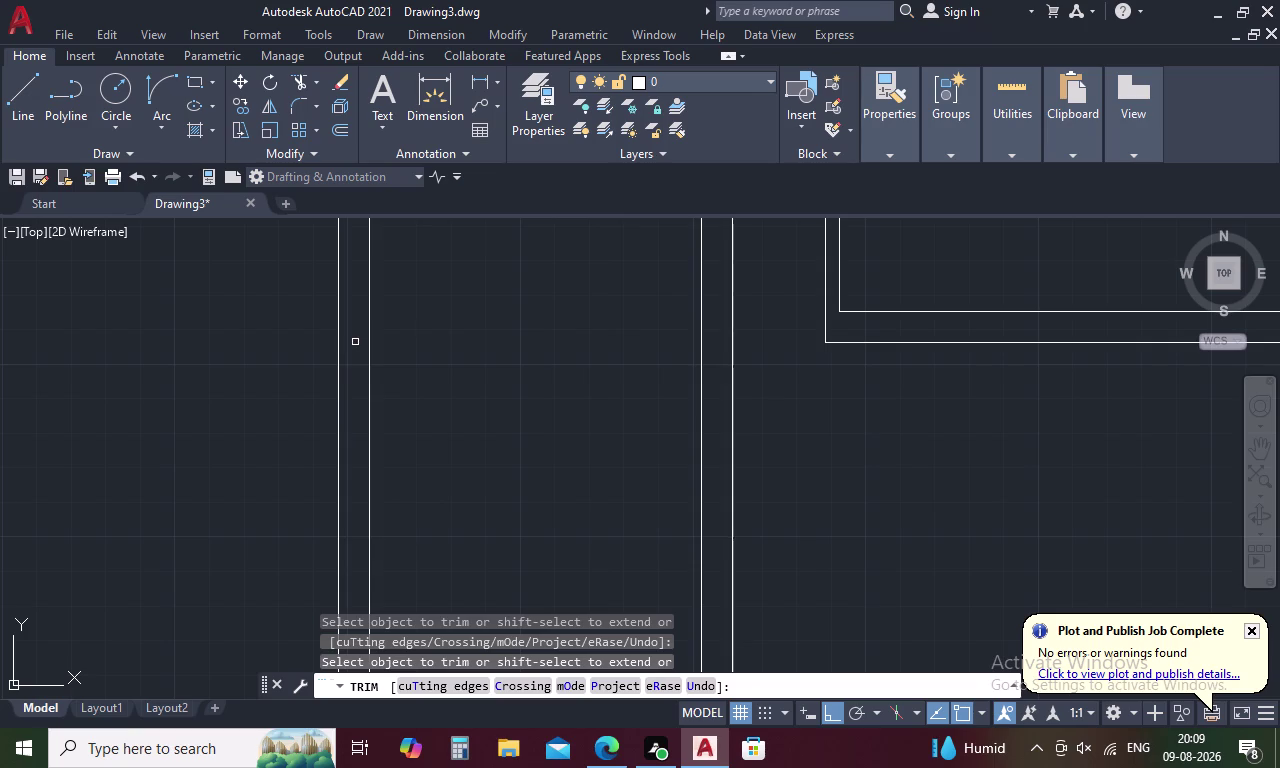
scroll(down, 3)
scroll(up, 3)
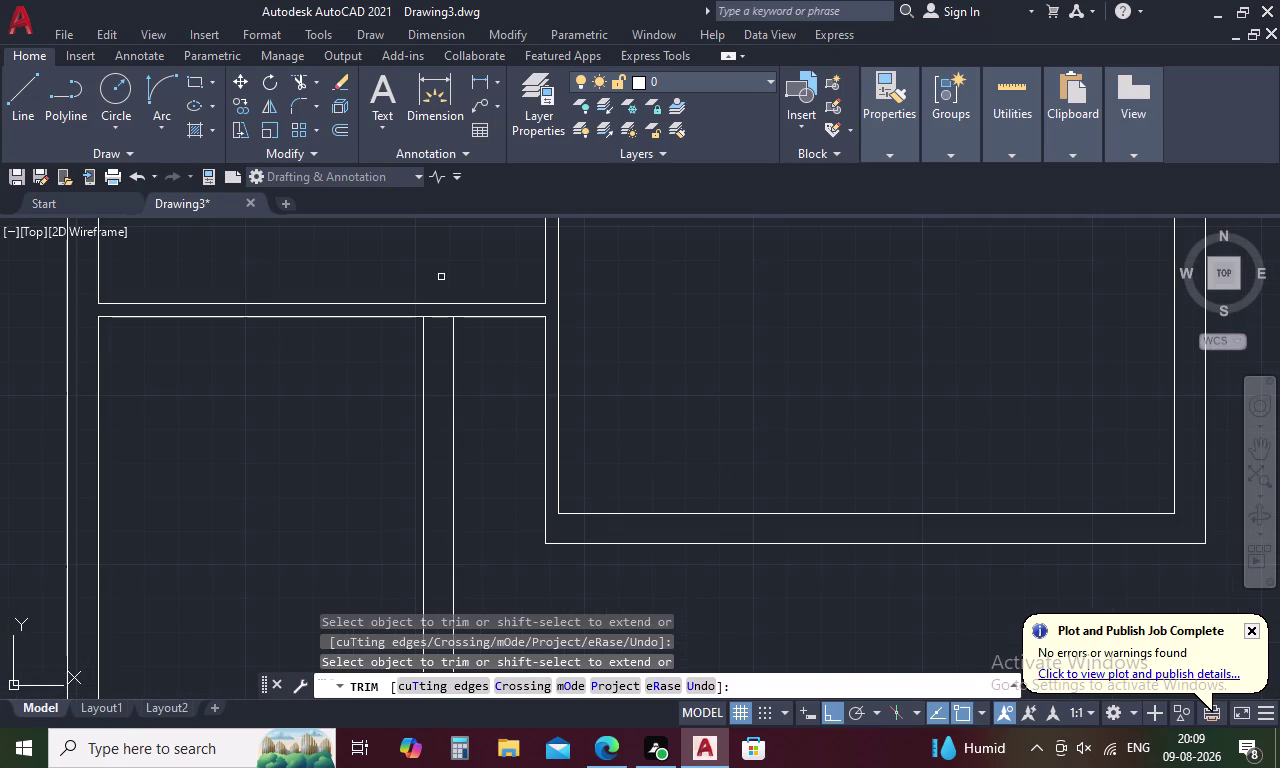
click(440, 318)
scroll(down, 3)
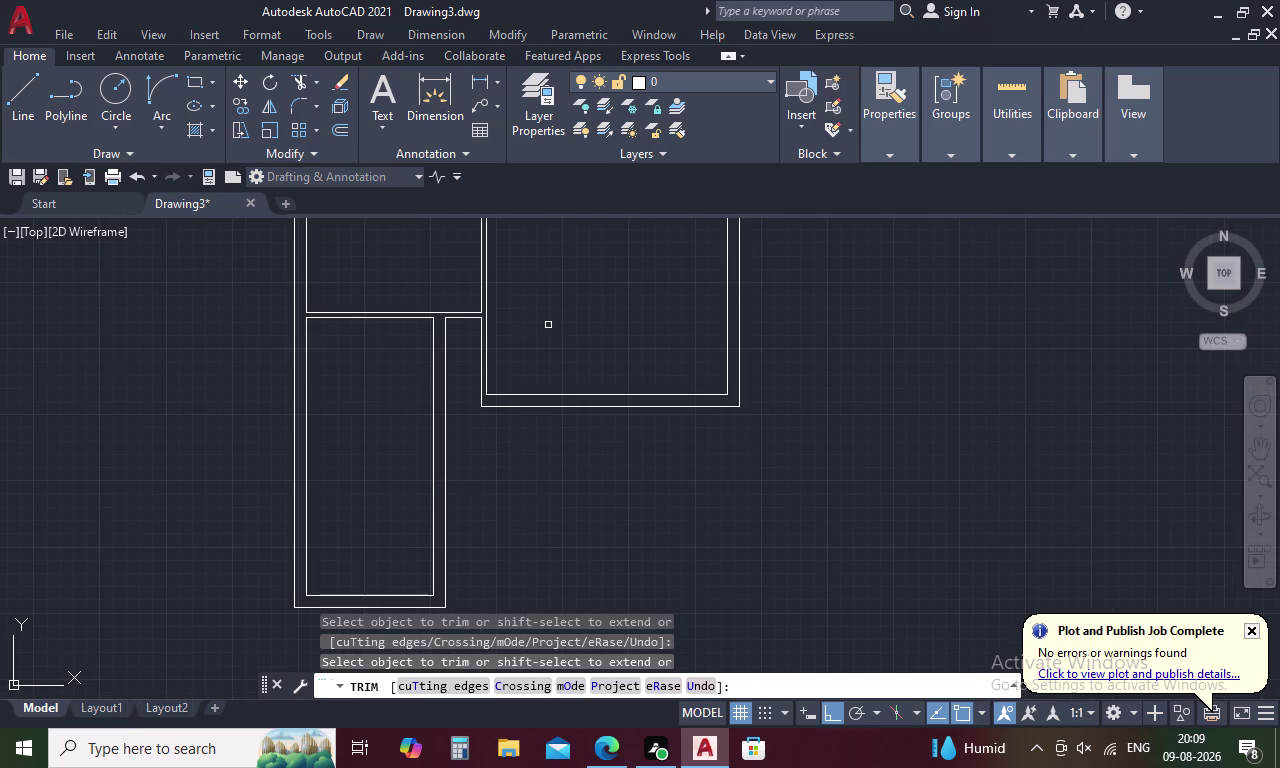
middle_drag(567, 320, 604, 526)
scroll(down, 3)
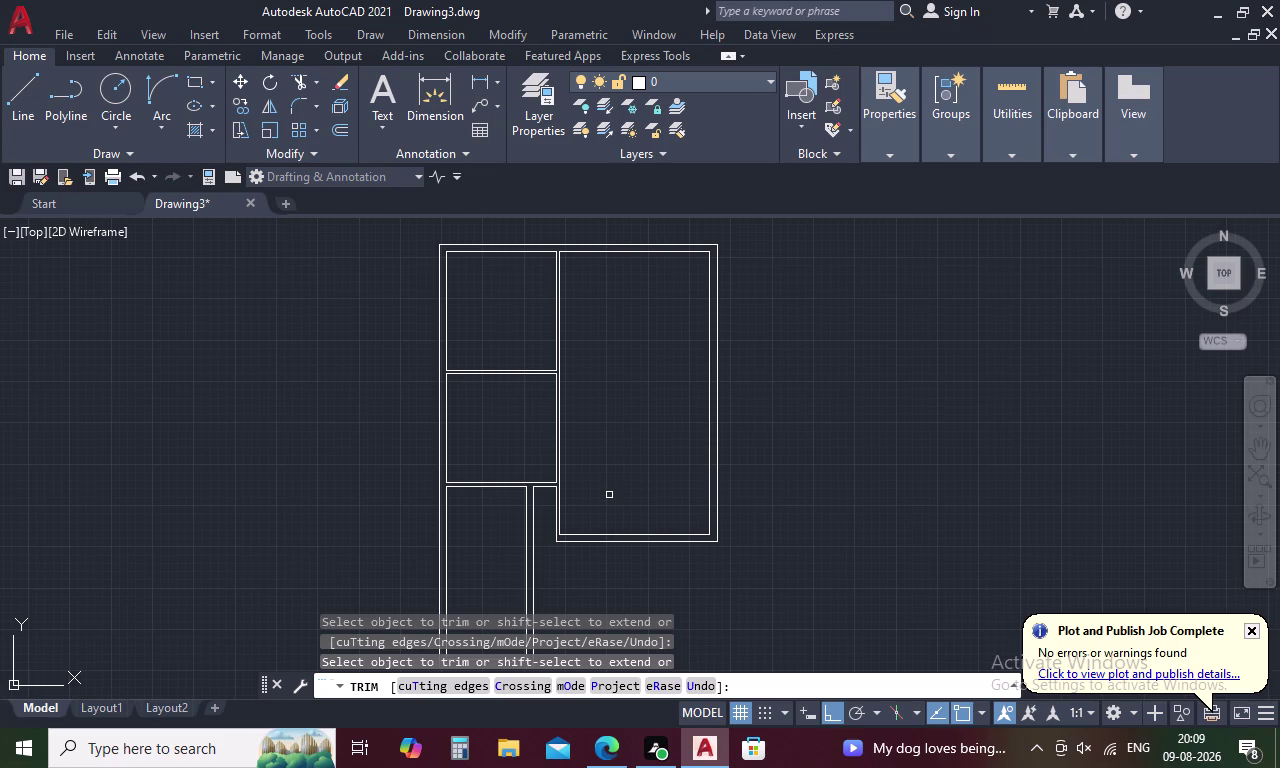
key(Escape)
Offset the right room's top inner wall line 12 feet downward.
key(0)
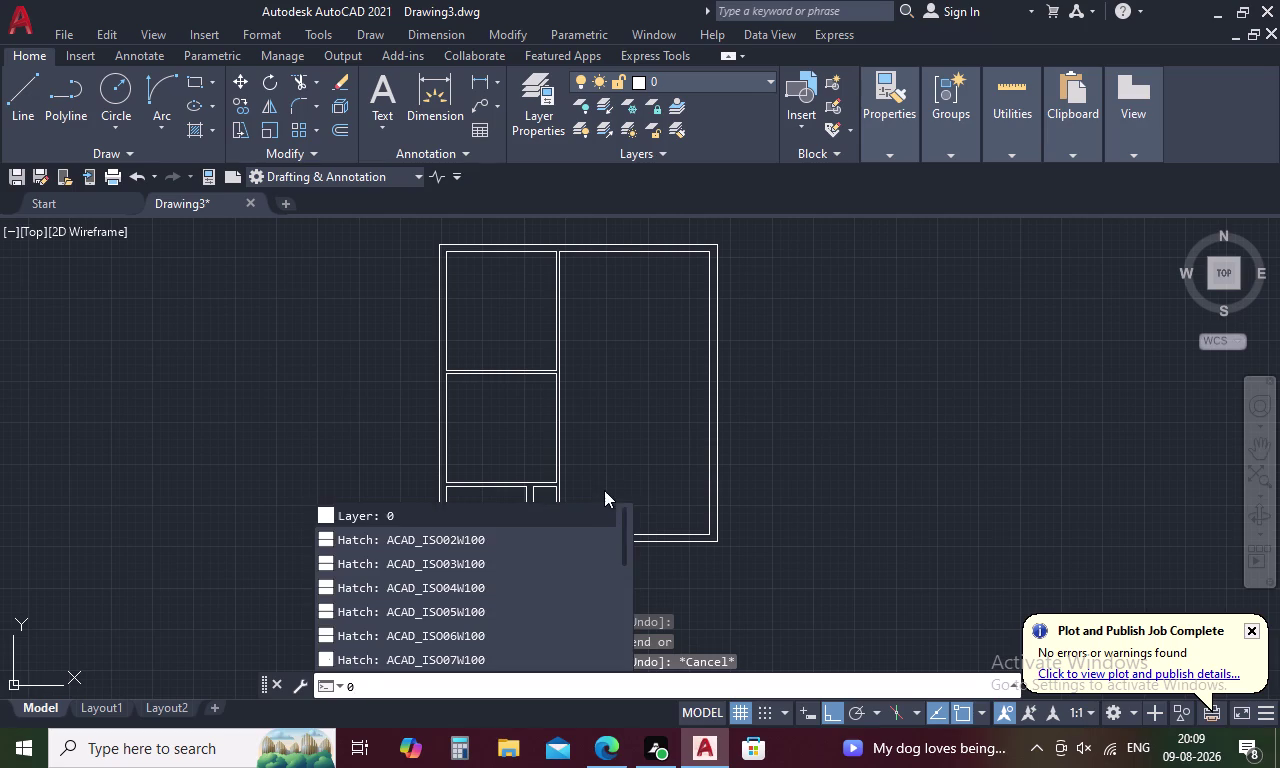
key(BackSpace)
key(o)
key(space)
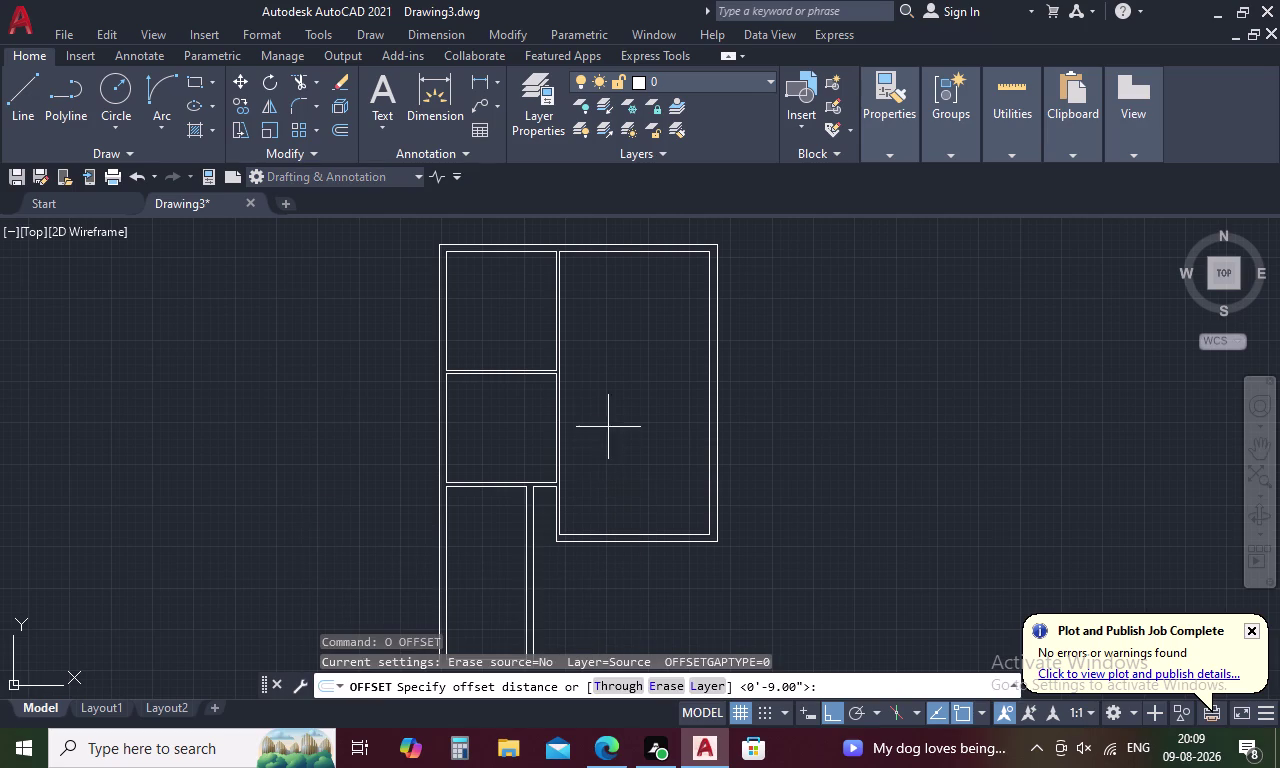
middle_drag(608, 427, 614, 566)
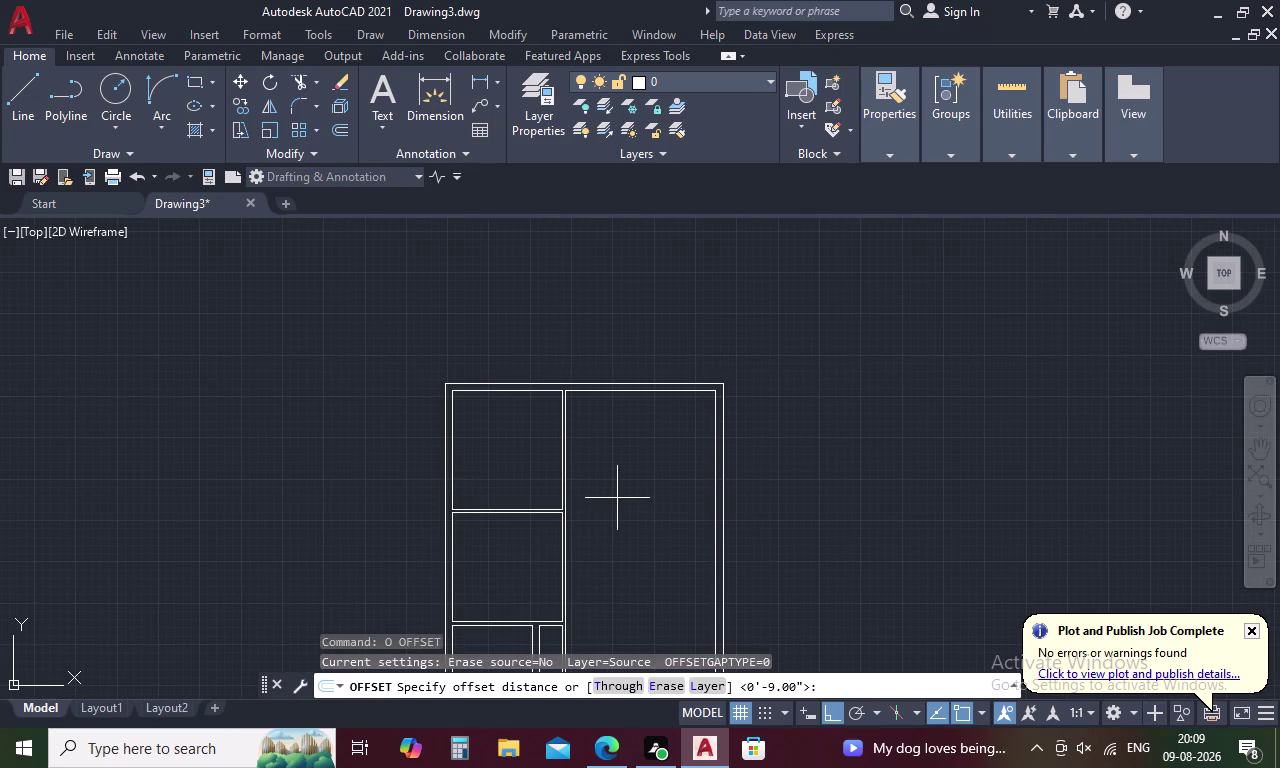
text(12)
text(')
key(space)
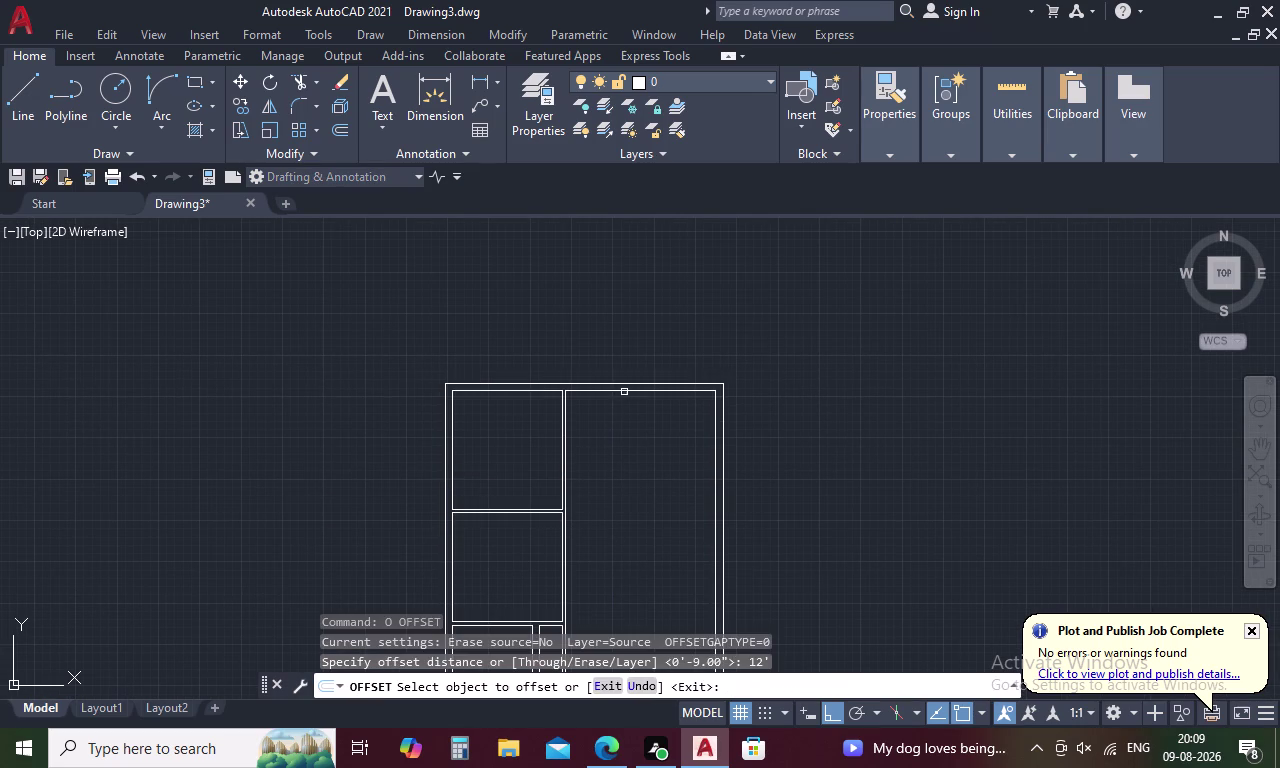
click(625, 390)
click(629, 480)
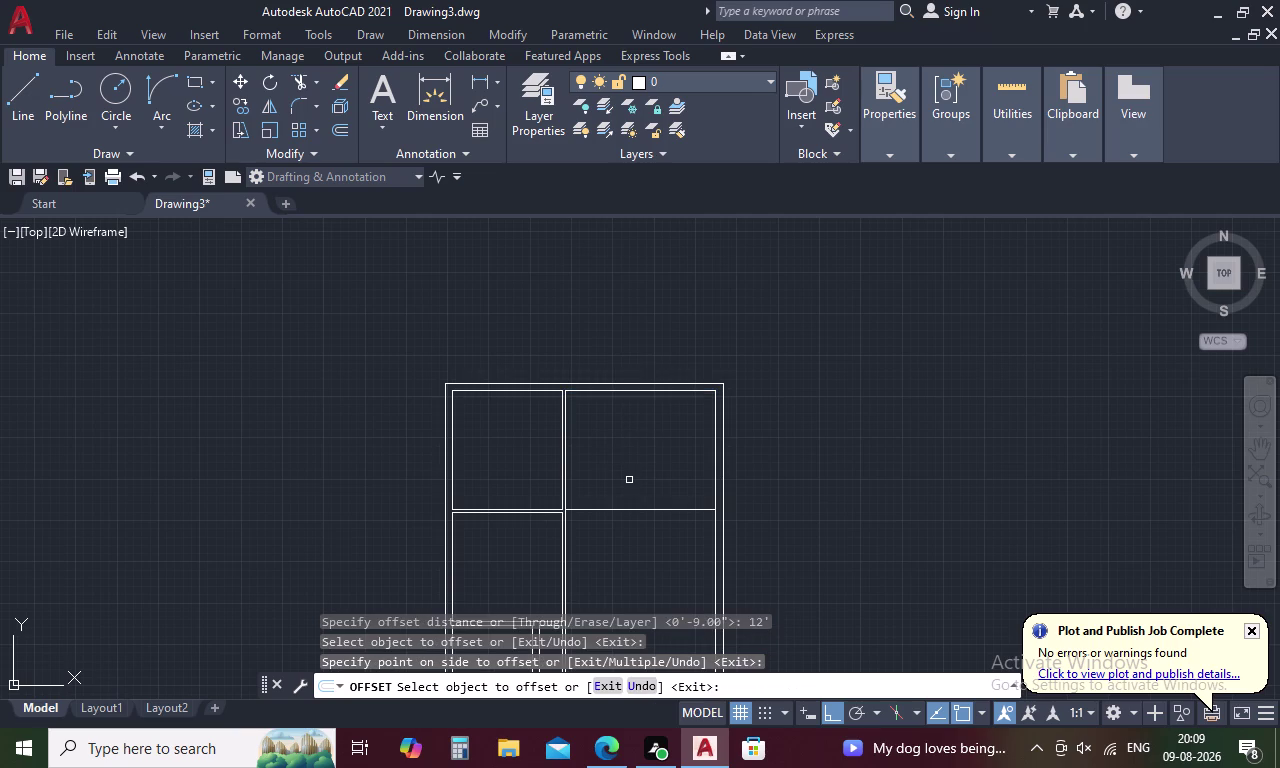
key(space)
Offset the horizontal partition 9 inches downward, then undo that copy.
key(space)
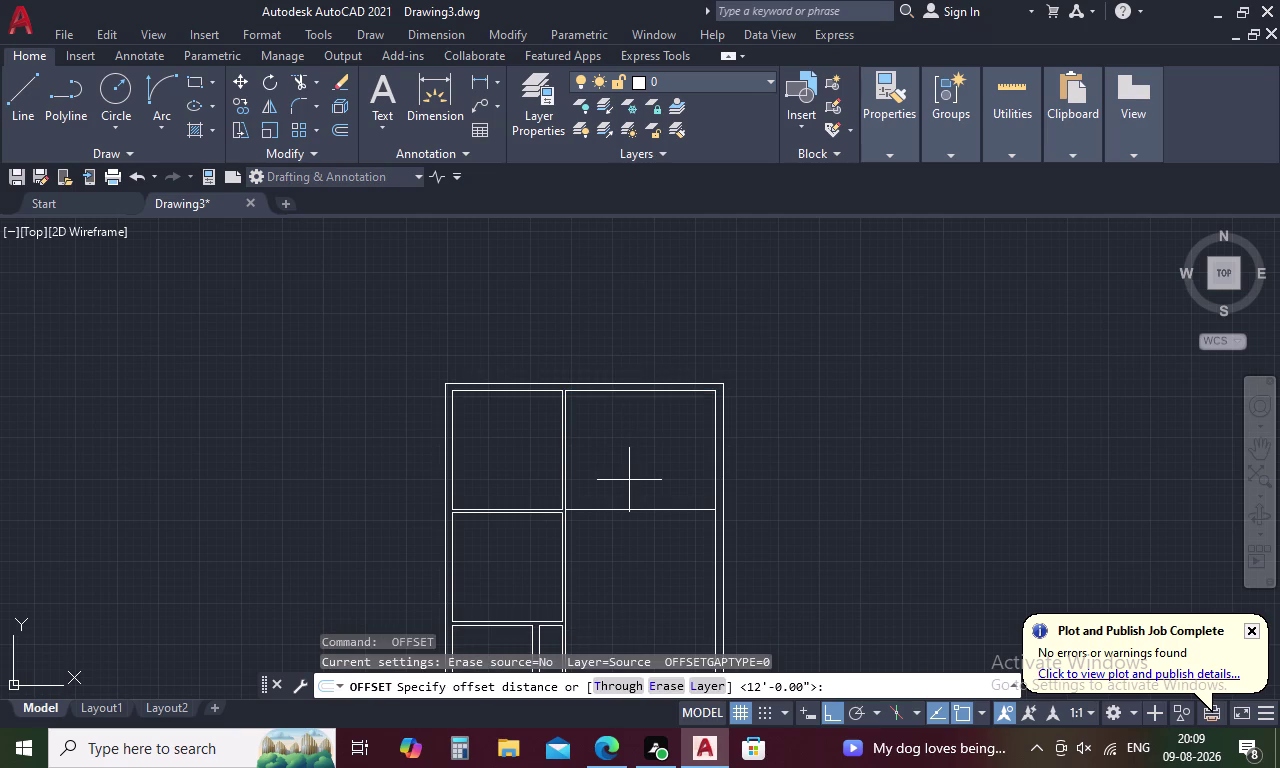
text(9)
key(space)
click(629, 508)
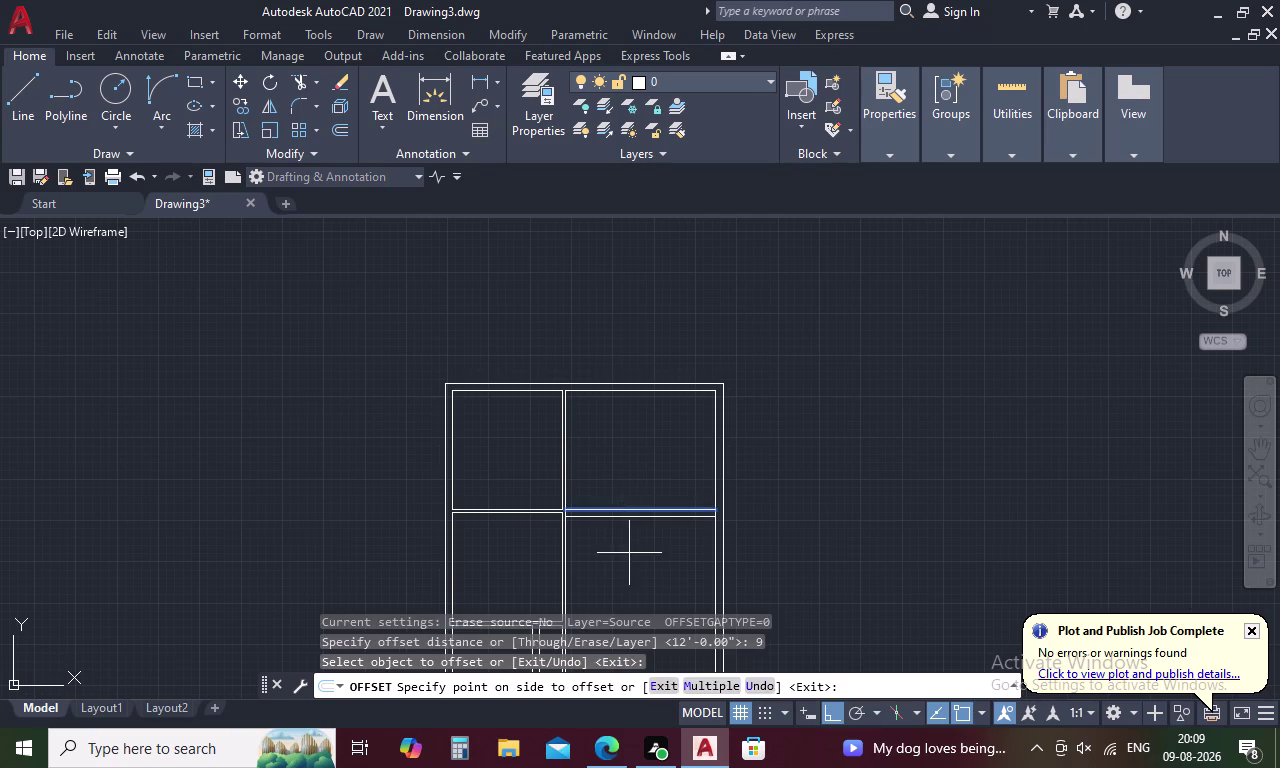
click(629, 554)
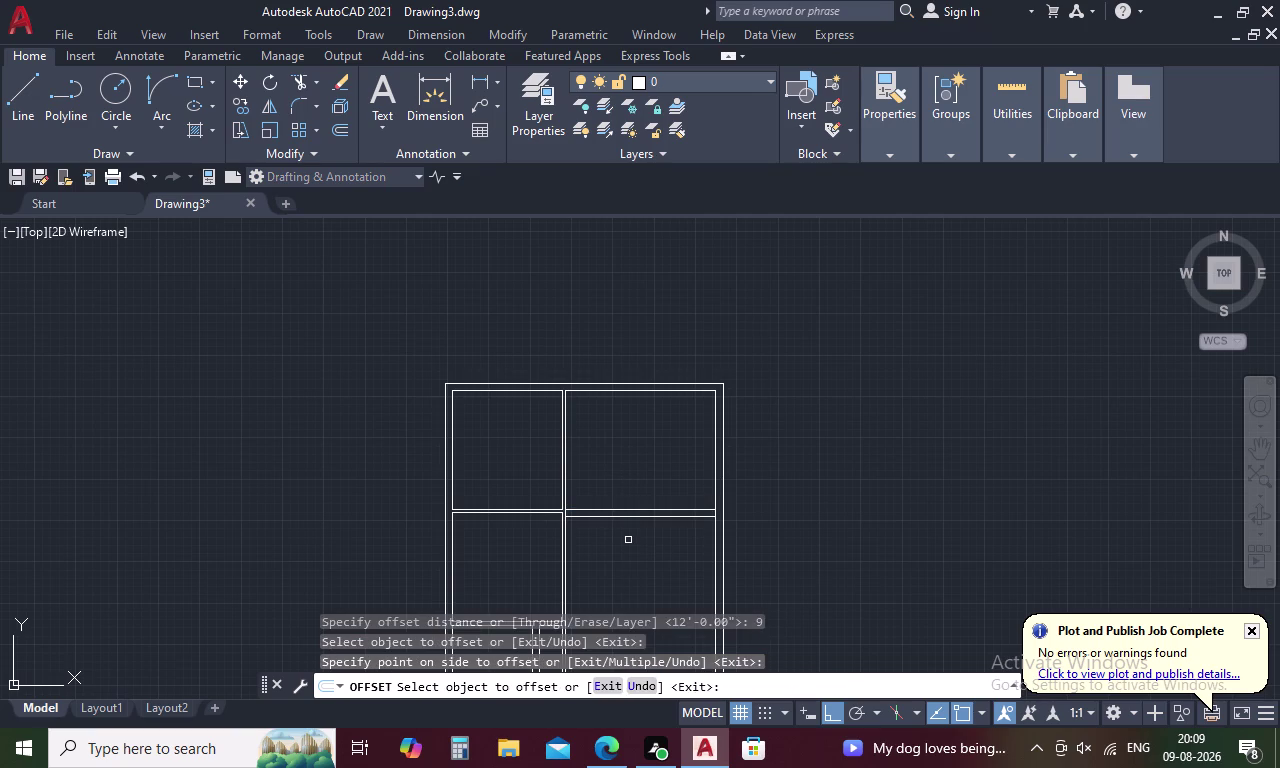
key(ctrl+z)
key(space)
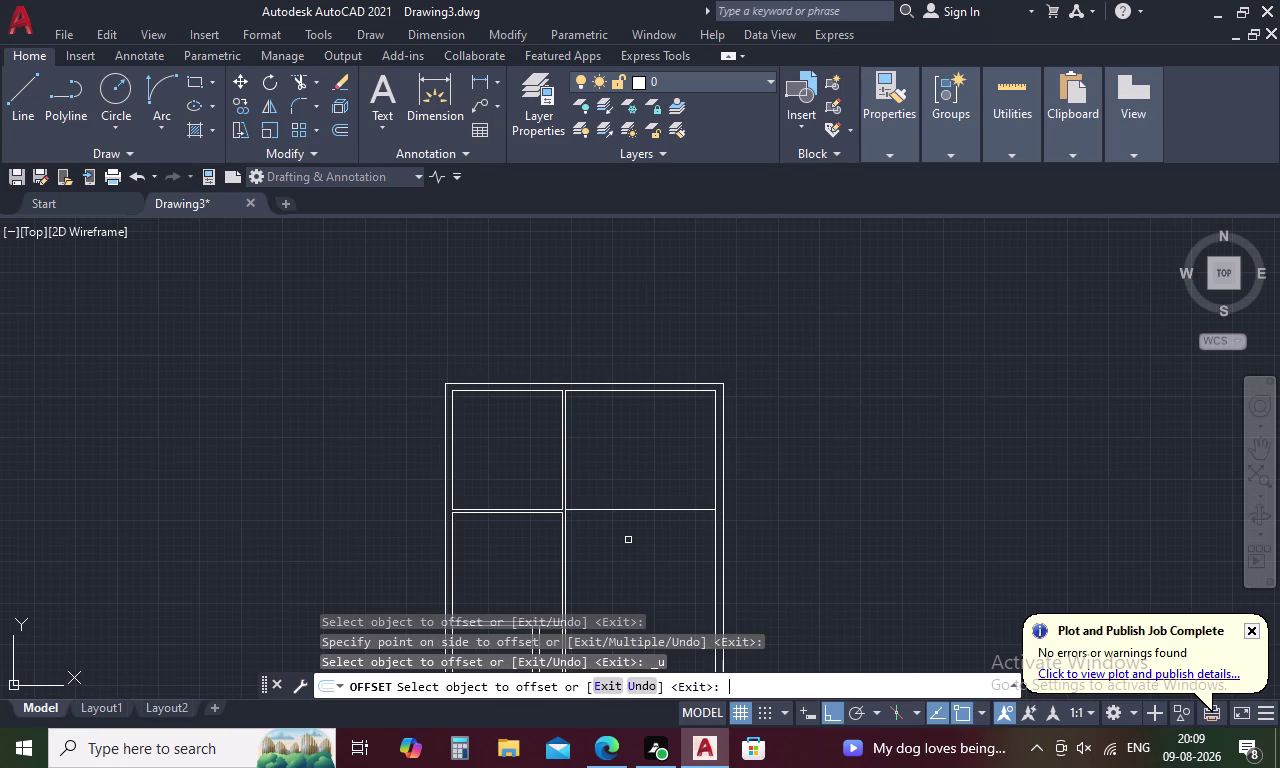
Offset the horizontal partition line 4 inches downward.
key(space)
text(4)
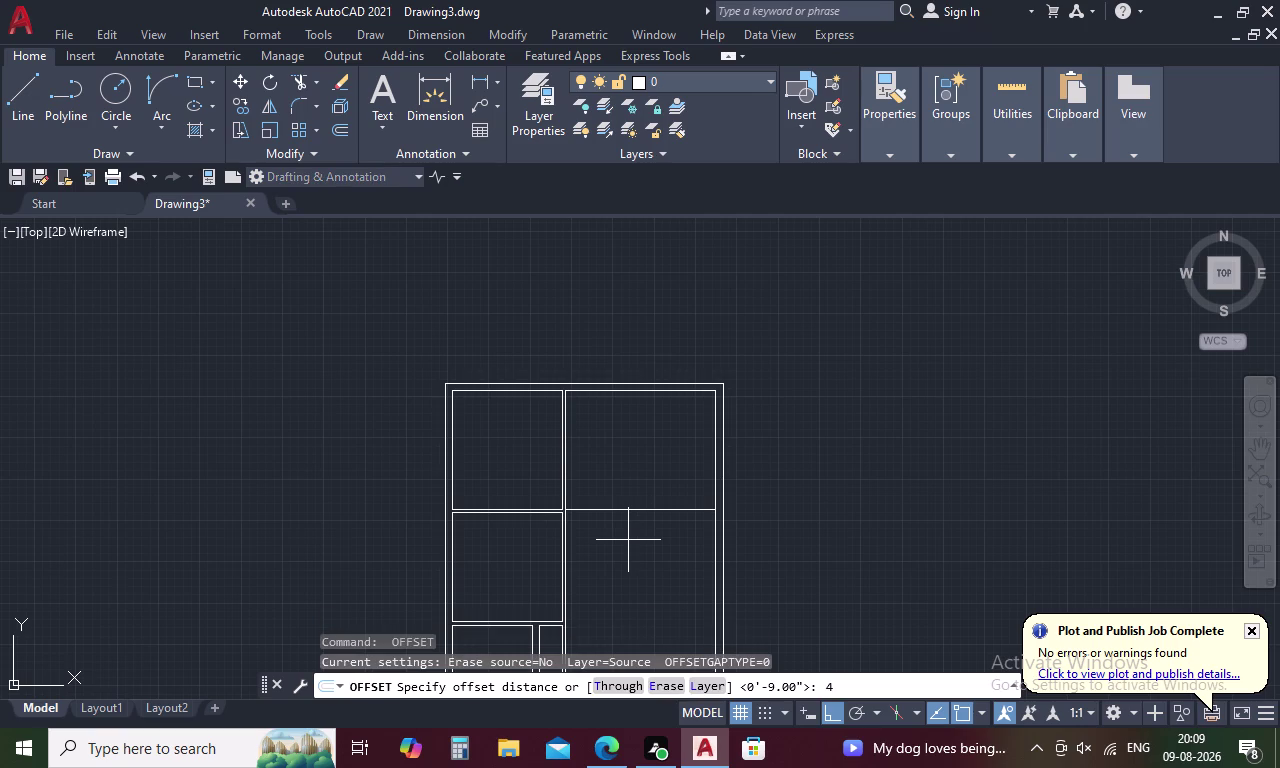
key(space)
click(632, 510)
click(632, 536)
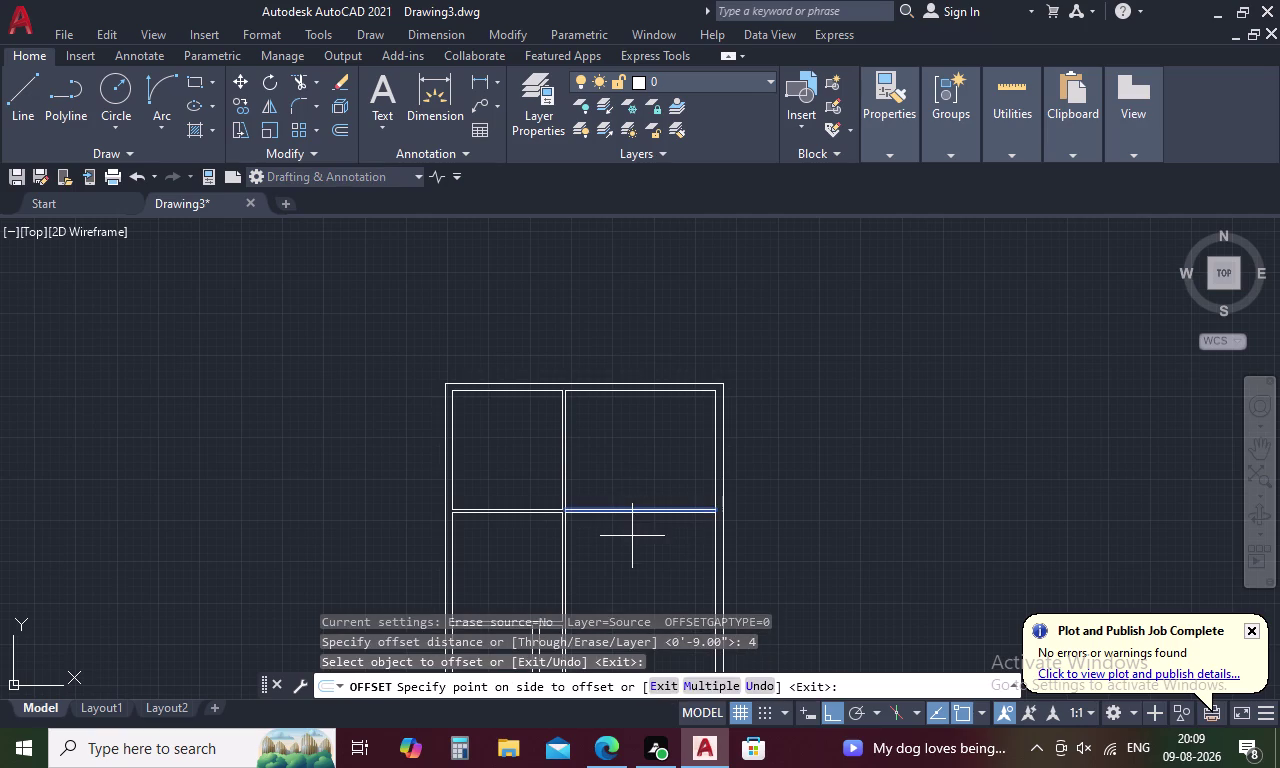
middle_drag(632, 536, 635, 431)
middle_drag(633, 467, 633, 443)
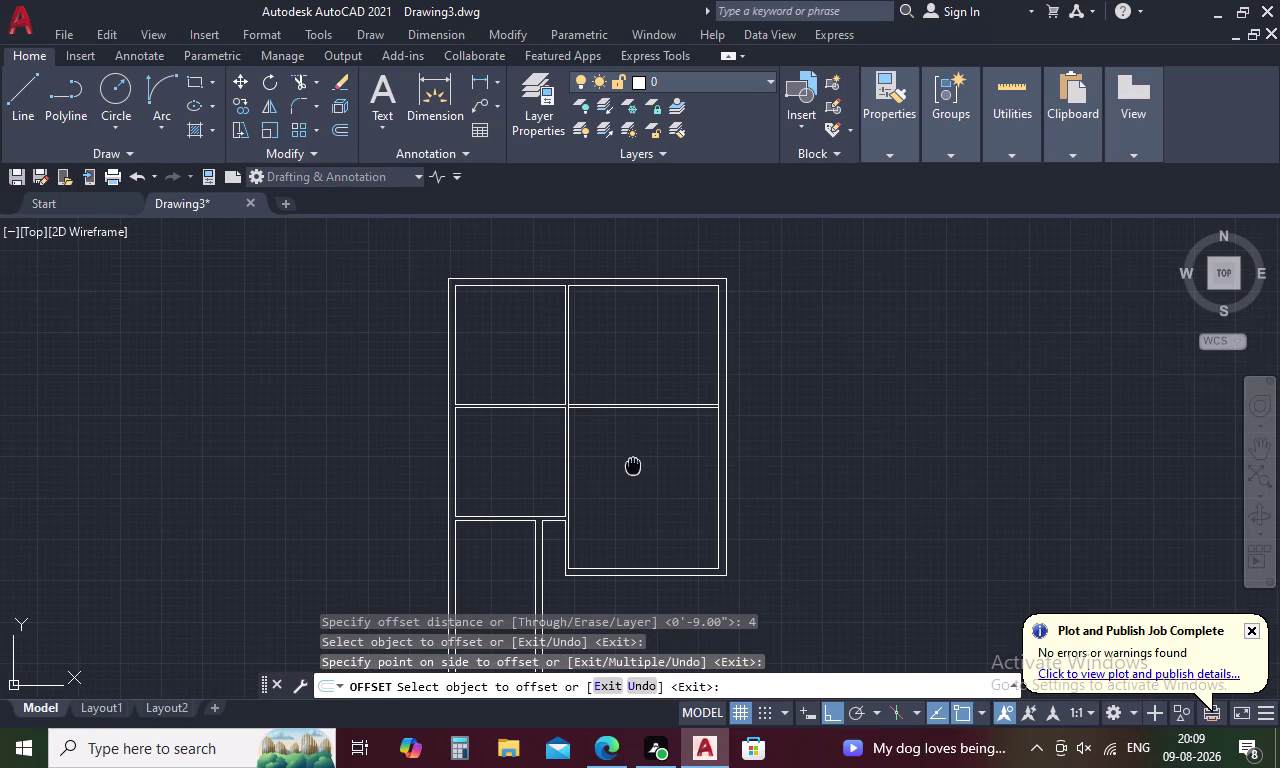
middle_drag(633, 443, 634, 409)
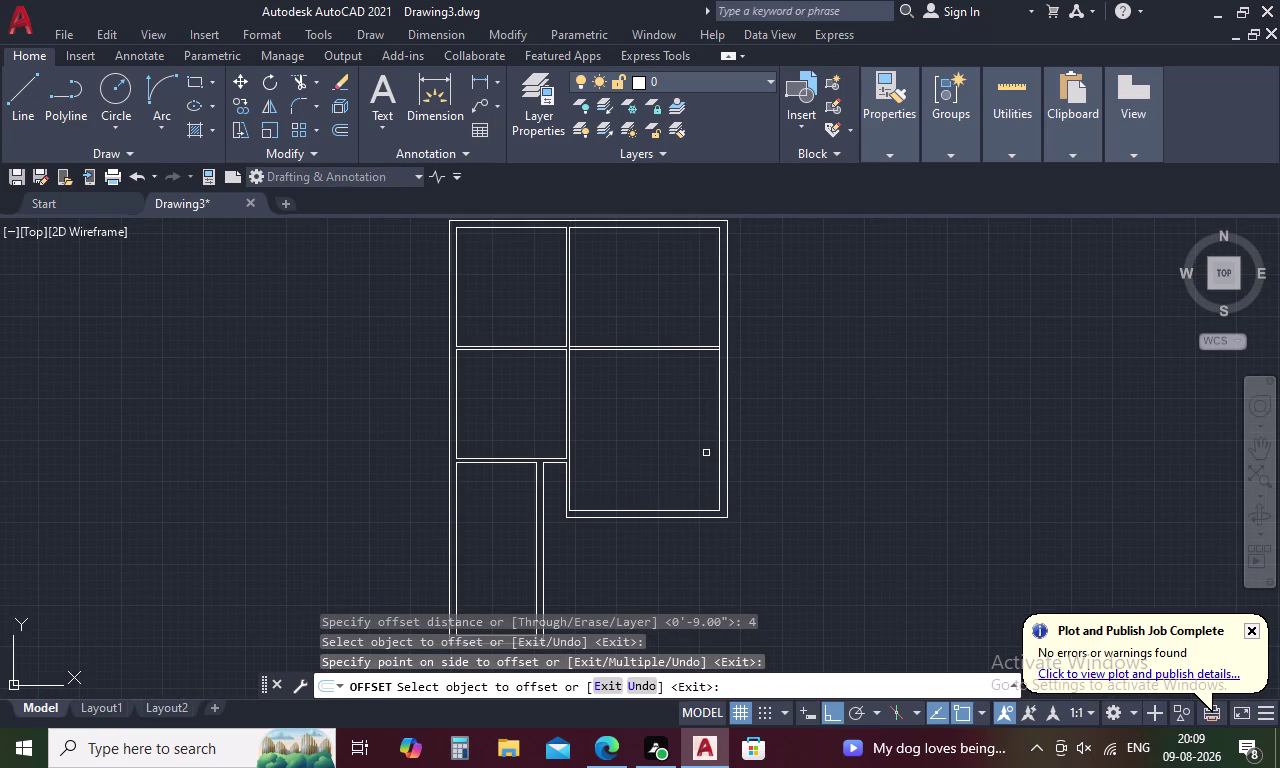
scroll(up, 3)
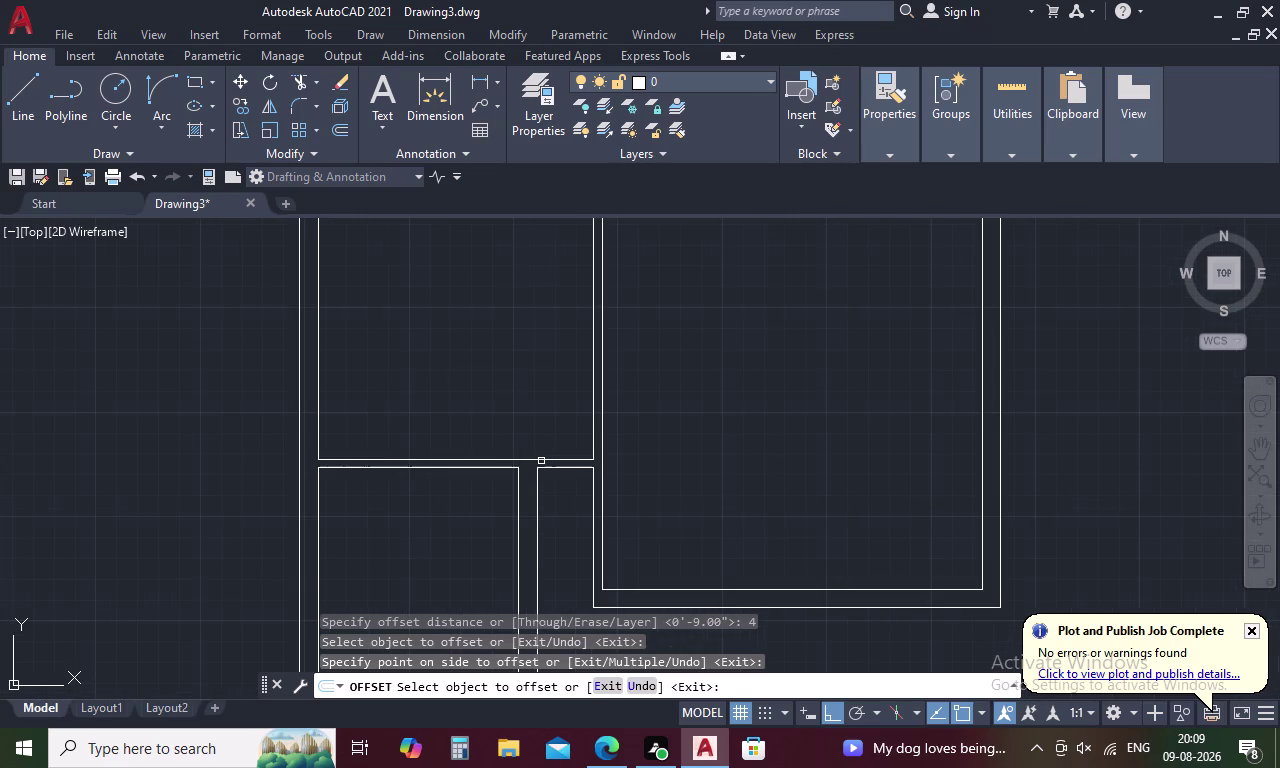
Measure across the new wall with DI to confirm its 4-inch thickness.
key(Escape)
key(f)
key(BackSpace)
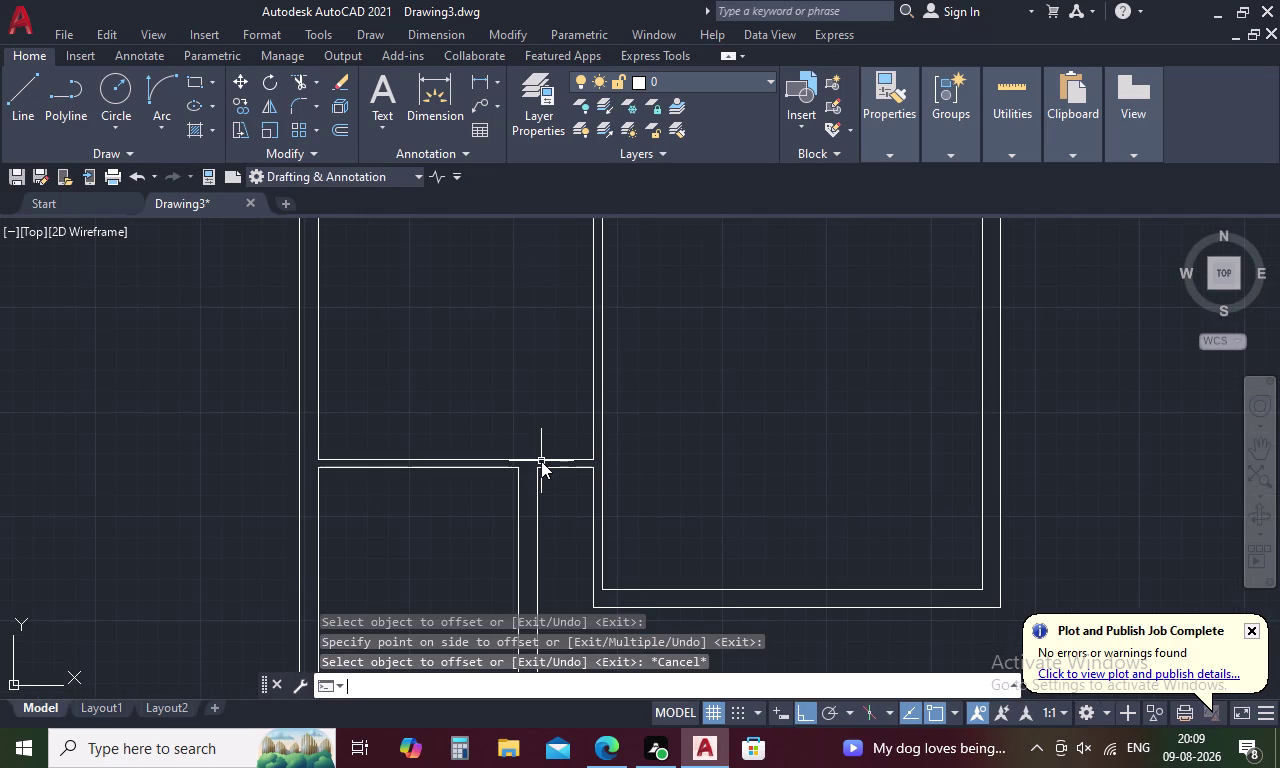
text(DI)
key(space)
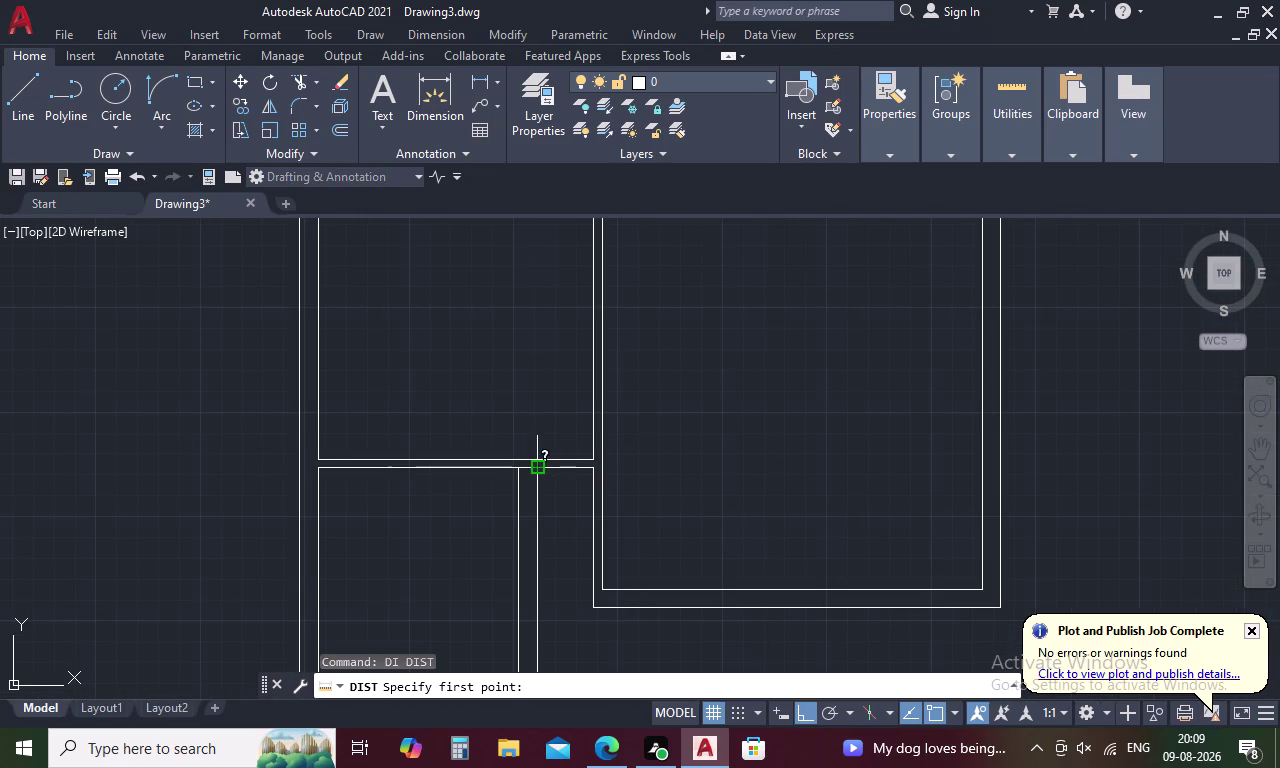
click(537, 463)
scroll(up, 3)
click(515, 469)
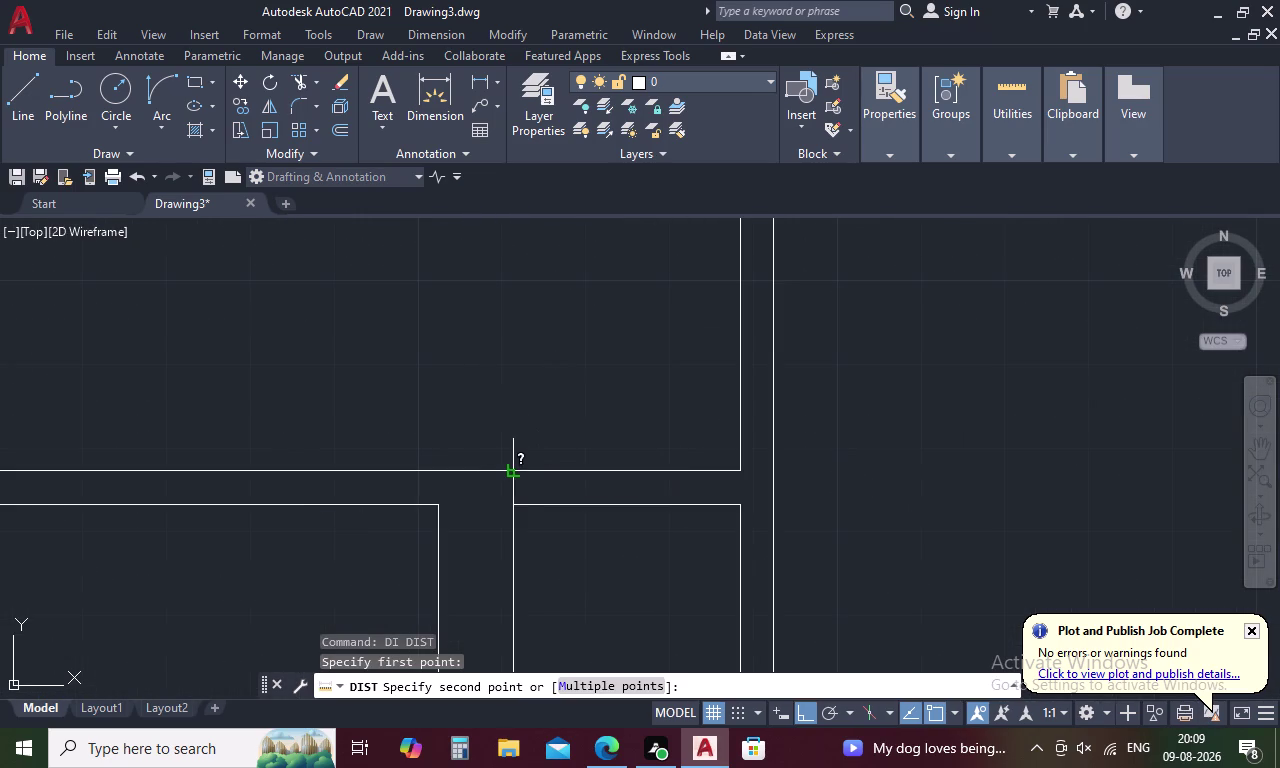
key(Escape)
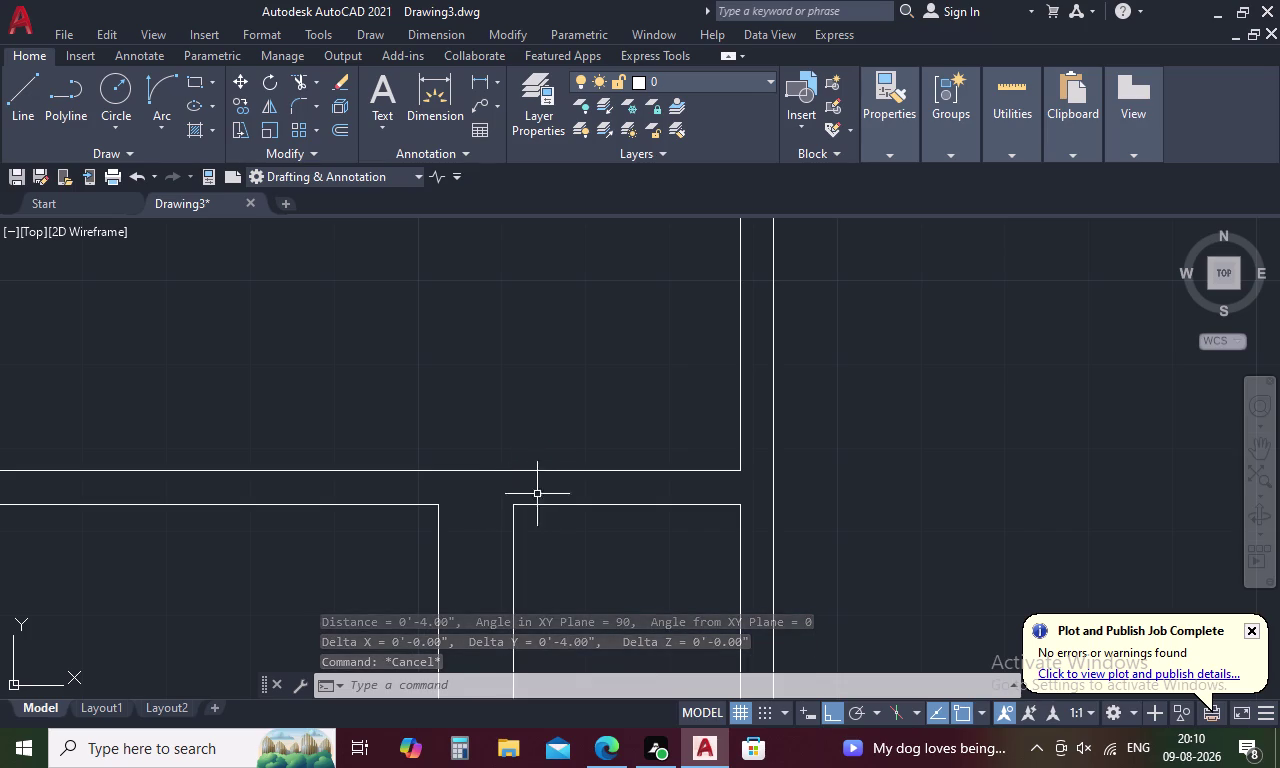
Trim the overlapping segments where the cross wall meets the side walls.
scroll(down, 3)
scroll(down, 3)
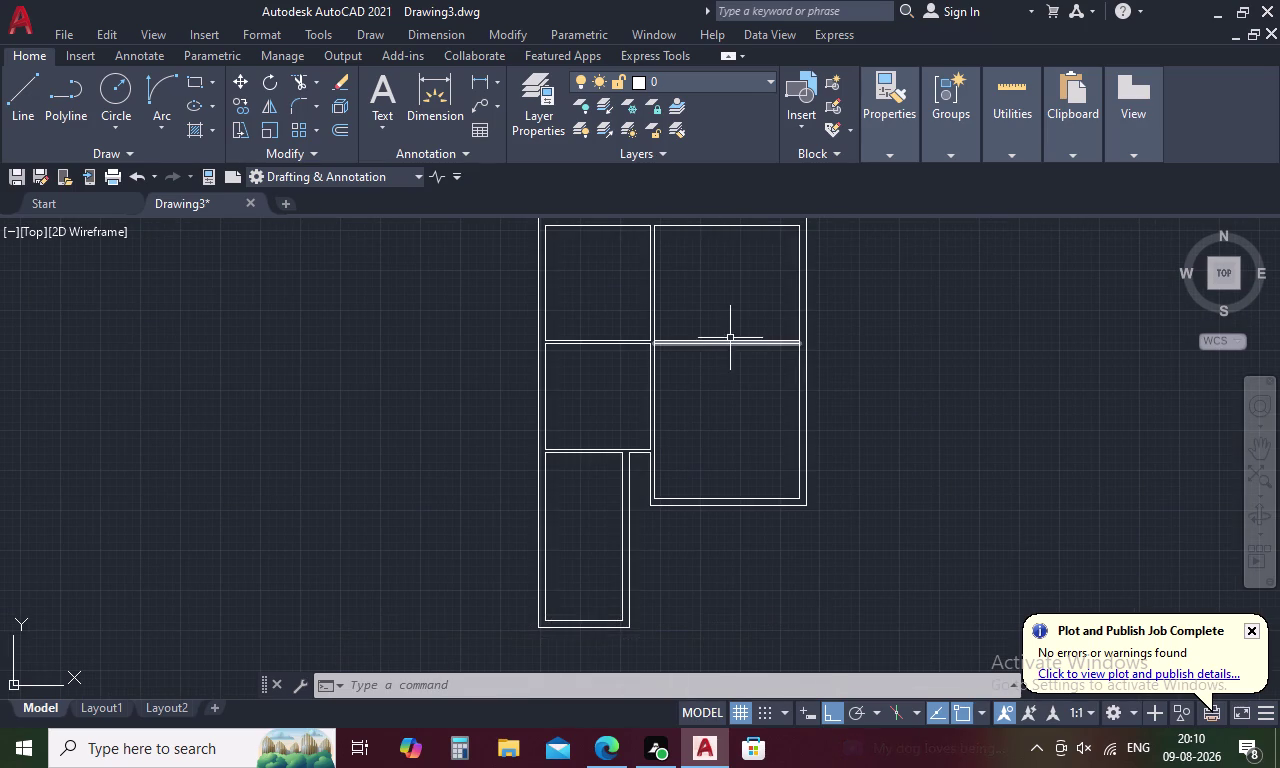
middle_drag(717, 325, 716, 374)
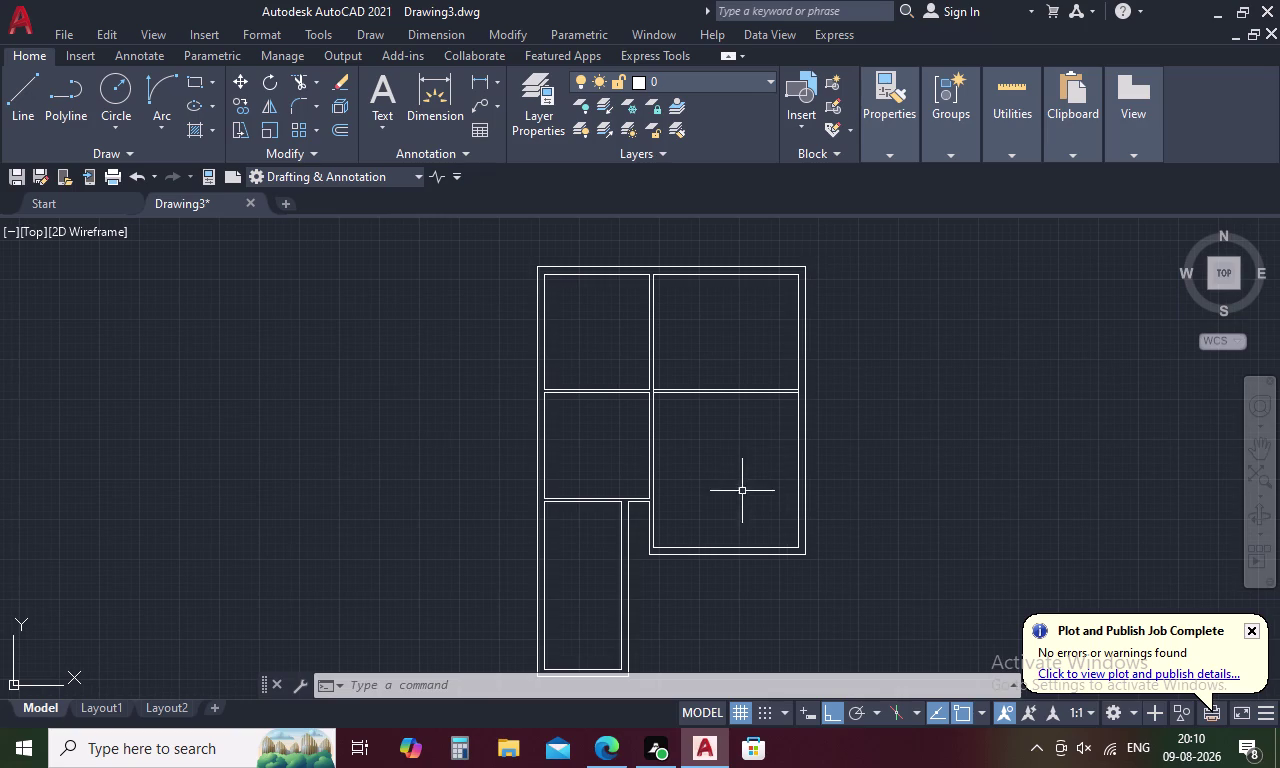
text(TR)
key(space)
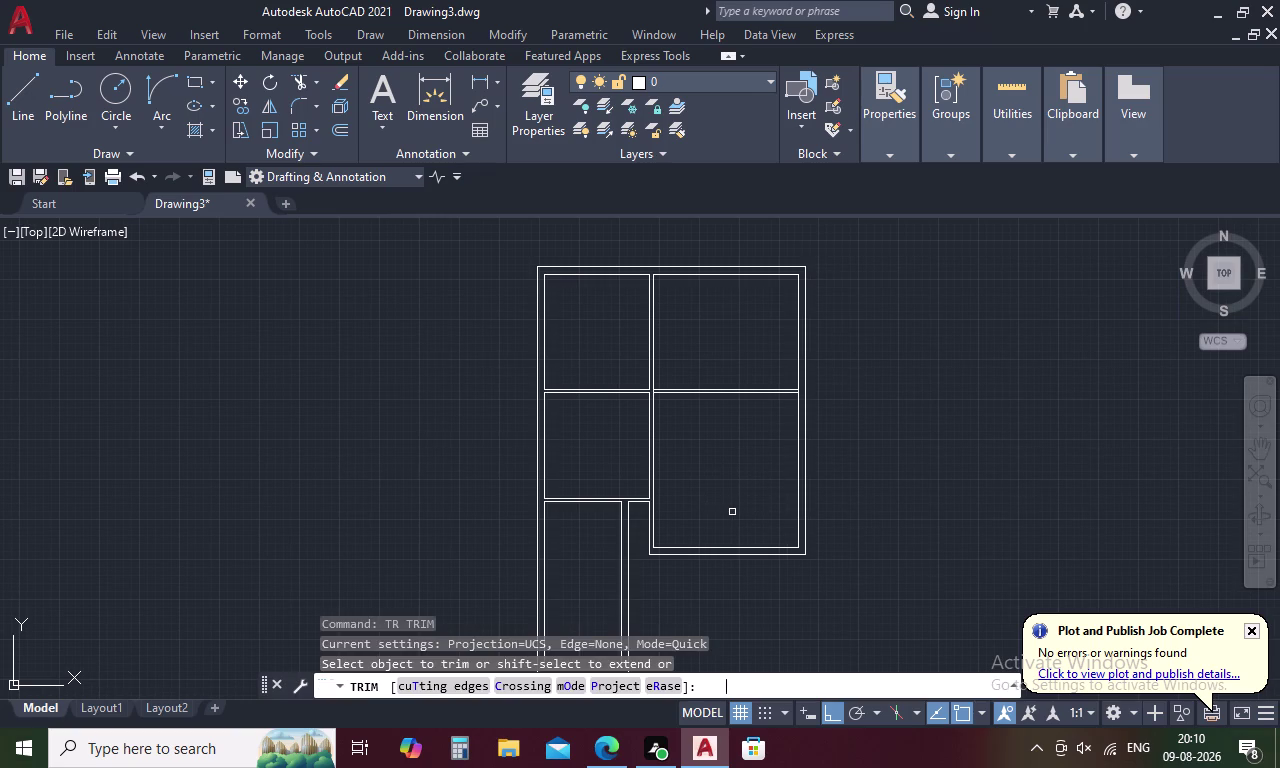
scroll(up, 3)
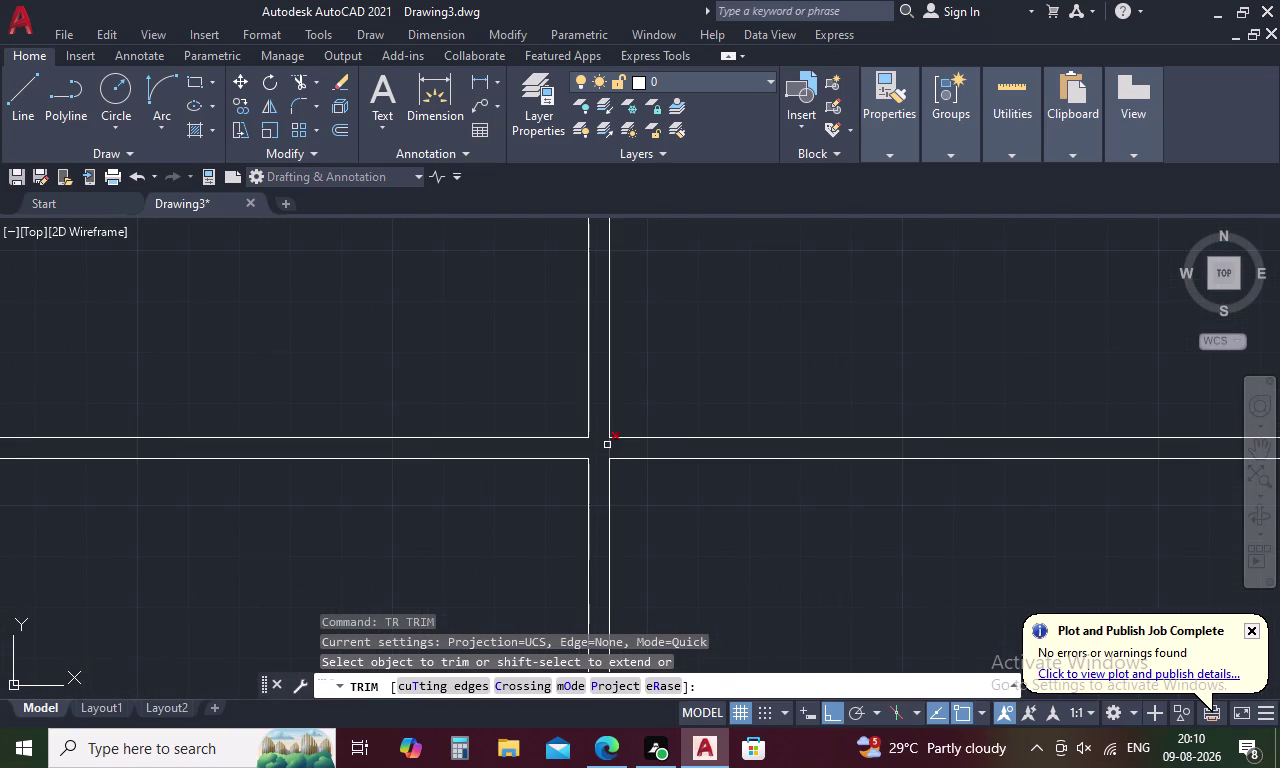
click(608, 446)
scroll(down, 3)
scroll(up, 3)
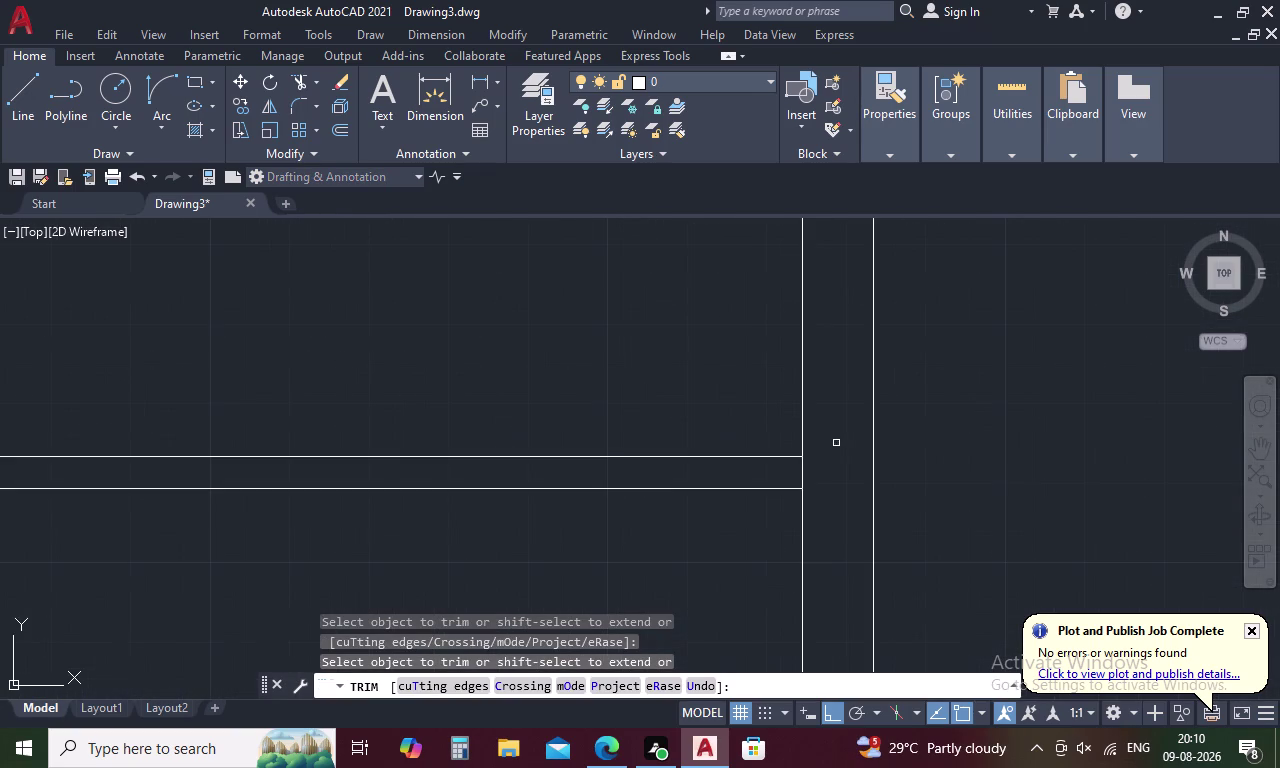
click(801, 468)
scroll(down, 3)
middle_drag(697, 364, 718, 434)
key(Escape)
text(O)
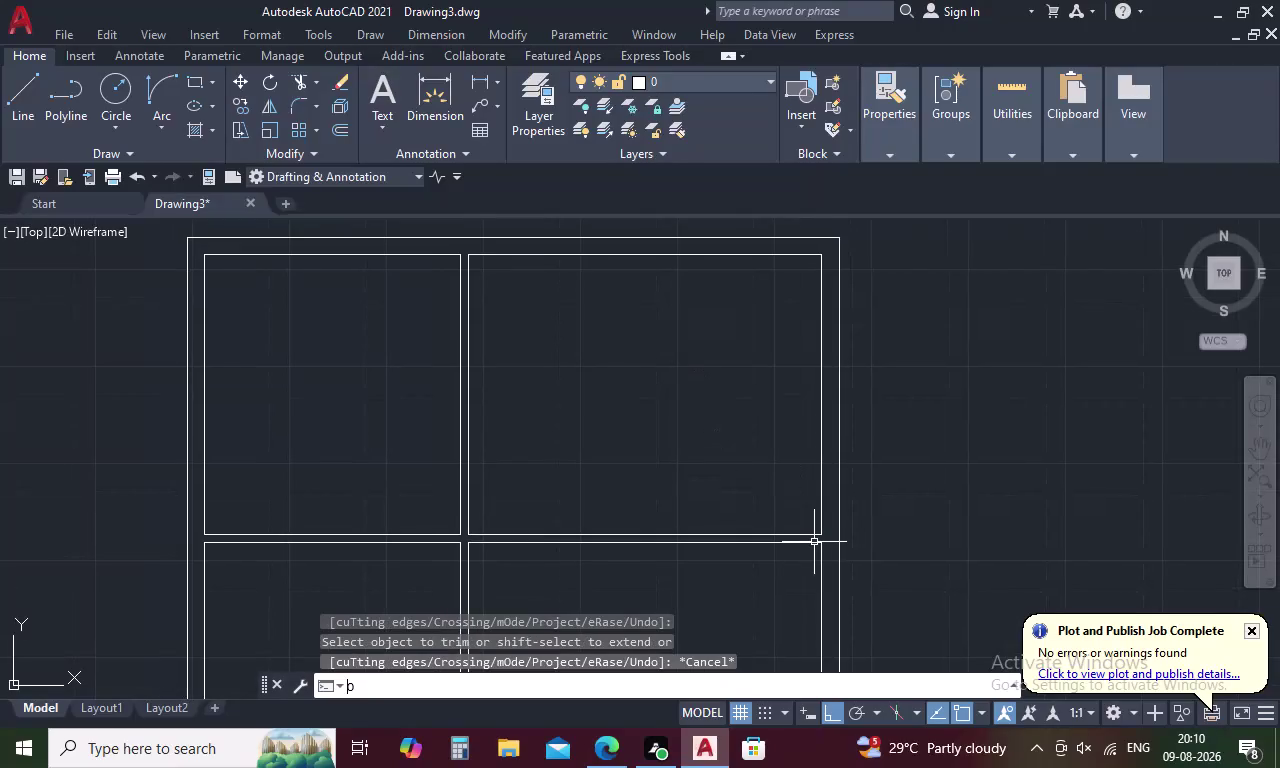
key(space)
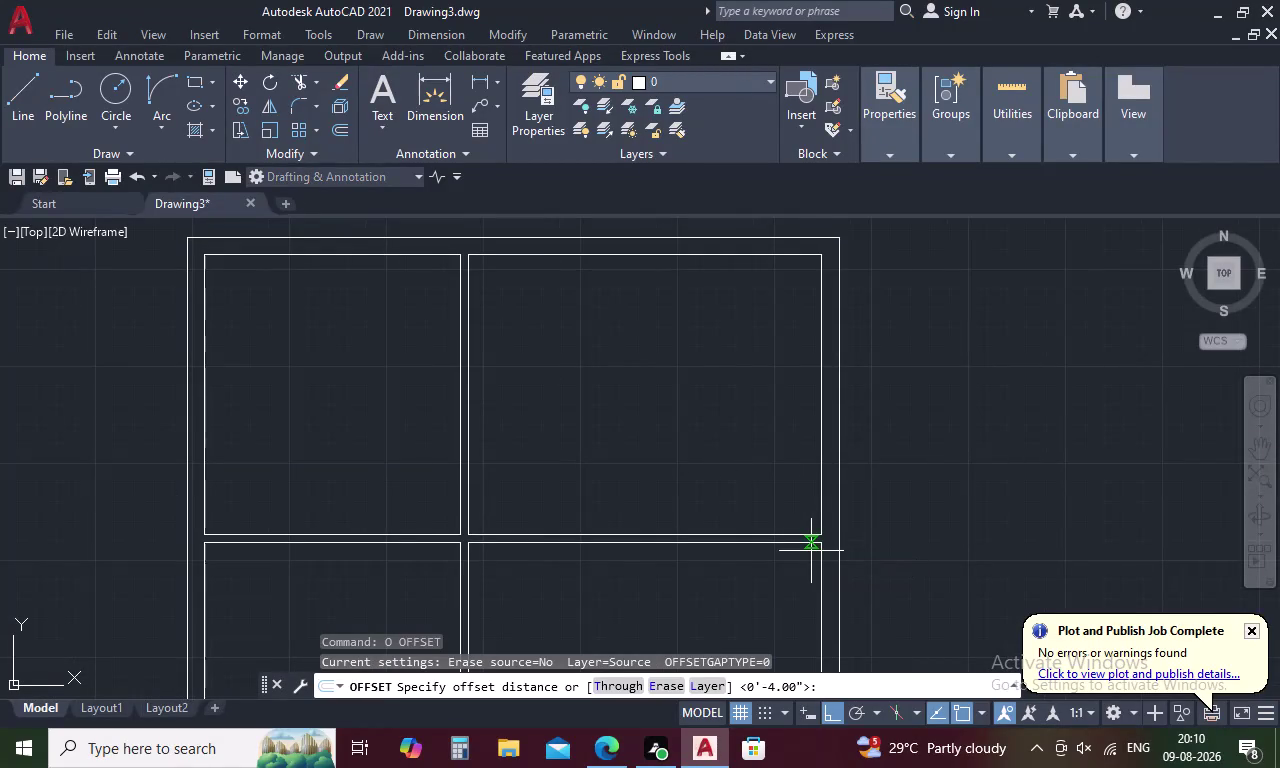
Offset the upper-right room's left wall 11 feet into the room.
text(11)
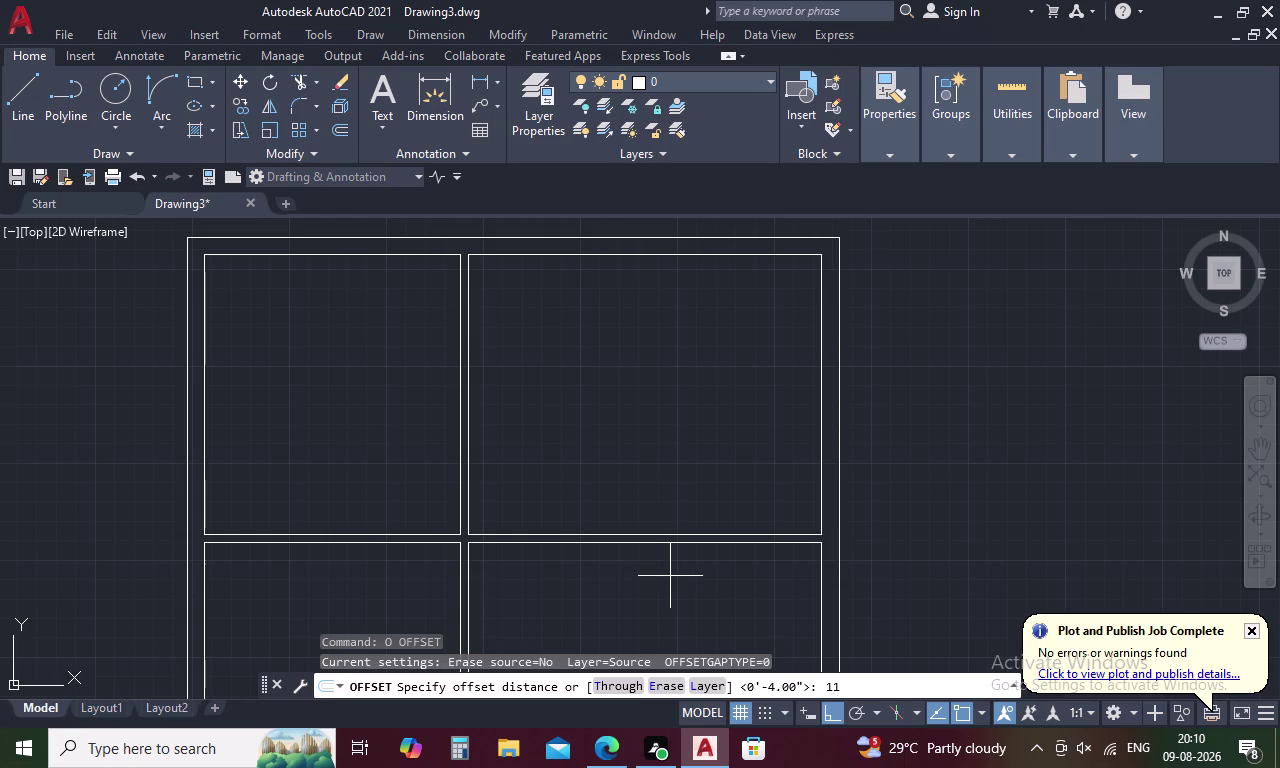
scroll(down, 3)
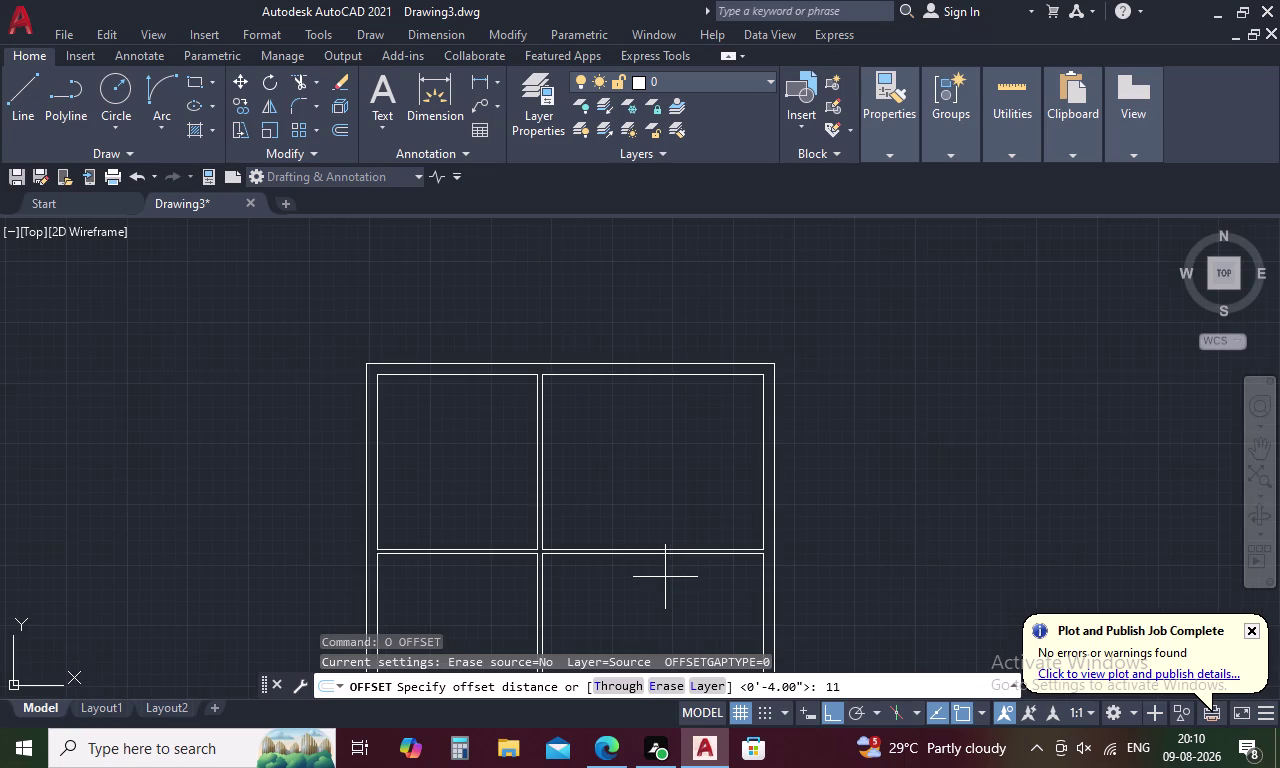
middle_drag(665, 577, 587, 373)
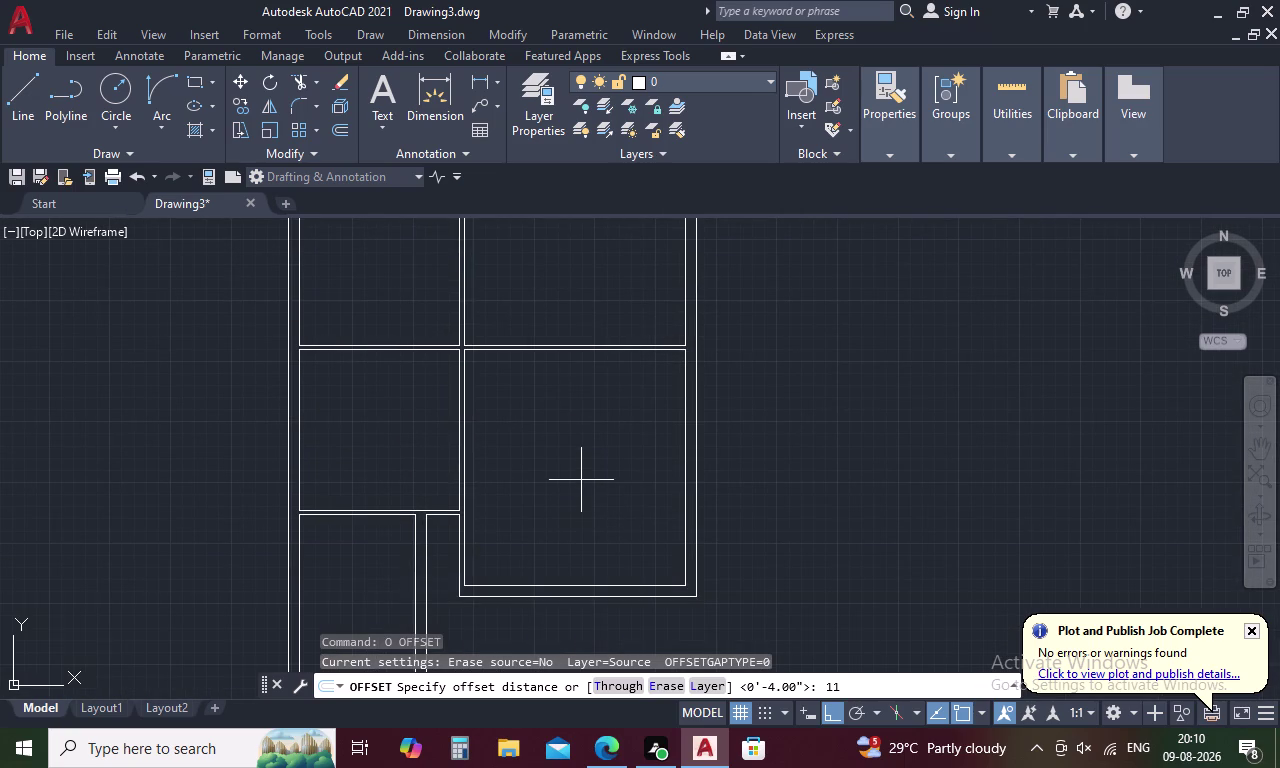
key(Escape)
middle_drag(571, 452, 571, 543)
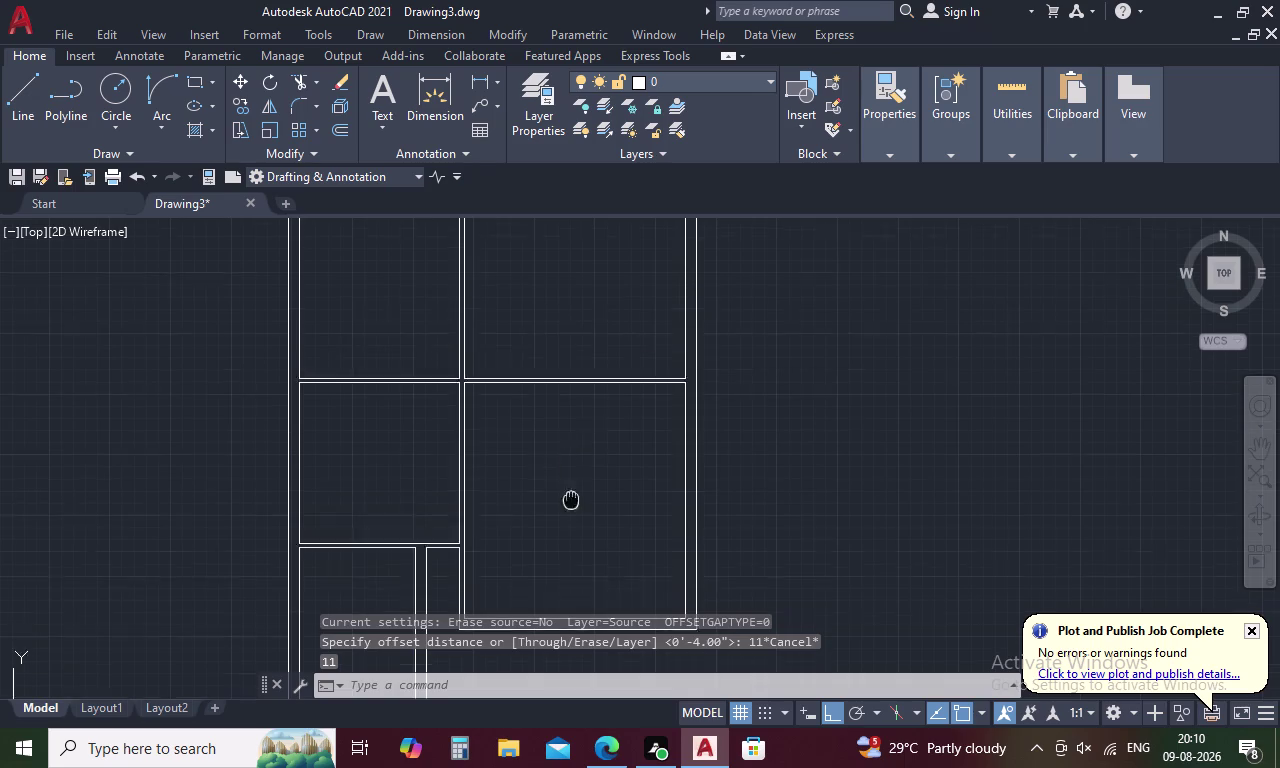
middle_drag(571, 543, 571, 569)
text(O)
key(space)
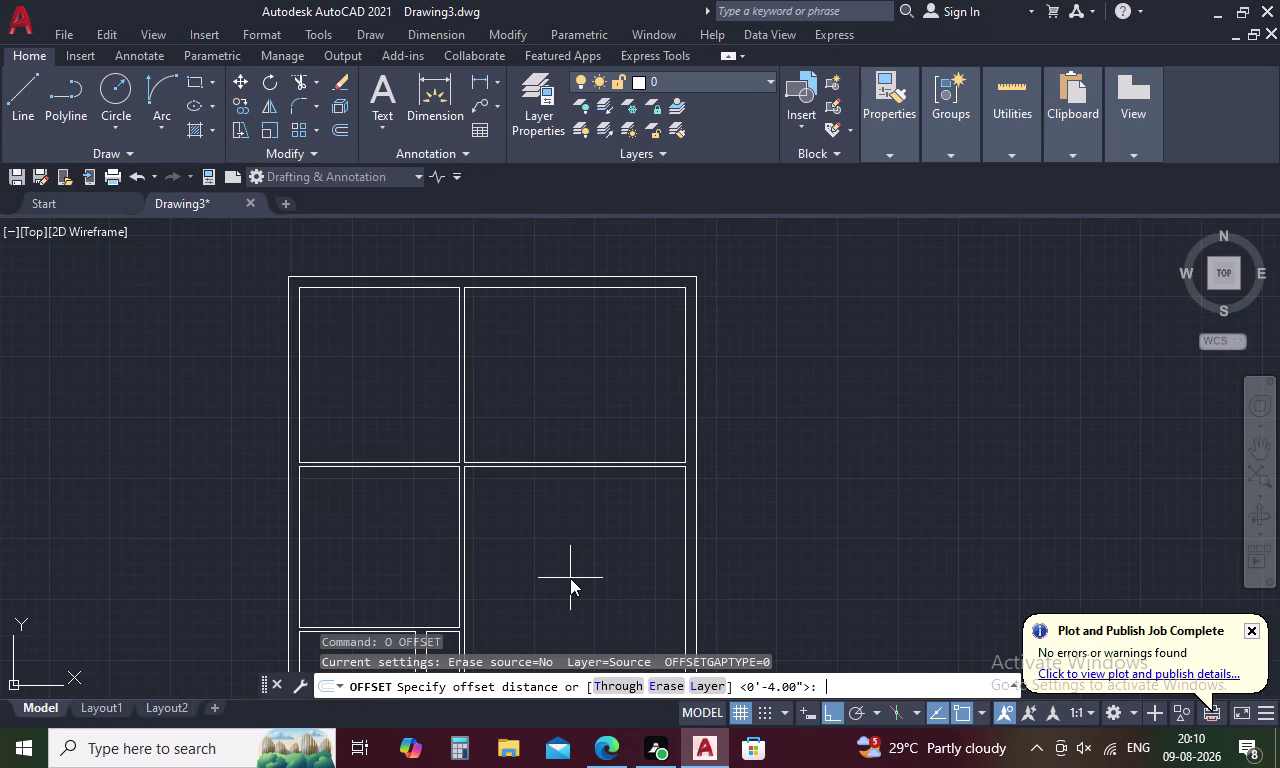
text(11')
key(space)
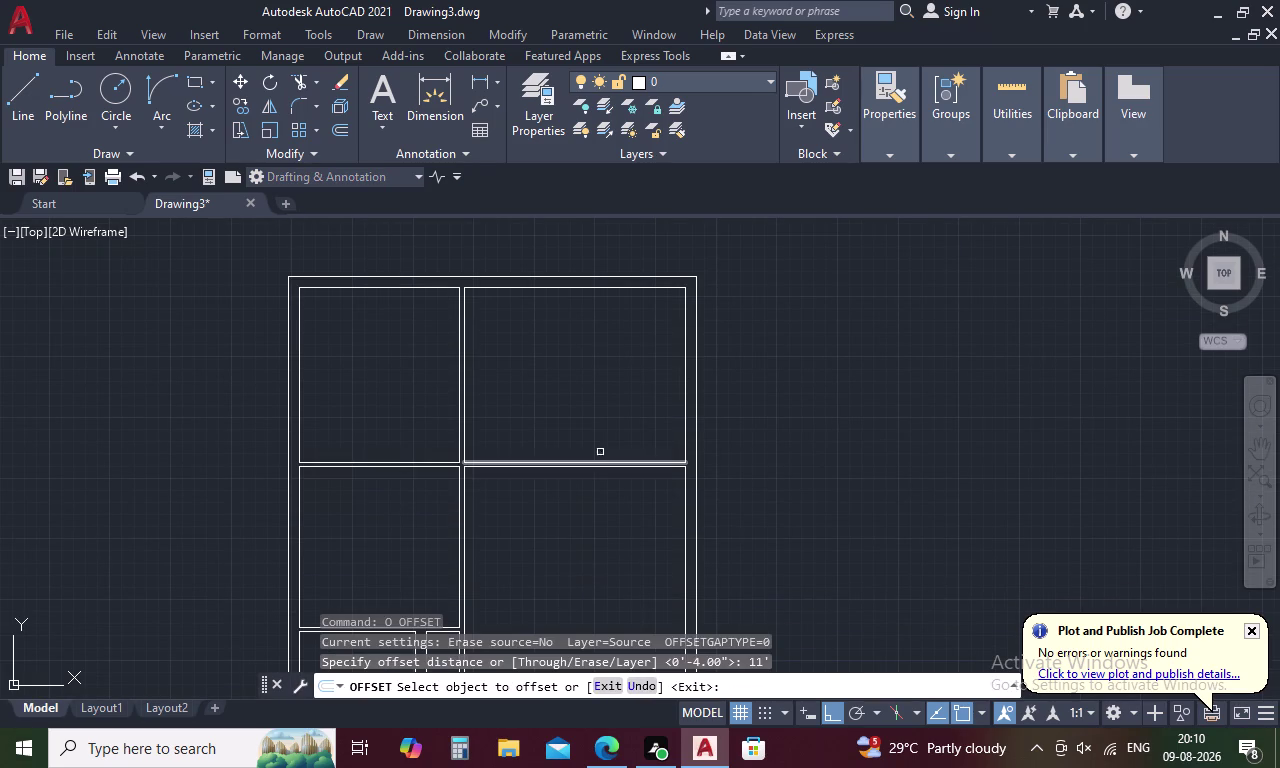
click(684, 357)
click(627, 367)
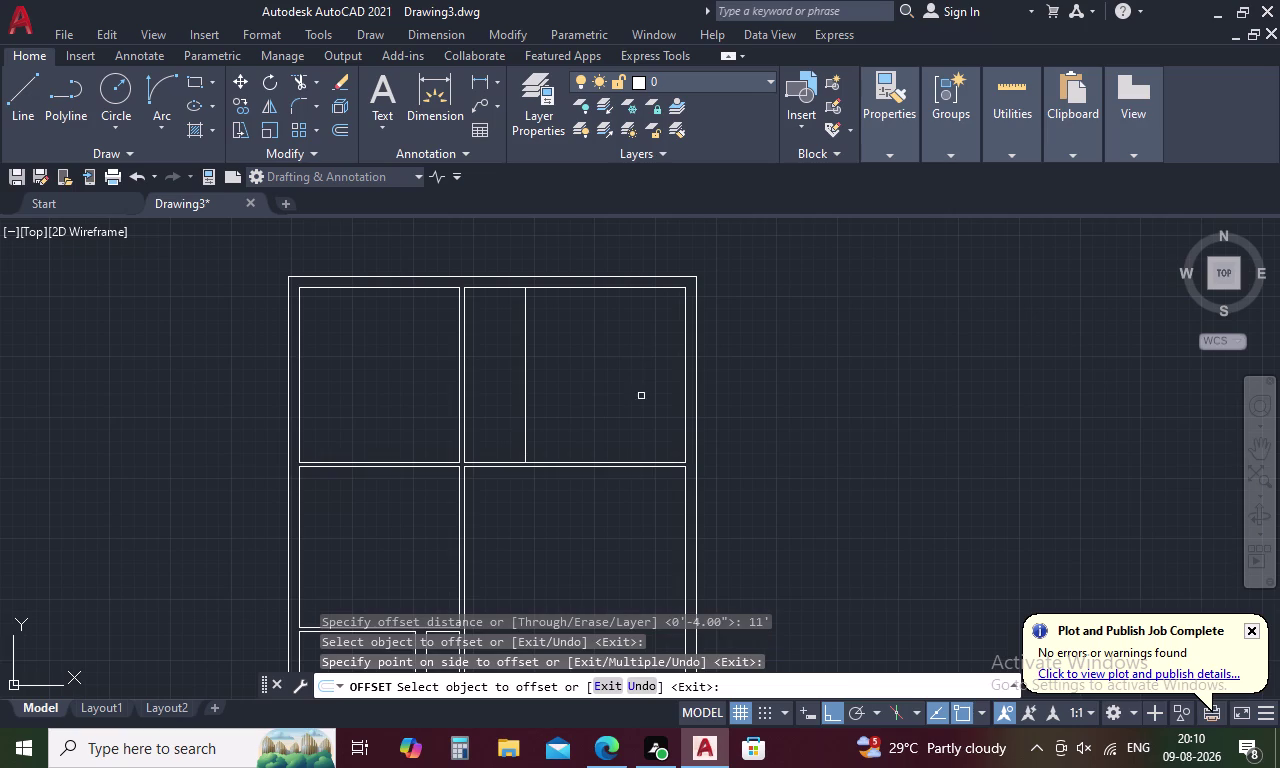
key(space)
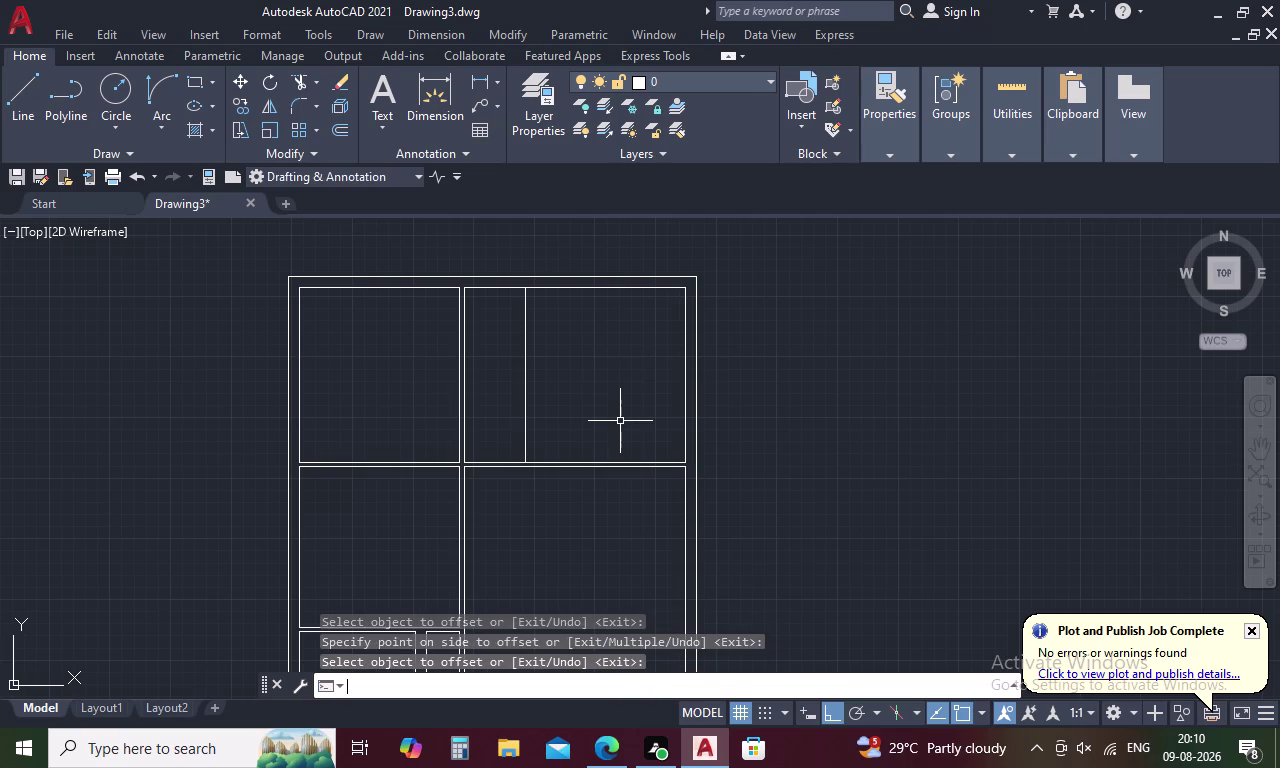
Add a second partition line 4 inches beside the new line.
key(space)
text(4)
key(space)
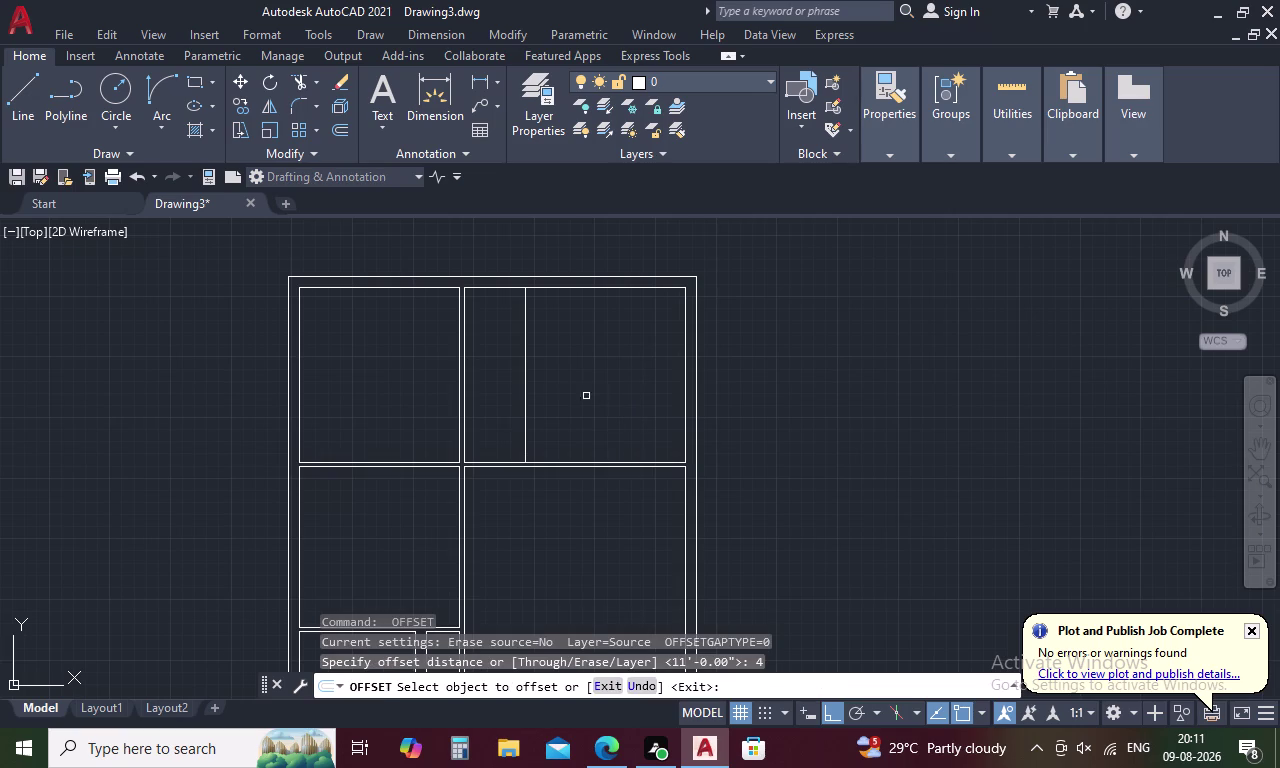
click(523, 384)
click(459, 386)
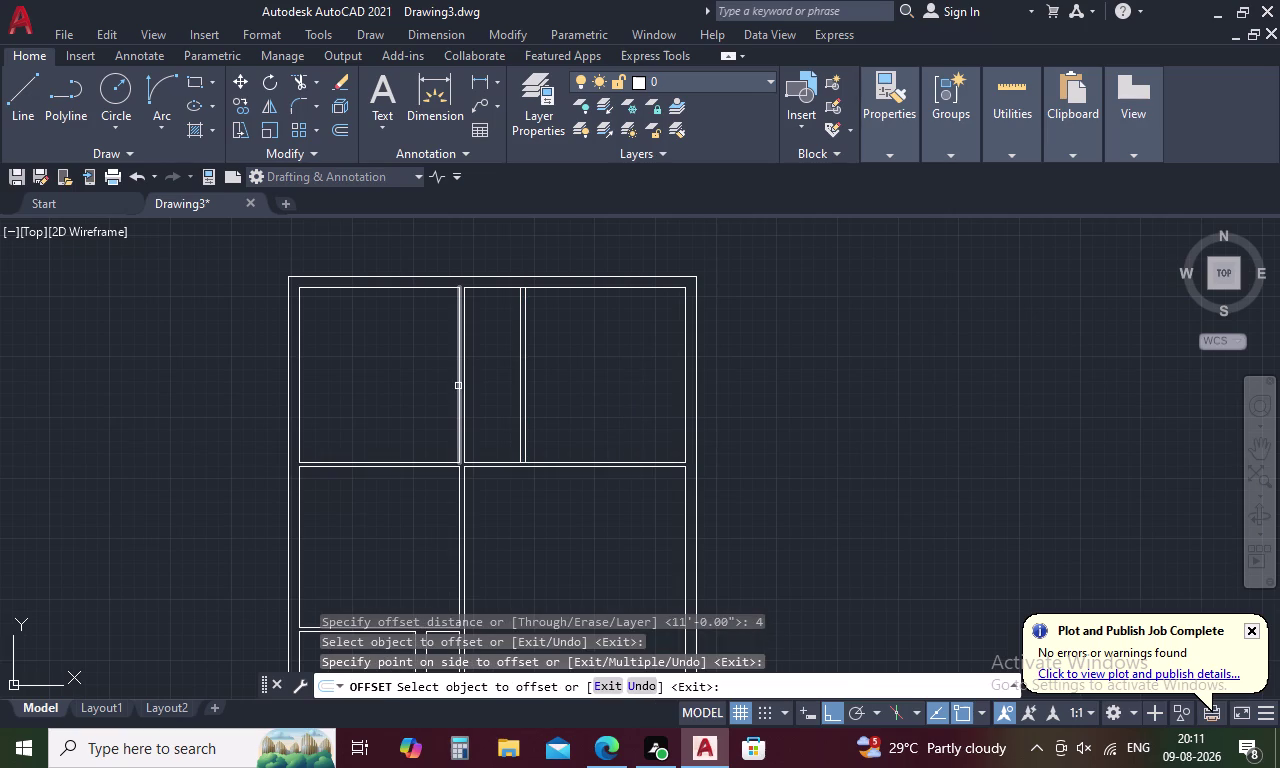
key(Escape)
text(TR)
key(space)
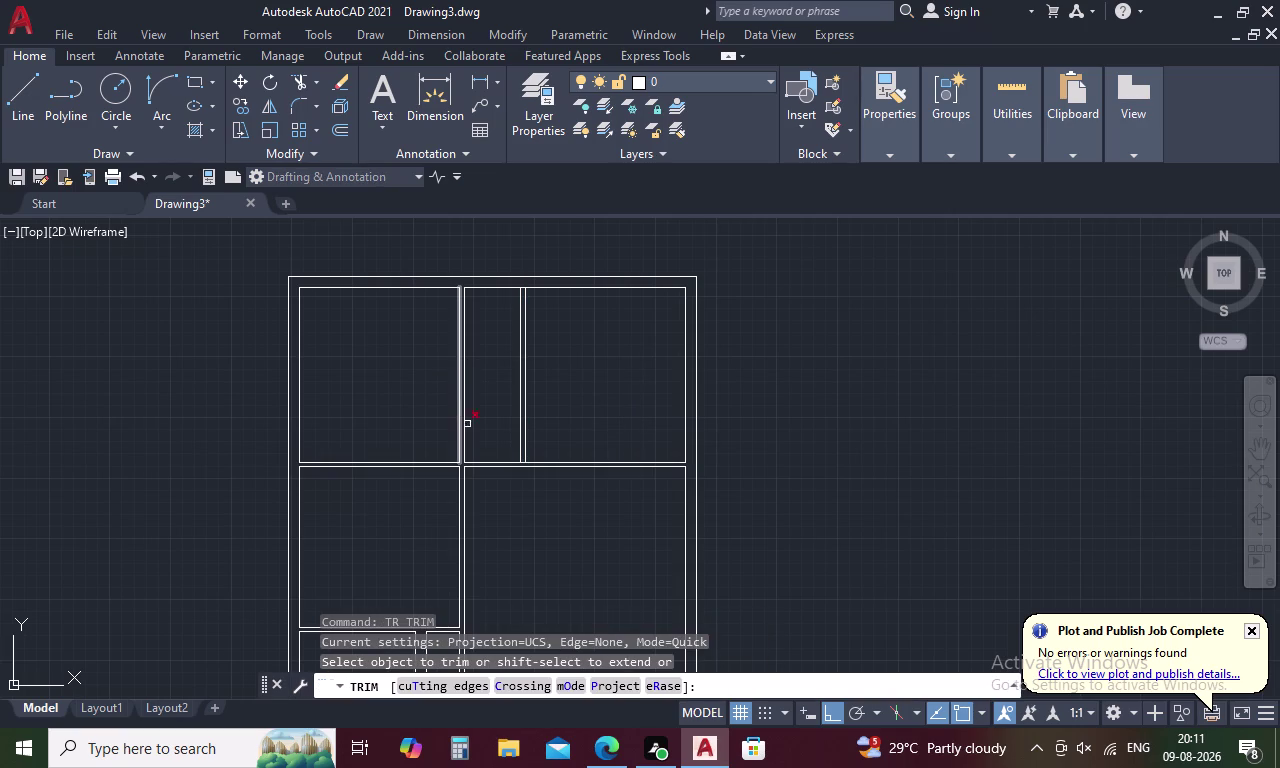
Trim the overlapping line segment, then end the trim.
scroll(up, 3)
click(523, 449)
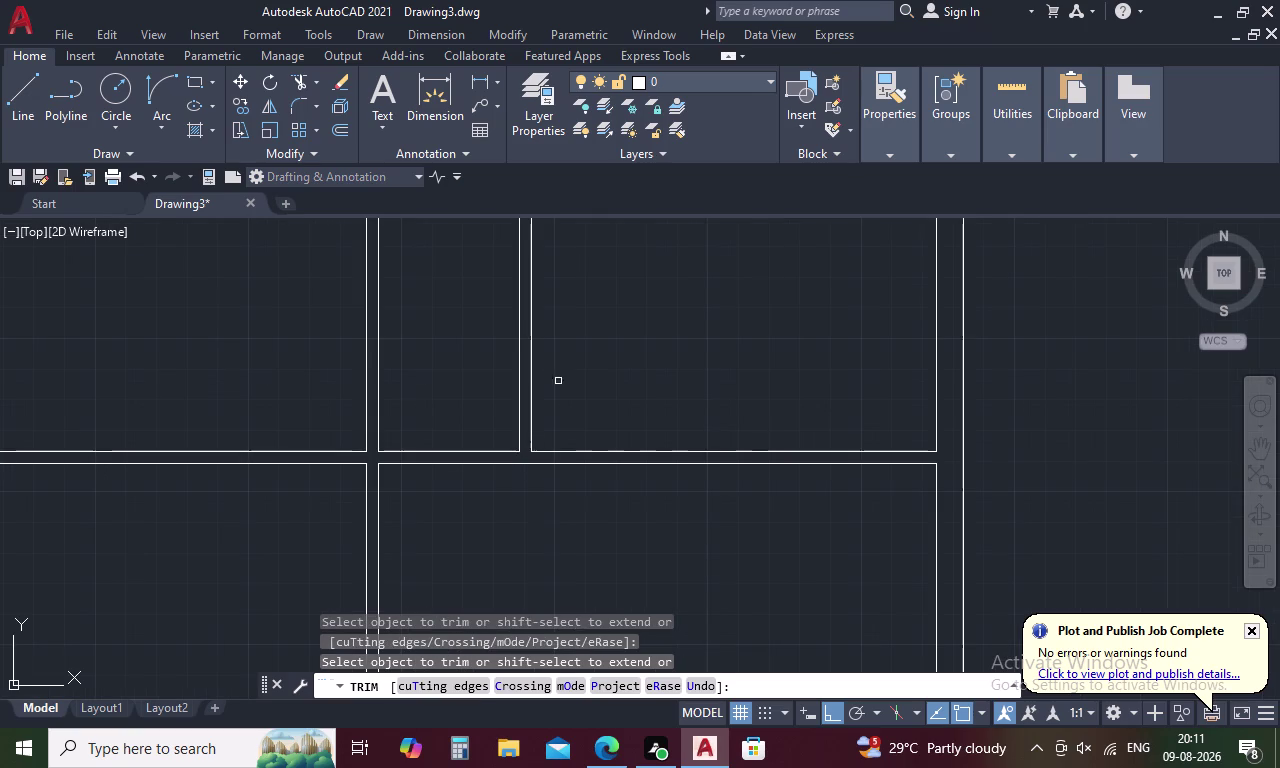
scroll(down, 3)
key(Escape)
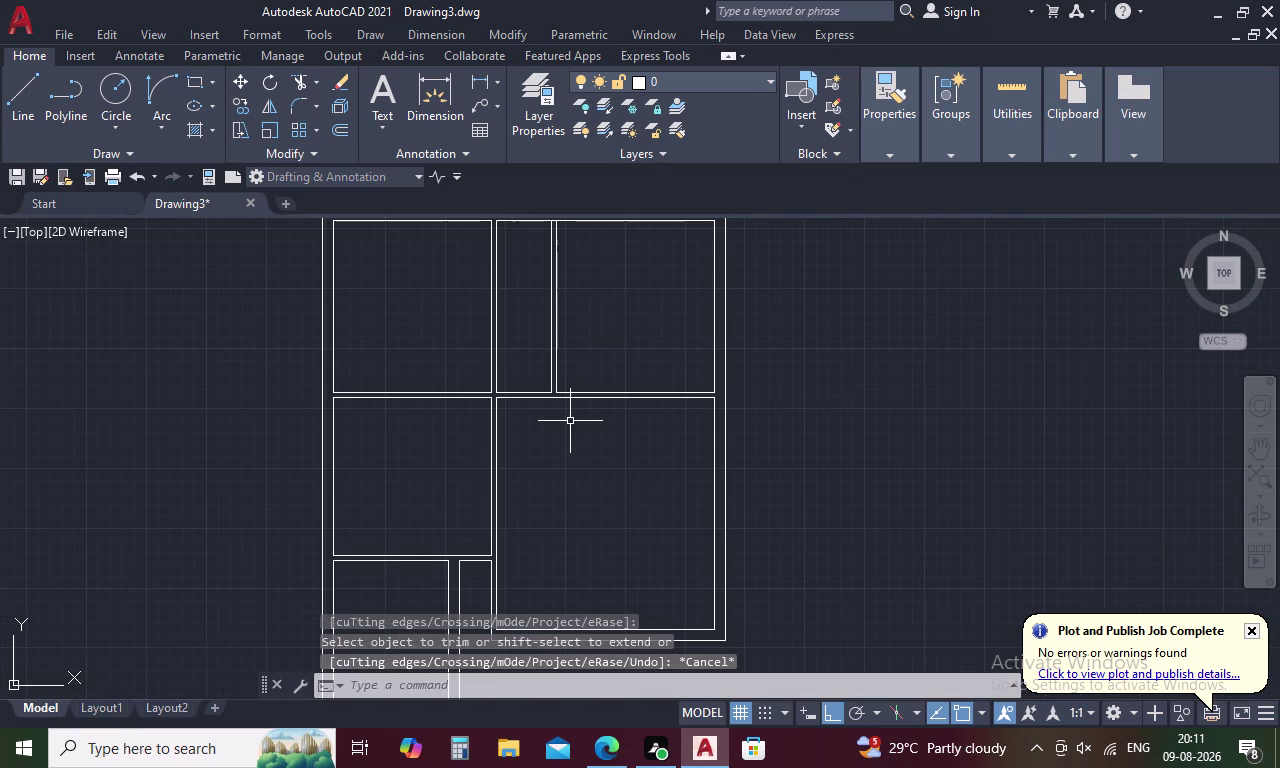
Extend the vertical partition between the upper-right rooms down to the wall below.
text(EX)
key(space)
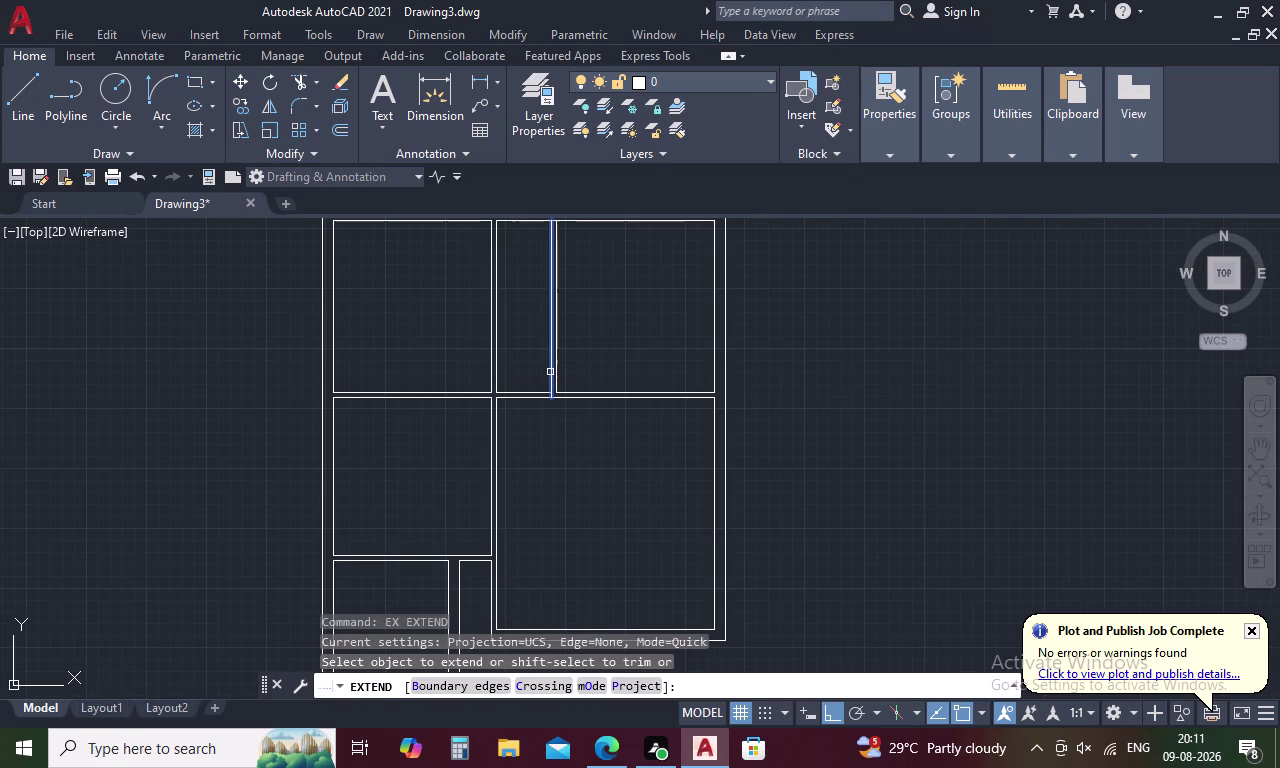
click(550, 372)
key(Escape)
Trim a crossing line where the new partition meets the top wall.
text(TR)
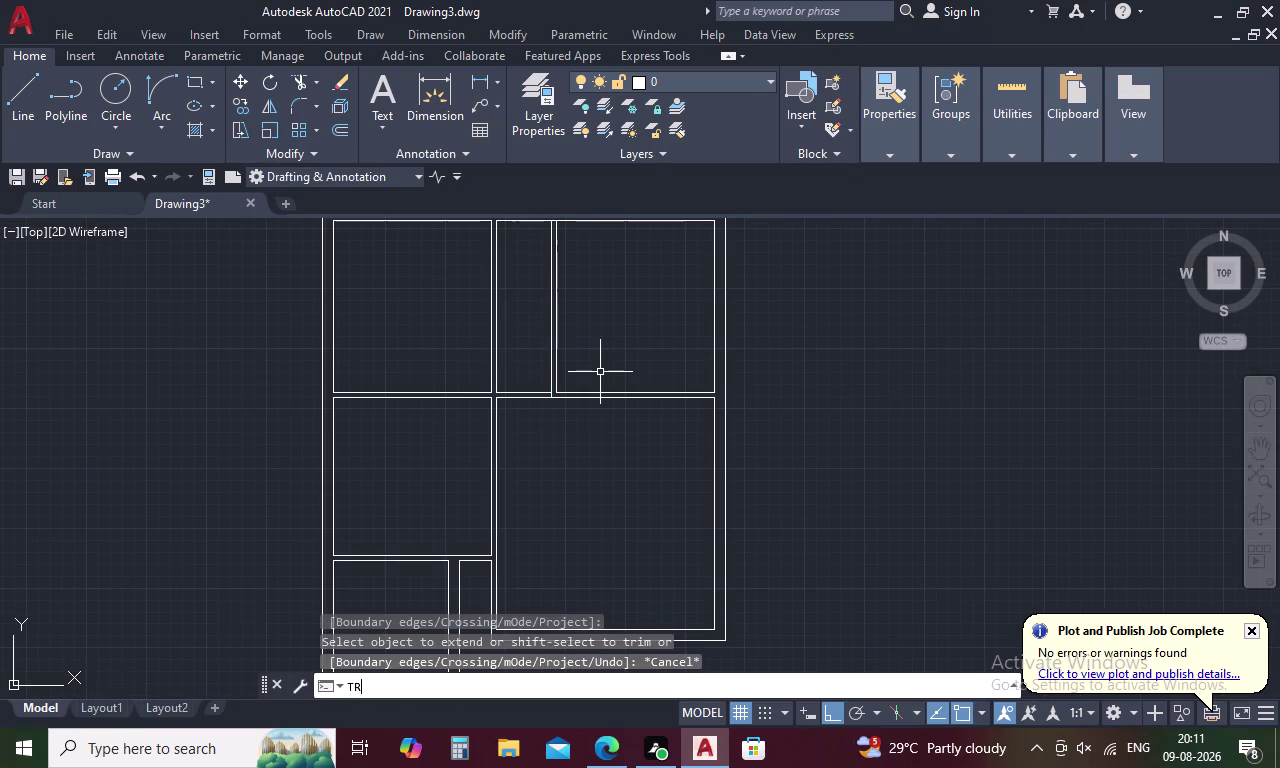
key(space)
middle_drag(596, 331, 594, 440)
scroll(up, 3)
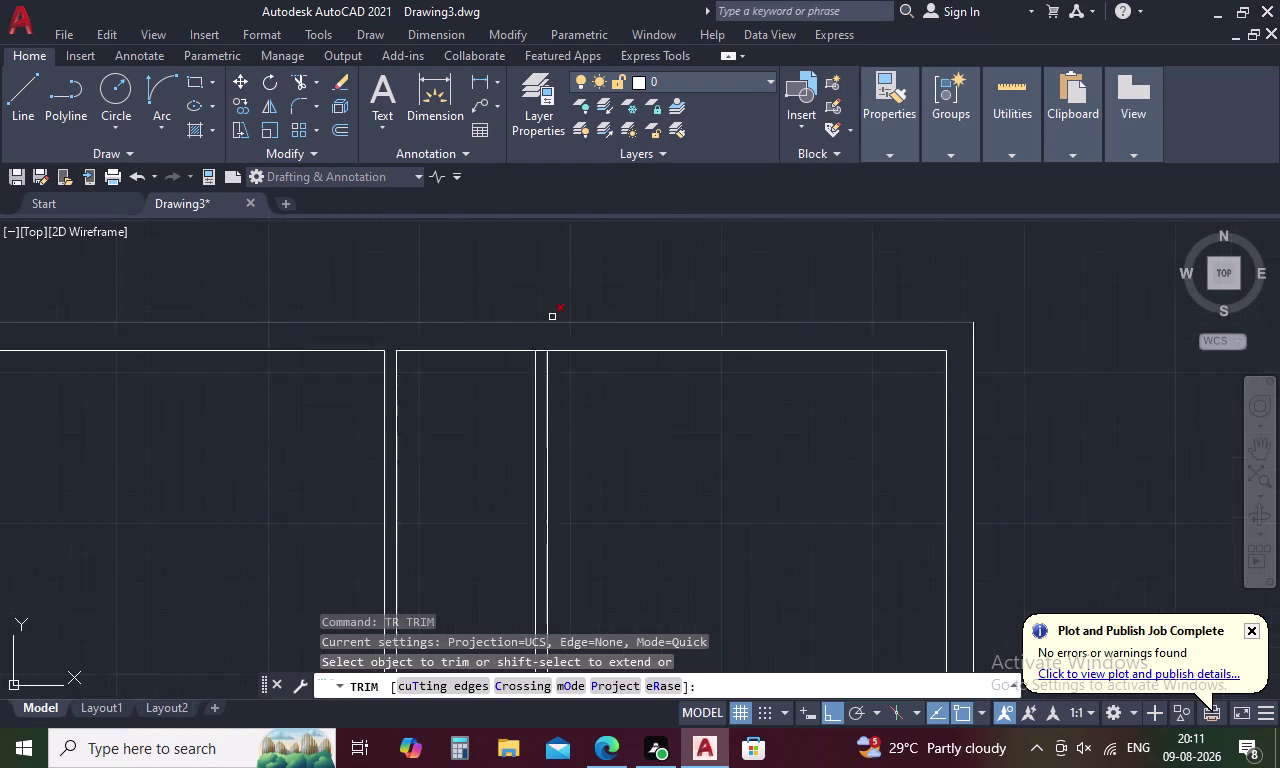
click(532, 370)
scroll(down, 3)
middle_drag(610, 480, 610, 363)
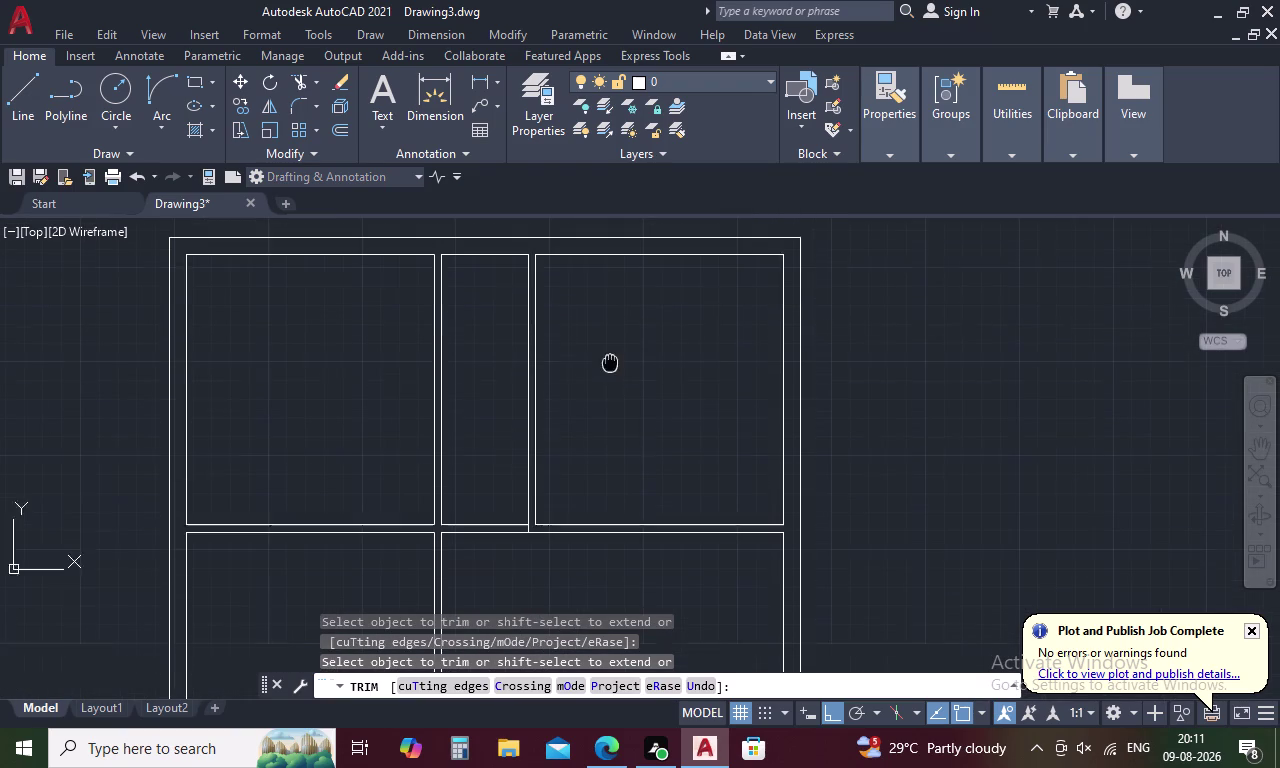
key(Escape)
Extend another partition line to its boundary wall.
text(EX)
key(space)
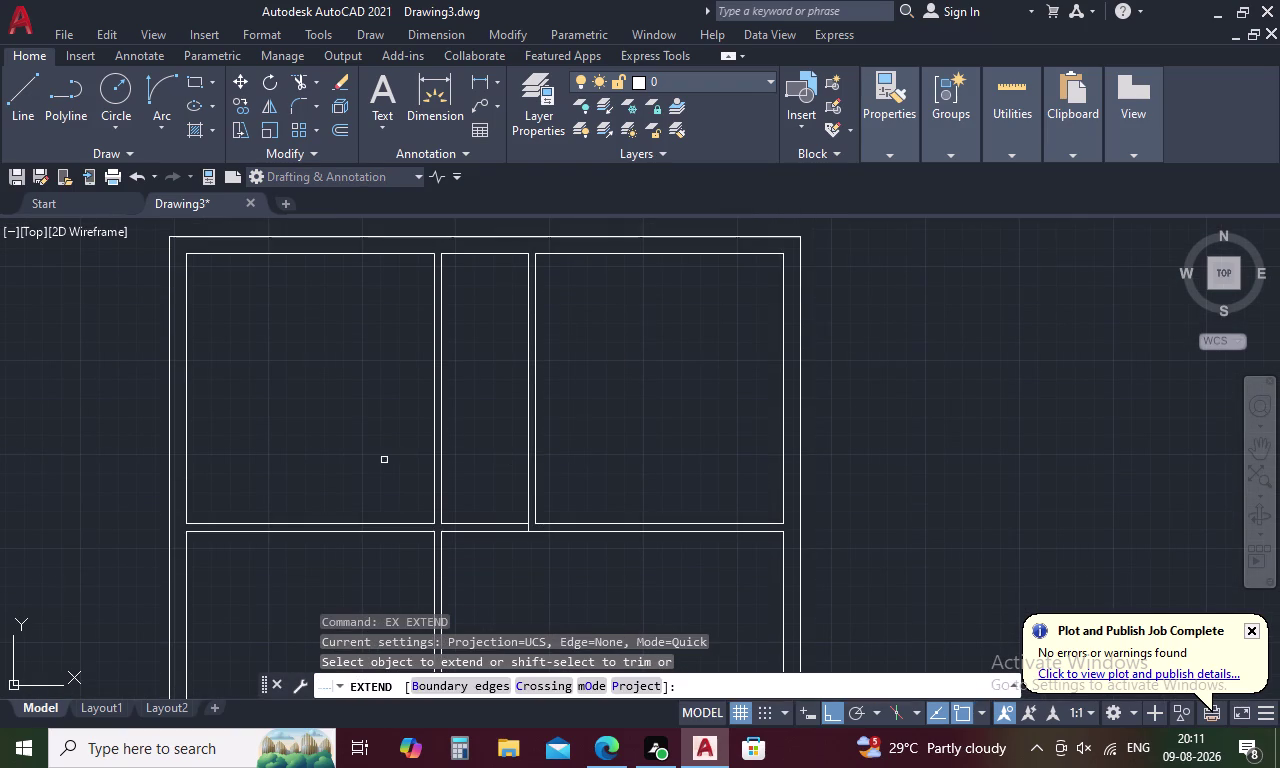
click(440, 501)
key(Escape)
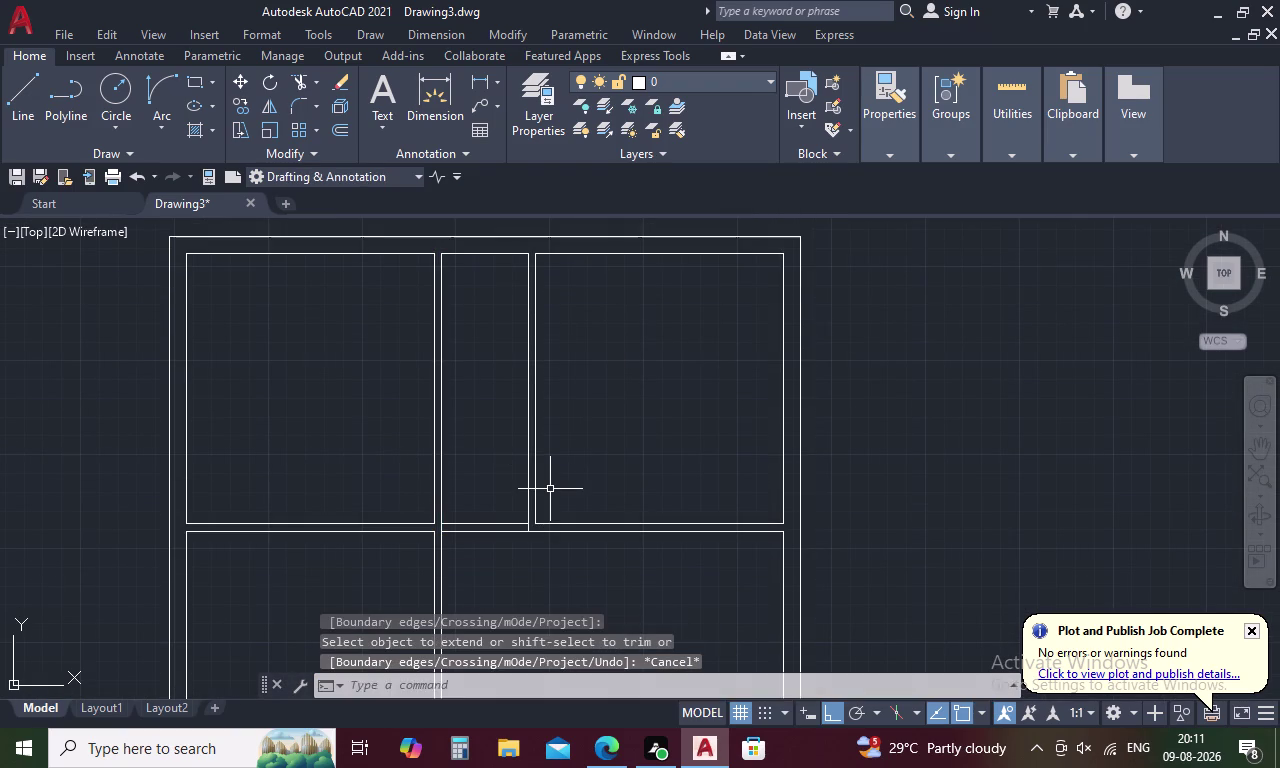
Cancel the trim and begin a new wall offset.
text(TR)
key(Escape)
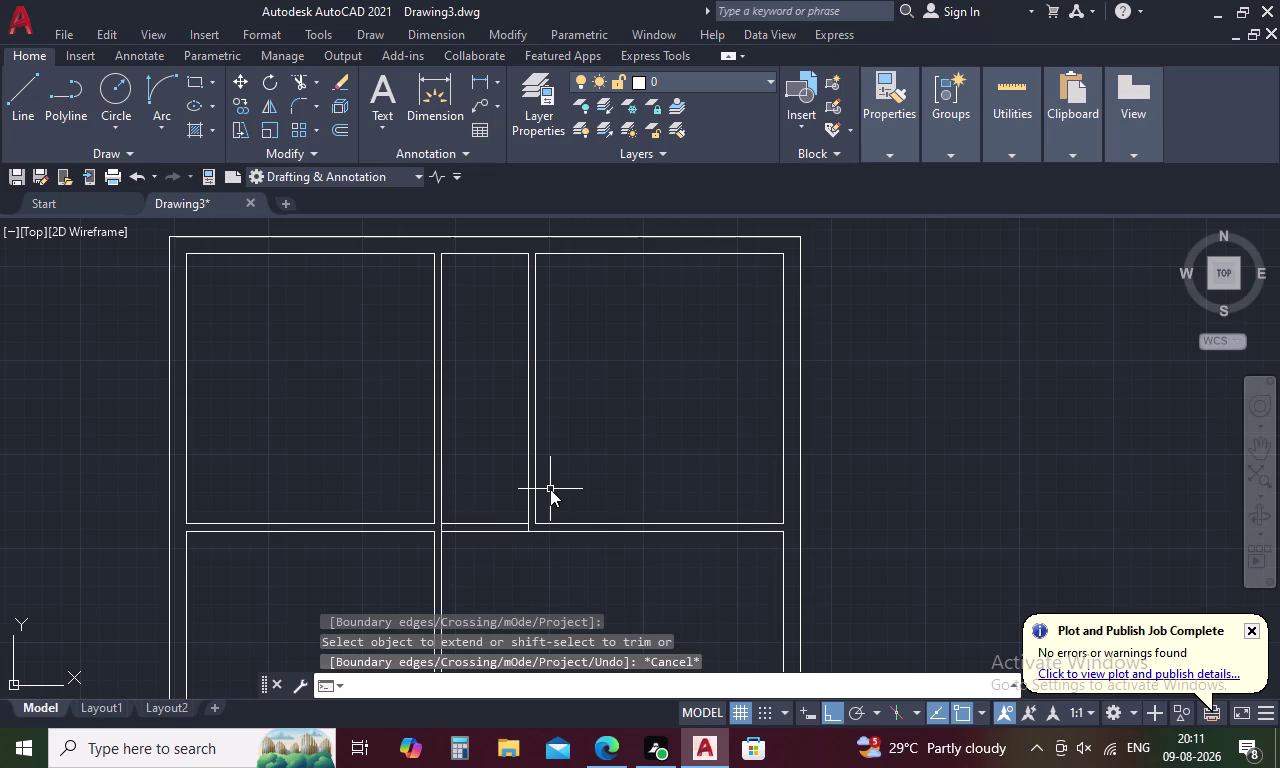
text(O)
key(space)
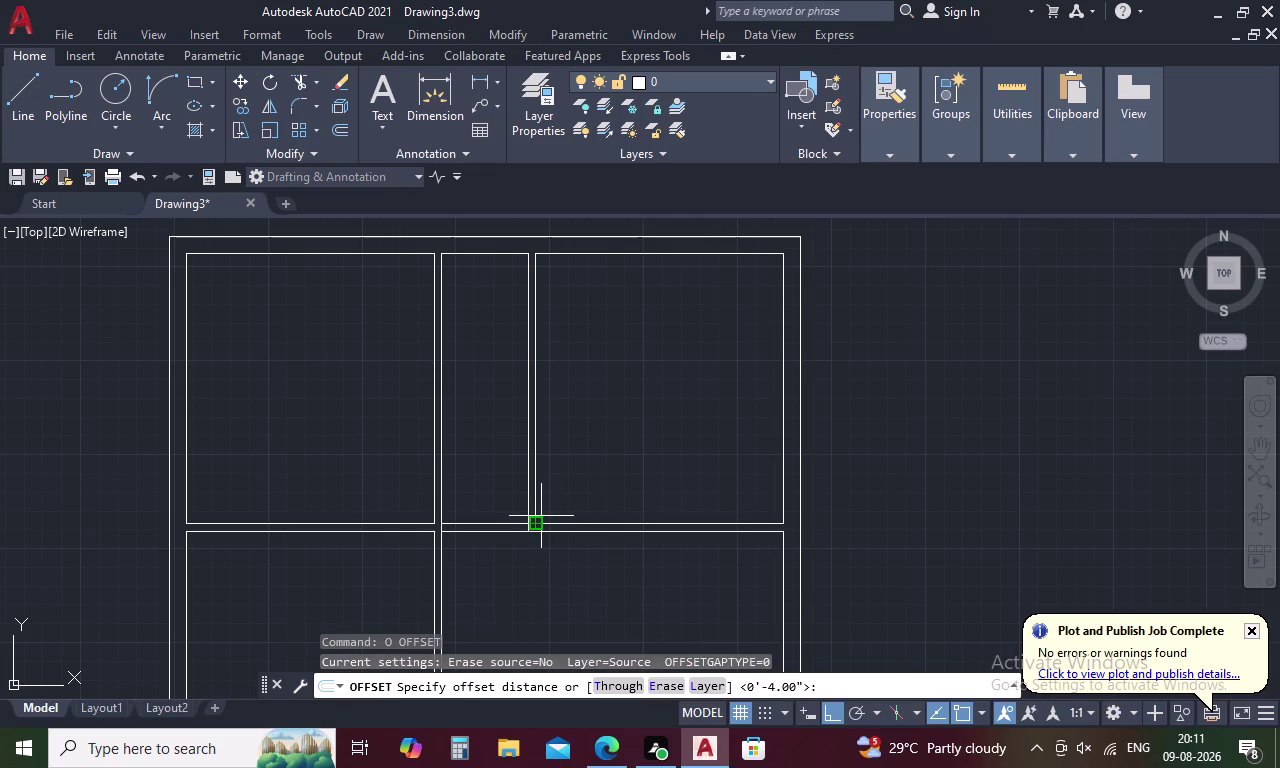
Offset the narrow strip's top wall line 6' down into the room.
key(6)
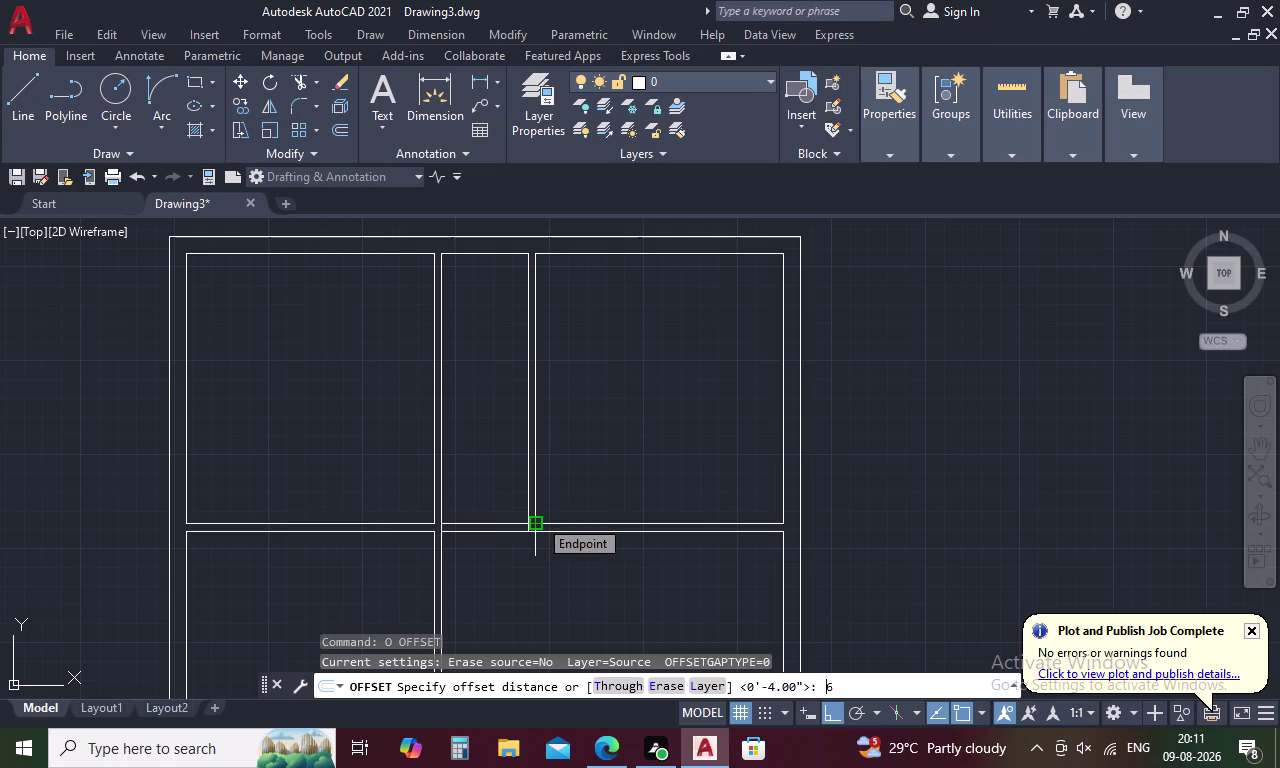
text(')
key(space)
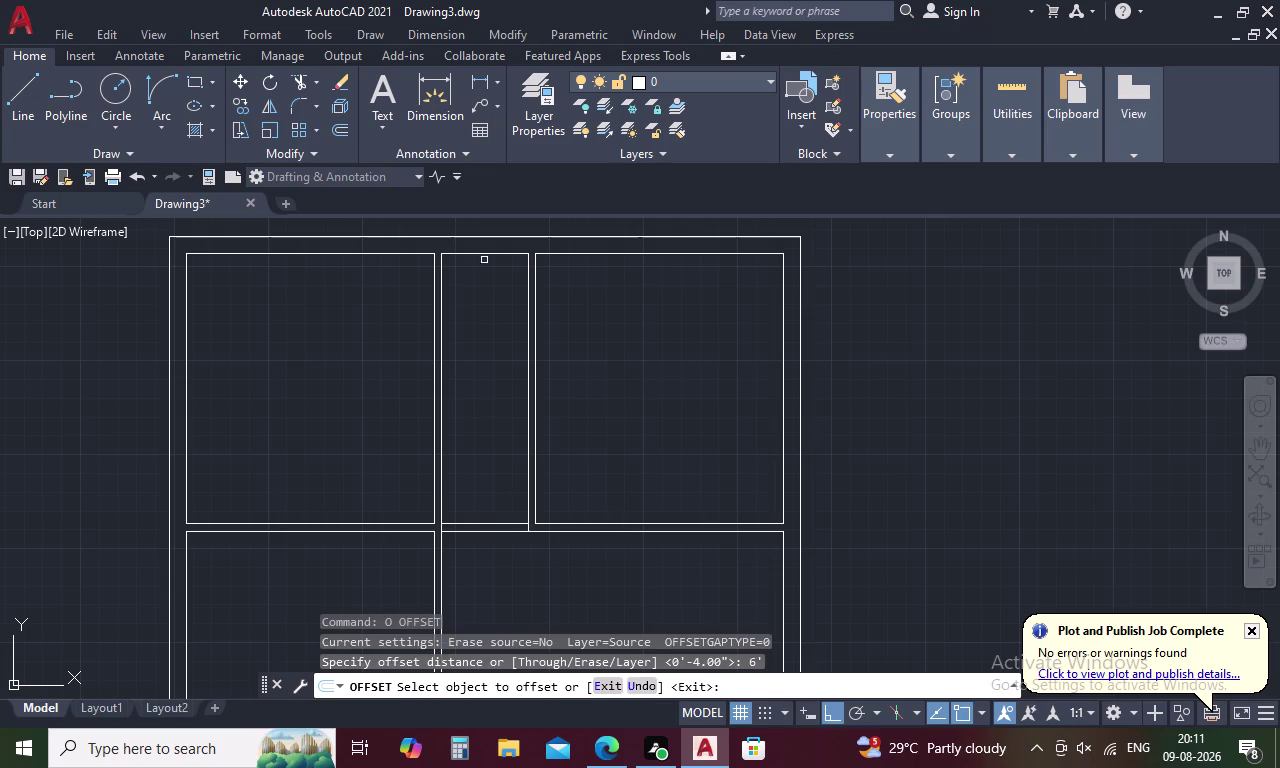
click(489, 252)
click(485, 310)
key(space)
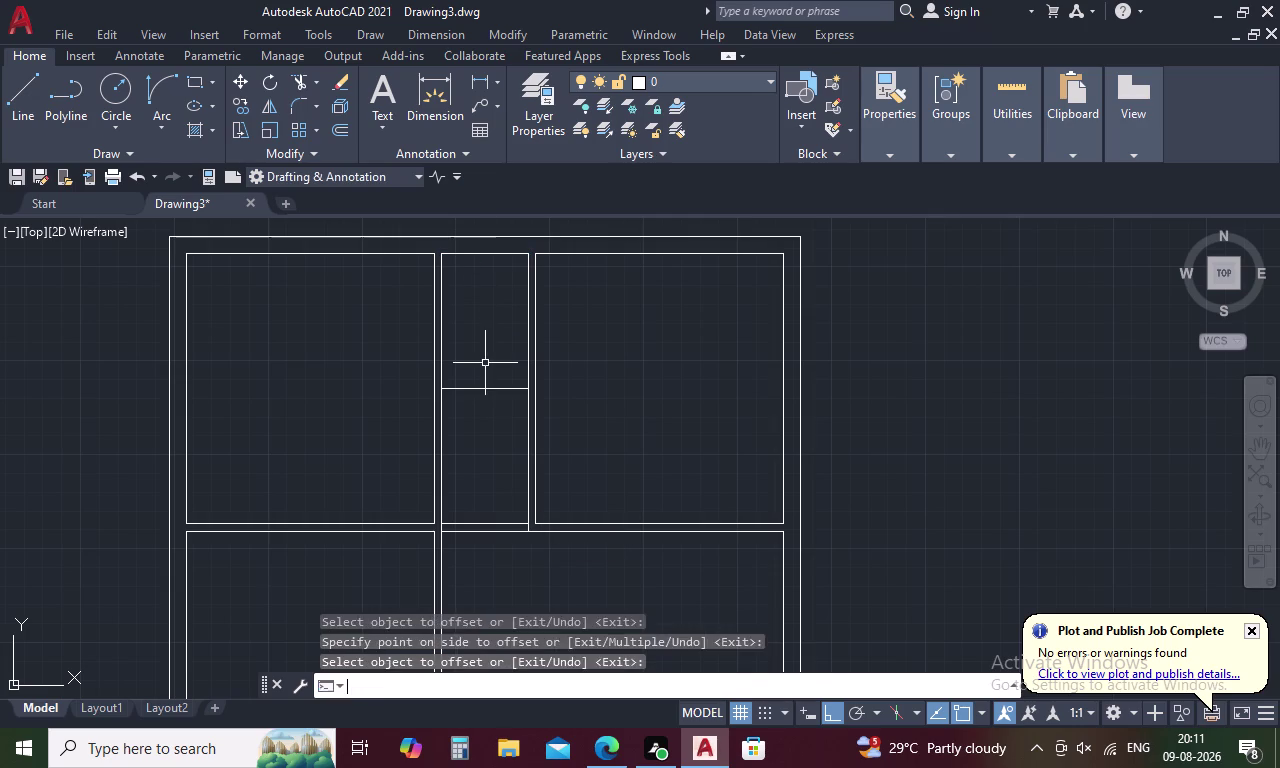
Offset the new partition line 4" further down for wall thickness.
key(space)
text(4)
key(space)
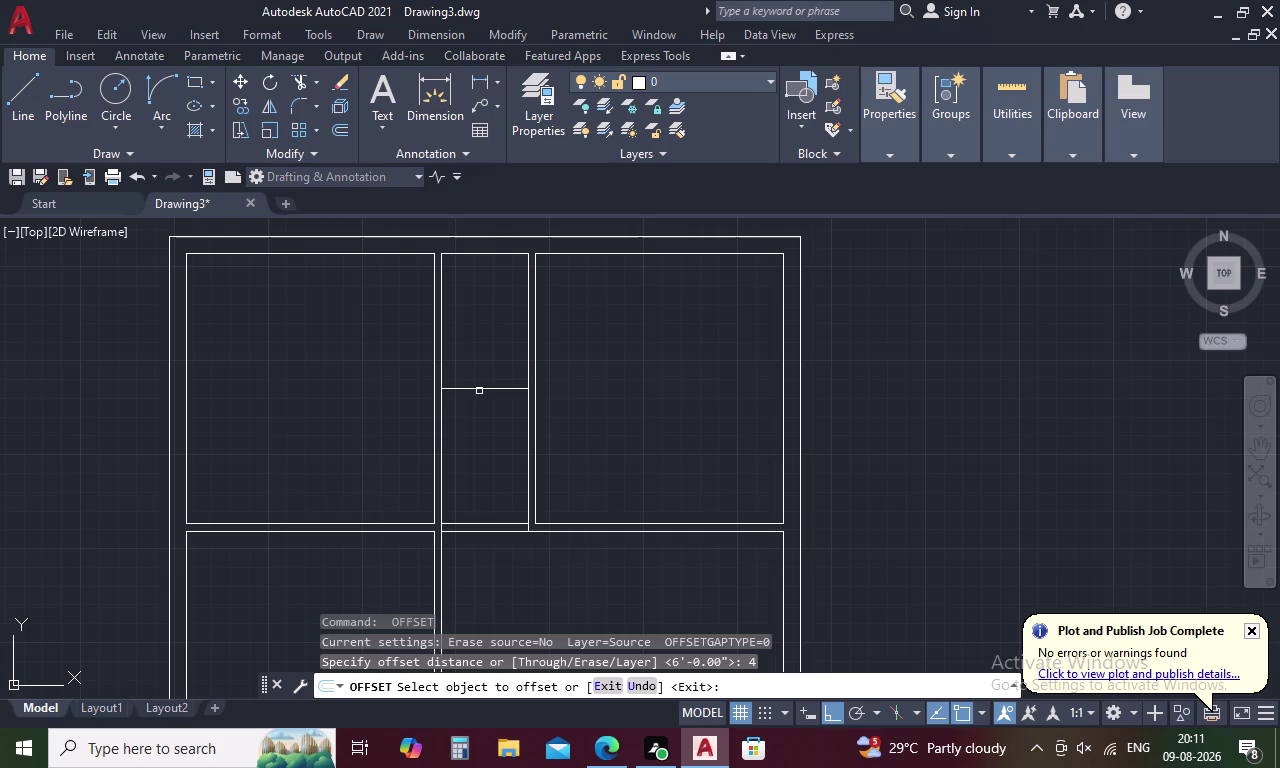
click(481, 390)
click(482, 408)
key(Escape)
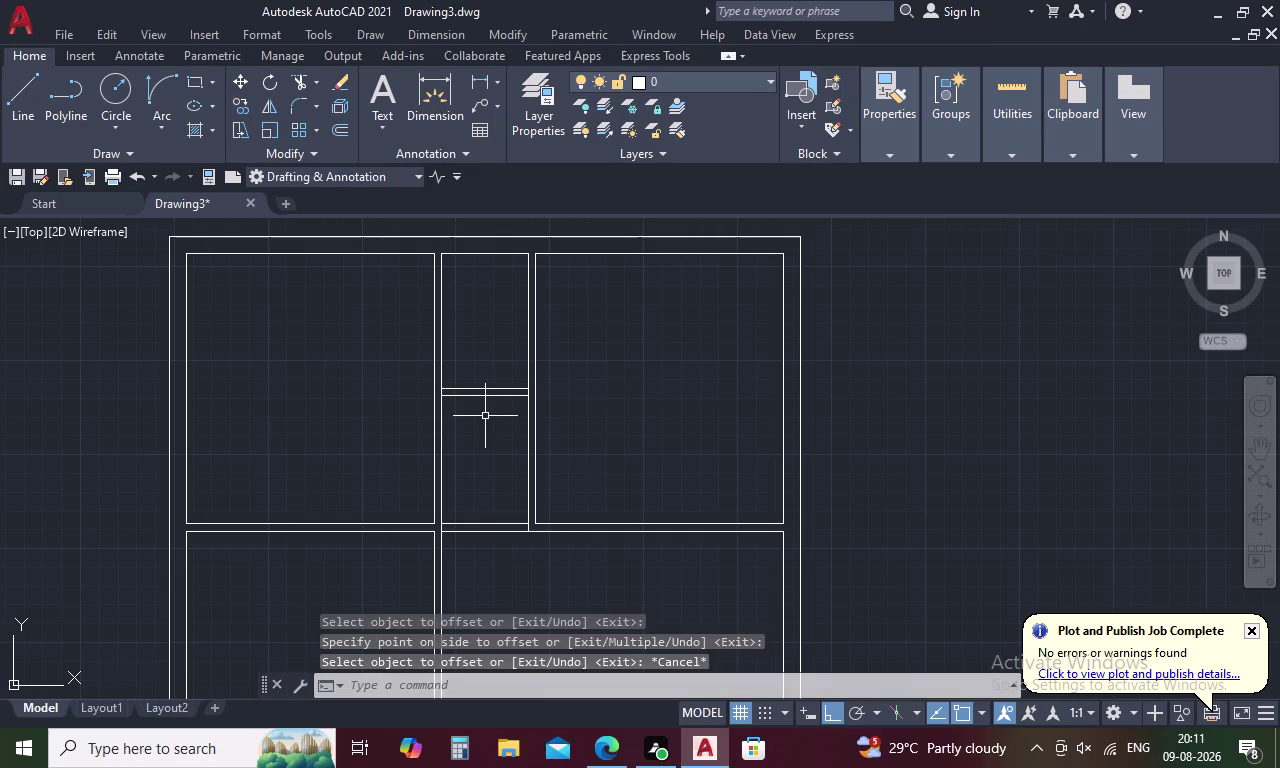
Trim the lines crossing the strip's new wall and the leftover corner ends.
text(TR)
key(space)
drag(485, 498, 492, 563)
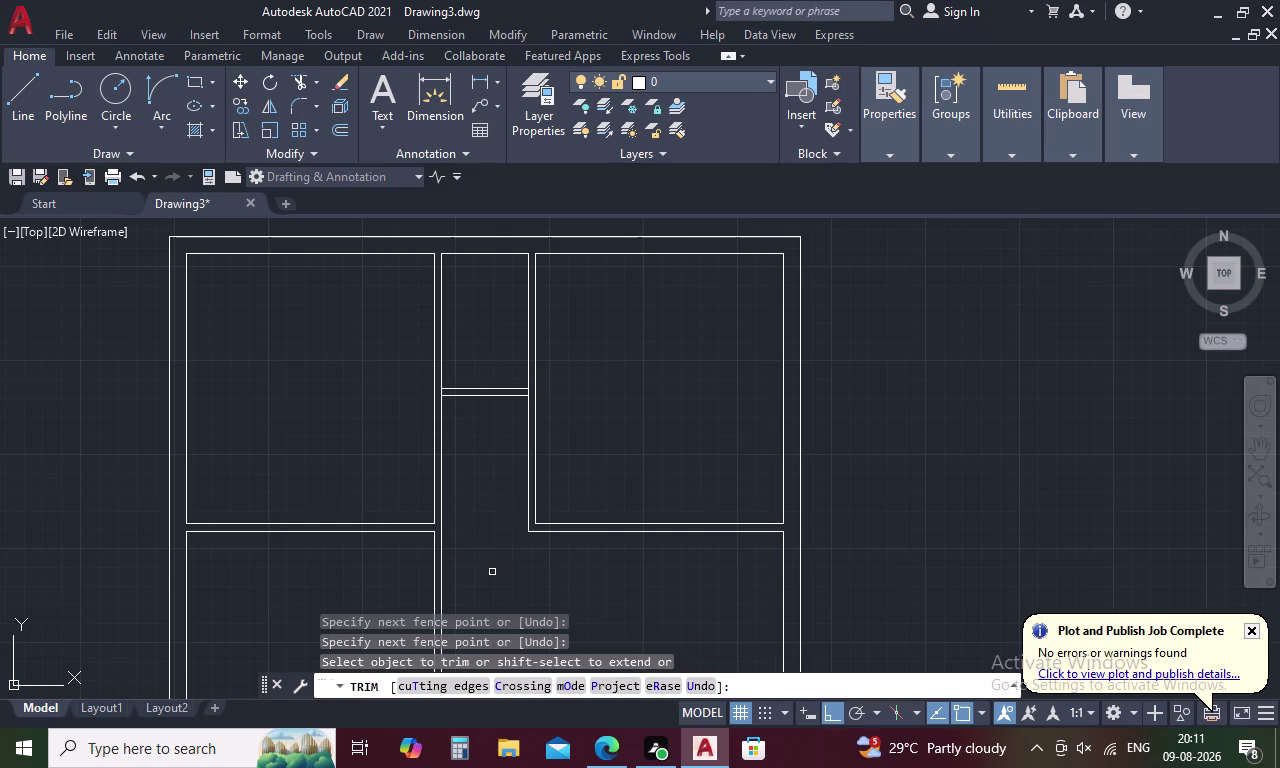
scroll(up, 3)
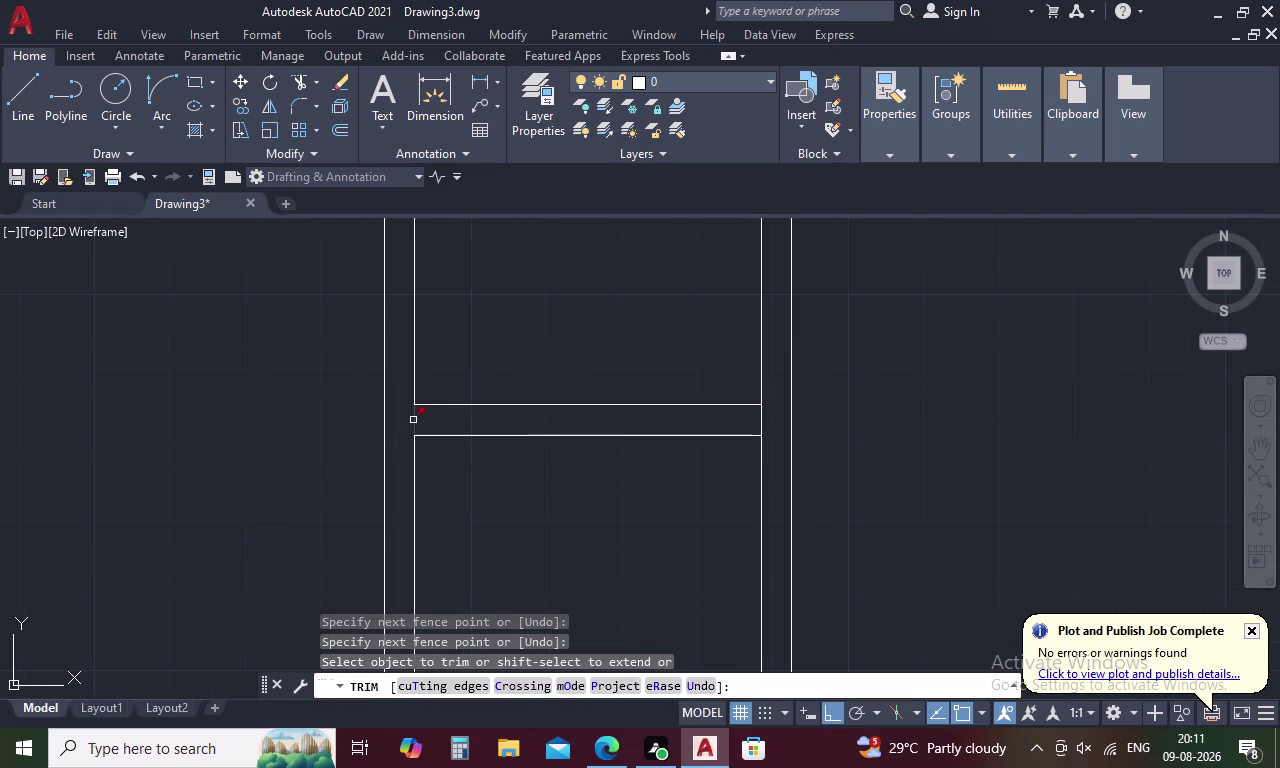
click(413, 420)
click(762, 415)
scroll(down, 3)
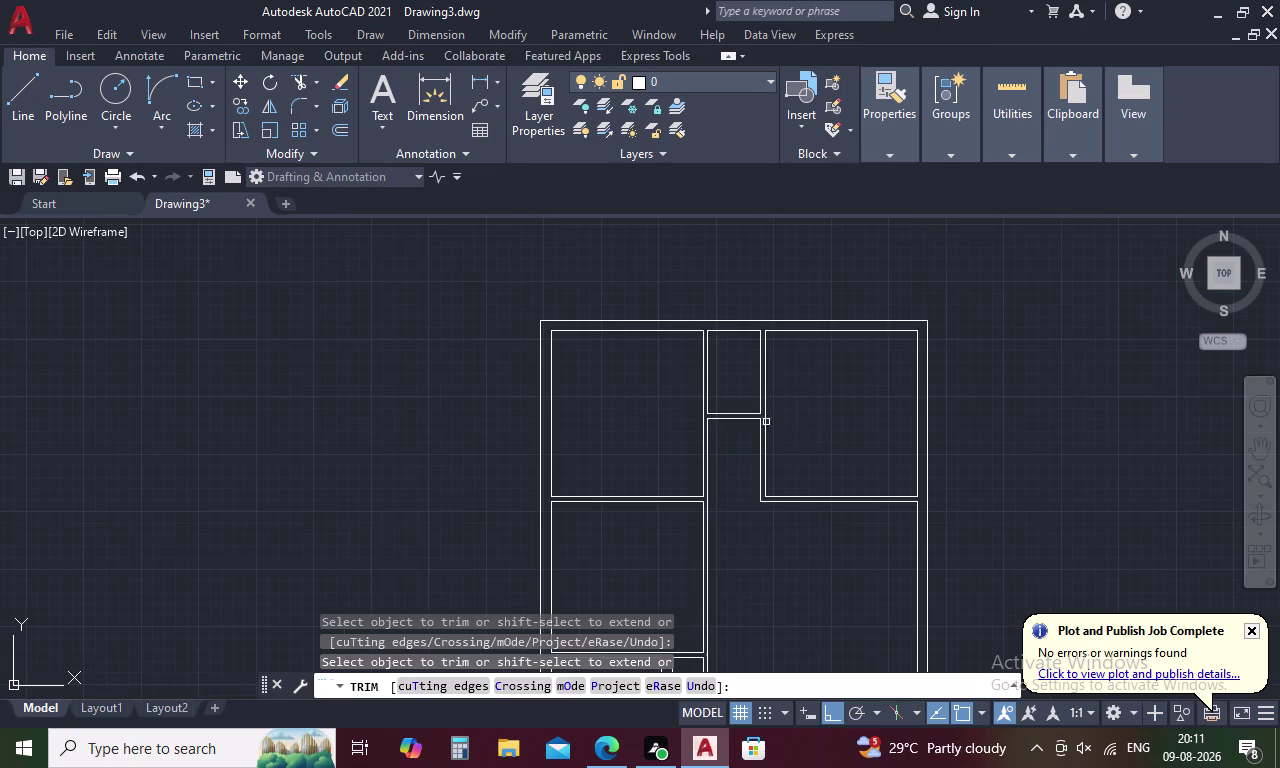
middle_drag(798, 455, 543, 272)
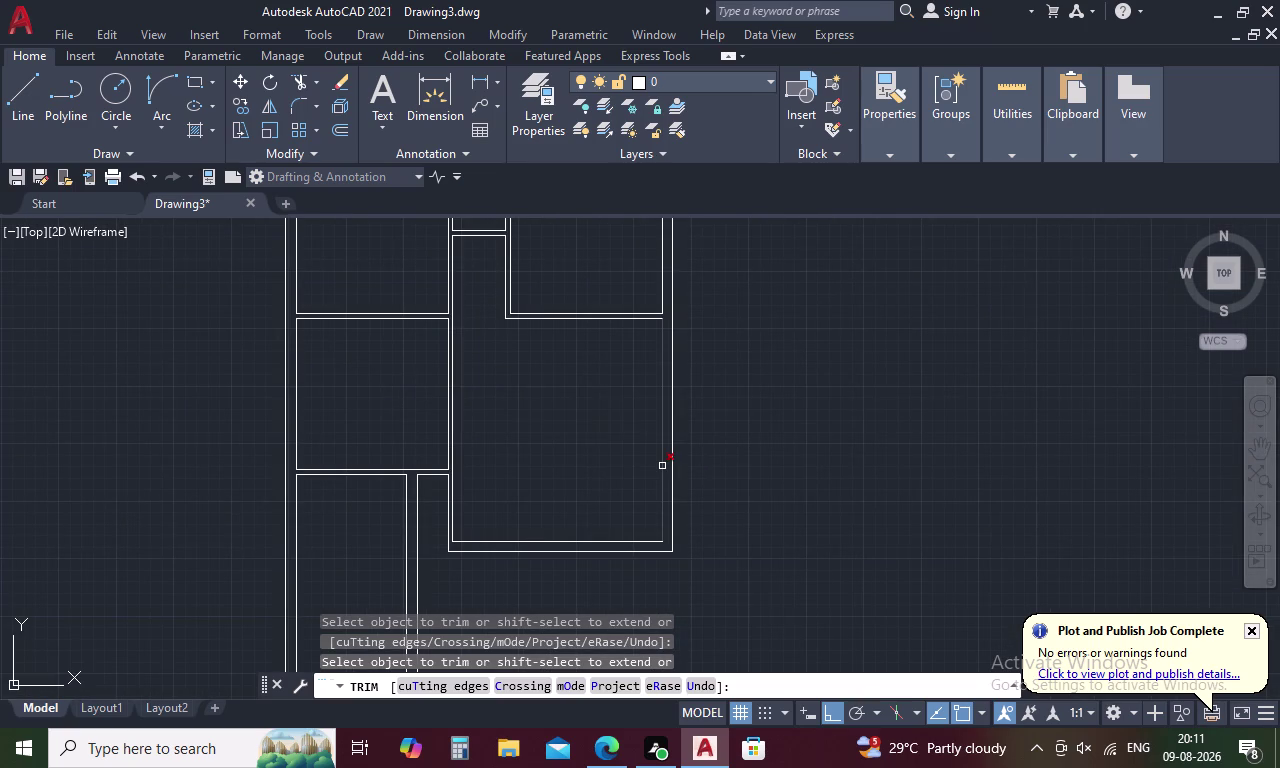
key(Escape)
text(O)
key(space)
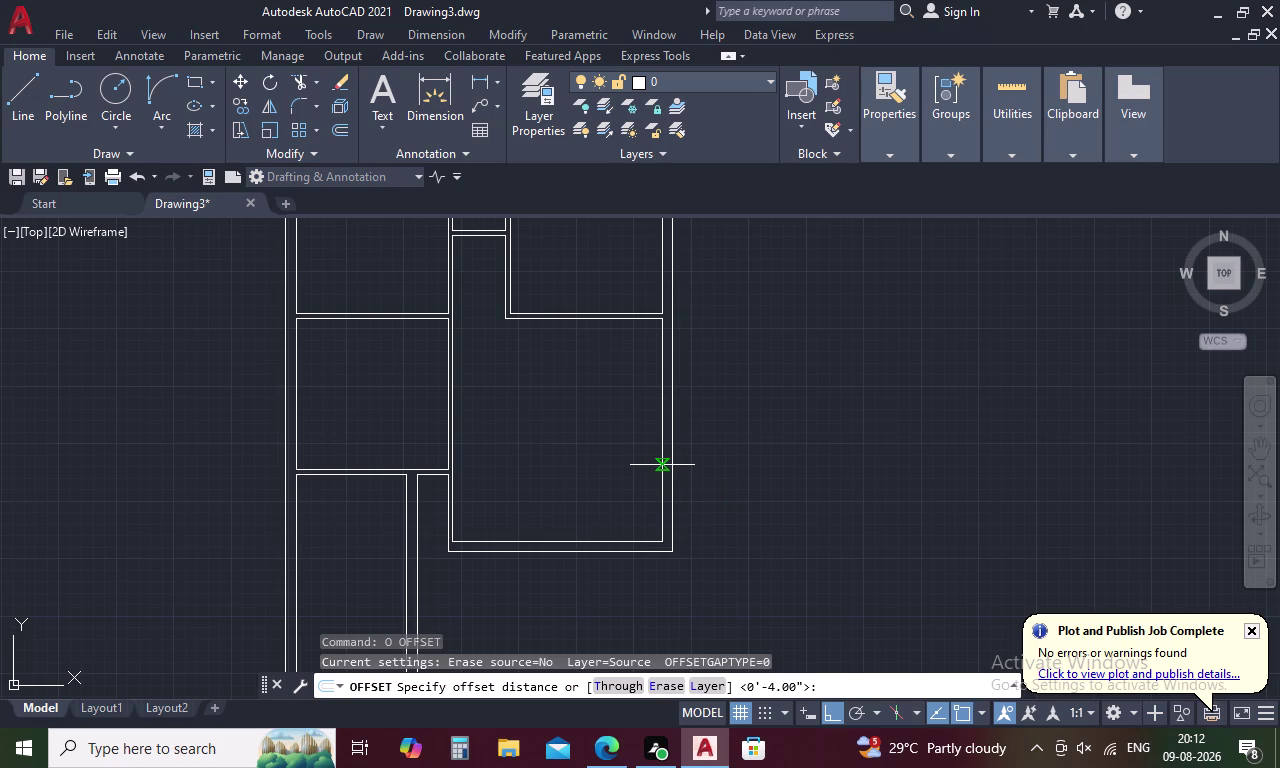
Offset the lower-right room's top wall line 7' down.
key(7)
key(space)
key(Escape)
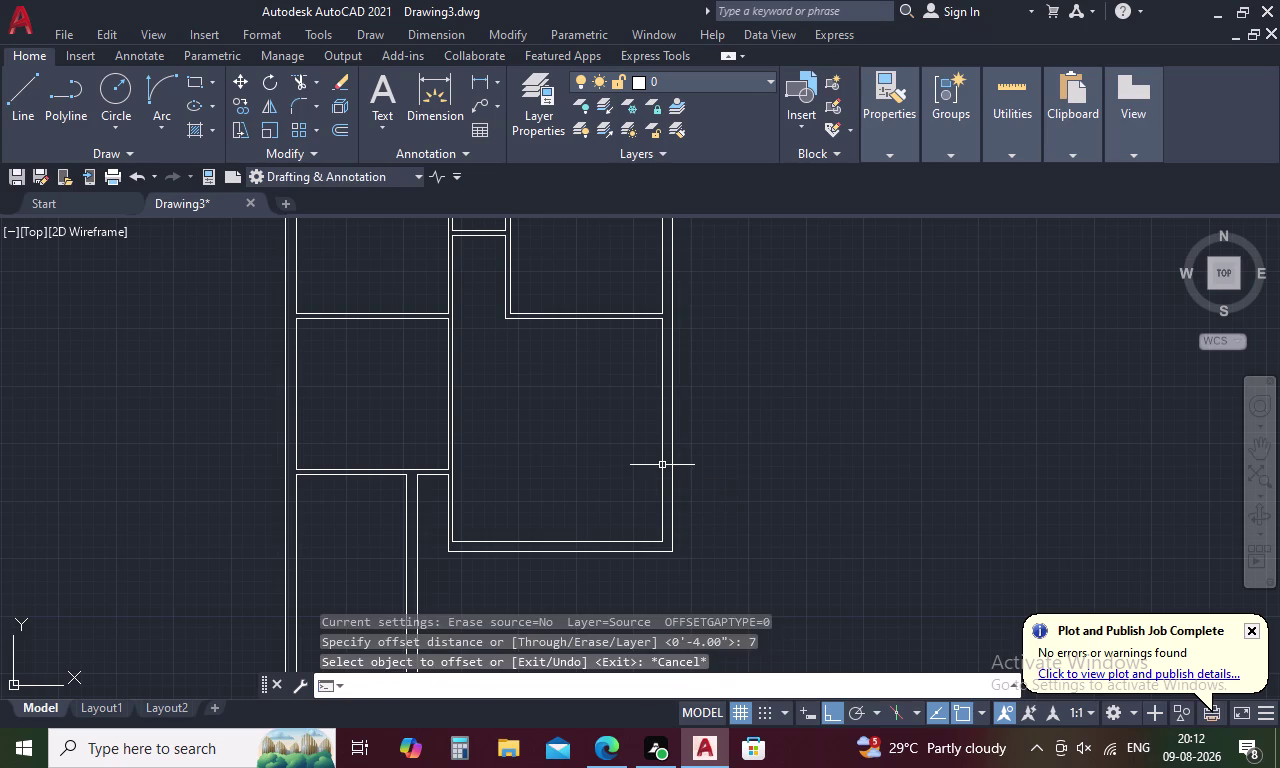
text(O 7')
key(space)
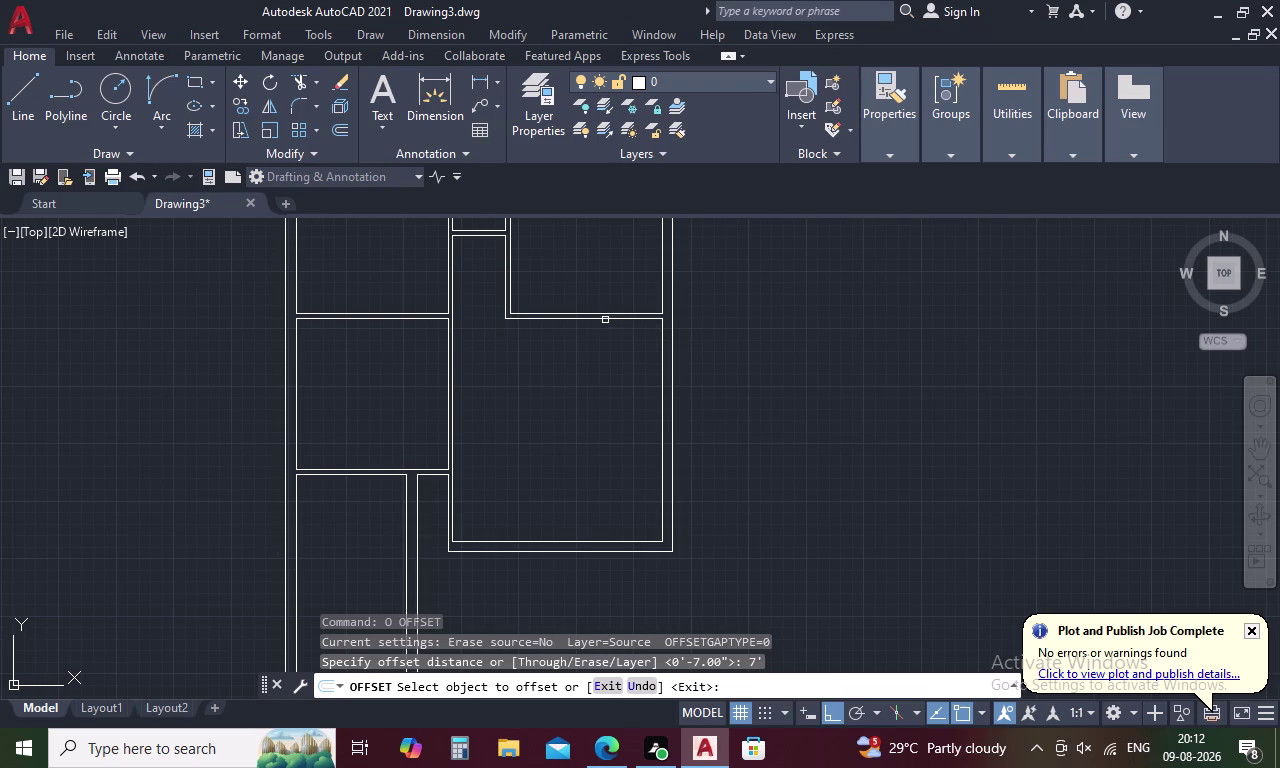
click(605, 320)
click(605, 389)
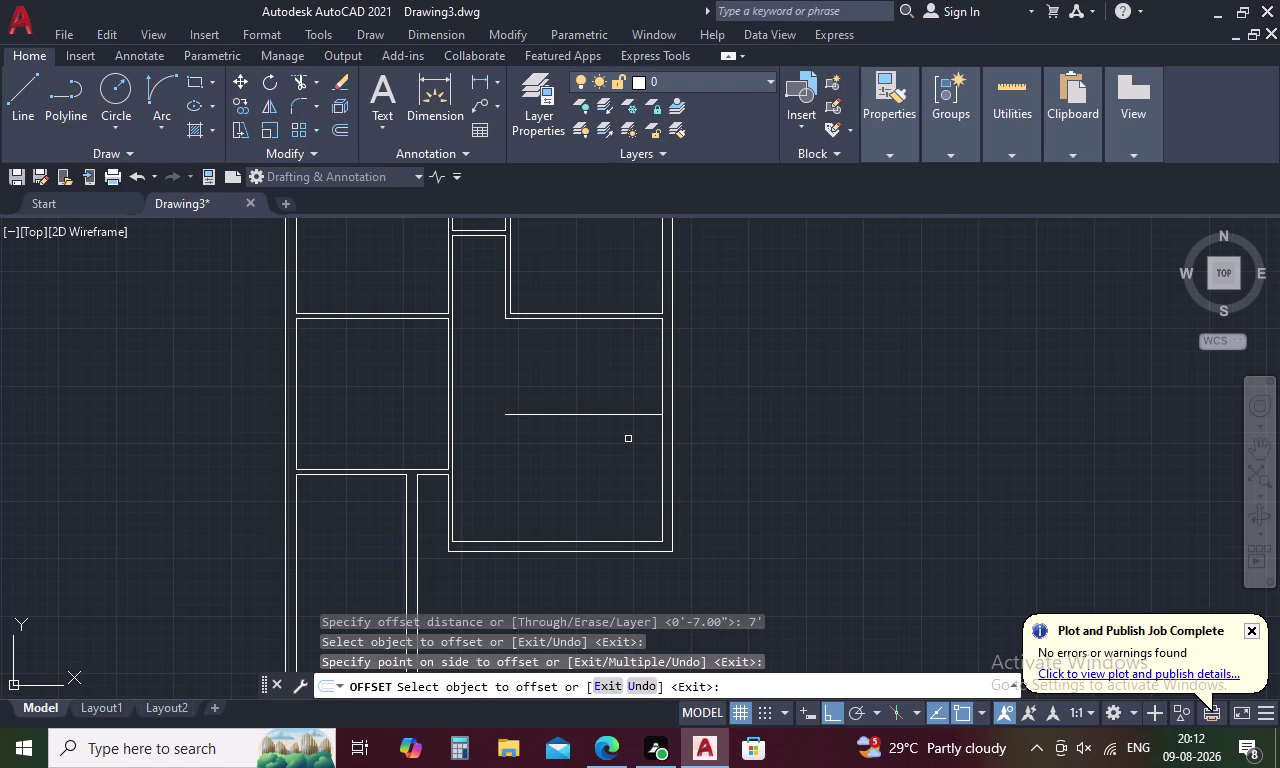
key(space)
Offset the room's right wall line 4' to the left.
key(space)
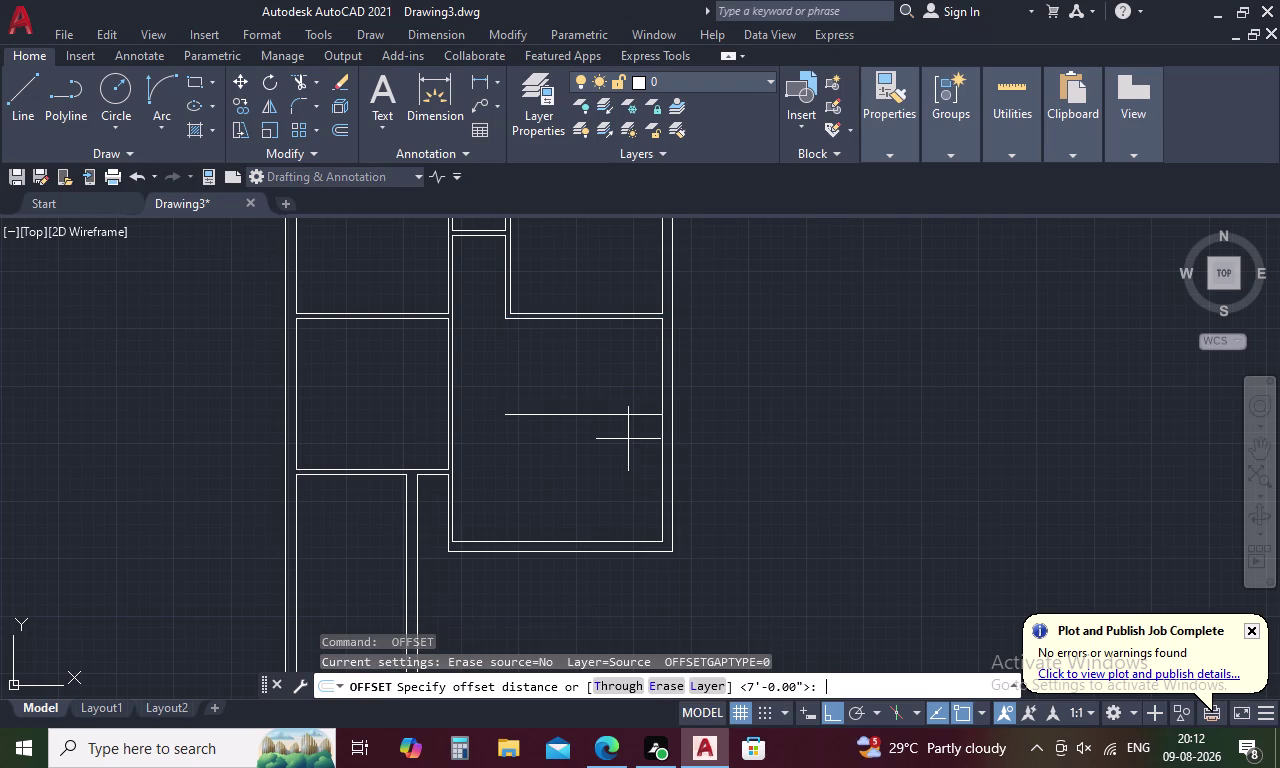
key(4)
text(')
key(space)
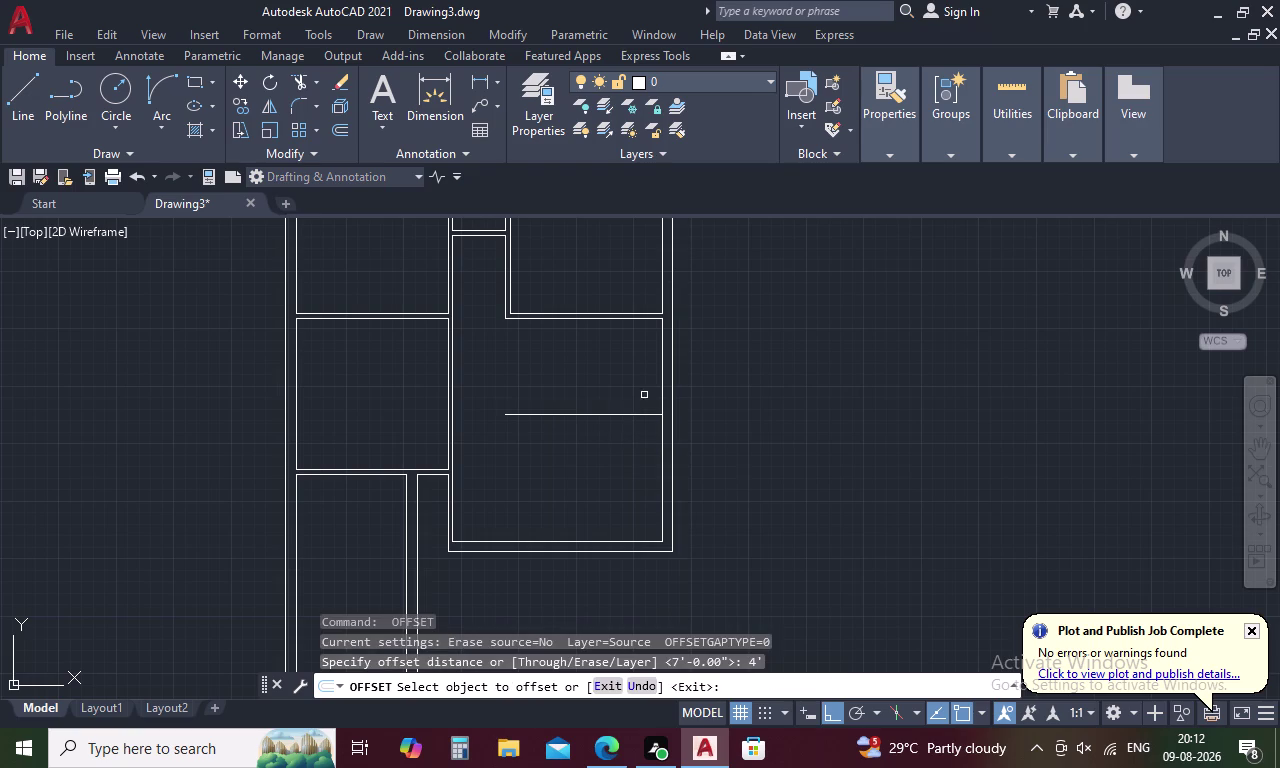
click(660, 353)
click(609, 362)
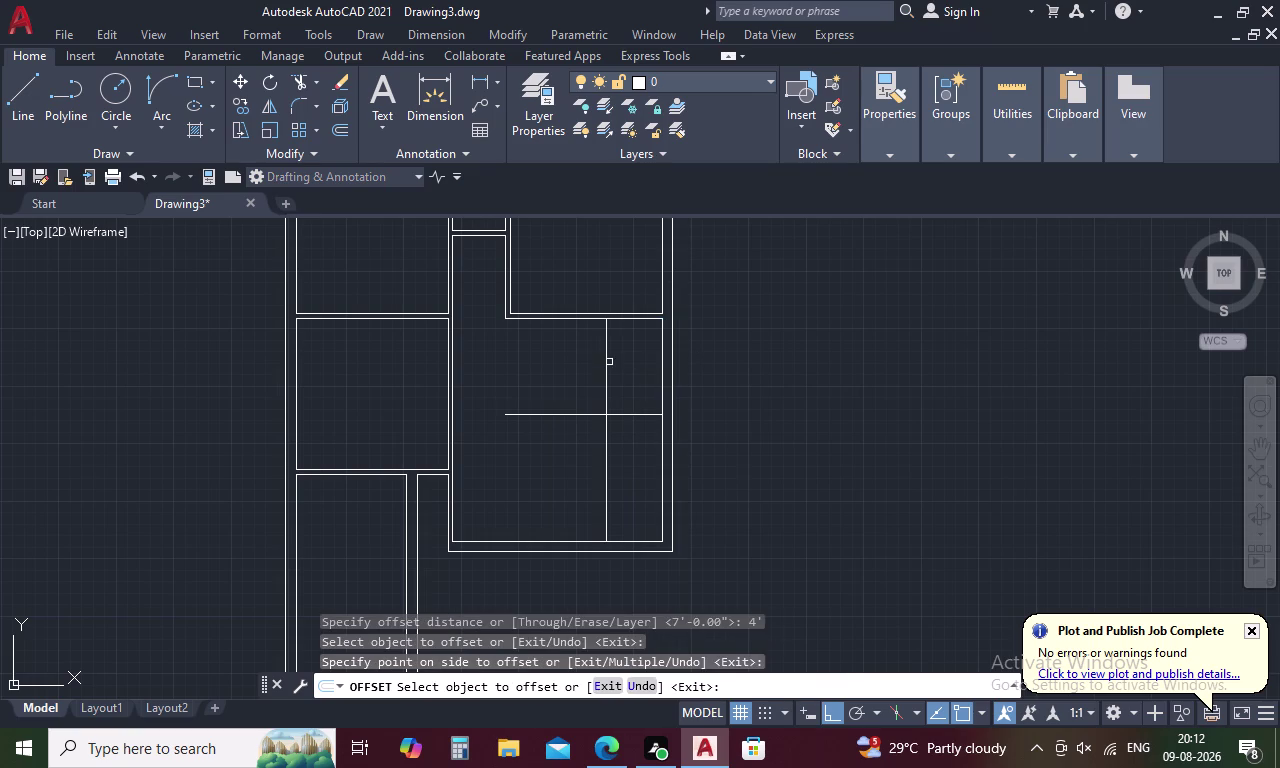
key(Escape)
Fence-trim the new lines back to form the small corner room.
text(TR)
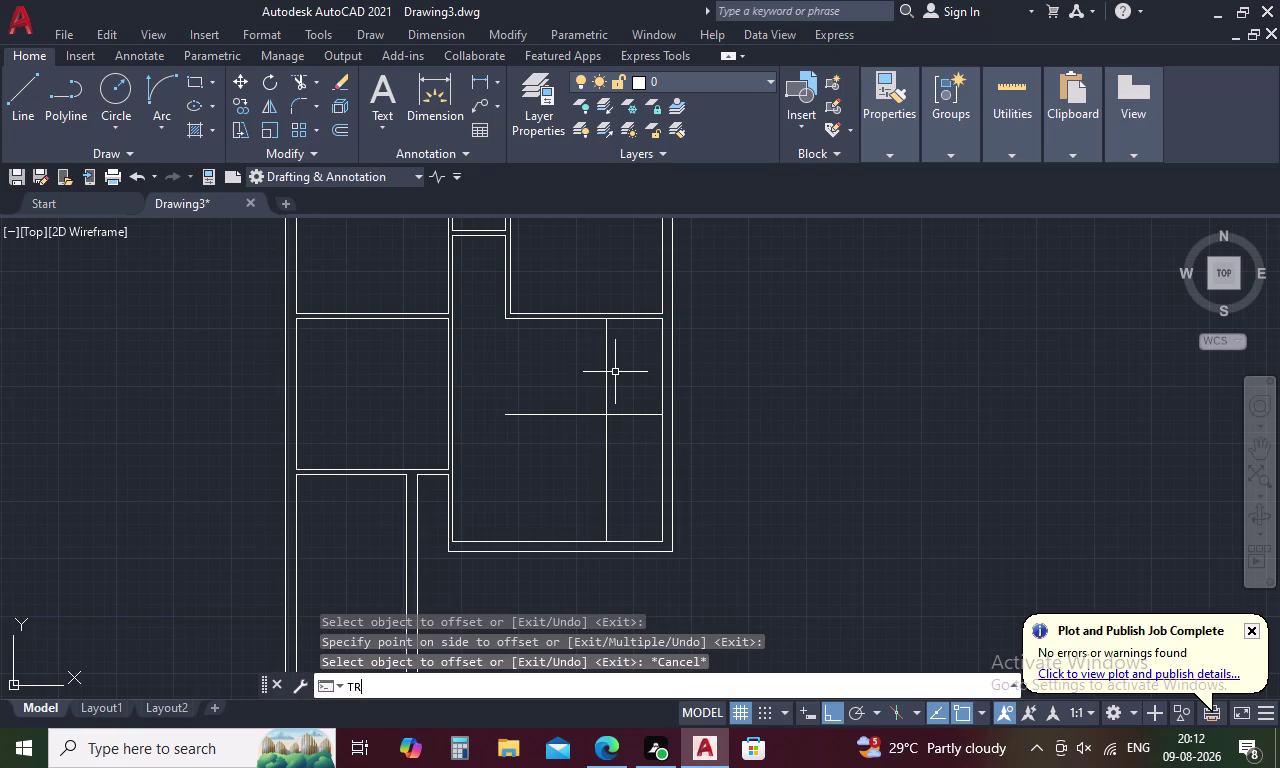
key(space)
drag(568, 388, 612, 453)
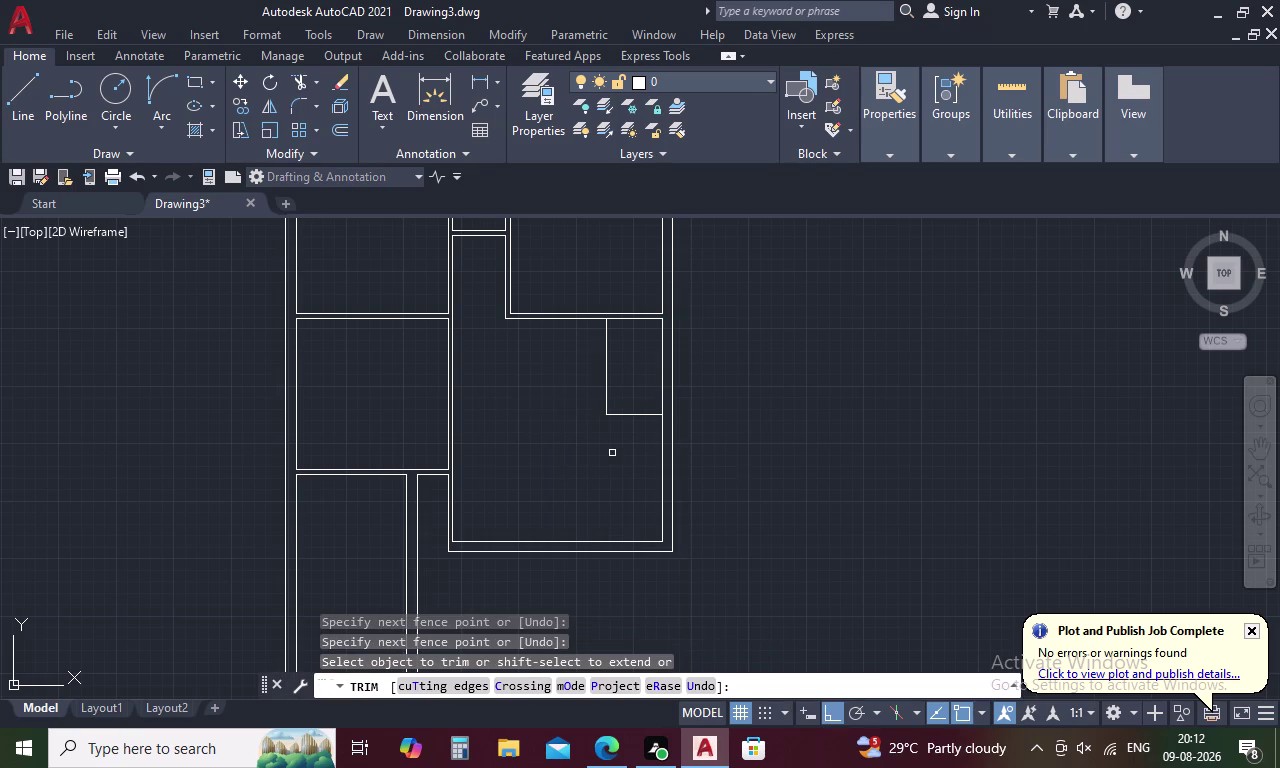
text(O)
key(space)
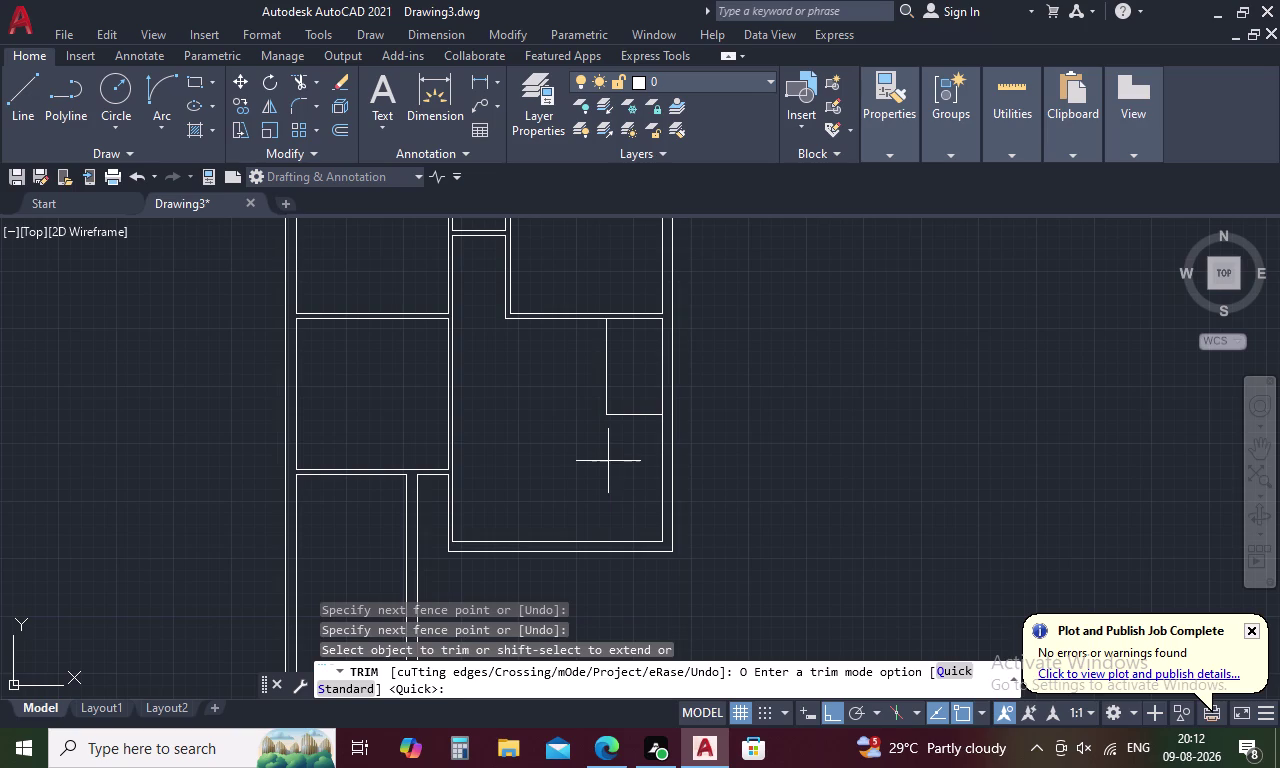
text(4)
key(space)
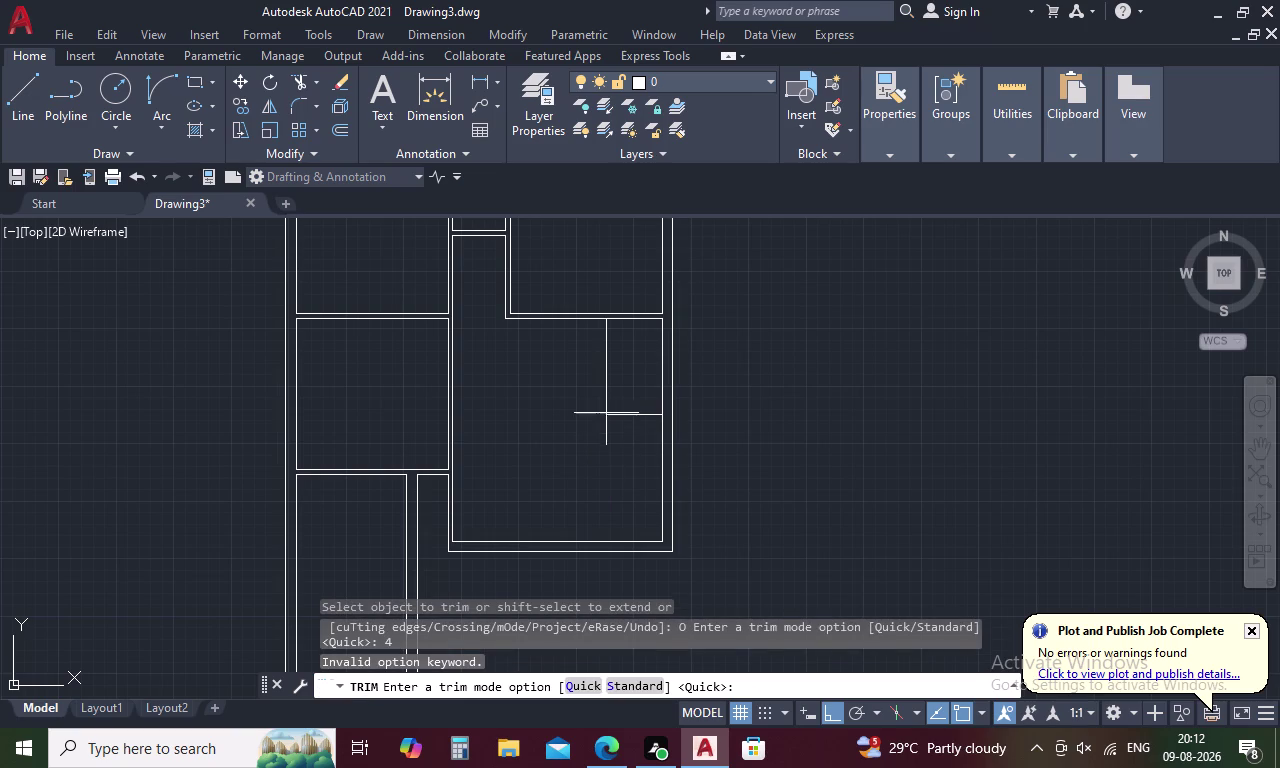
key(Escape)
key(Escape)
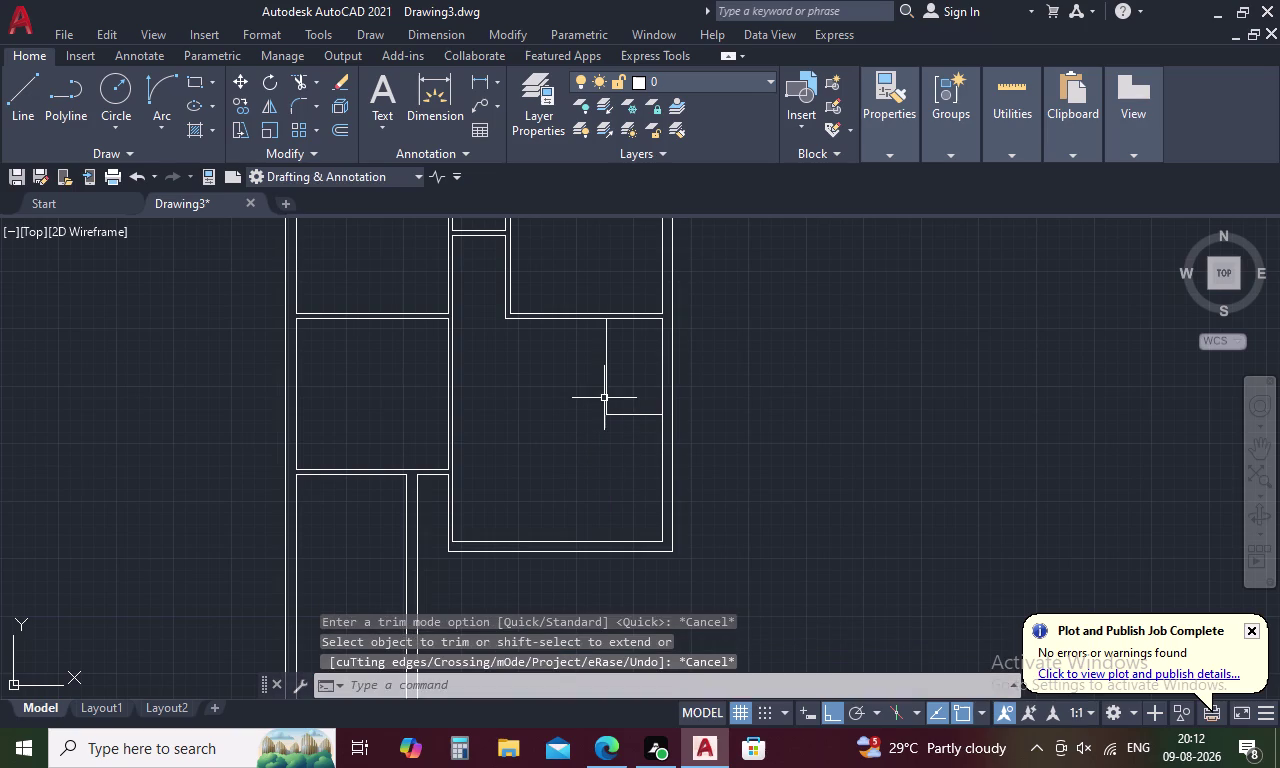
Offset the small room's wall line 4 inward to make a double wall.
text(O 4)
key(space)
click(604, 384)
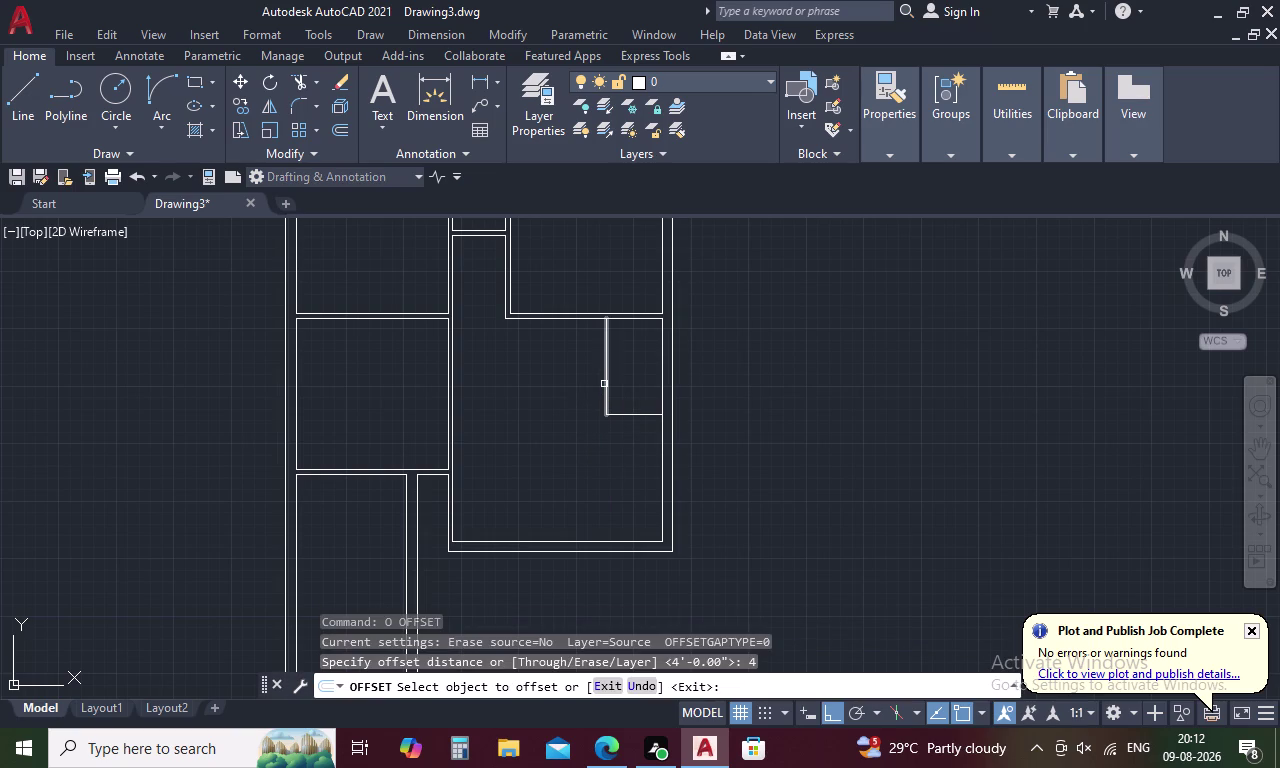
click(571, 387)
click(620, 415)
click(621, 449)
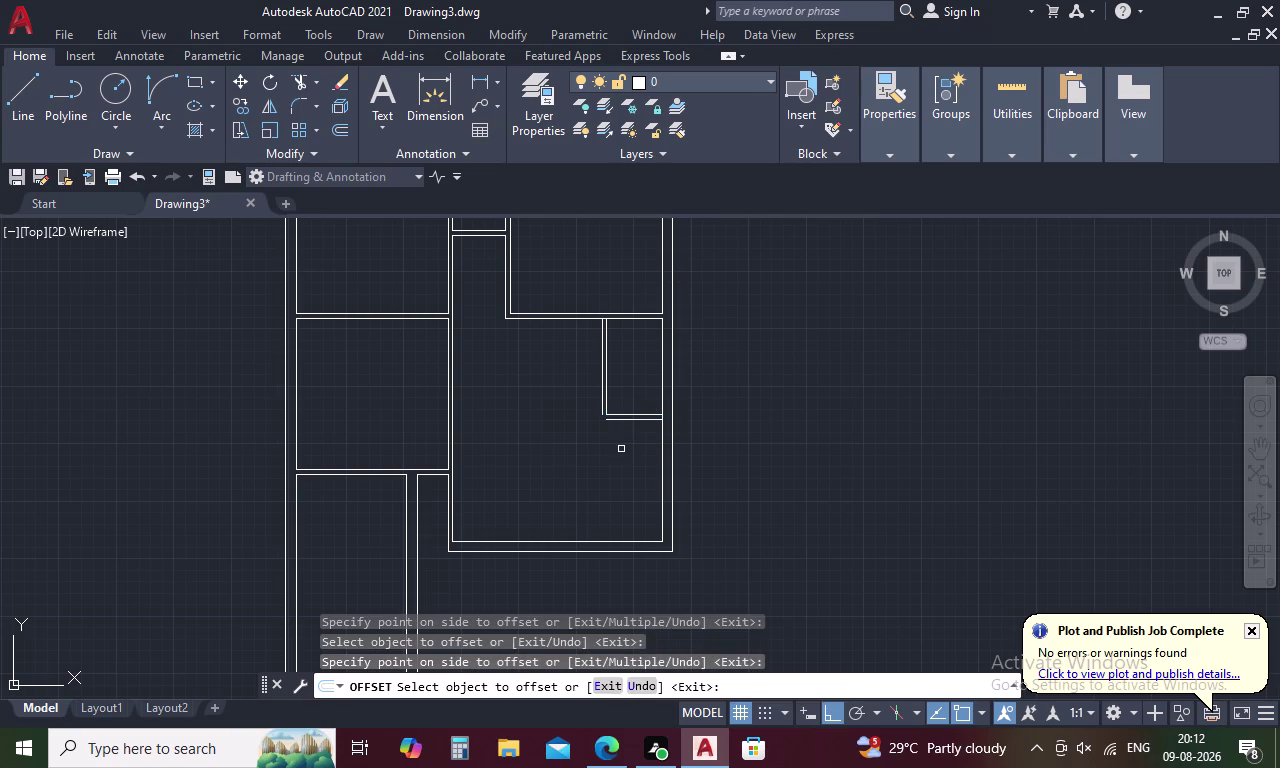
key(Escape)
Fillet the two lines at the small room's inner corner.
text(F)
key(space)
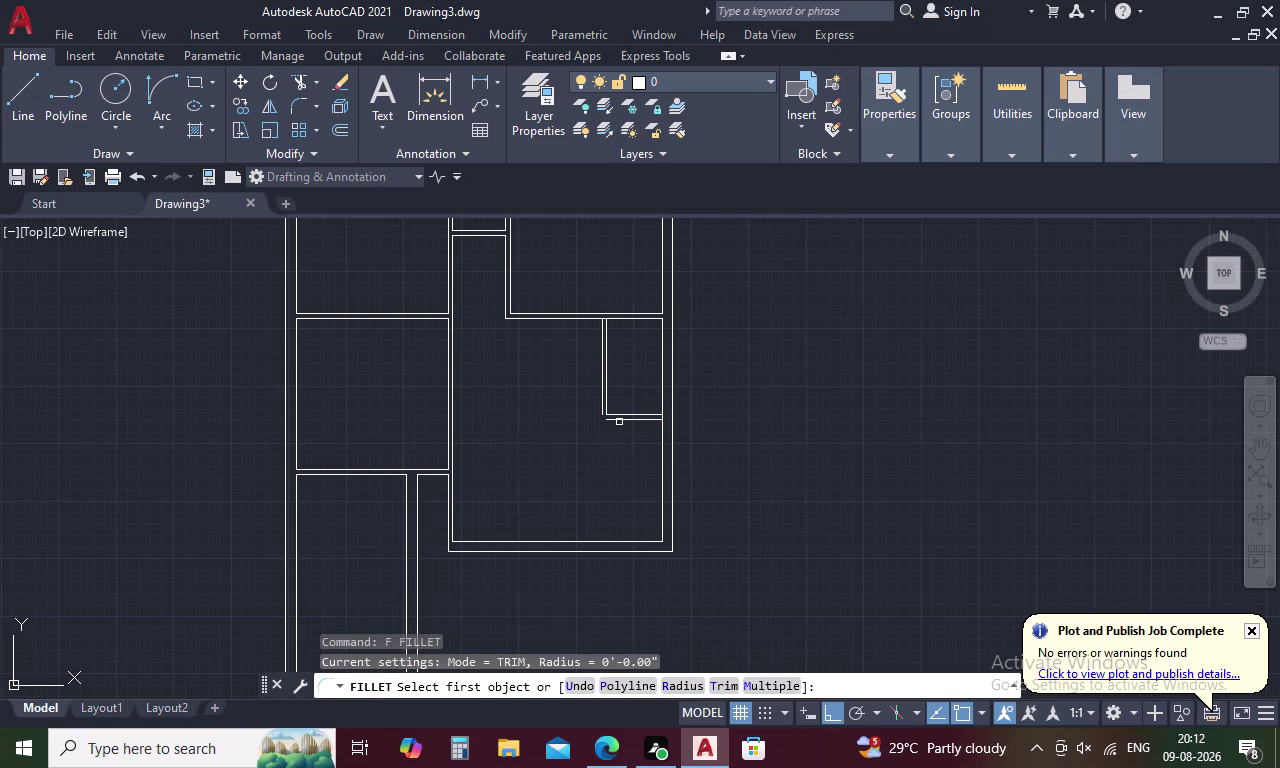
click(619, 422)
click(600, 402)
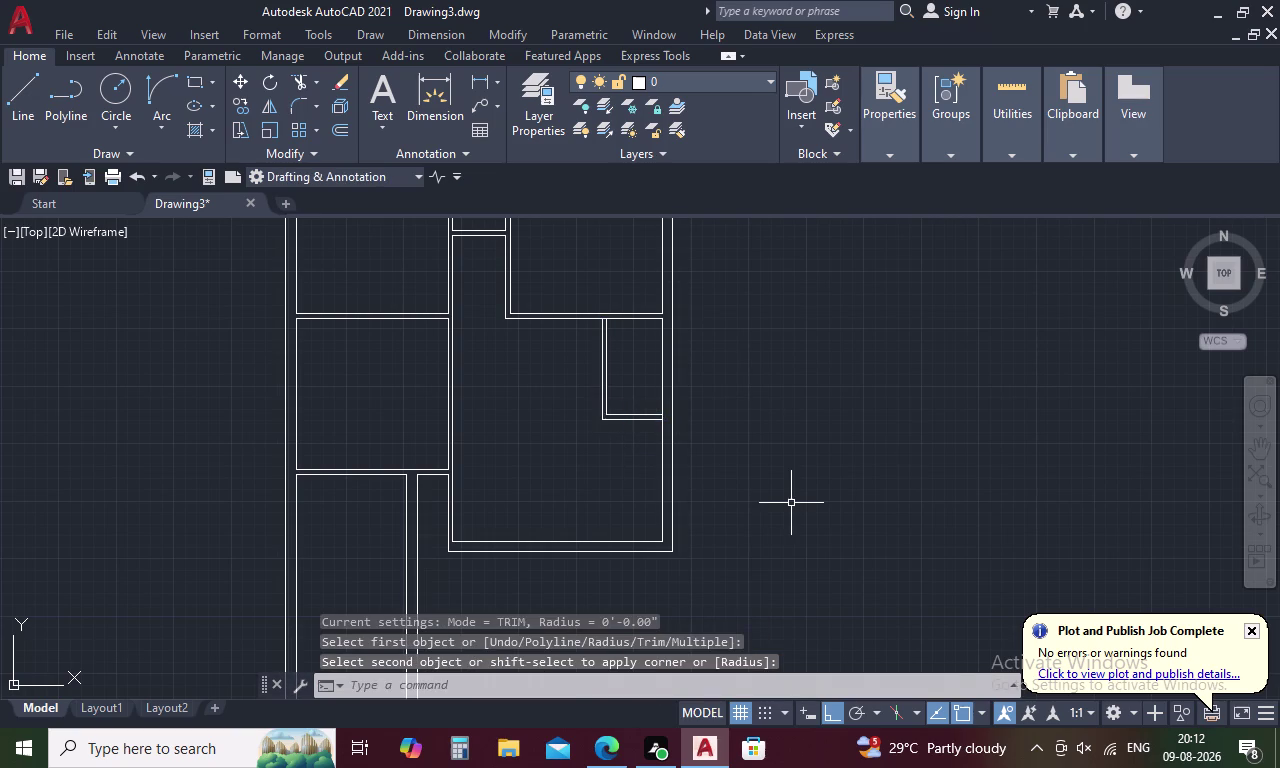
key(Escape)
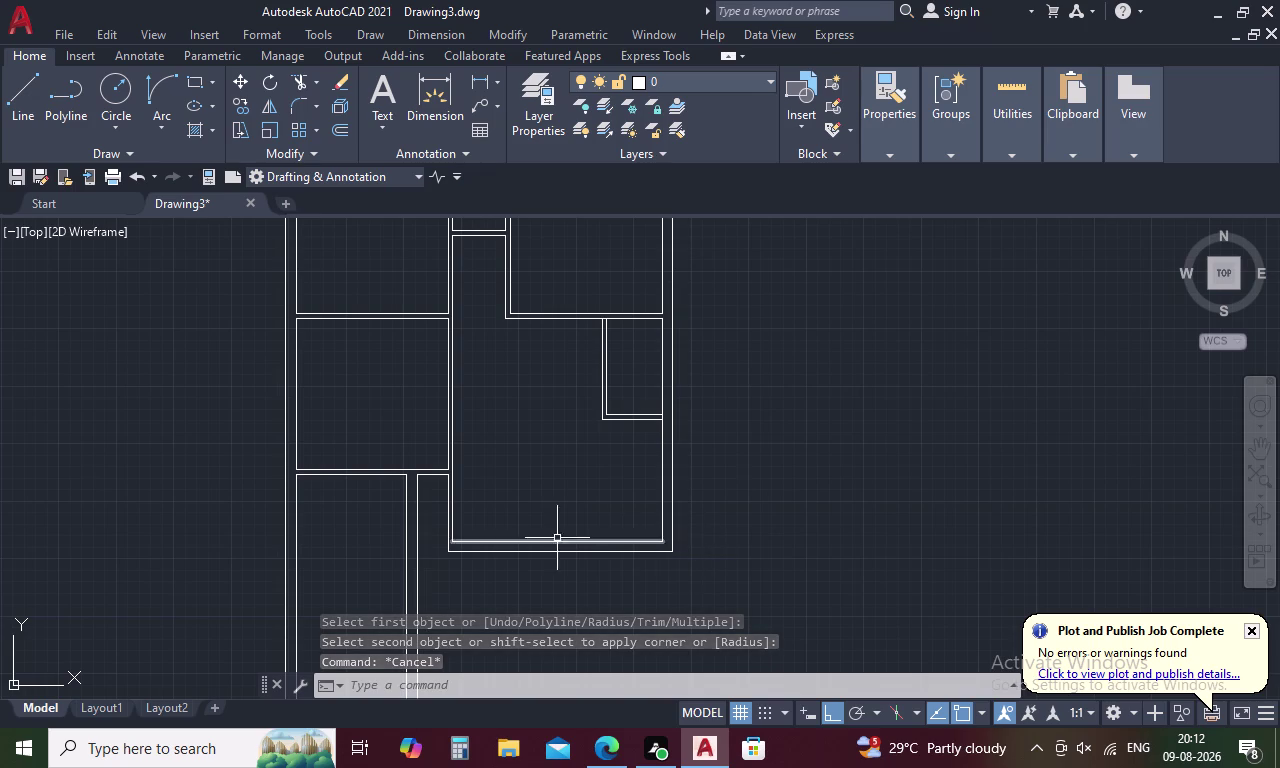
Offset the central room's upper wall 11' down.
text(O)
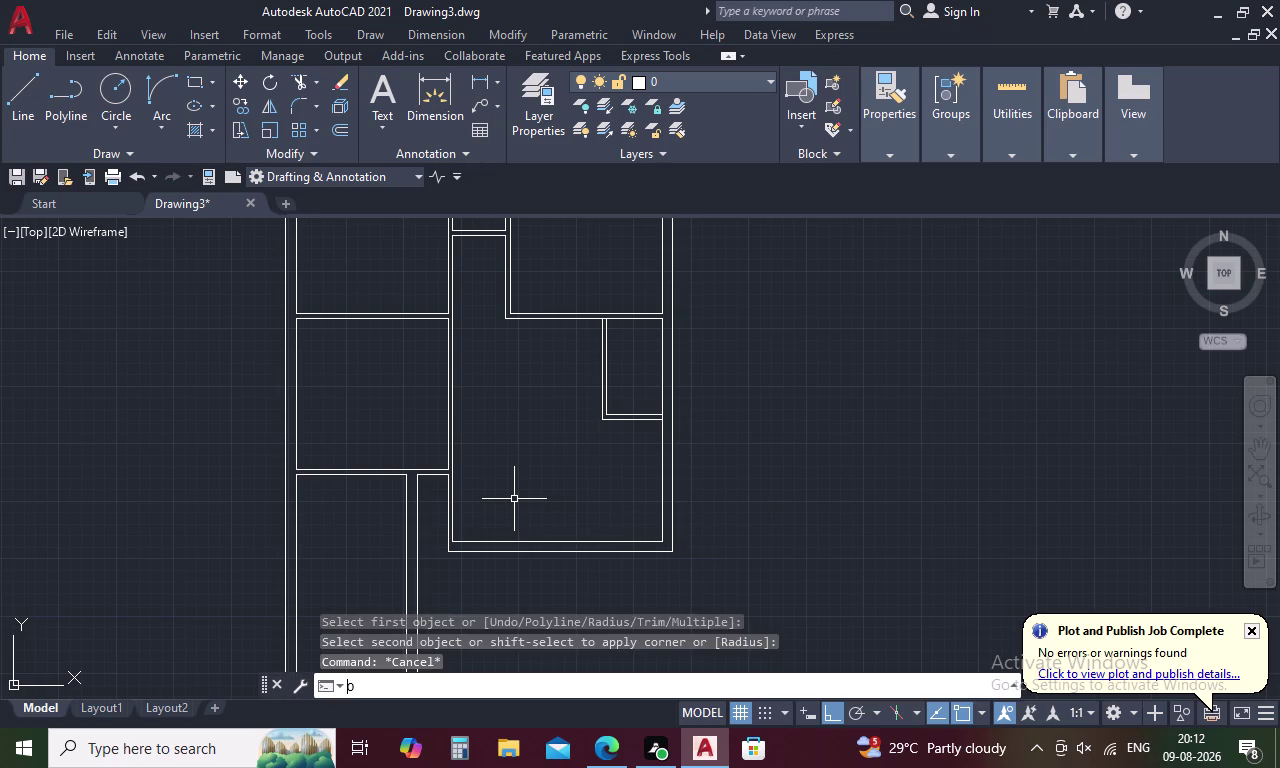
key(space)
text(11)
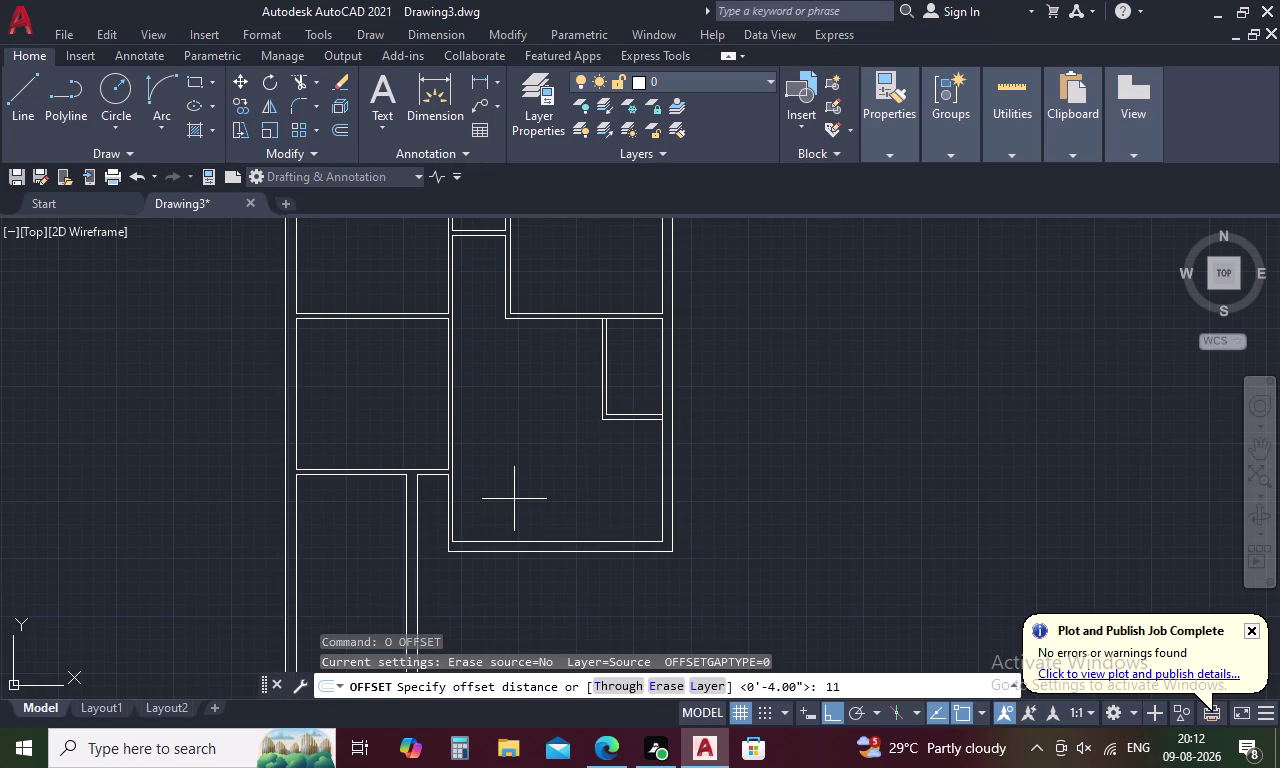
text(')
key(space)
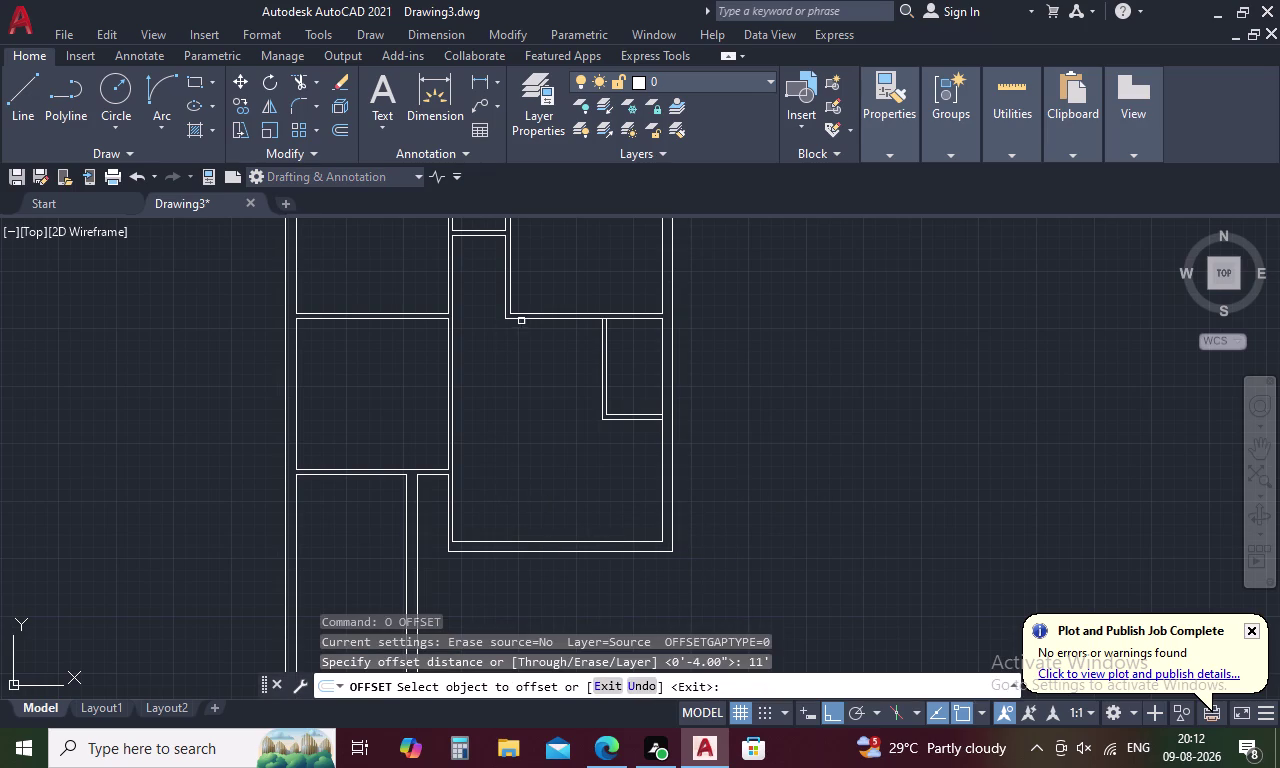
click(521, 321)
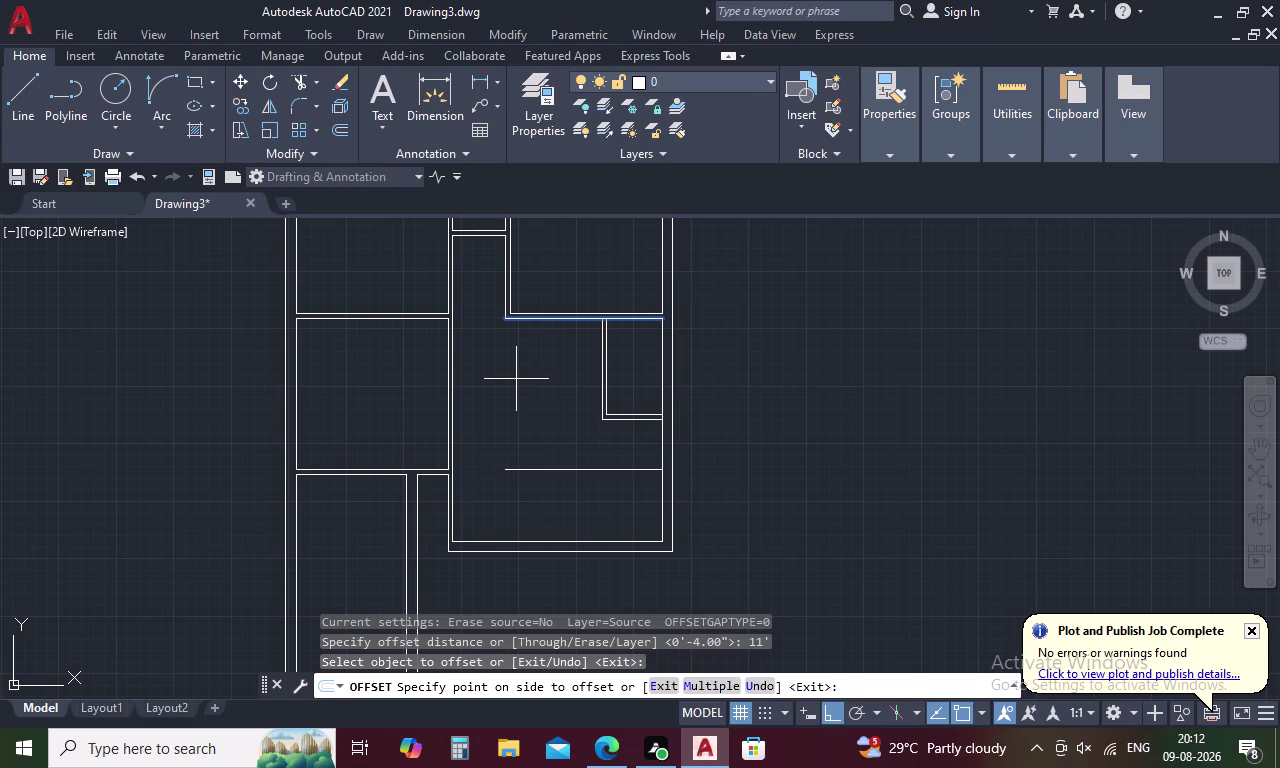
click(516, 379)
key(space)
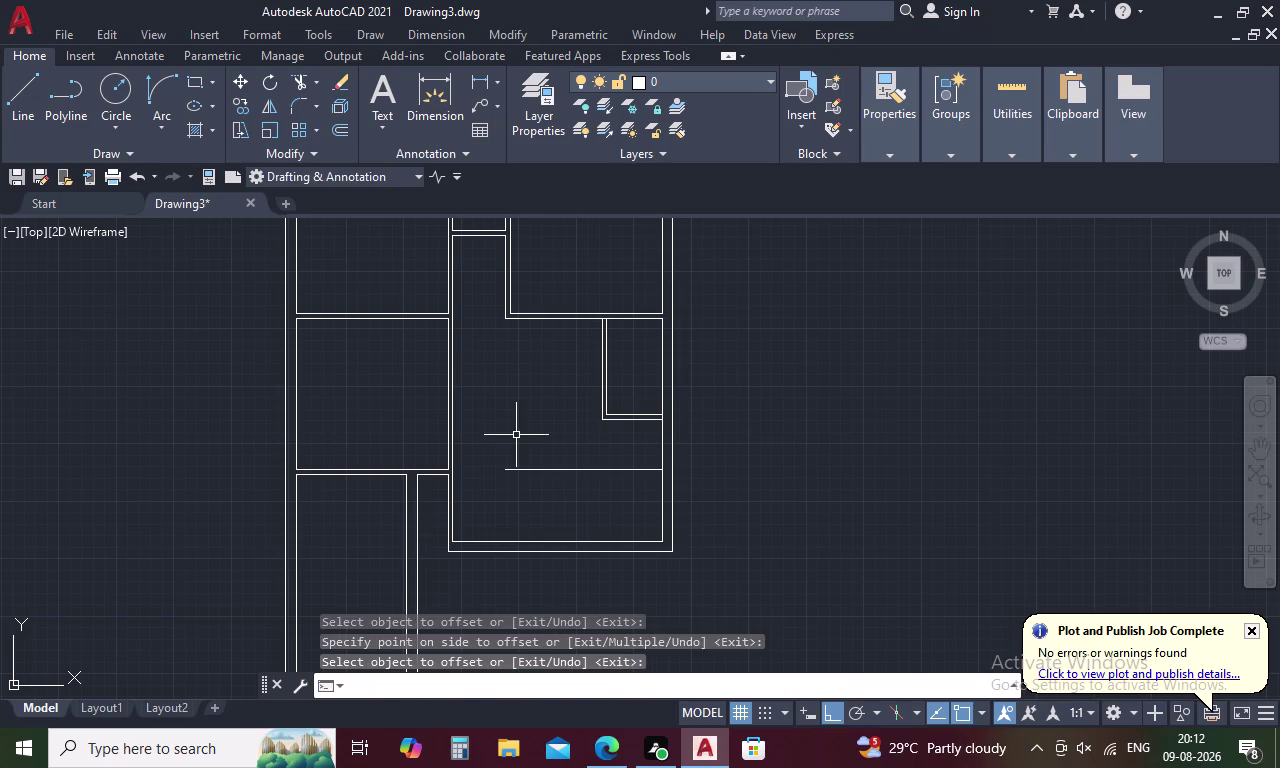
Offset the new partition line 4 below for the wall thickness.
key(space)
text(4)
key(space)
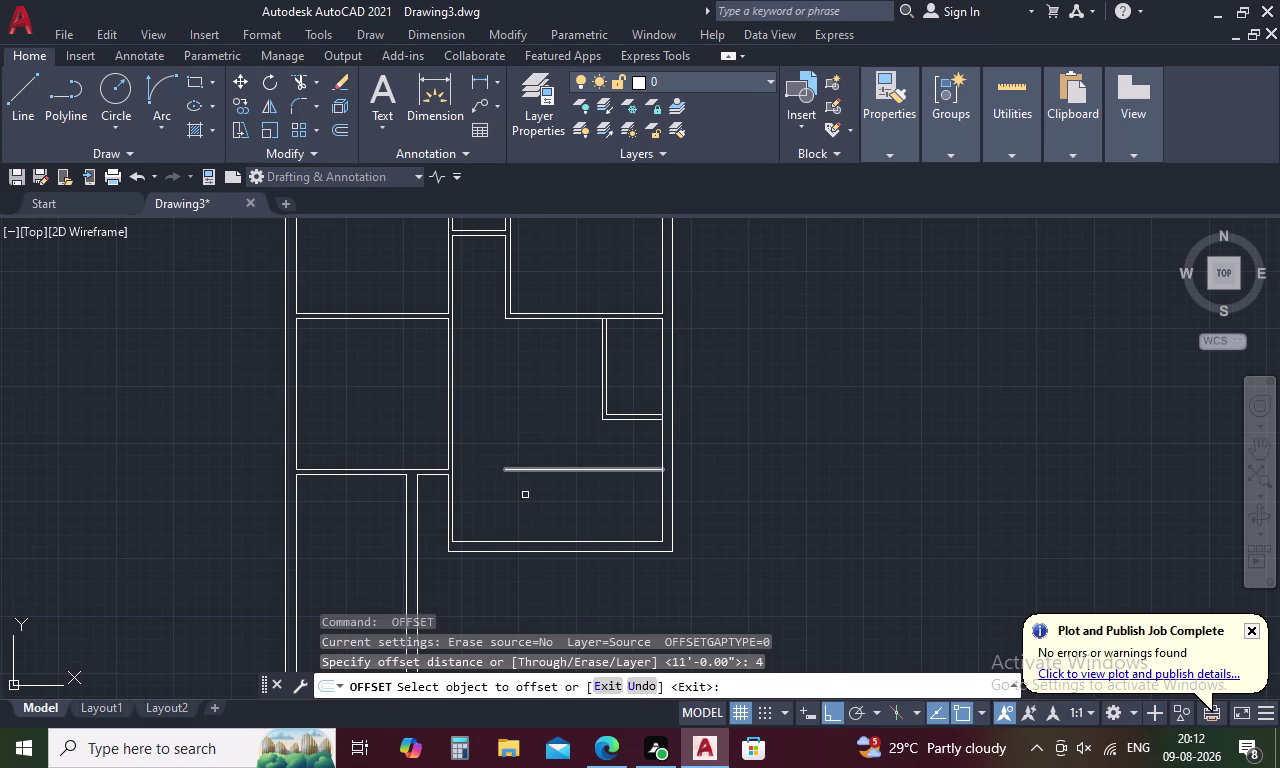
click(538, 471)
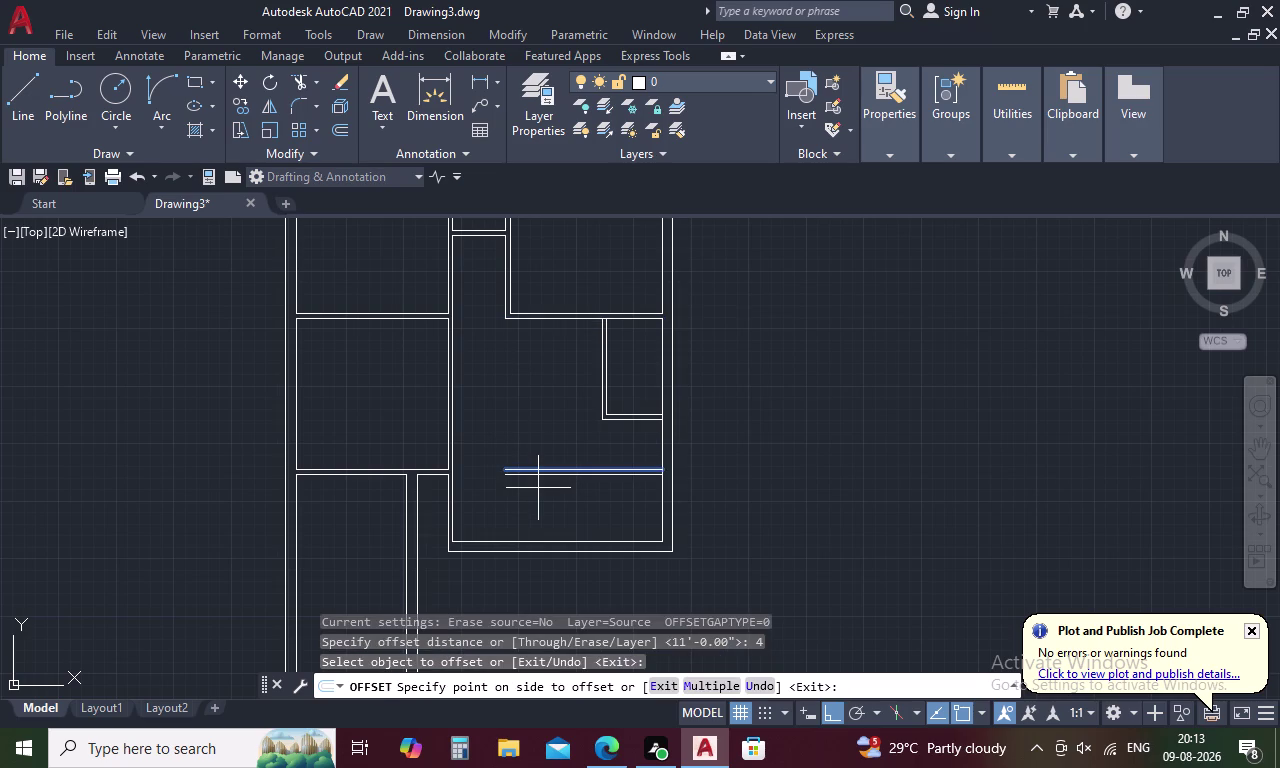
click(538, 488)
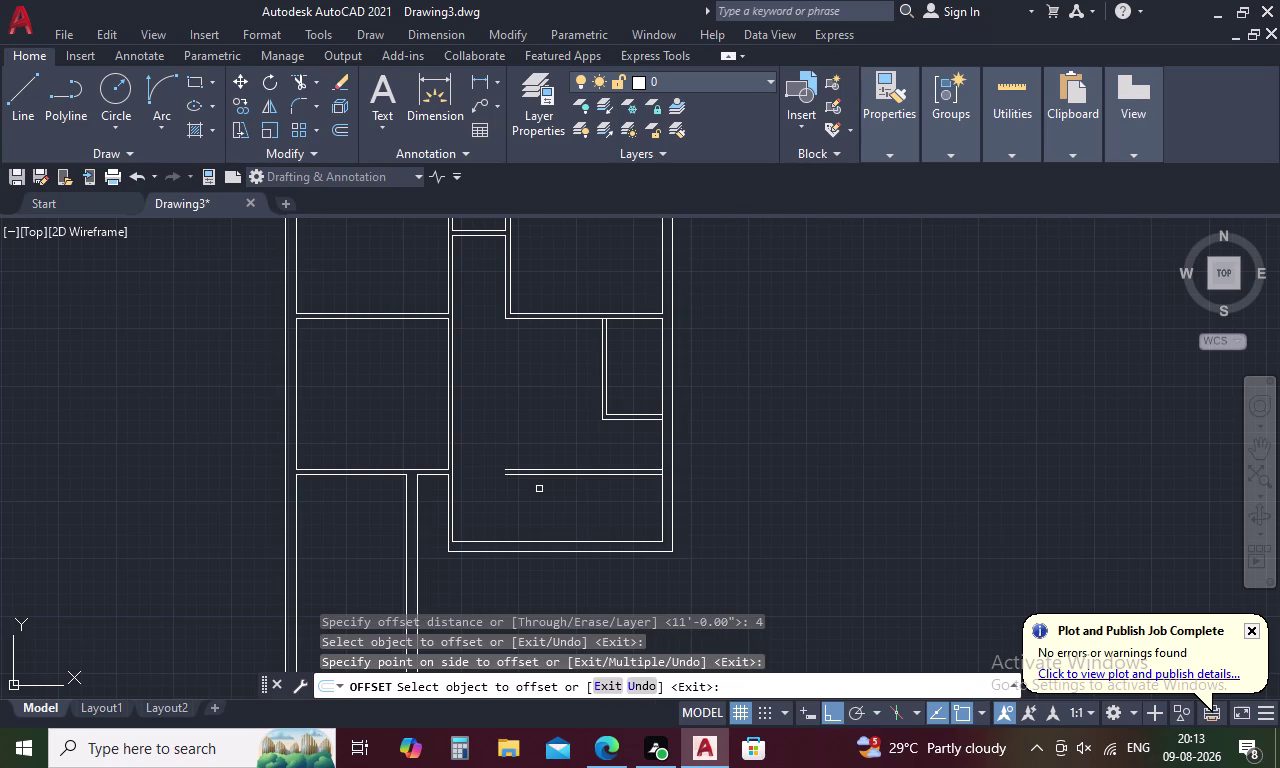
key(Escape)
Extend both partition lines to the central room's left wall.
text(EX)
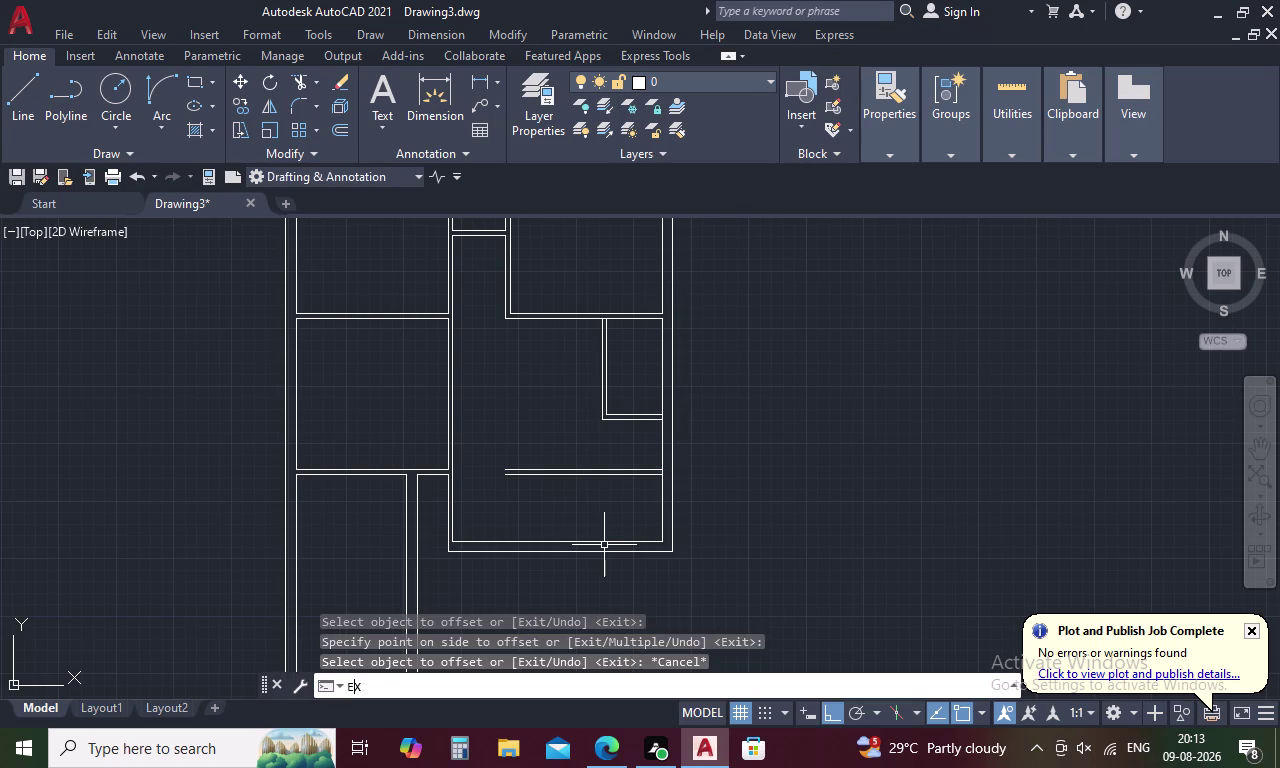
key(space)
click(524, 474)
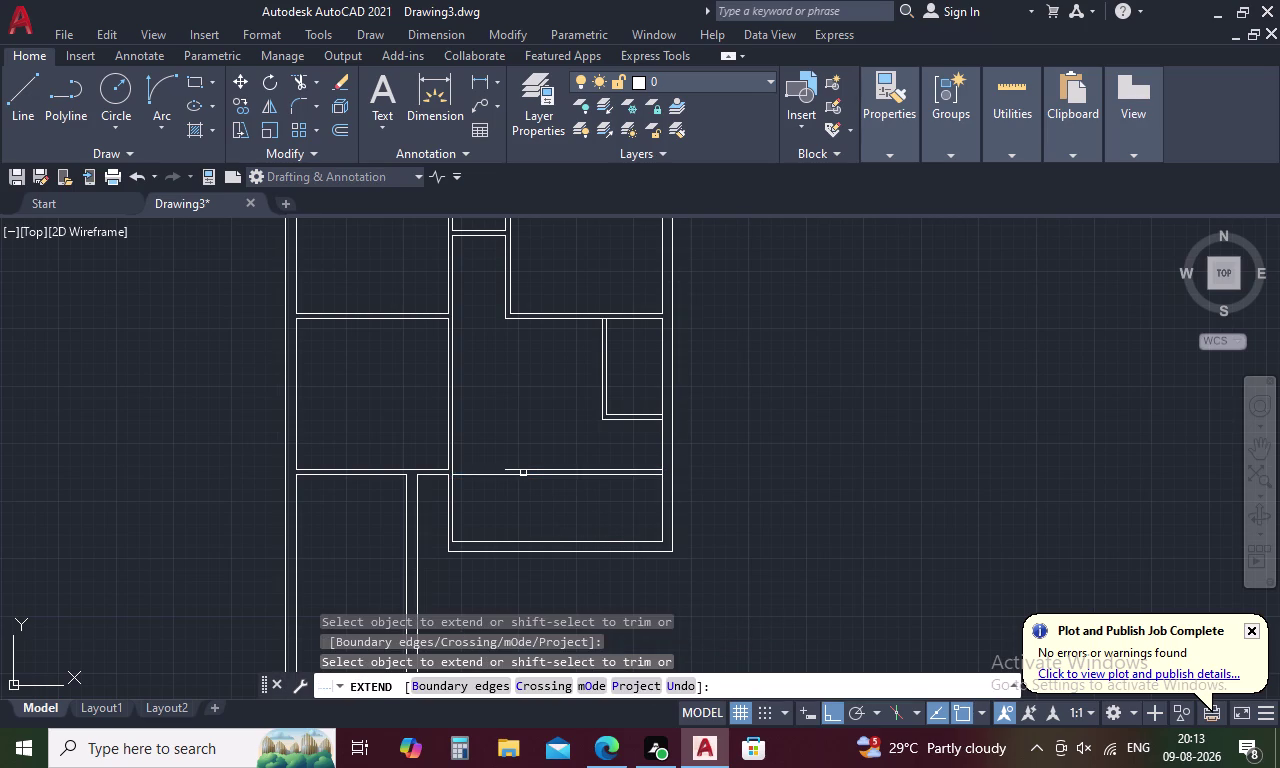
click(523, 471)
key(Escape)
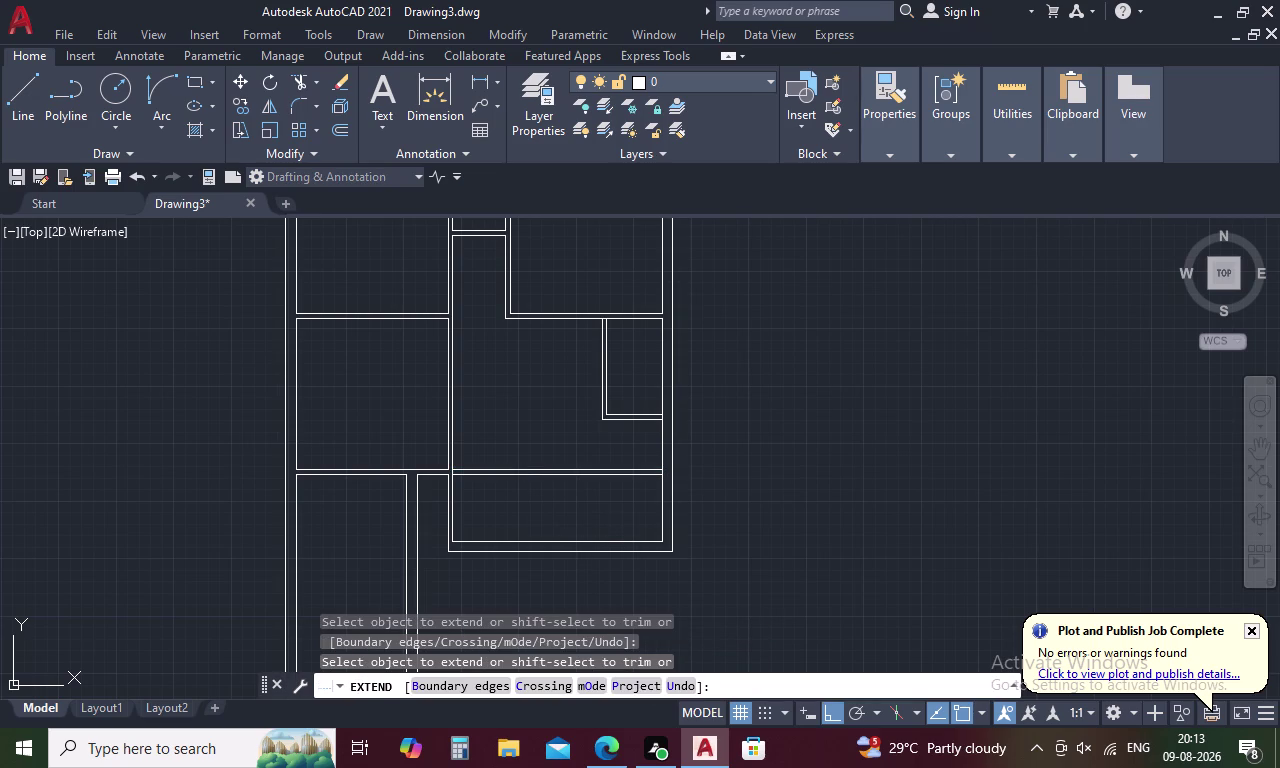
text(TR)
key(space)
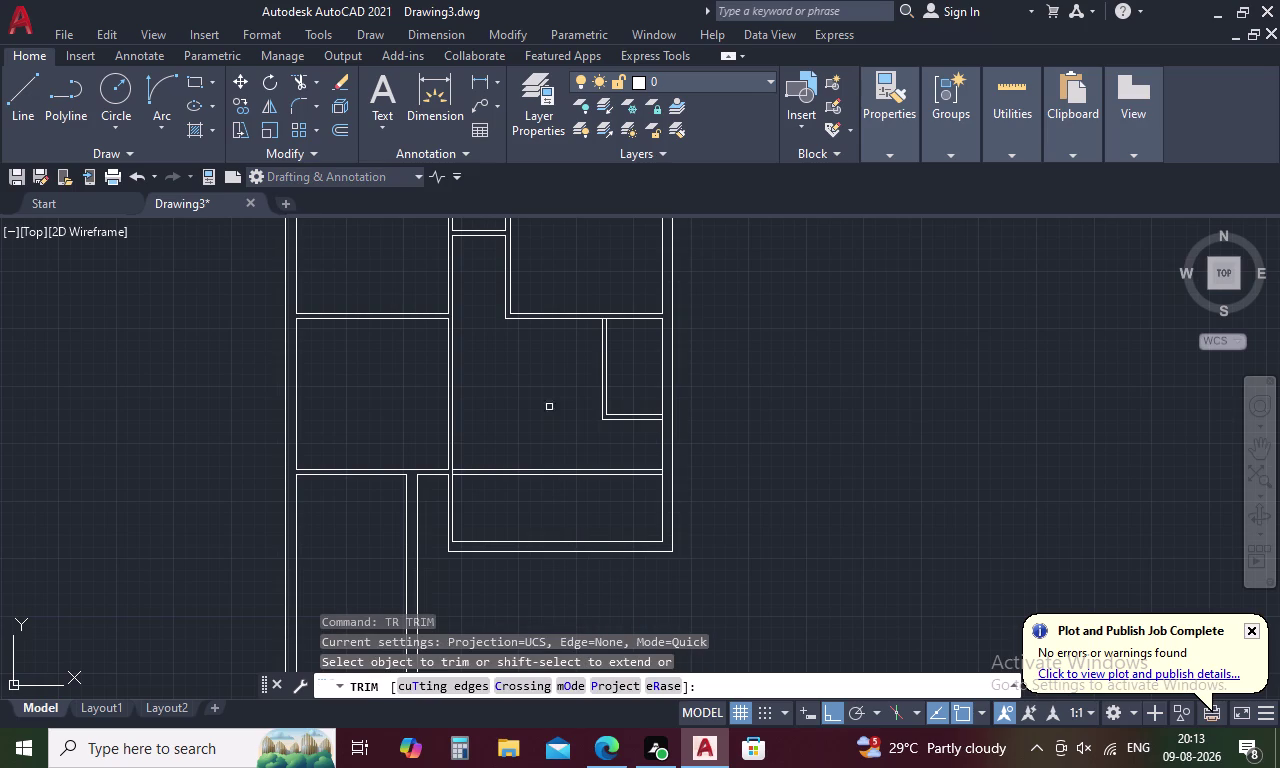
Trim the wall lines crossing the new partition at its left and right junctions.
scroll(up, 3)
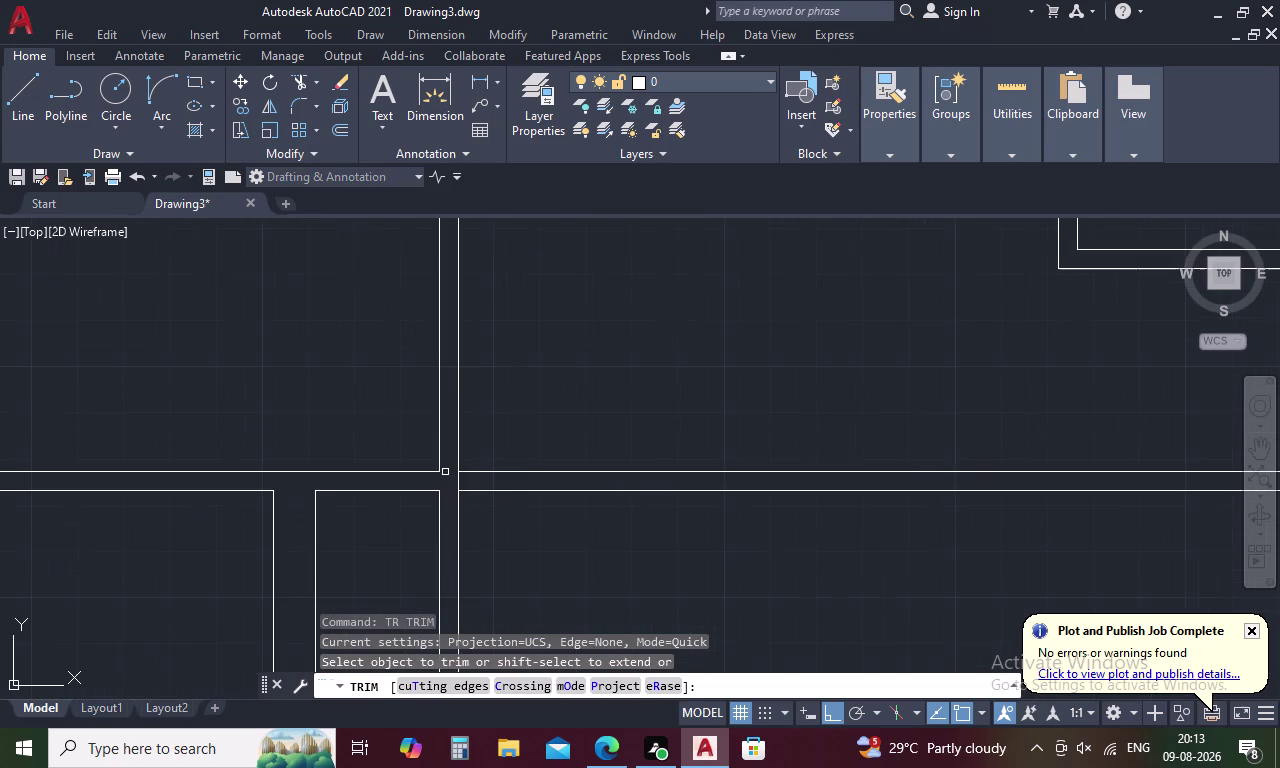
click(455, 476)
scroll(down, 3)
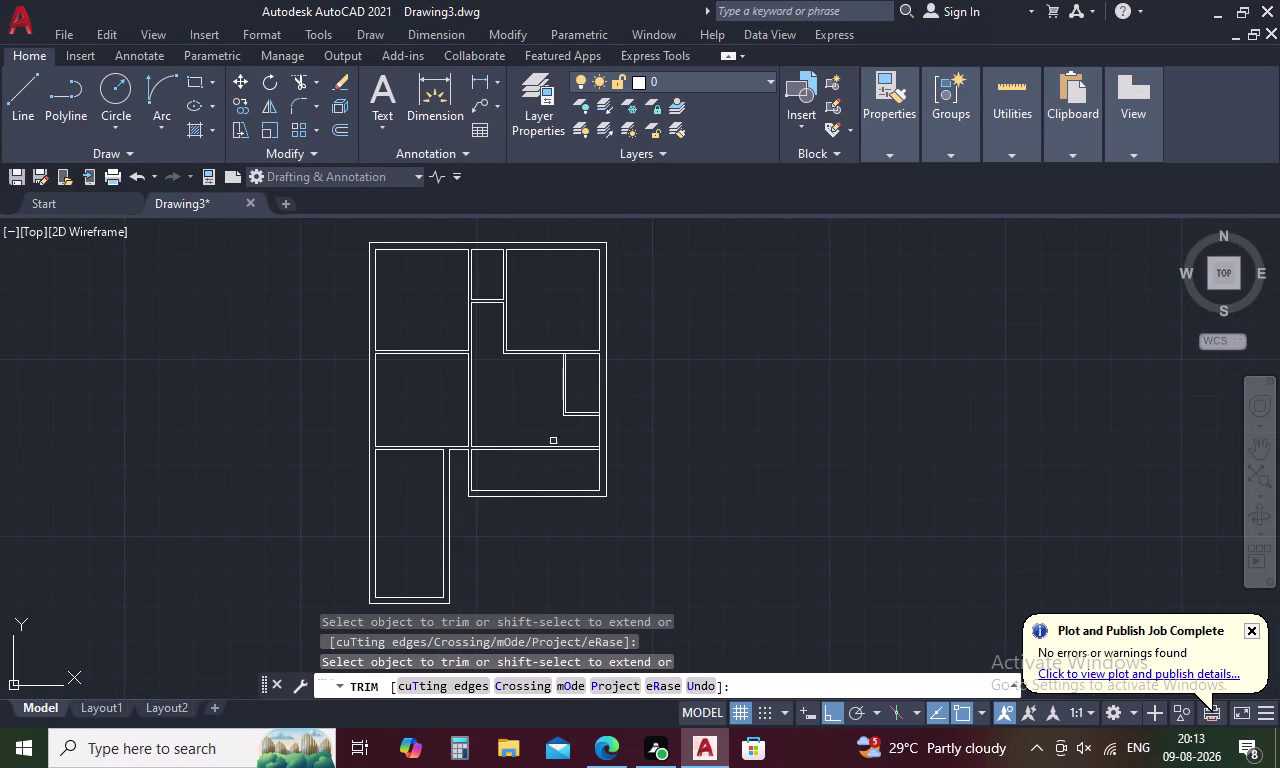
scroll(up, 3)
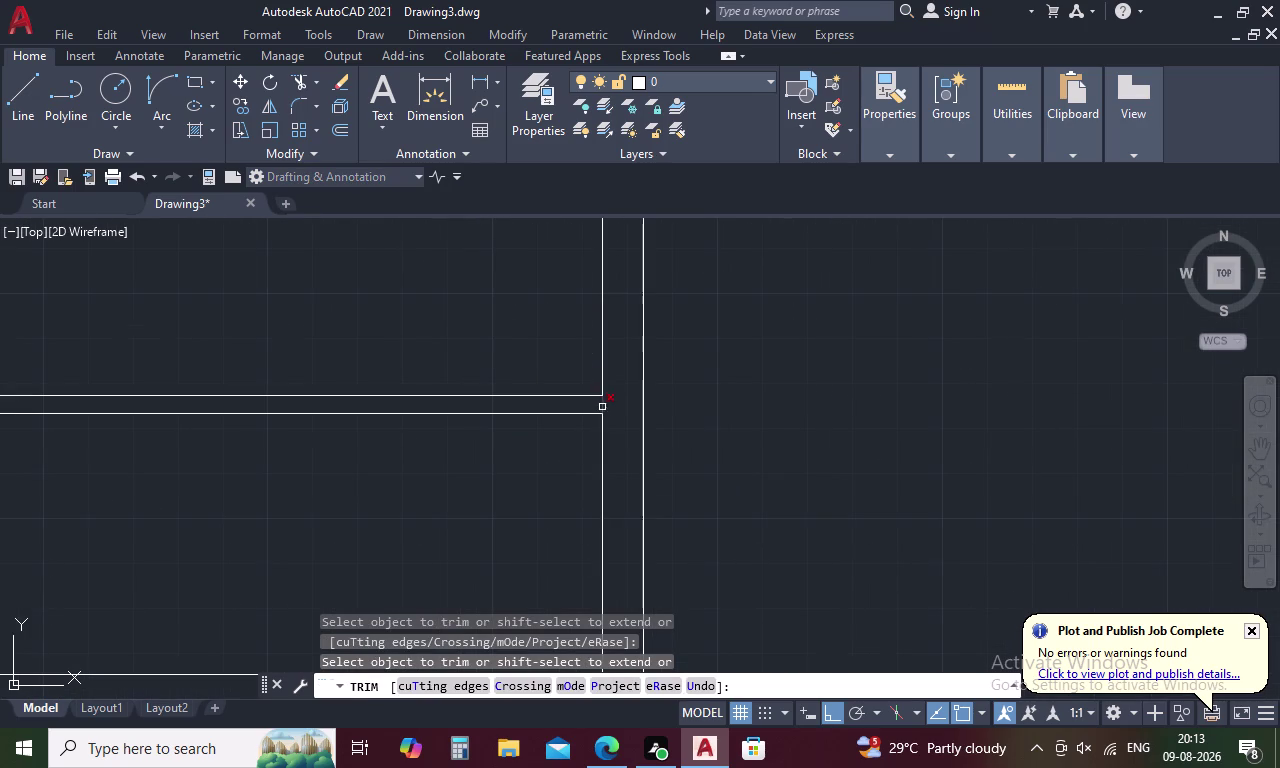
click(601, 405)
scroll(down, 3)
middle_drag(576, 370, 582, 486)
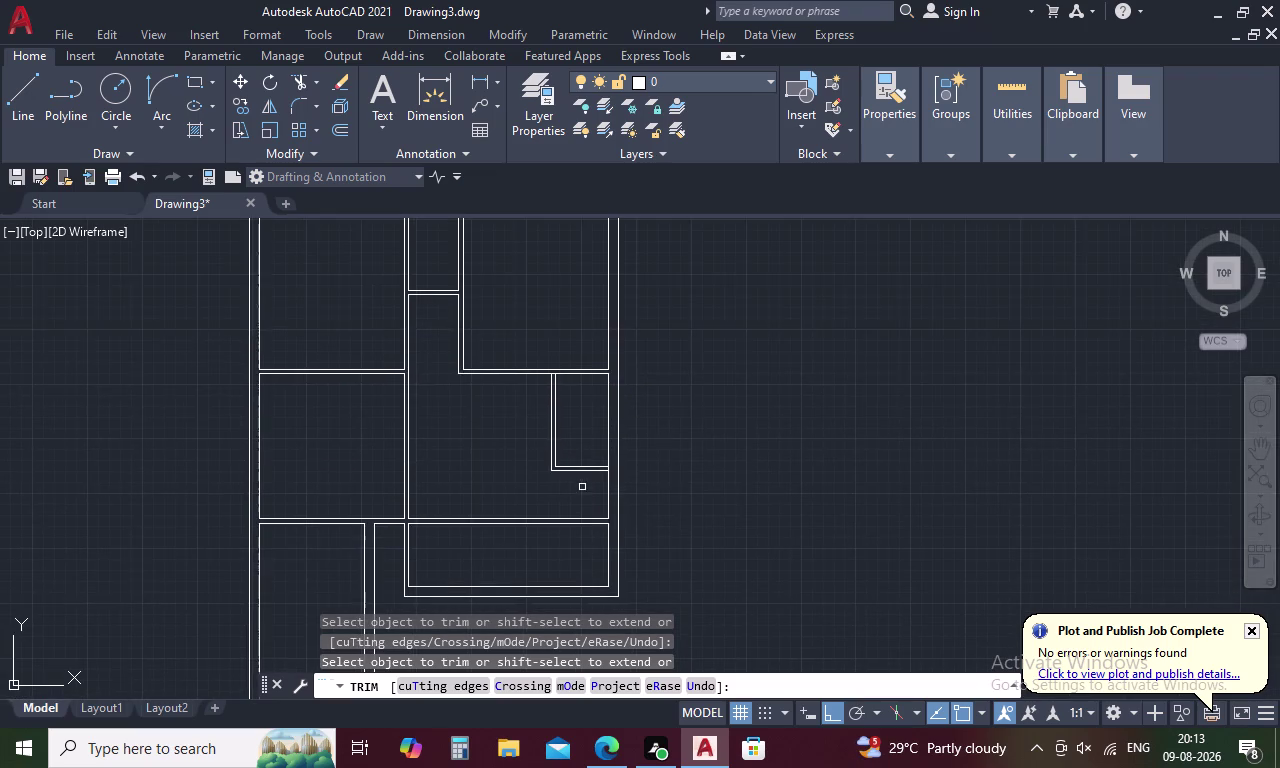
scroll(up, 3)
click(641, 474)
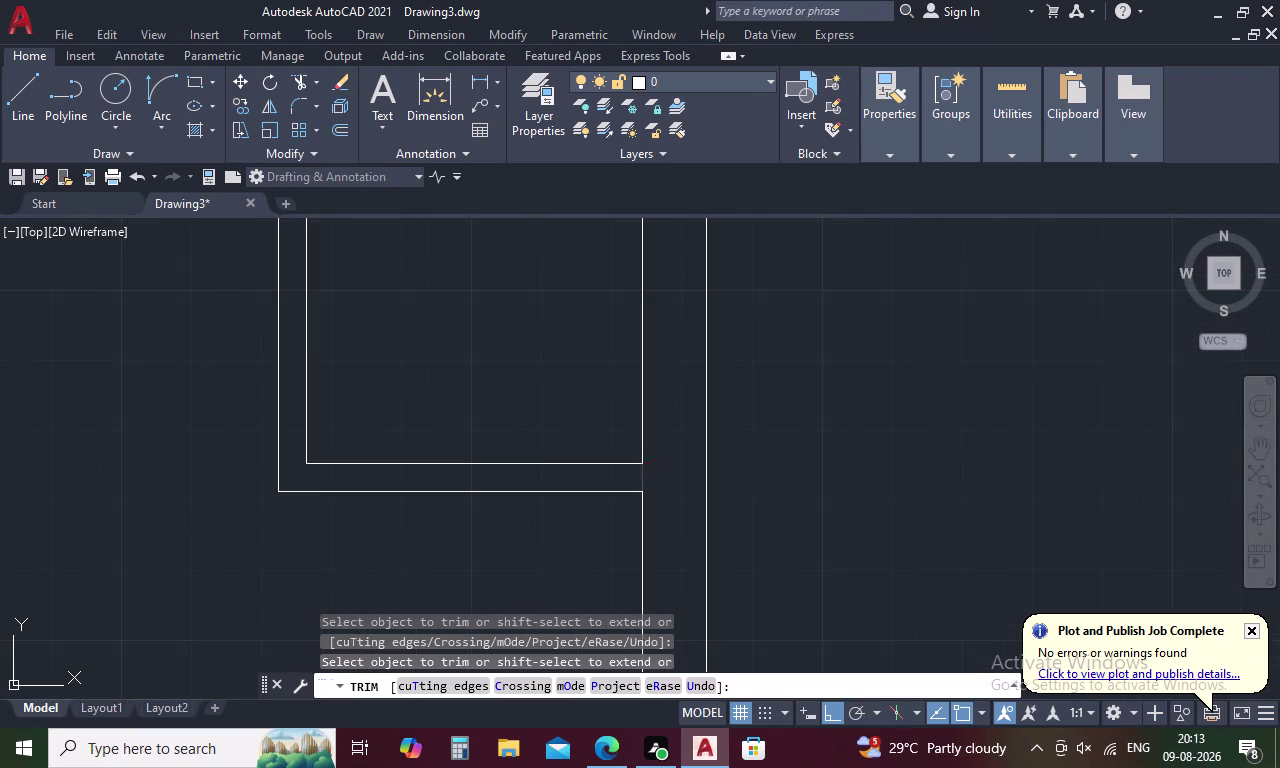
Remove the partition line between the narrow walls at the last junction.
middle_drag(607, 390, 712, 710)
middle_drag(597, 480, 691, 725)
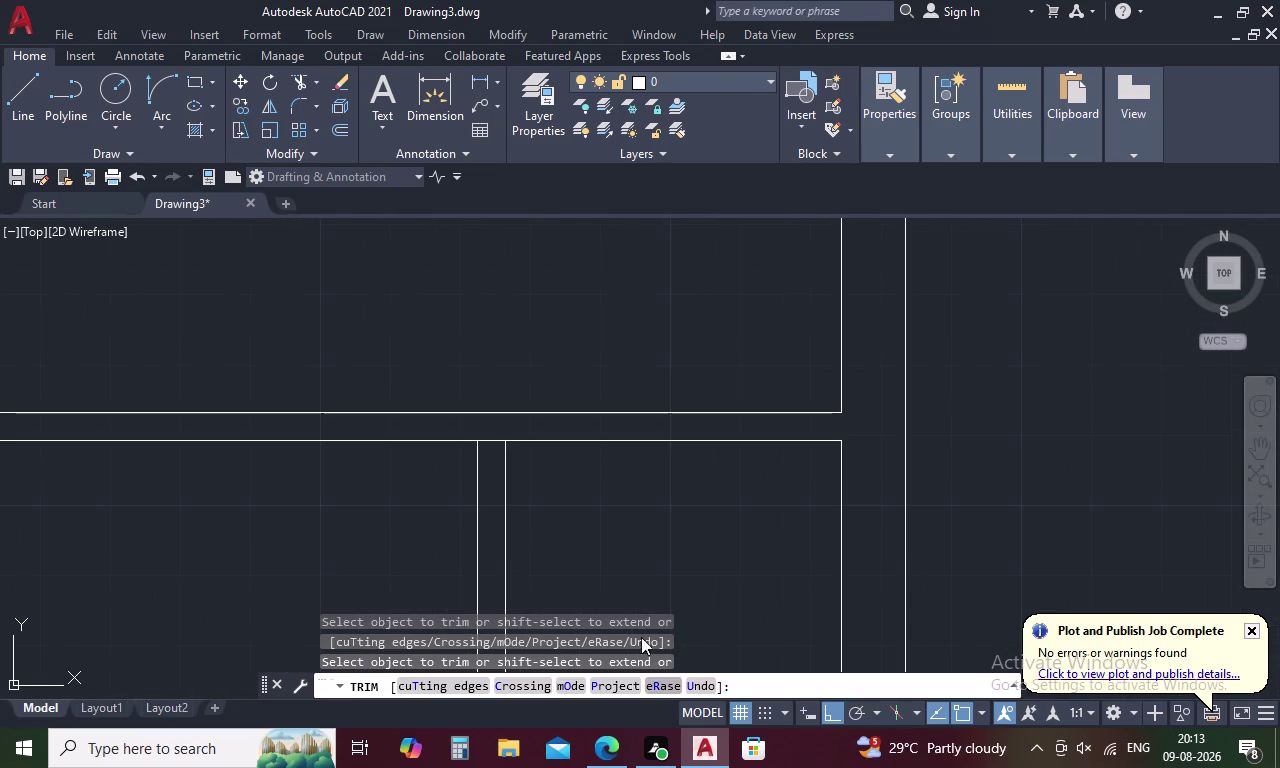
click(489, 443)
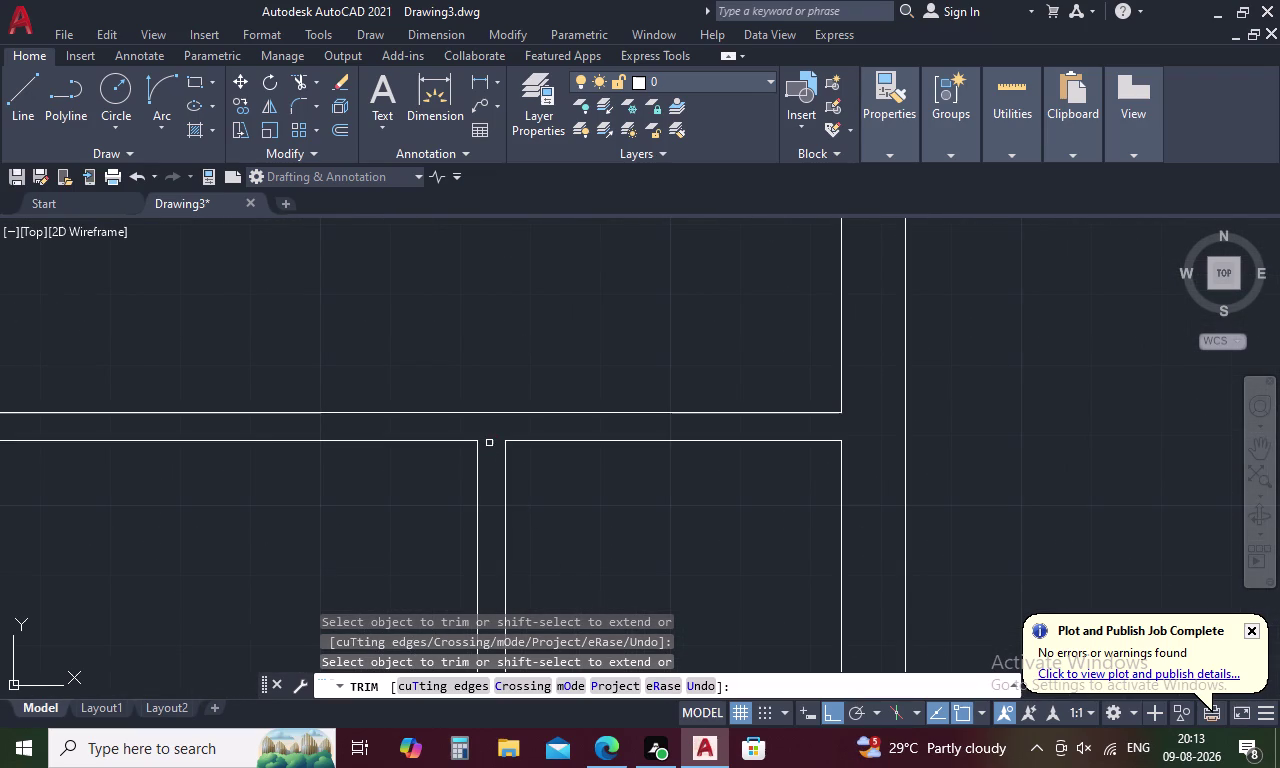
scroll(down, 3)
middle_drag(517, 523, 593, 370)
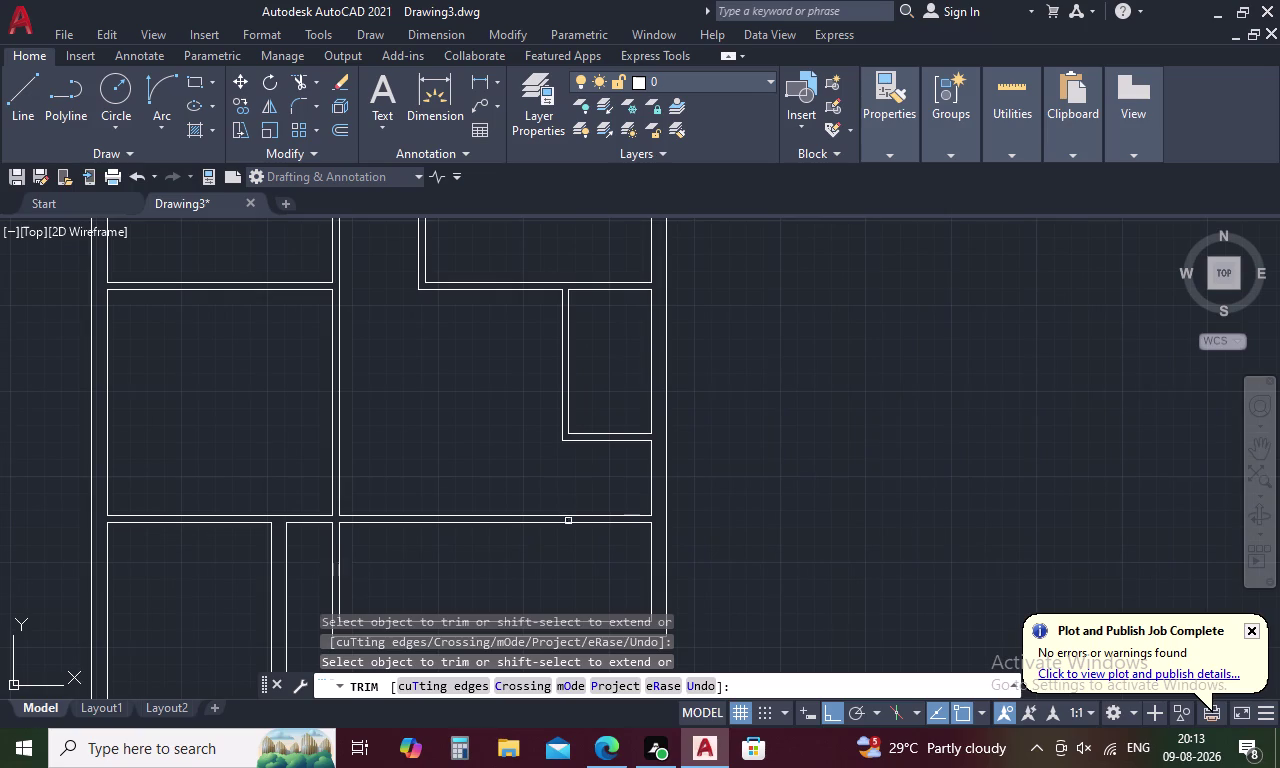
middle_drag(512, 566, 532, 424)
key(Escape)
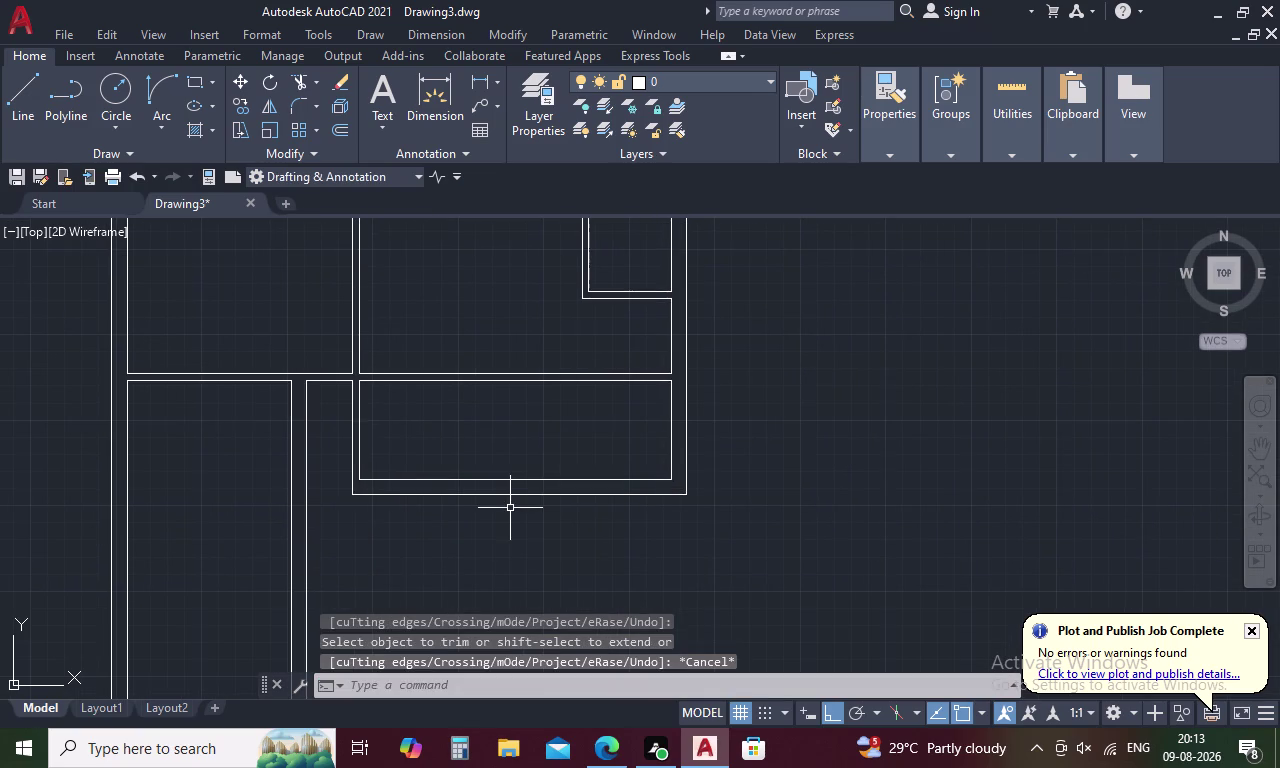
Start OFFSET, with 4 as the default distance, and pan to the lower-left rooms.
text(O)
key(space)
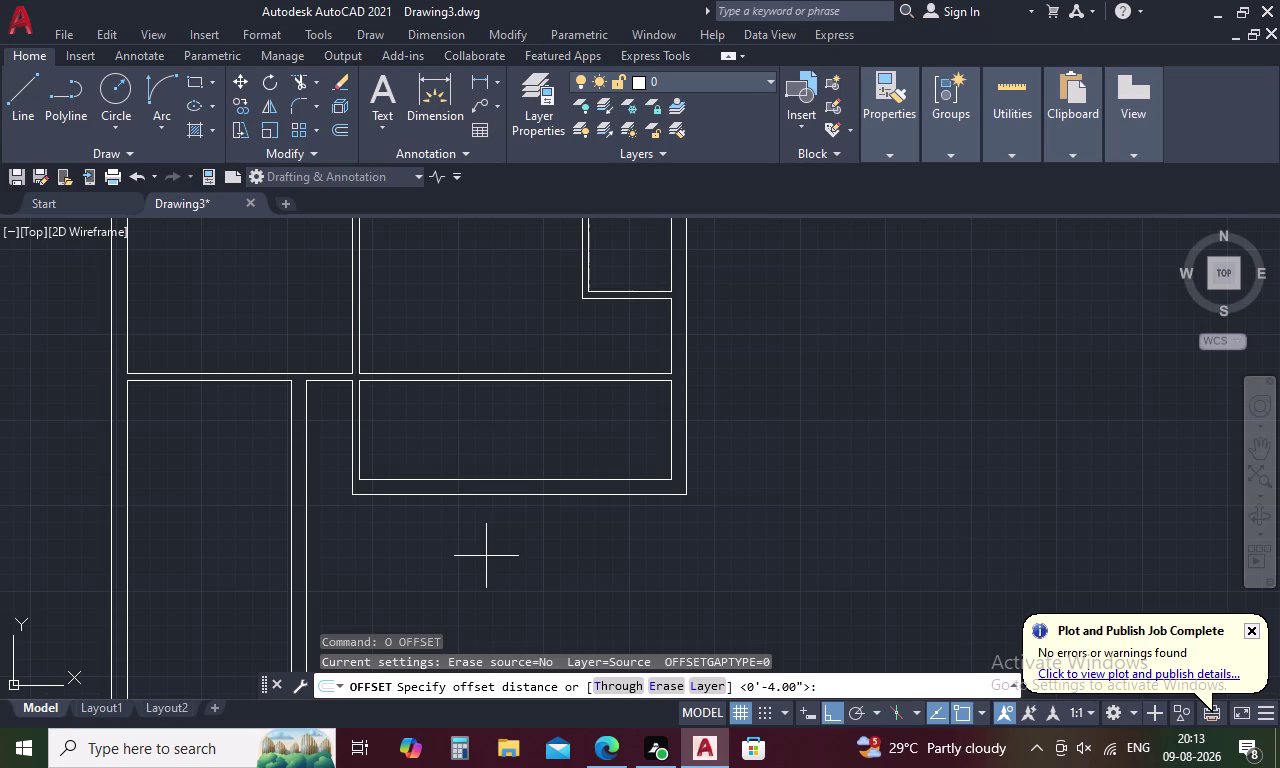
middle_drag(486, 556, 508, 484)
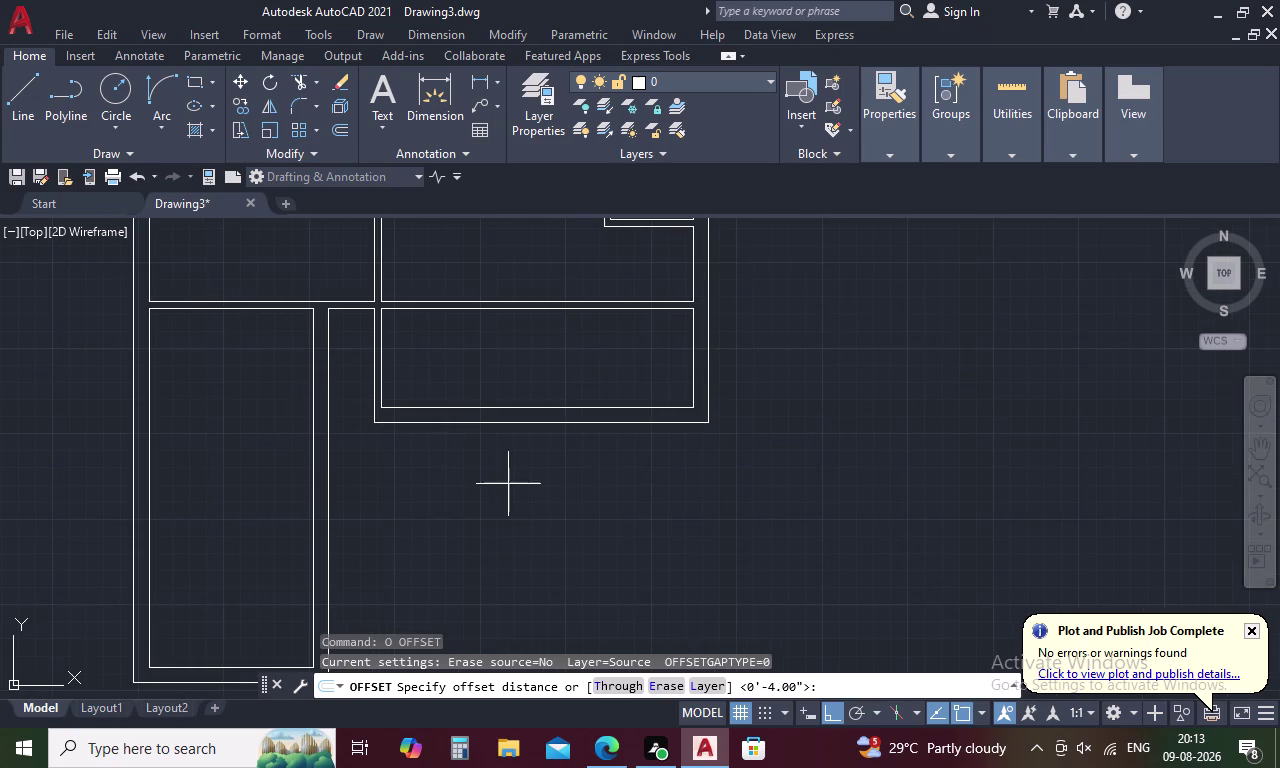